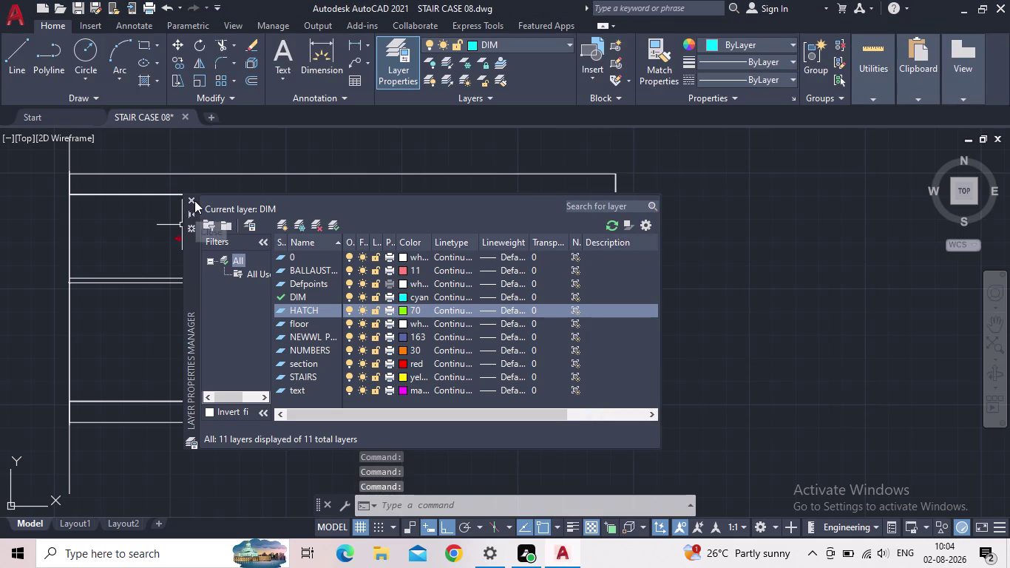
Hatch the wall band, then select and delete that wall hatch.
click(193, 199)
key(h)
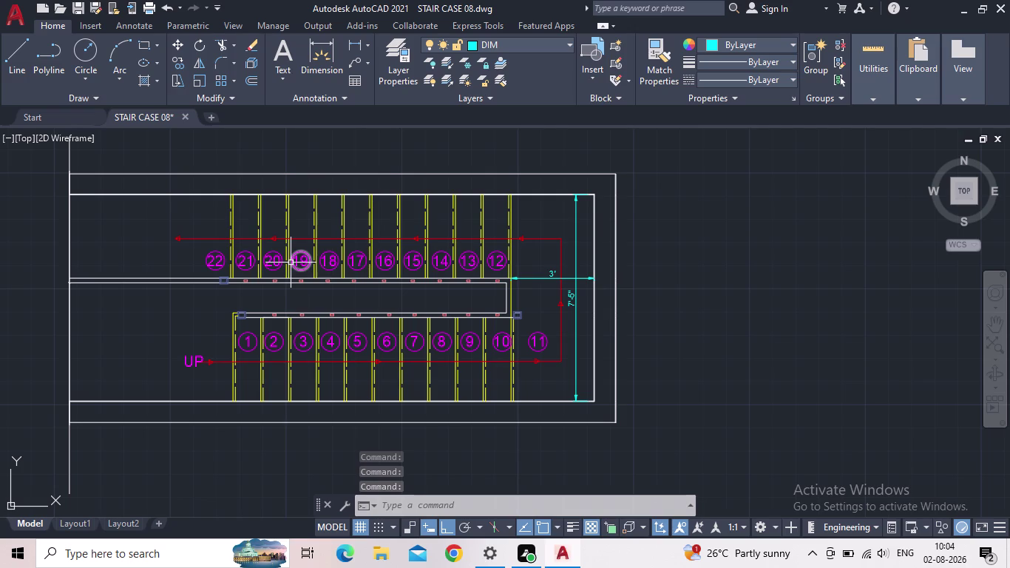
key(Return)
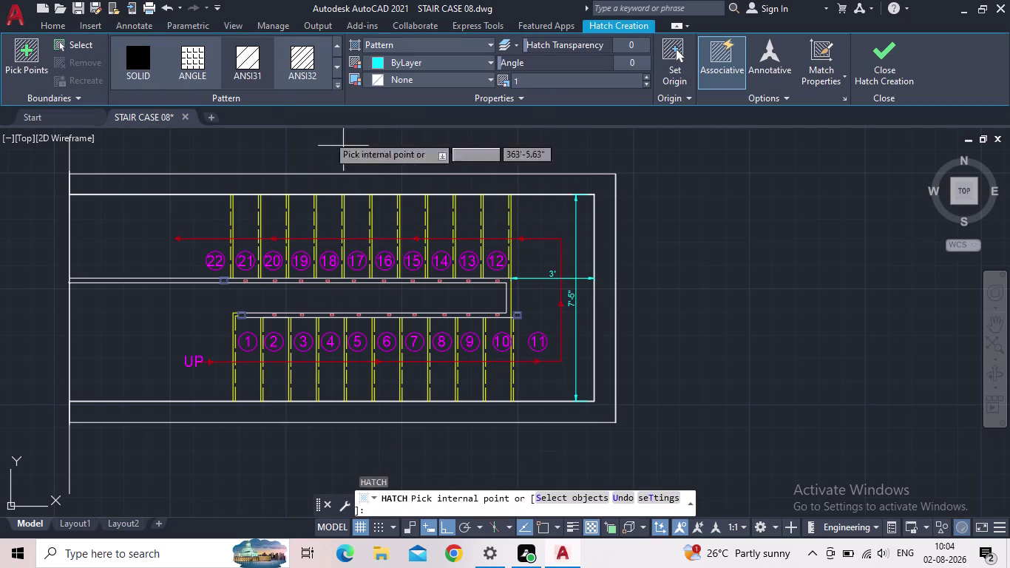
click(259, 66)
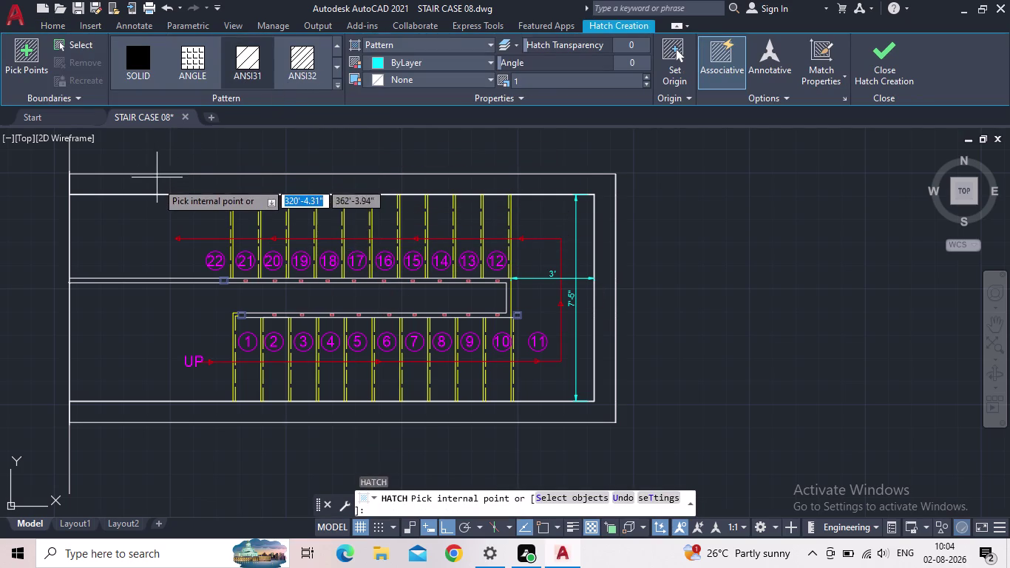
click(157, 182)
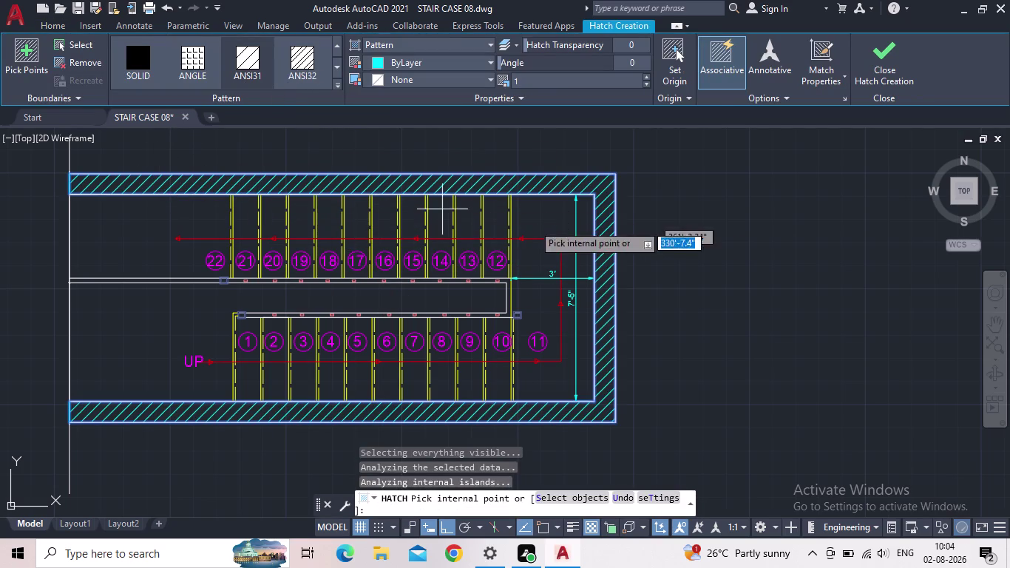
click(874, 80)
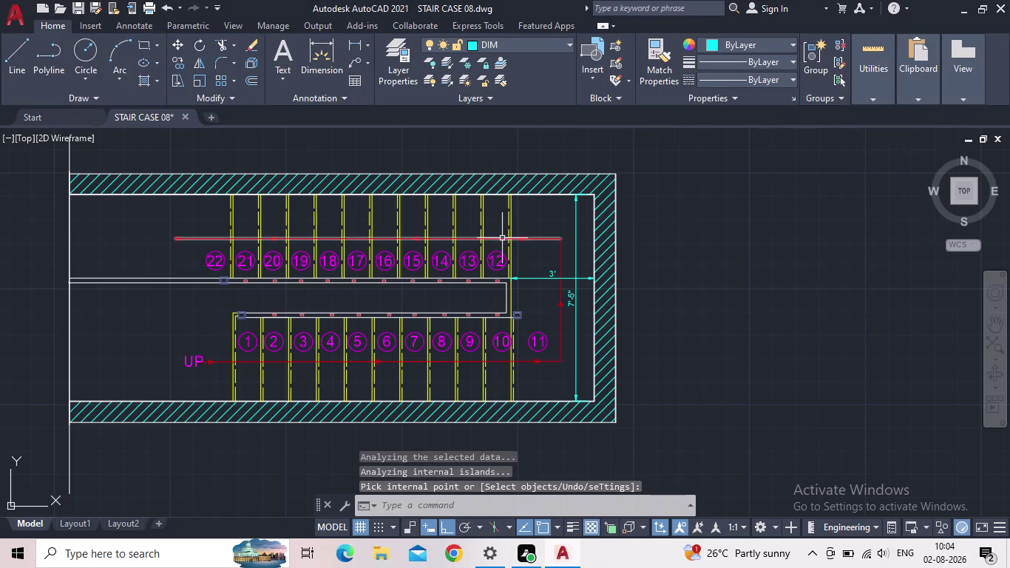
key(Escape)
click(388, 186)
key(Delete)
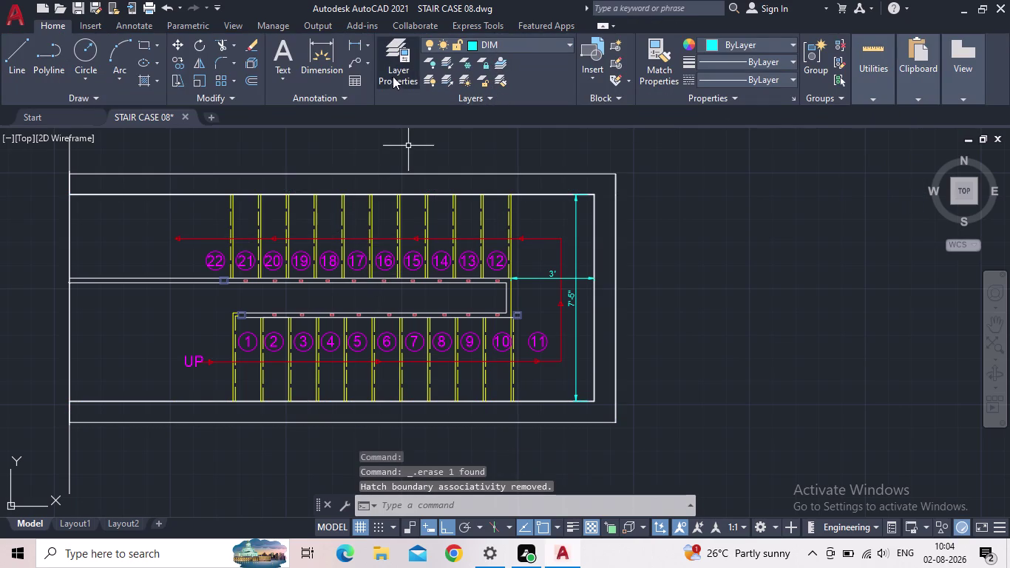
Make HATCH the current layer from the layer list.
click(394, 79)
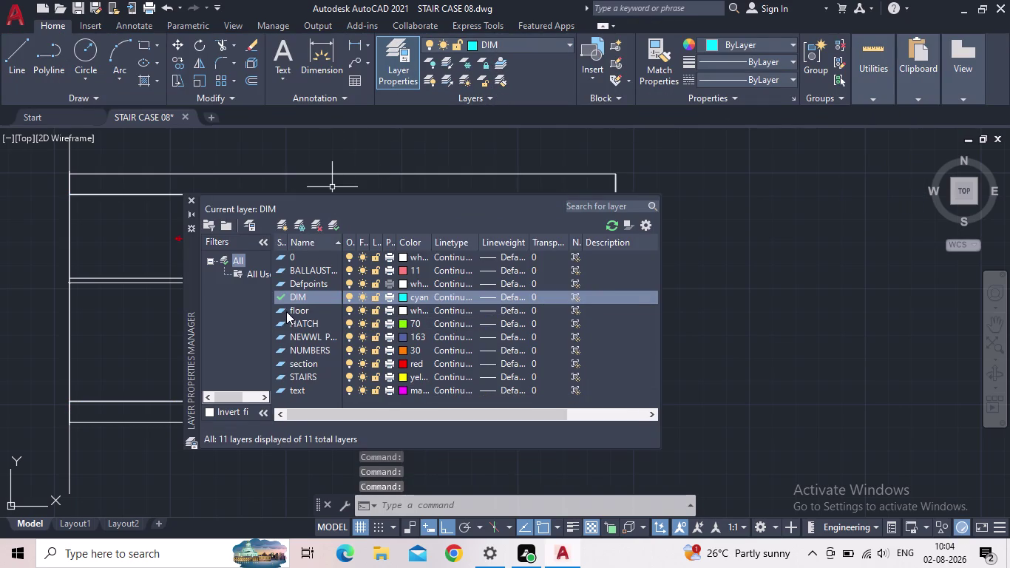
double_click(278, 320)
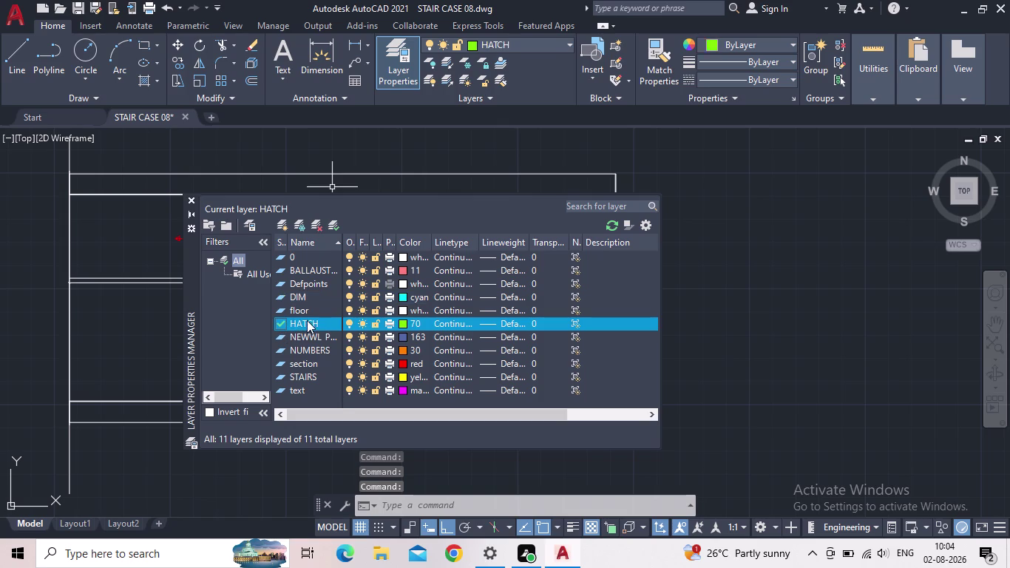
click(189, 199)
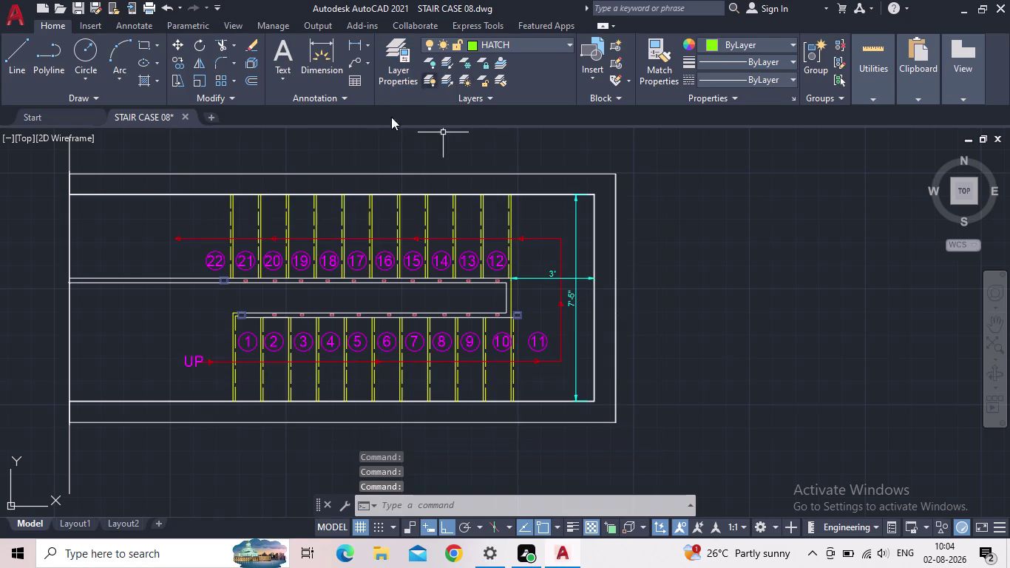
Start HATCH with the H alias and pick inside the wall boundary.
key(h)
key(space)
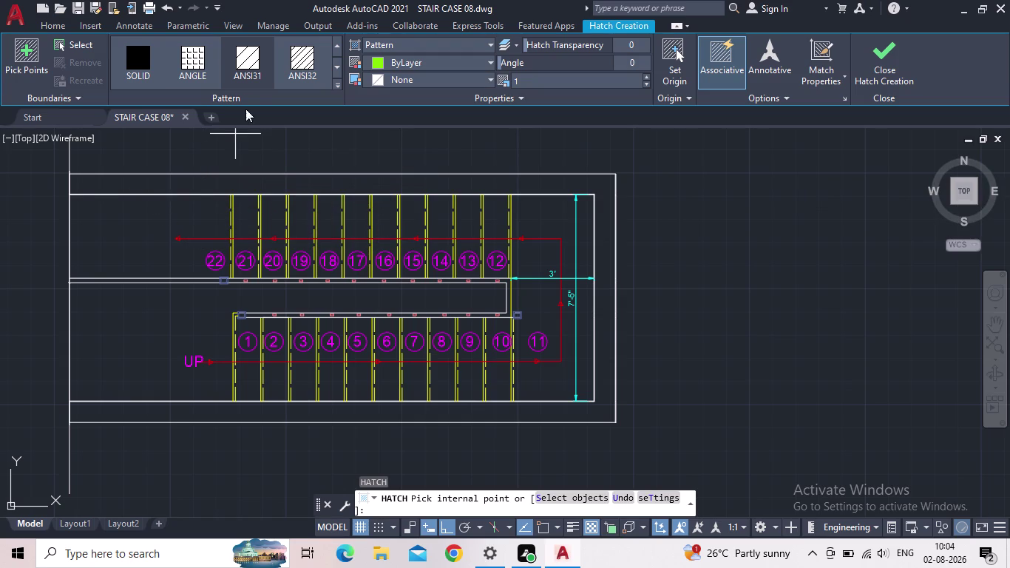
click(185, 186)
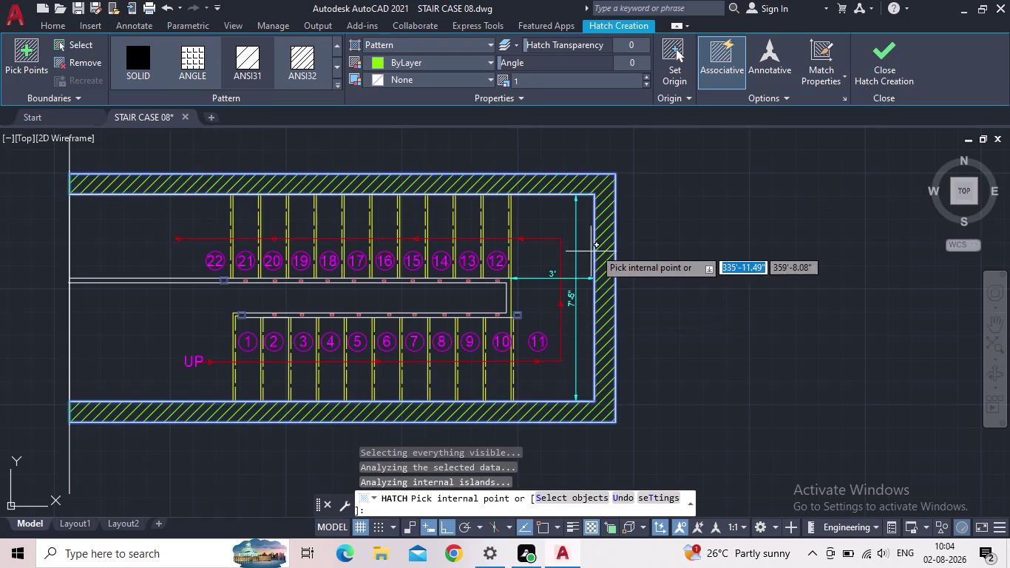
click(647, 85)
click(647, 85)
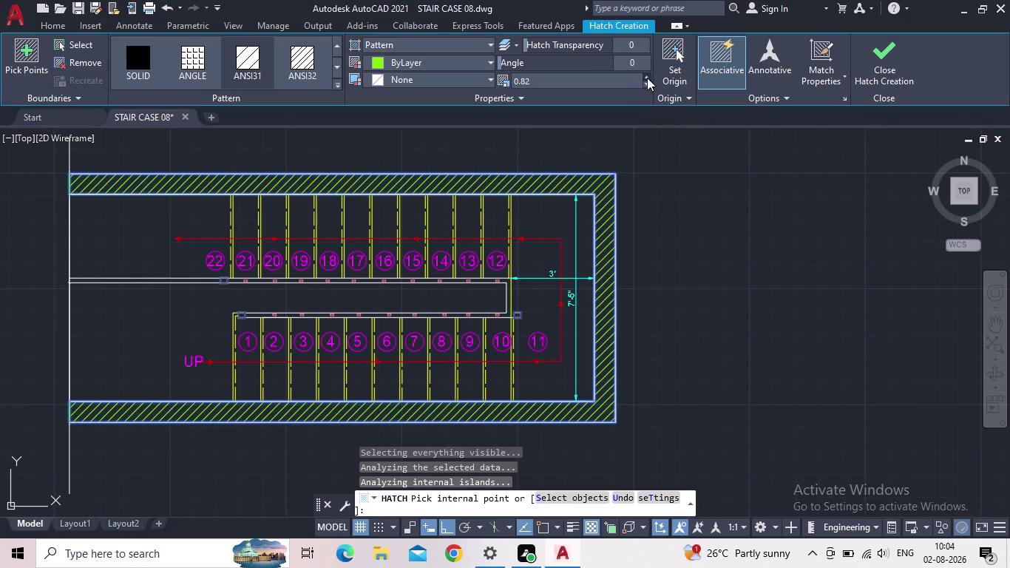
Set the hatch pattern scale to 1.6 and finish the wall hatch.
click(647, 77)
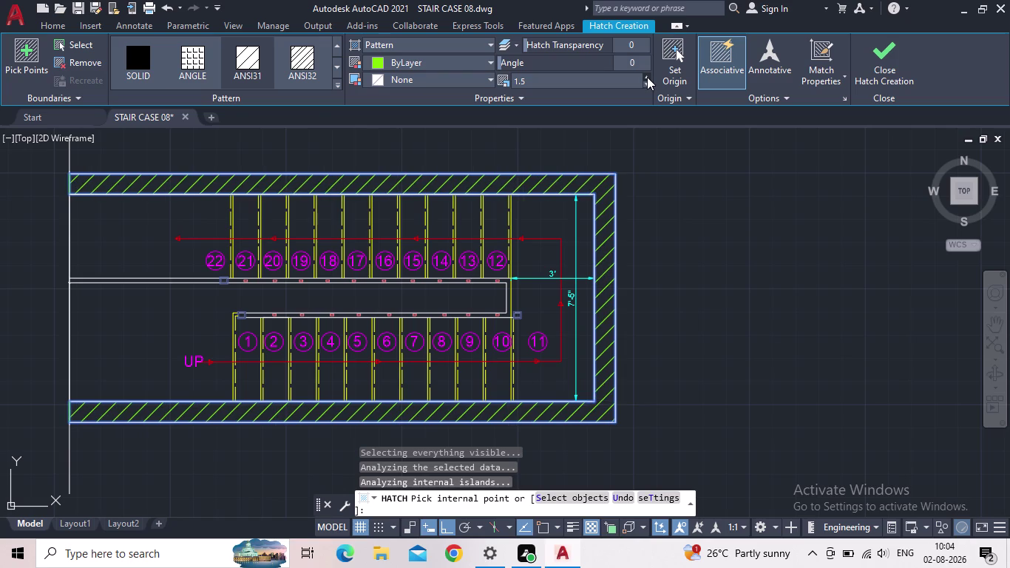
triple_click(647, 77)
click(647, 77)
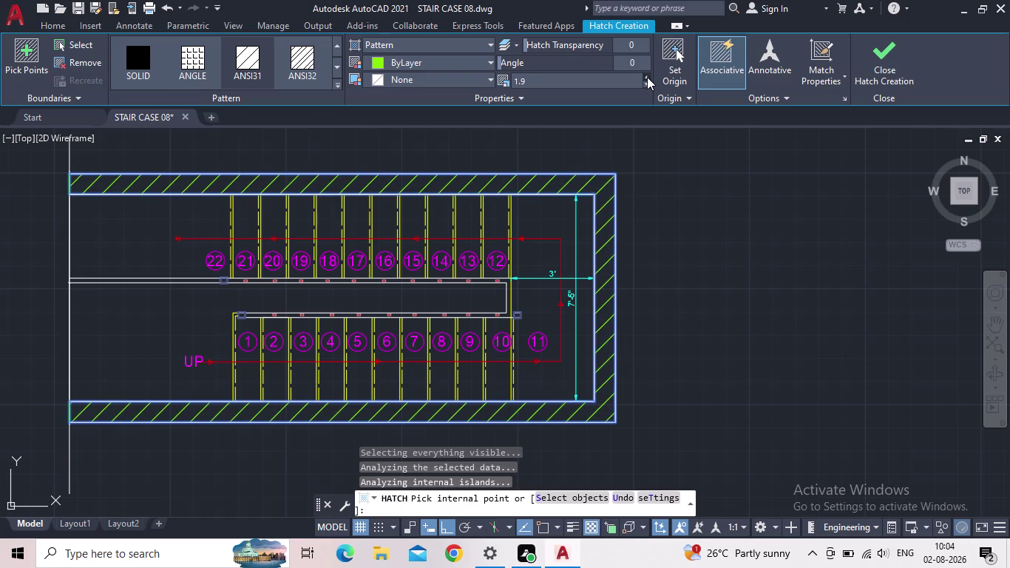
double_click(647, 77)
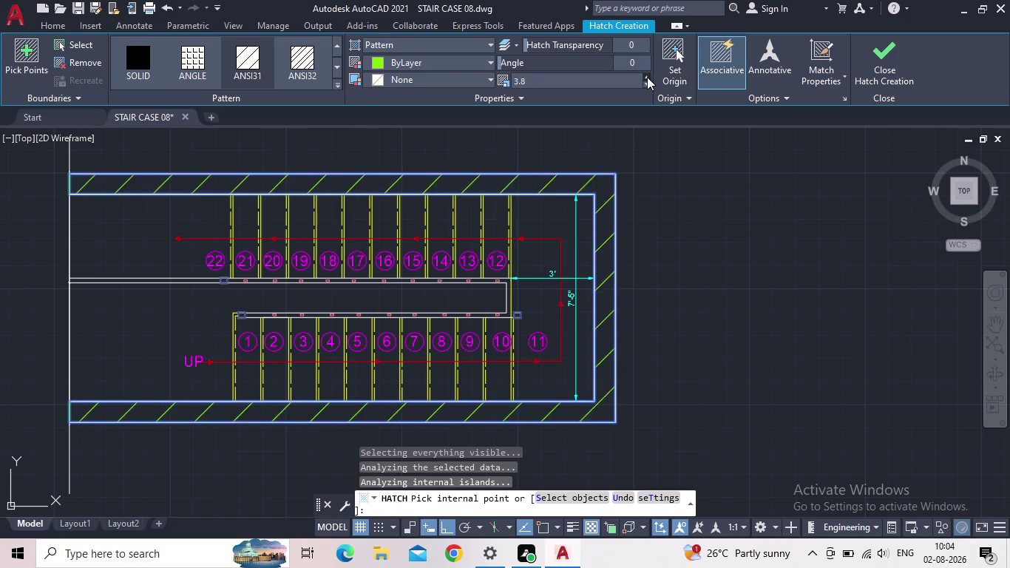
double_click(647, 85)
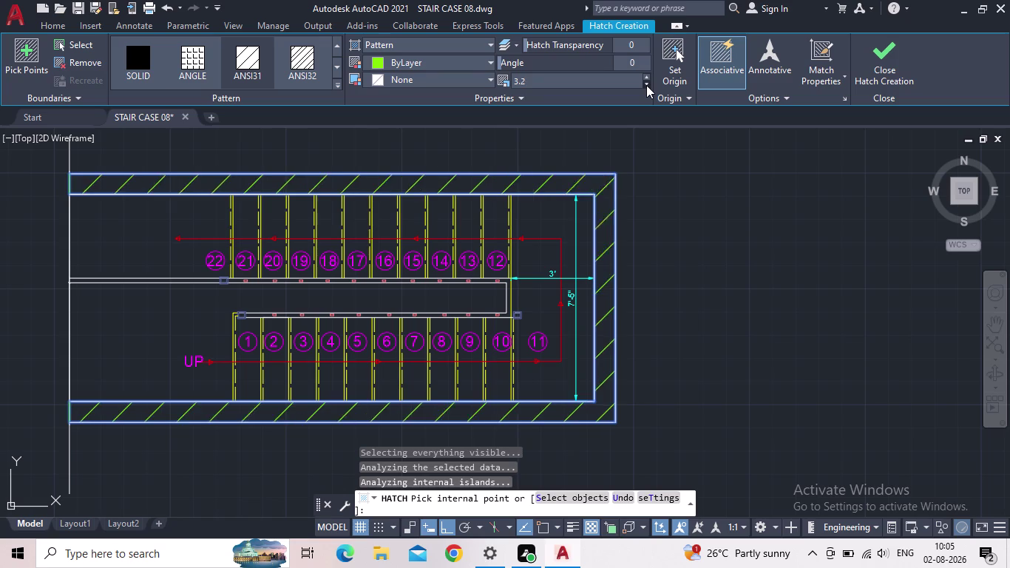
double_click(647, 85)
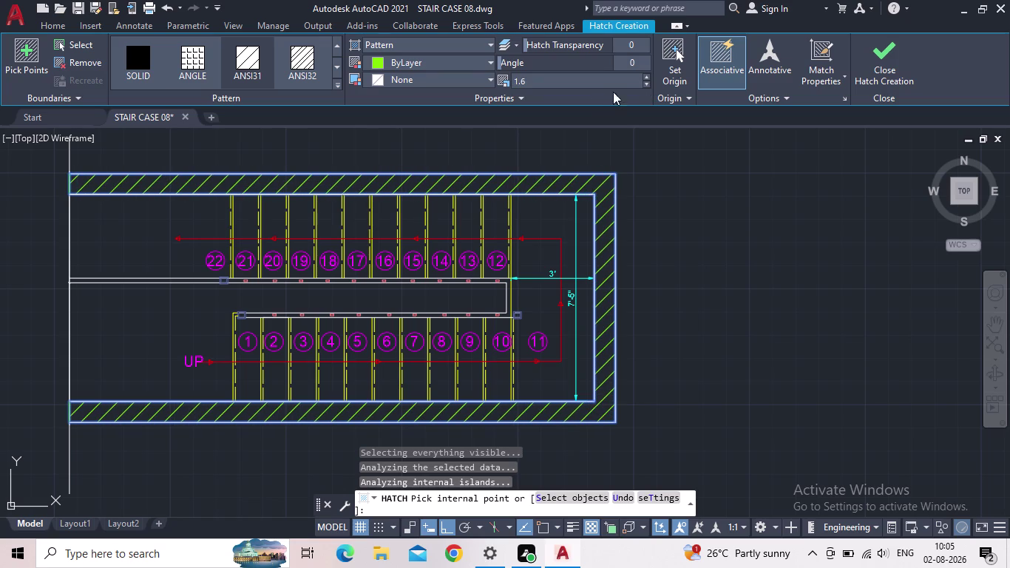
click(872, 61)
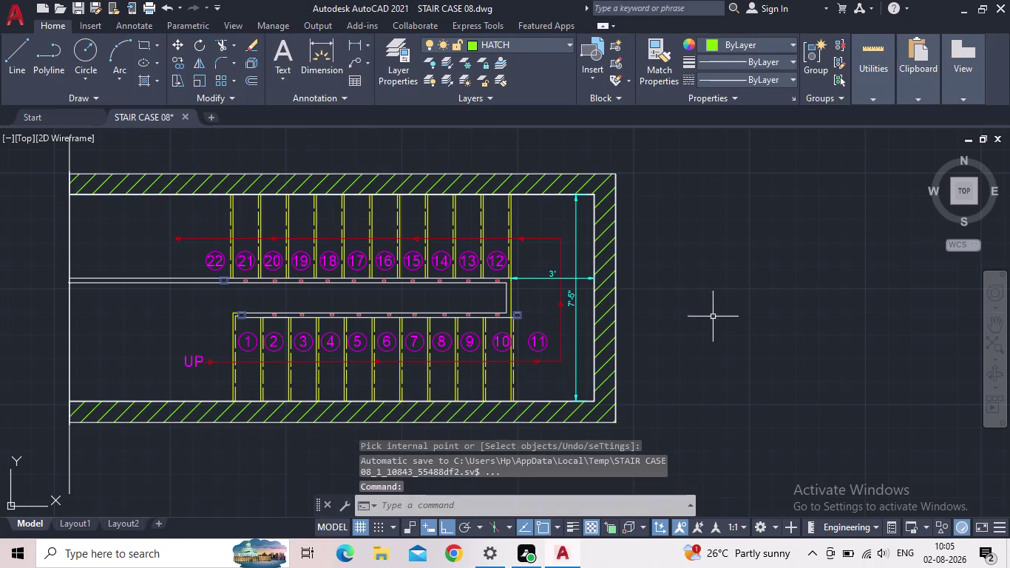
Pan and zoom to centre the hatched stair plan.
scroll(down, 3)
middle_drag(719, 288, 719, 271)
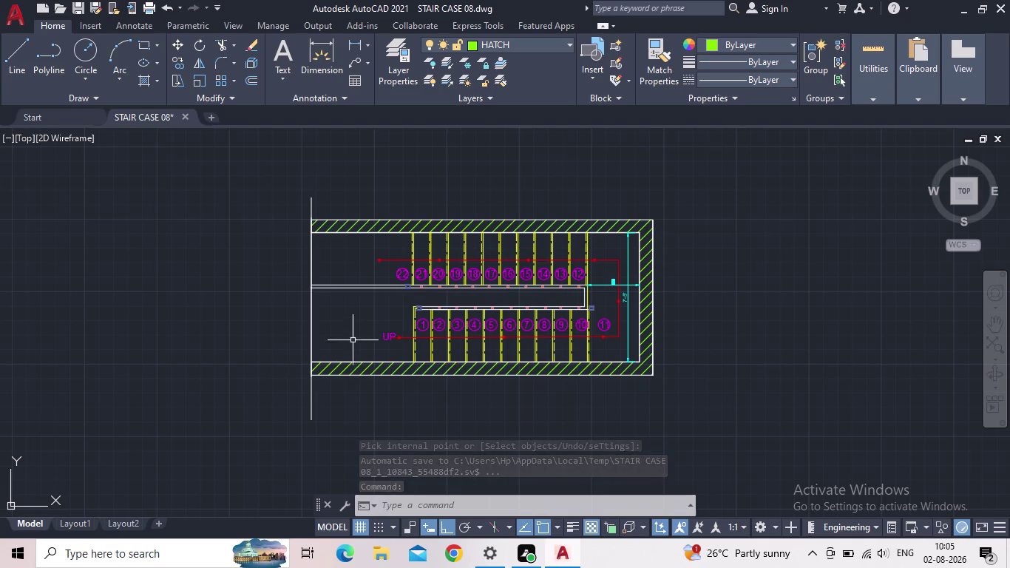
scroll(up, 3)
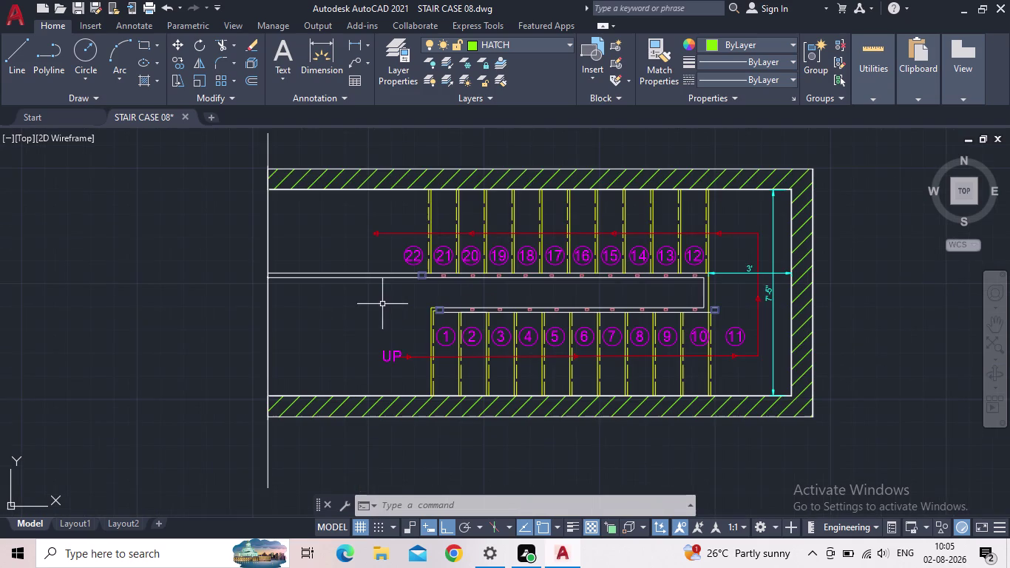
middle_drag(394, 305, 376, 276)
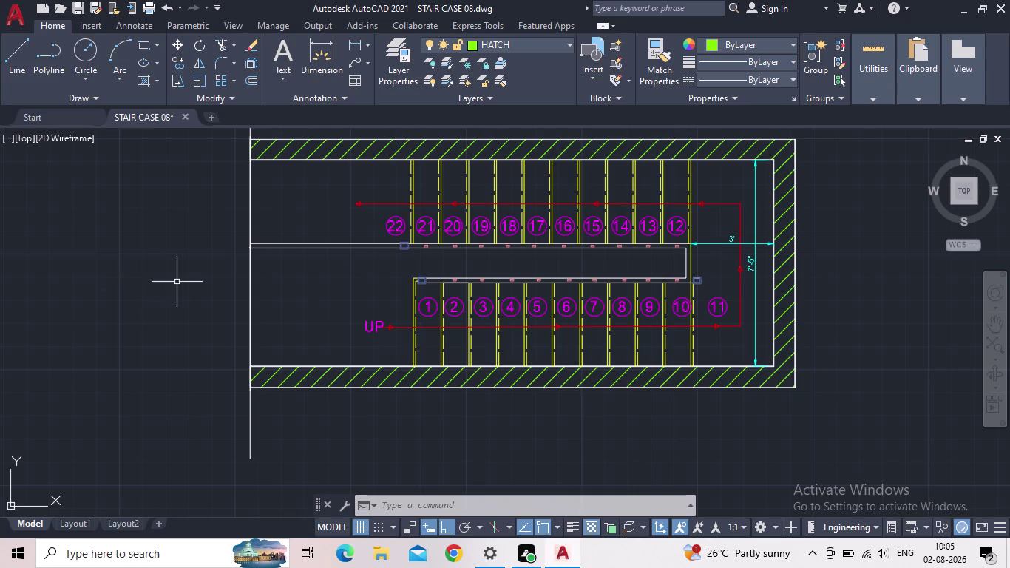
scroll(down, 3)
middle_drag(500, 406, 415, 336)
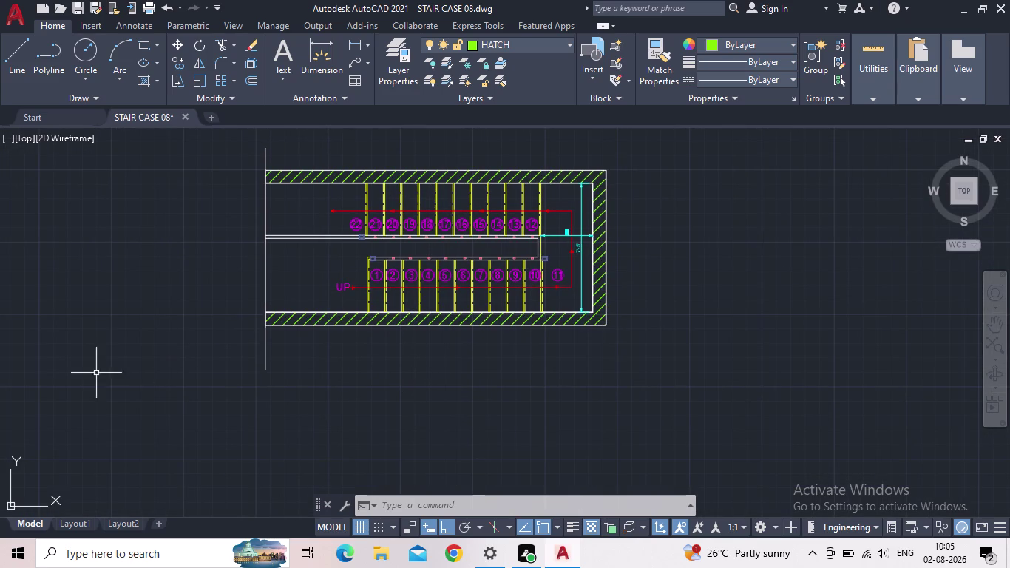
Start a vertical XLINE below the plan, then bring up the layer list.
key(x)
key(l)
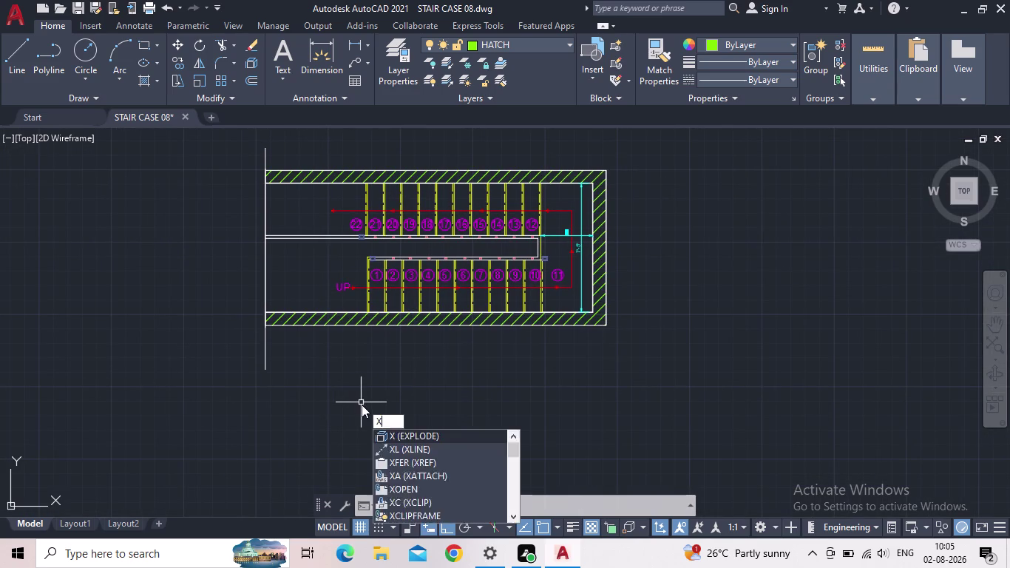
key(Return)
middle_drag(363, 410, 411, 285)
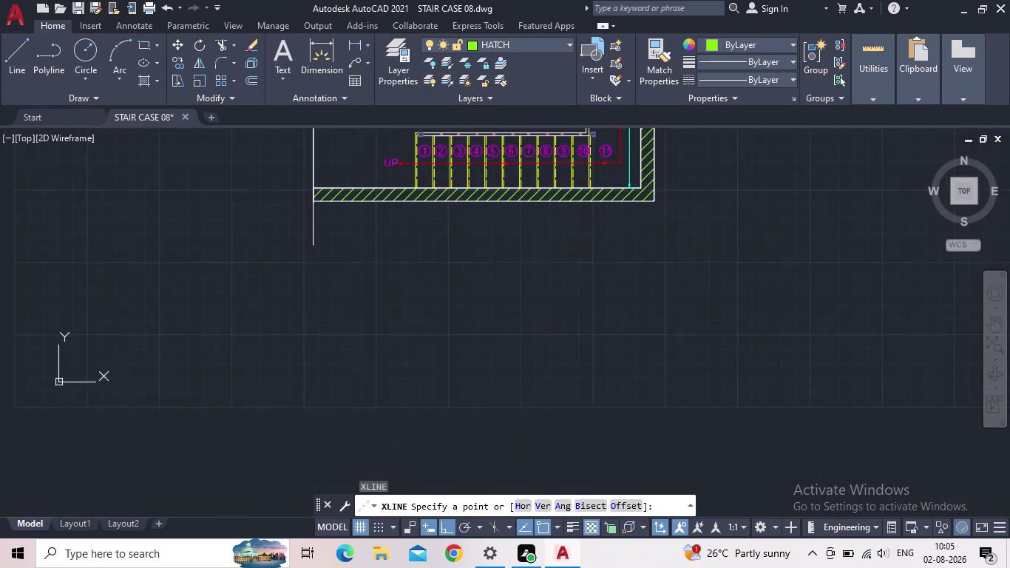
scroll(down, 3)
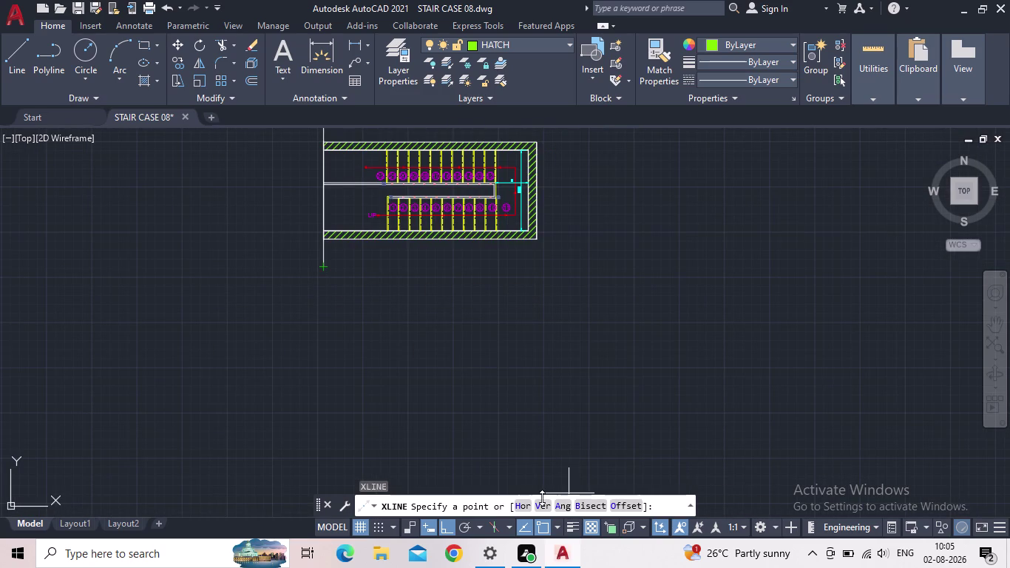
key(v)
key(space)
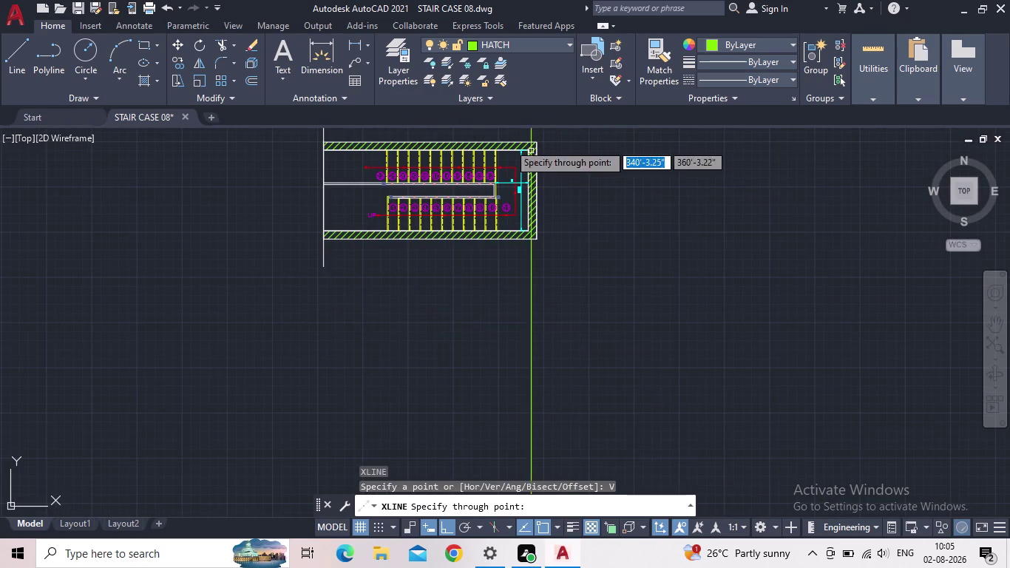
click(397, 84)
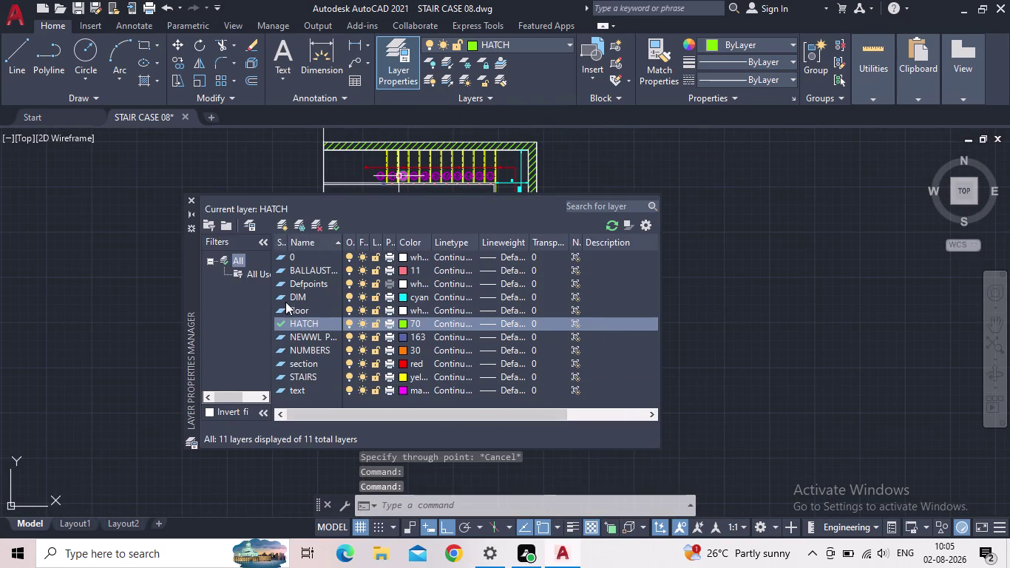
Make floor the current layer and start XLINE with the vertical option.
double_click(282, 309)
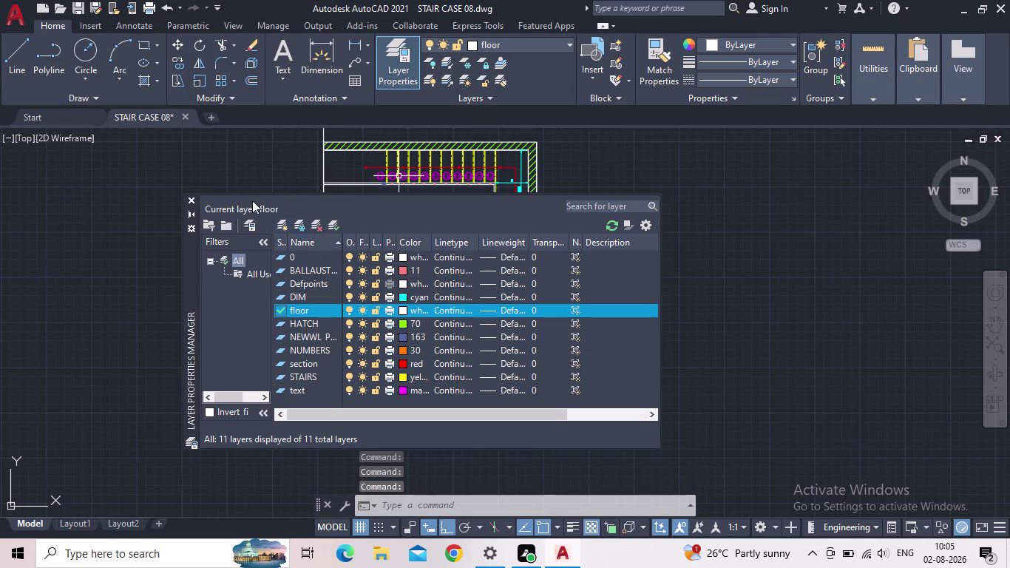
click(193, 199)
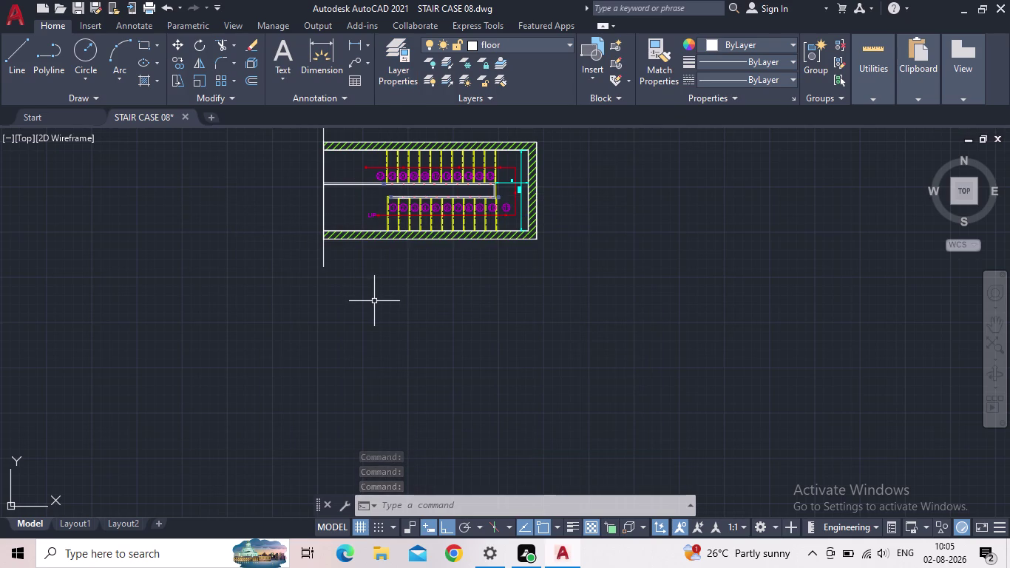
text(X)
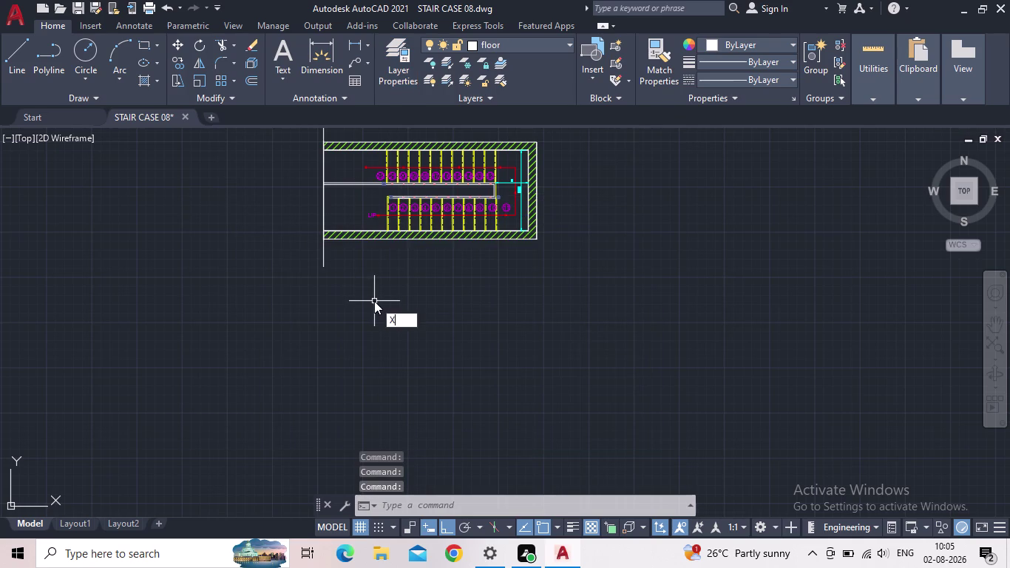
text(L)
key(Return)
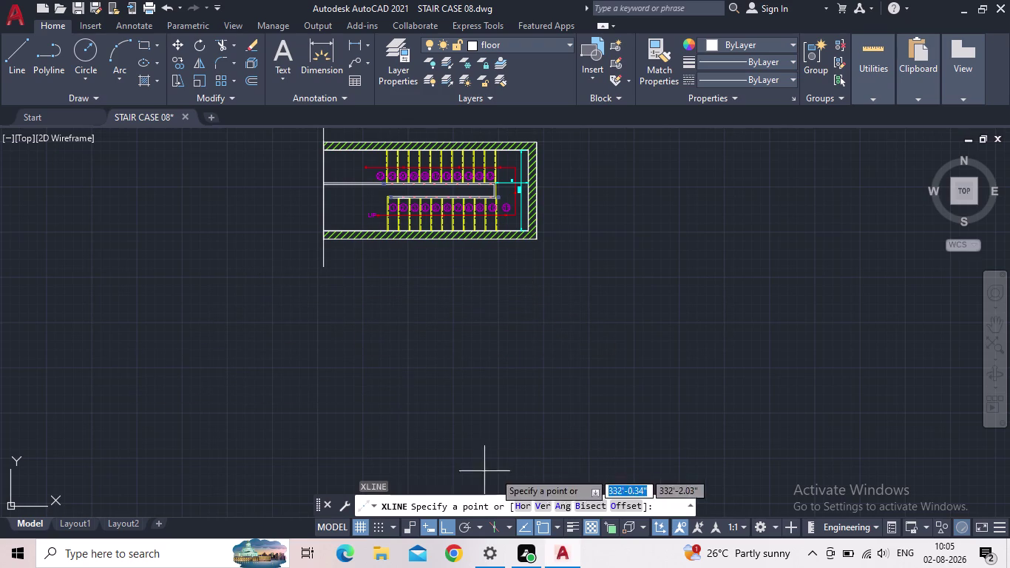
click(541, 501)
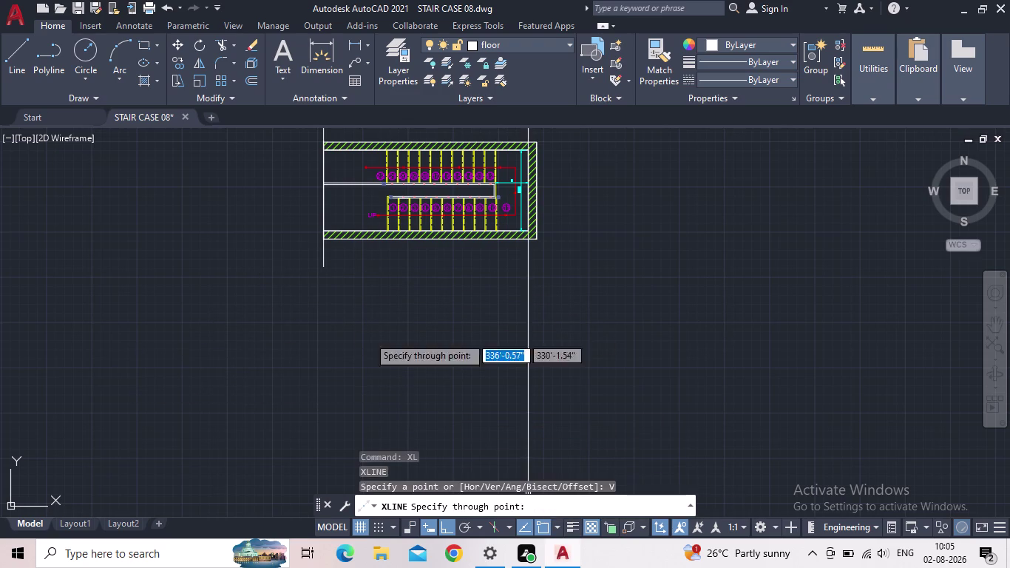
Drop vertical xlines through the left wall edge and the landing's lower-right wall corner.
scroll(up, 3)
scroll(up, 3)
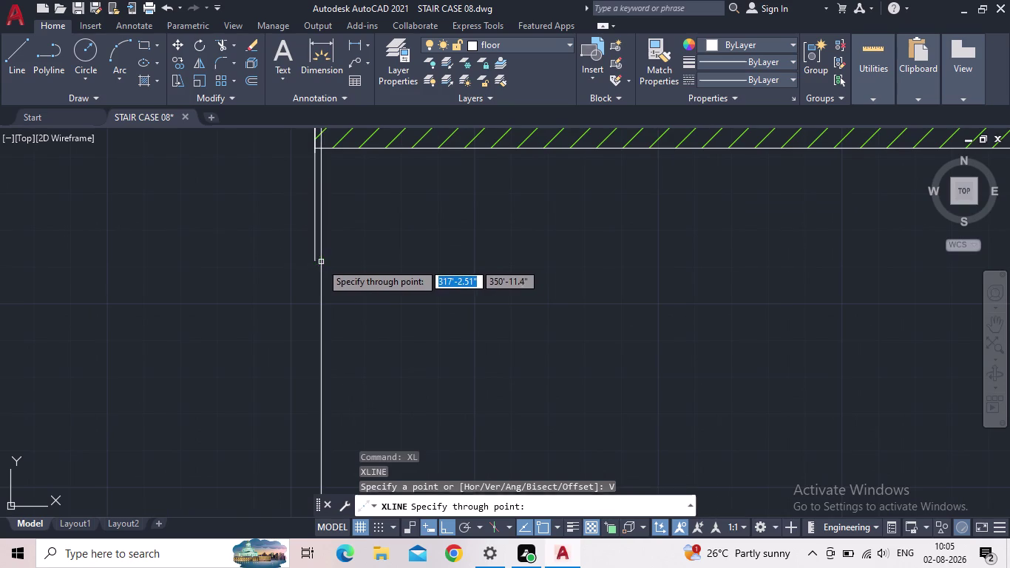
click(316, 263)
middle_drag(600, 296, 345, 418)
scroll(down, 3)
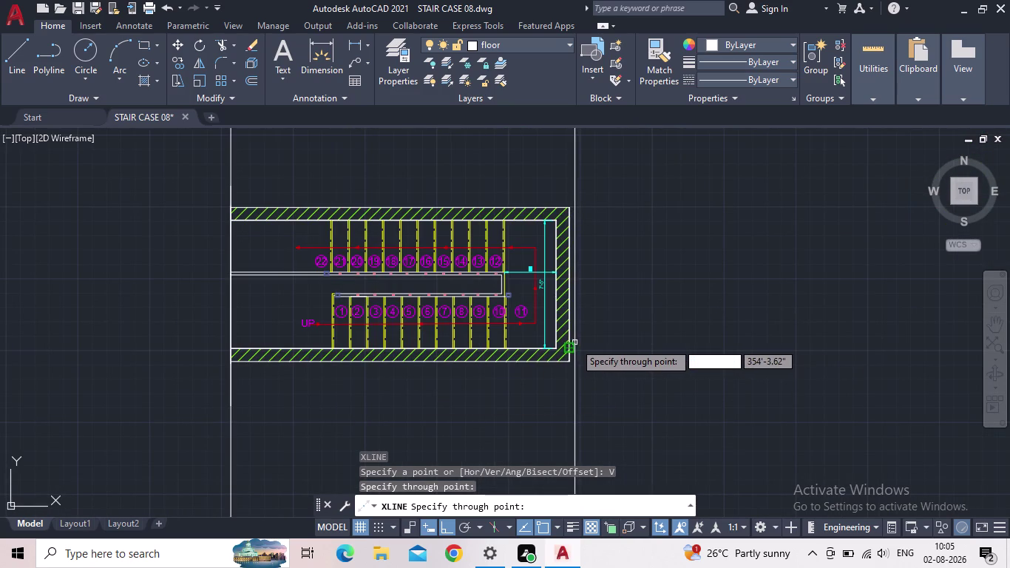
scroll(up, 3)
scroll(up, 3)
middle_drag(520, 379, 659, 180)
scroll(up, 3)
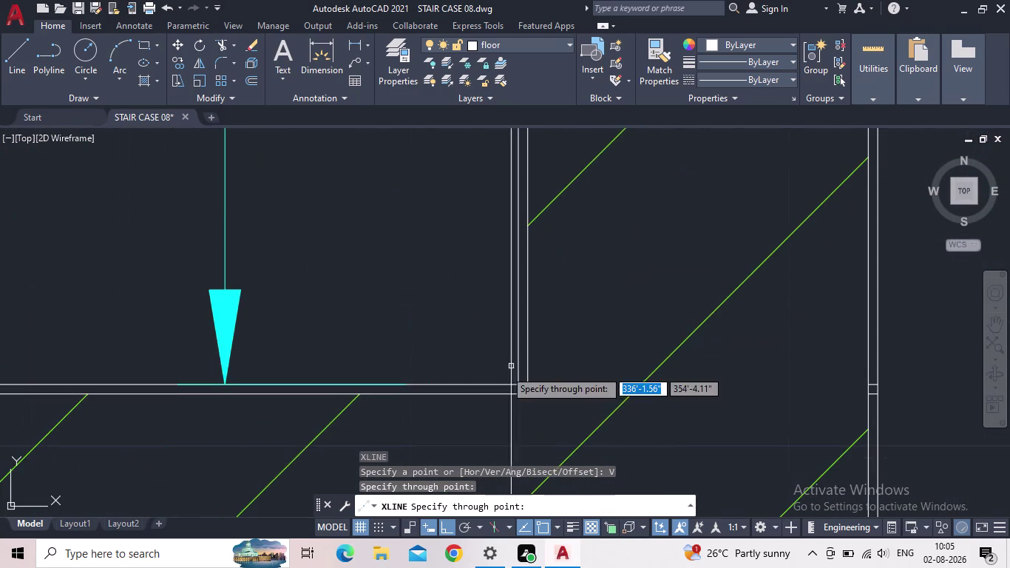
scroll(up, 3)
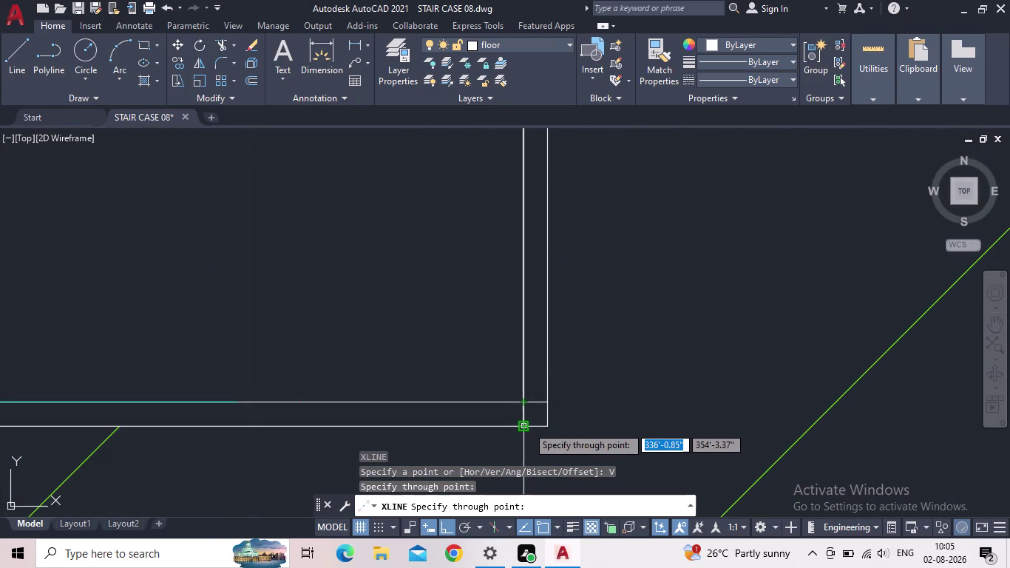
click(527, 426)
click(549, 426)
Add vertical xlines through the right wall's outer face and its next edge.
middle_drag(670, 395, 423, 345)
scroll(down, 3)
middle_drag(894, 368, 724, 375)
scroll(up, 3)
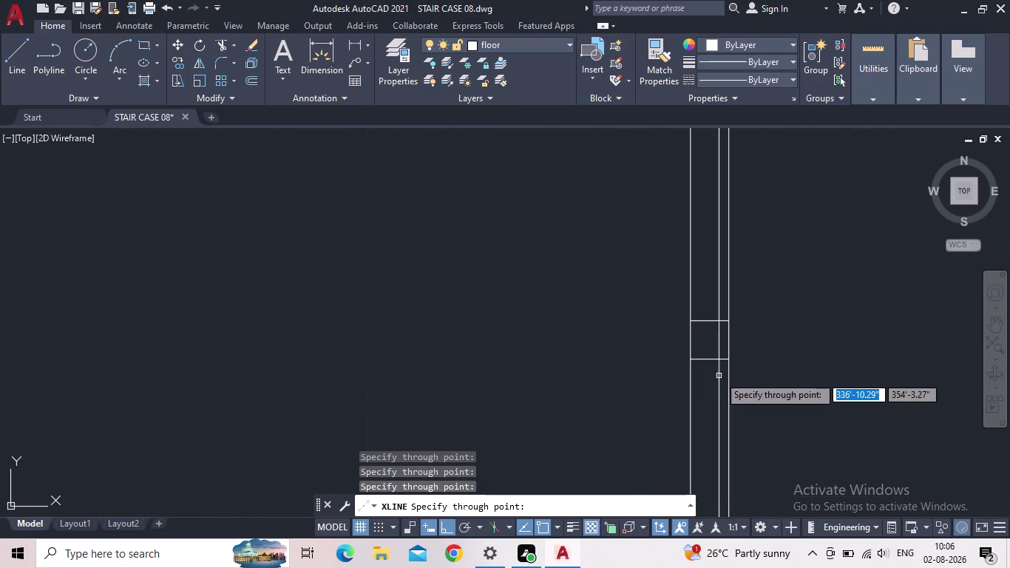
click(693, 358)
click(731, 357)
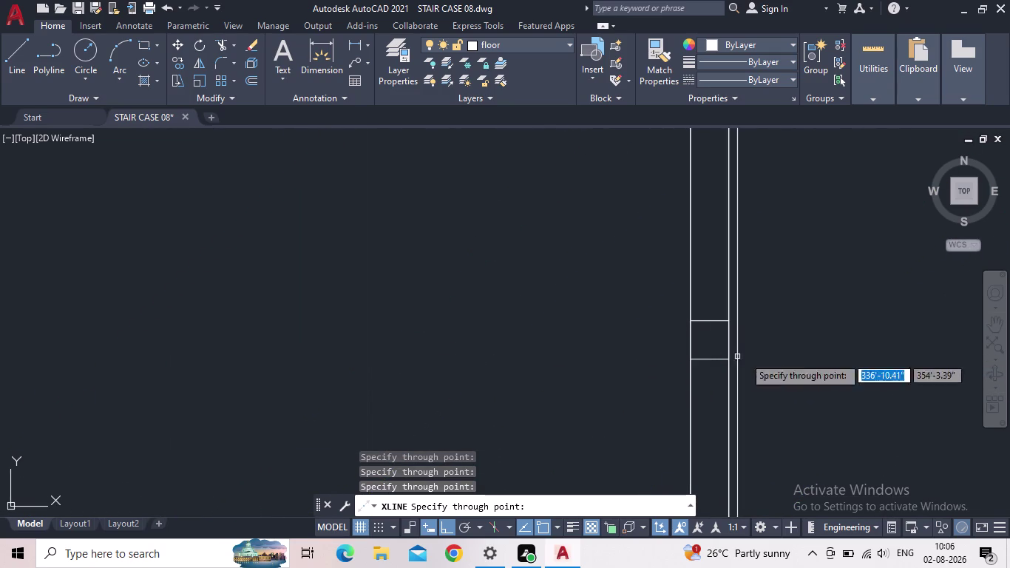
Place a vertical xline through a step edge of the staircase.
scroll(down, 3)
scroll(down, 3)
scroll(down, 3)
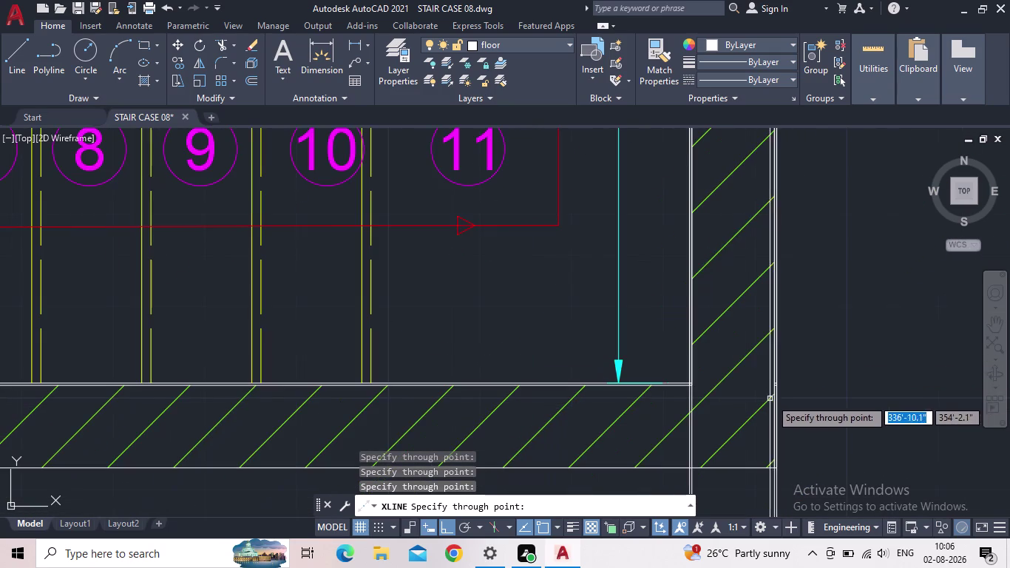
middle_drag(810, 380, 746, 259)
scroll(down, 3)
scroll(down, 3)
middle_drag(775, 397, 783, 293)
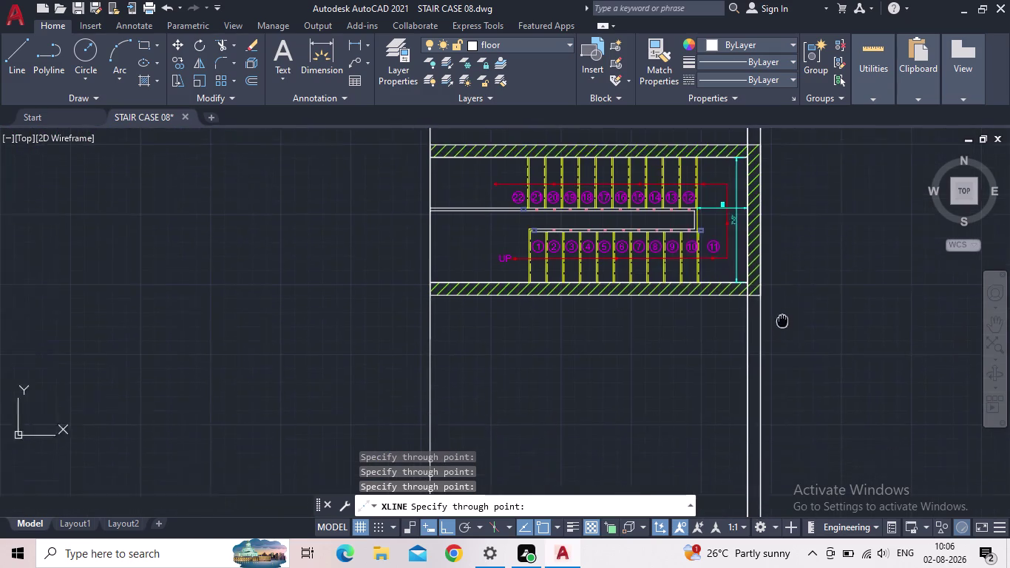
middle_drag(782, 292, 782, 258)
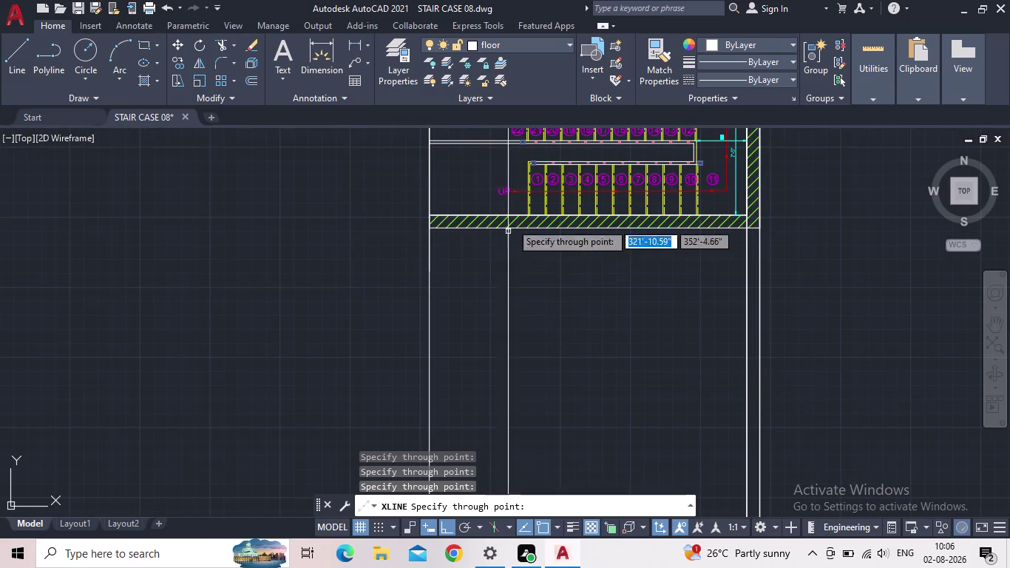
scroll(up, 3)
scroll(up, 3)
scroll(up, 3)
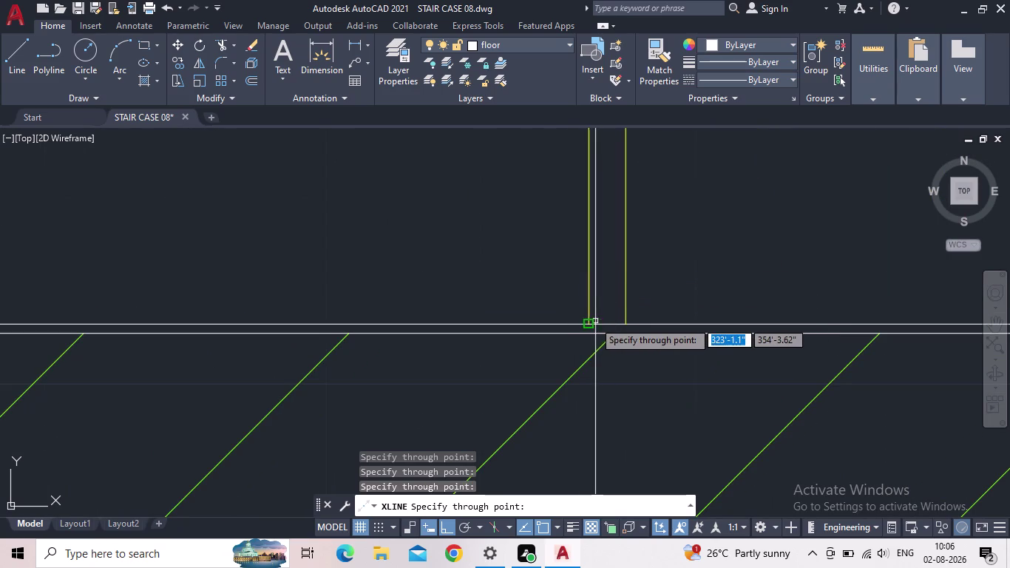
click(591, 322)
Place another vertical xline through a step edge on the lower flight.
scroll(down, 3)
middle_drag(770, 370, 609, 271)
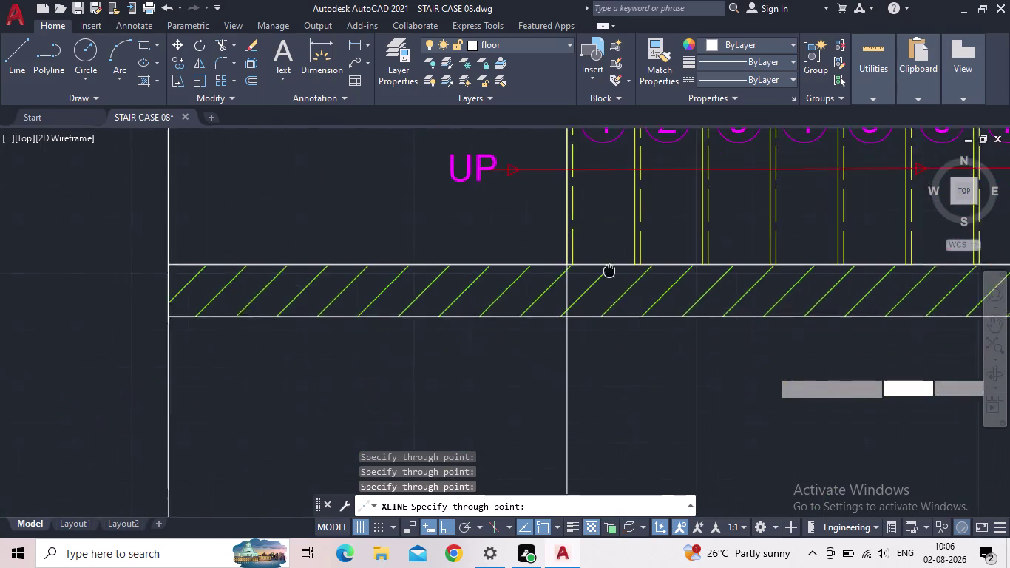
scroll(down, 3)
middle_drag(738, 315, 338, 297)
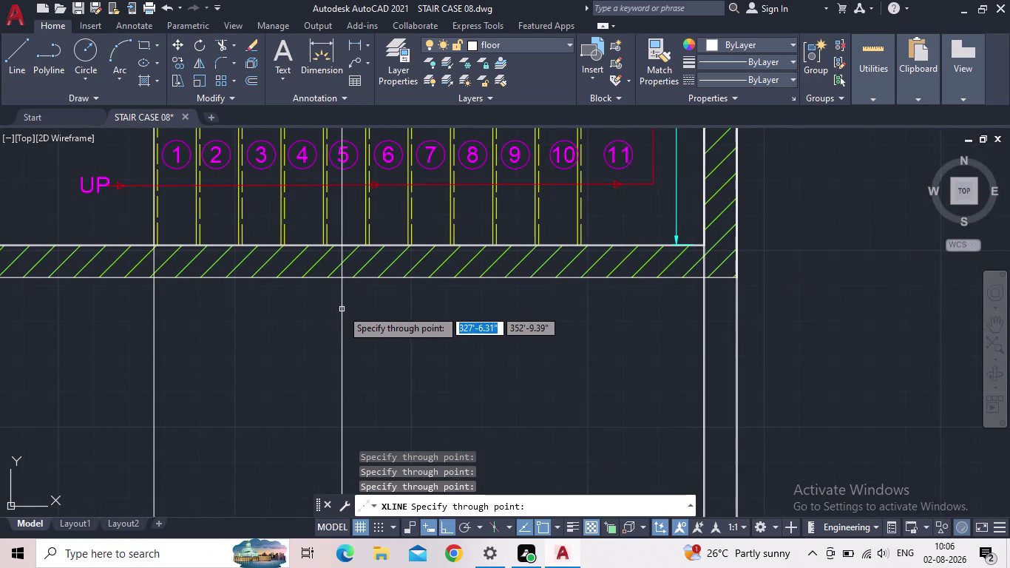
scroll(down, 3)
scroll(up, 3)
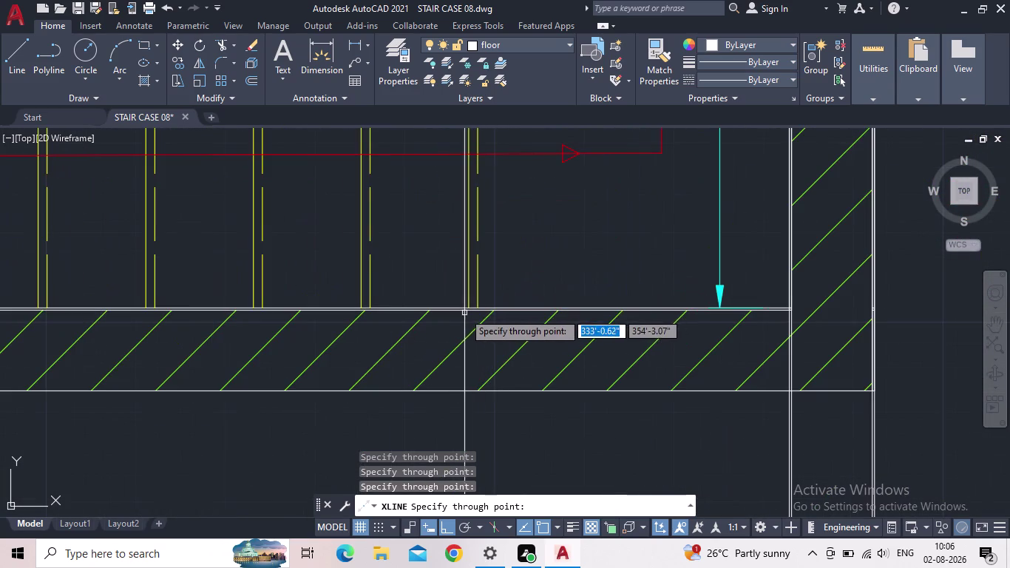
click(466, 307)
scroll(down, 3)
scroll(down, 3)
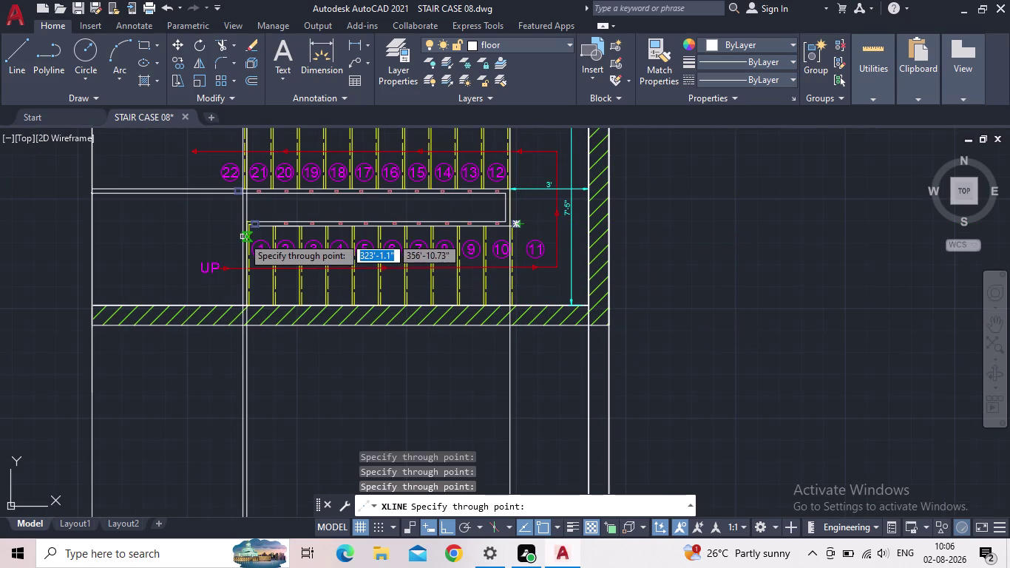
middle_drag(361, 408, 341, 299)
End the vertical xlines and move the view to the empty area below the plan.
scroll(down, 3)
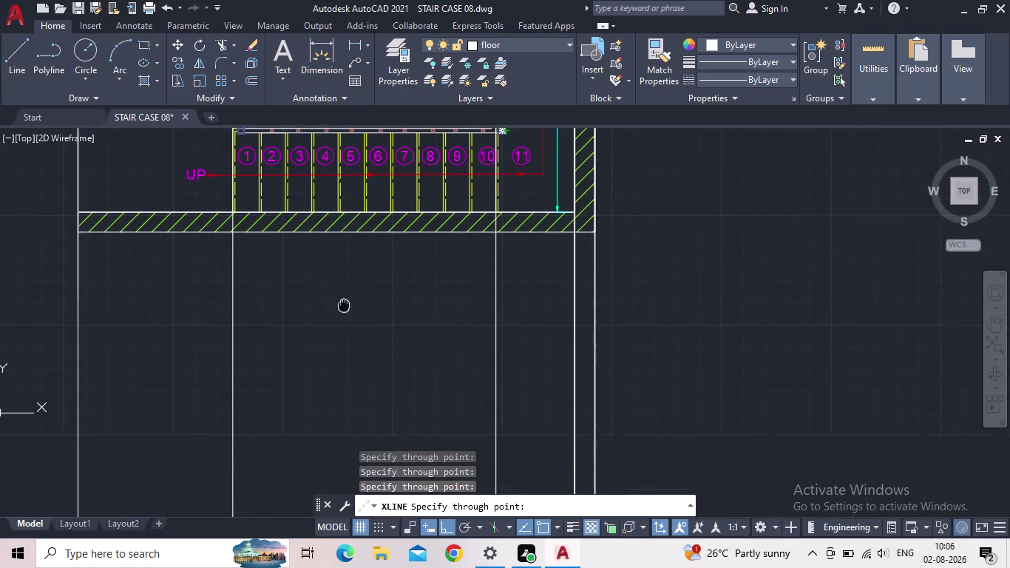
key(Escape)
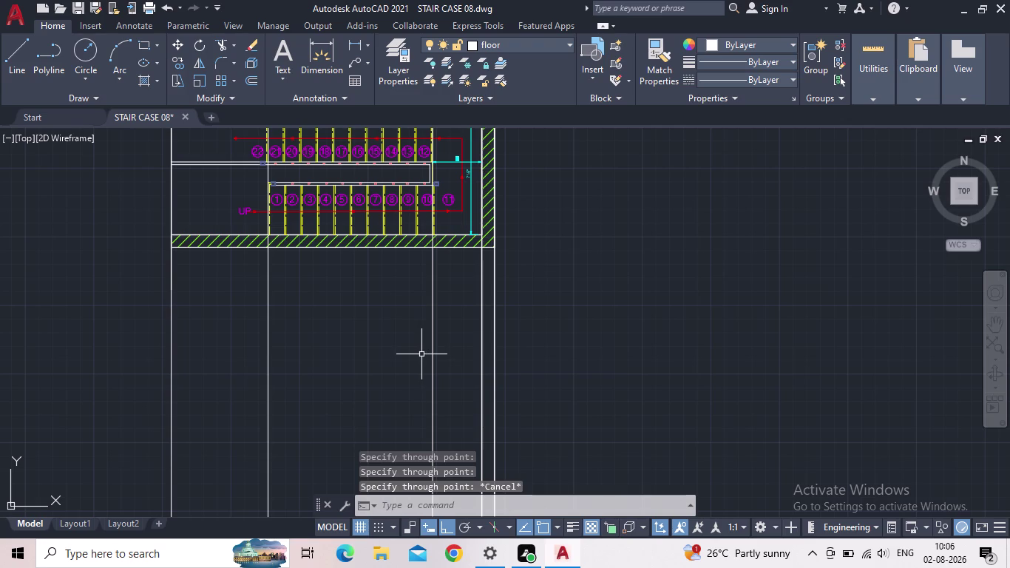
scroll(down, 3)
middle_drag(350, 340, 357, 269)
scroll(up, 3)
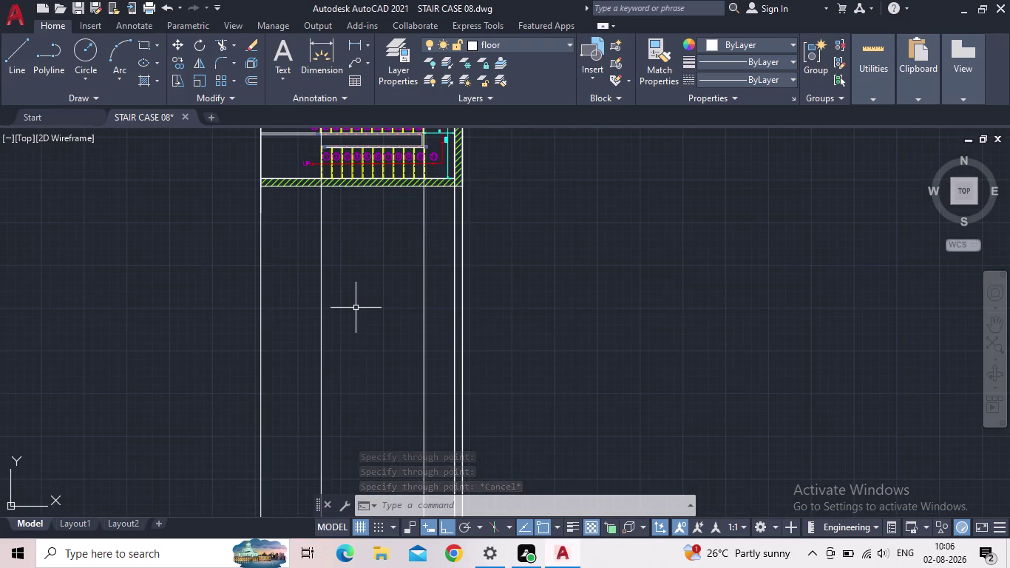
scroll(down, 3)
middle_drag(394, 334, 440, 249)
scroll(up, 3)
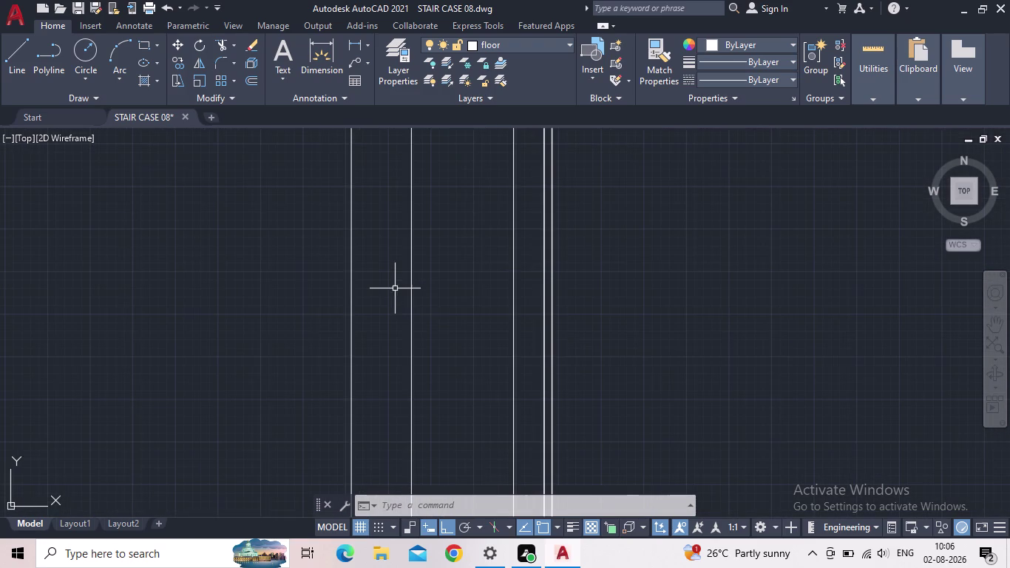
Place a horizontal xline below the plan across the vertical ones.
key(x)
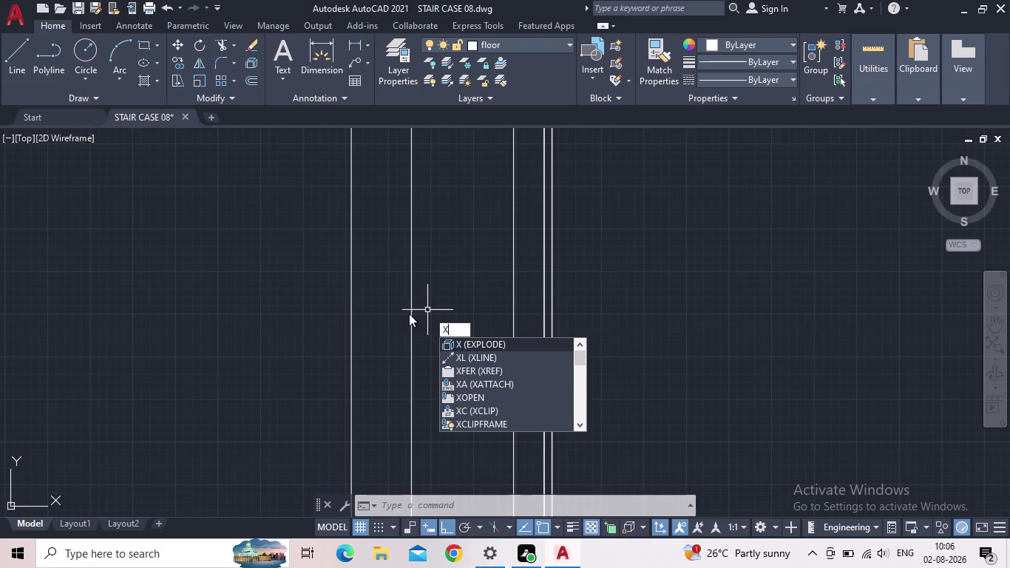
key(l)
key(space)
key(h)
key(Return)
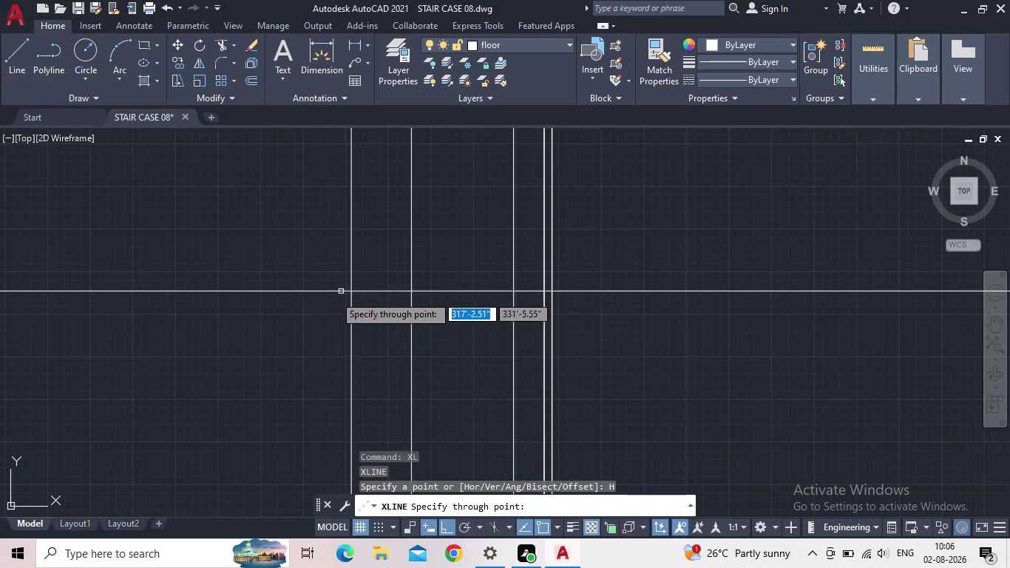
scroll(down, 3)
scroll(up, 3)
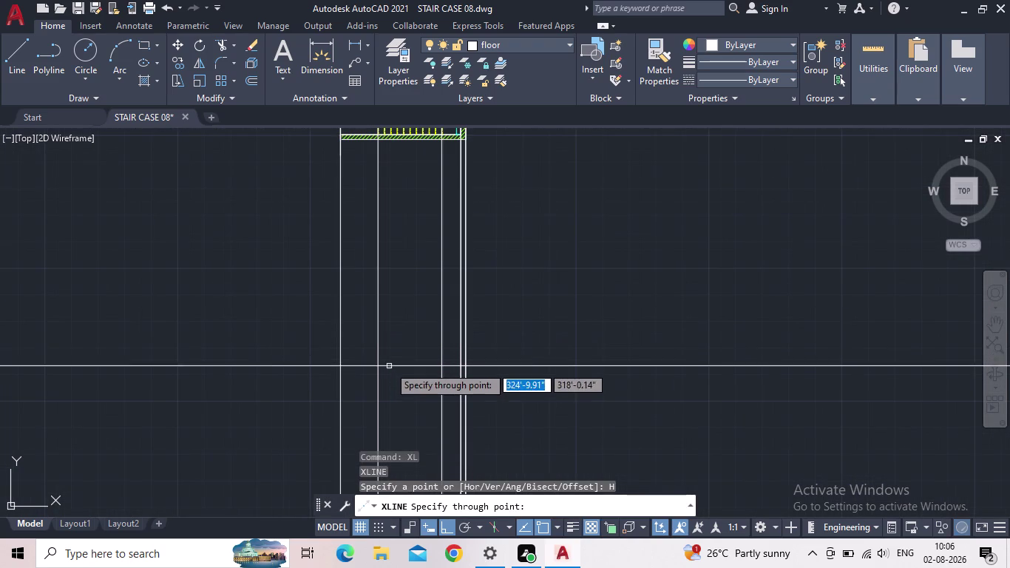
click(387, 355)
End XLINE, pan across the construction lines and start a new line.
key(Escape)
scroll(up, 3)
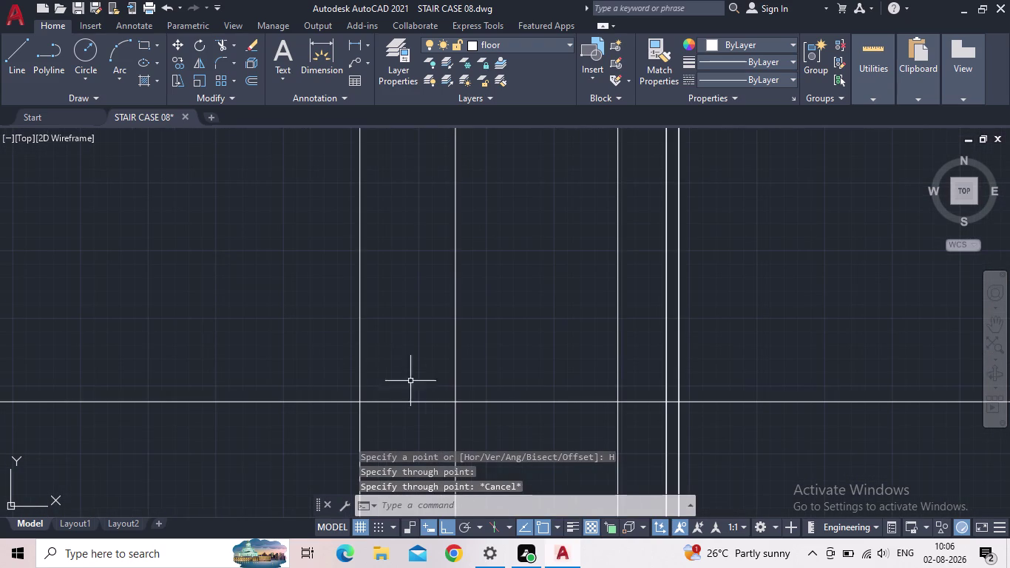
middle_drag(489, 391, 393, 399)
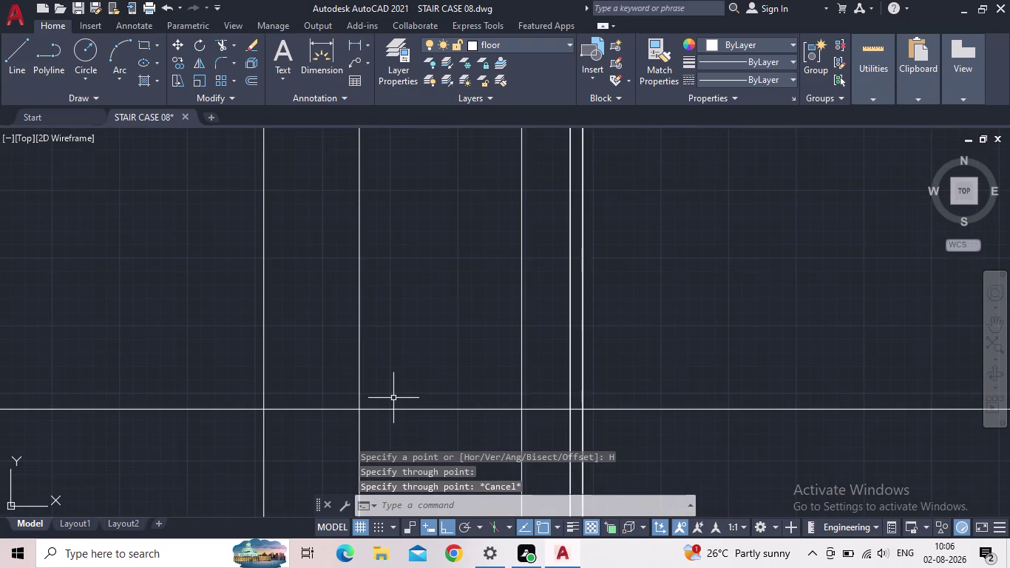
middle_drag(438, 383, 390, 396)
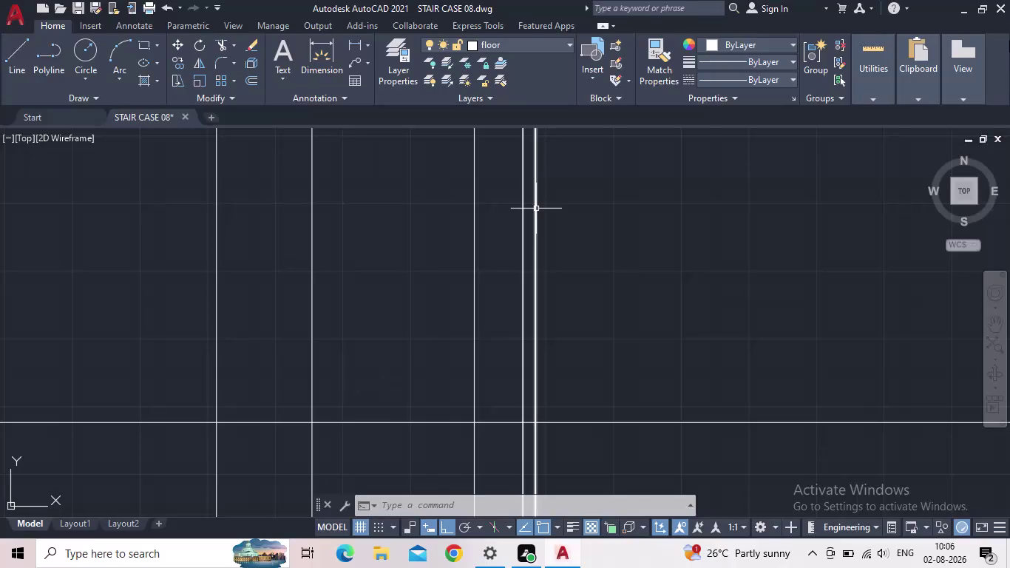
click(9, 66)
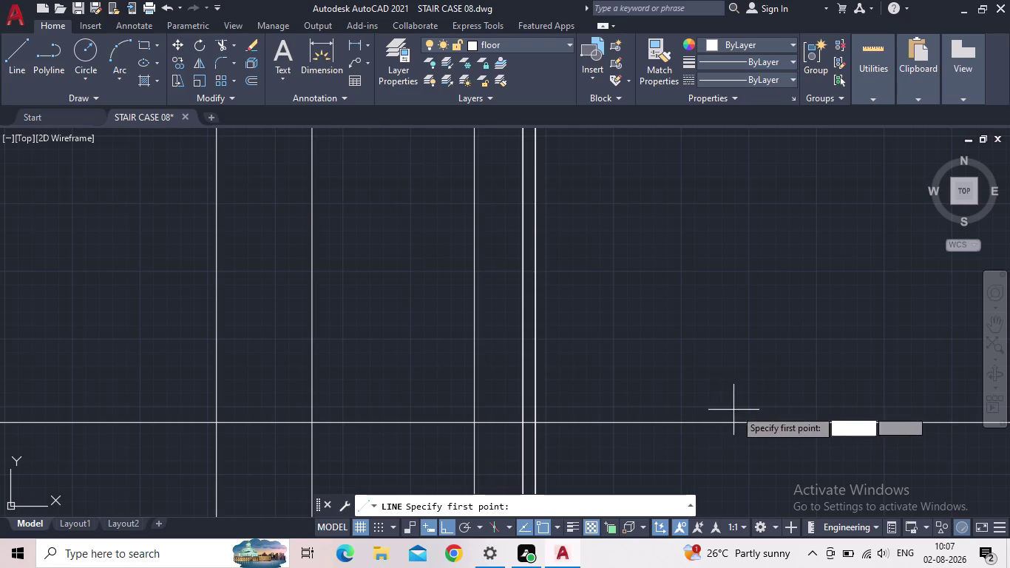
click(799, 293)
text(1)
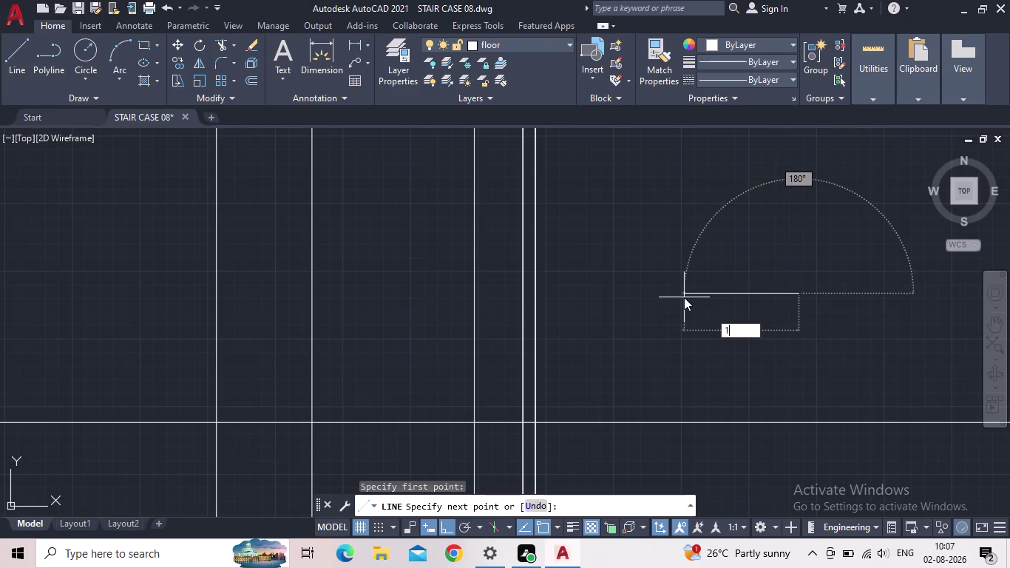
text(")
key(Return)
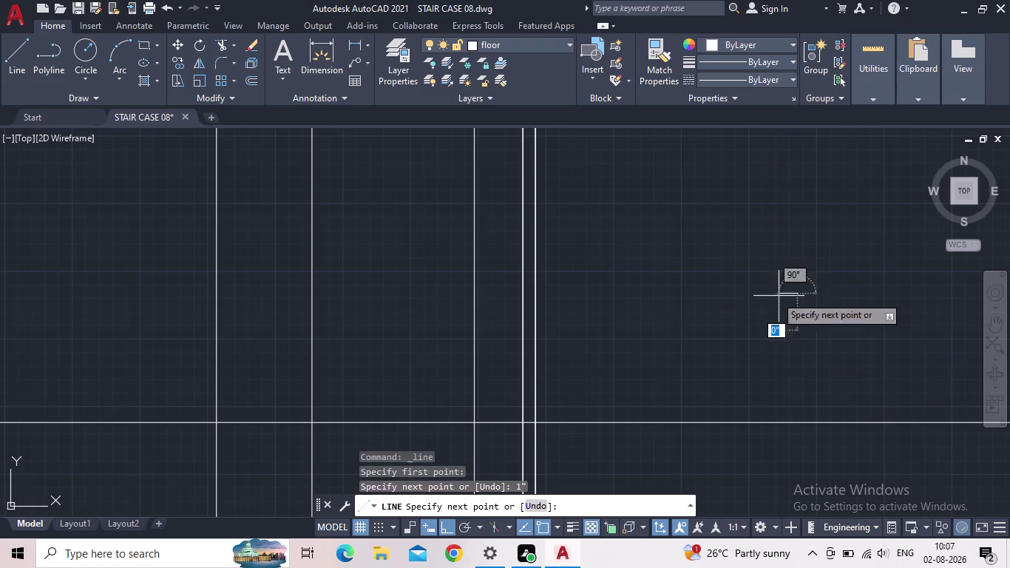
scroll(up, 3)
scroll(up, 3)
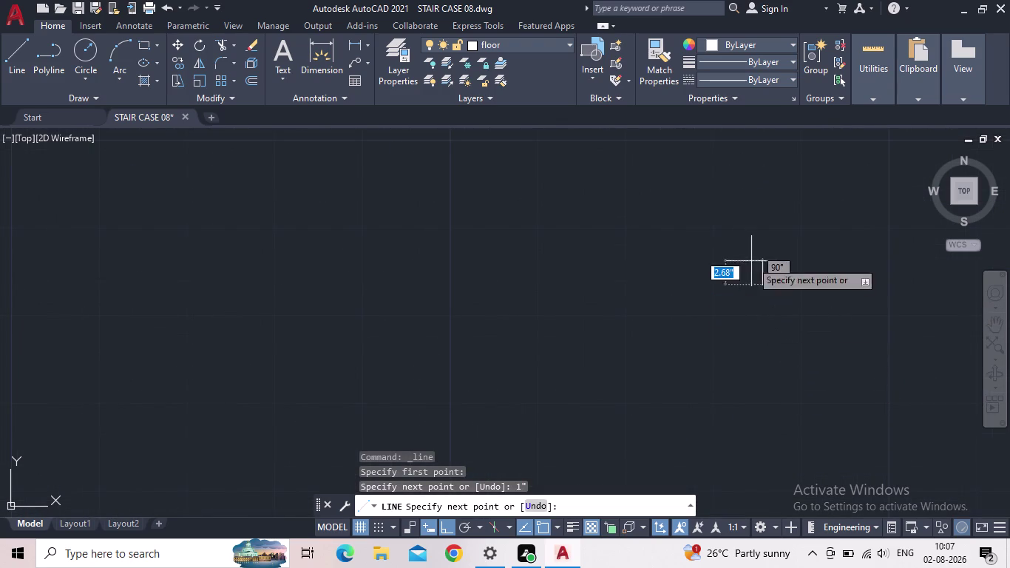
scroll(up, 3)
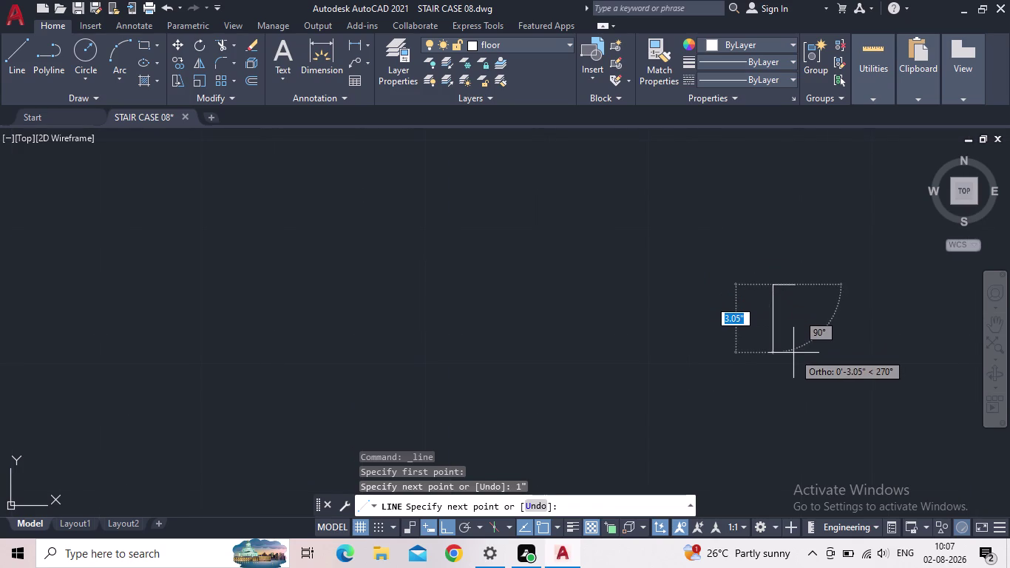
key(Escape)
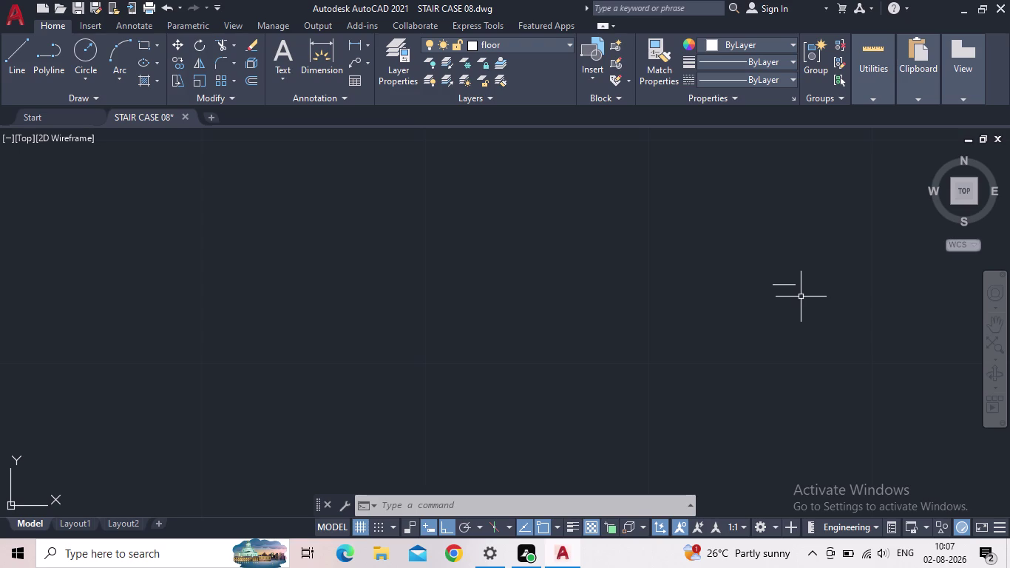
Window-select the stray short line segment and delete it.
scroll(down, 3)
scroll(down, 3)
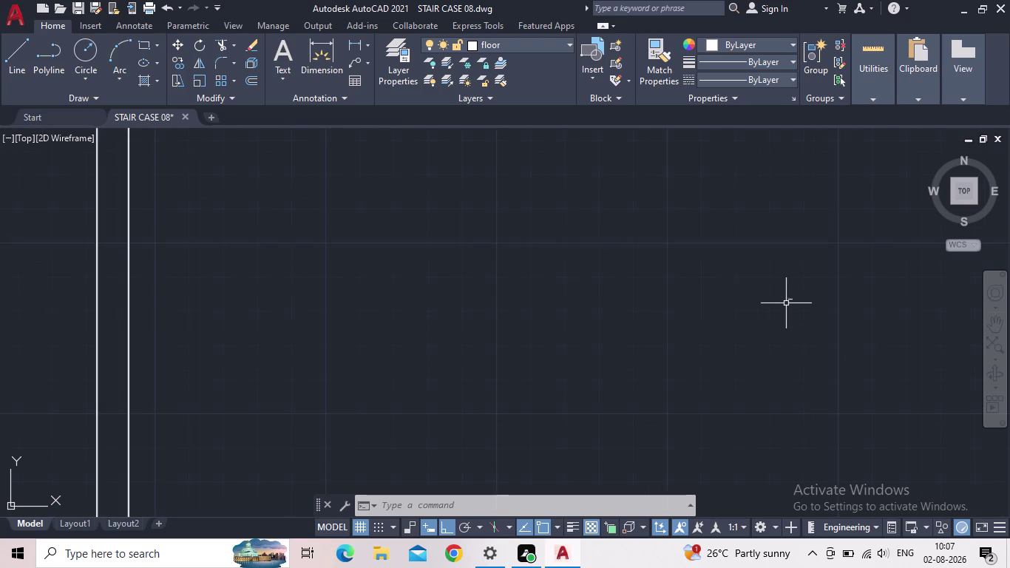
scroll(down, 3)
scroll(up, 3)
drag(766, 255, 760, 252)
click(724, 235)
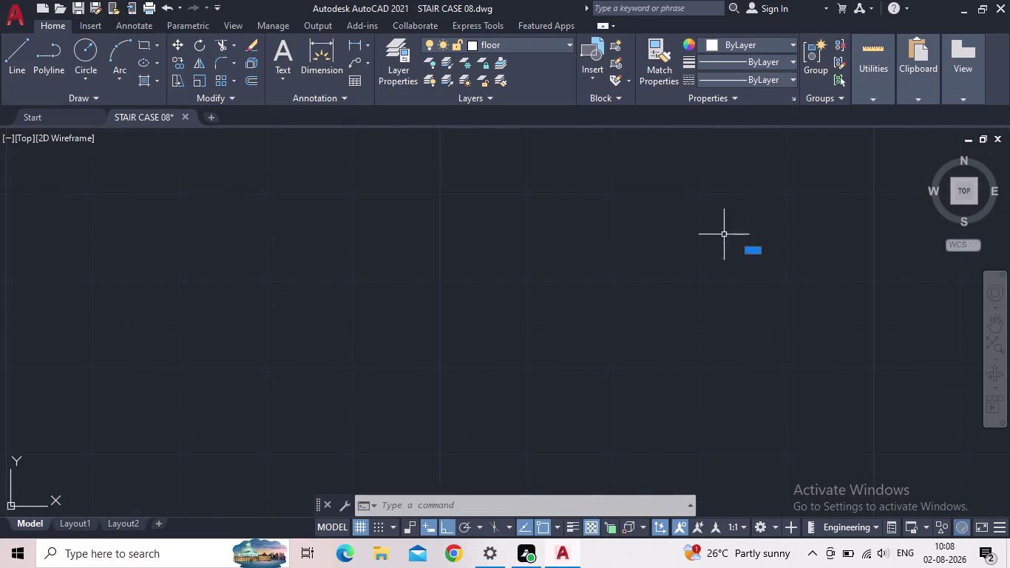
key(Delete)
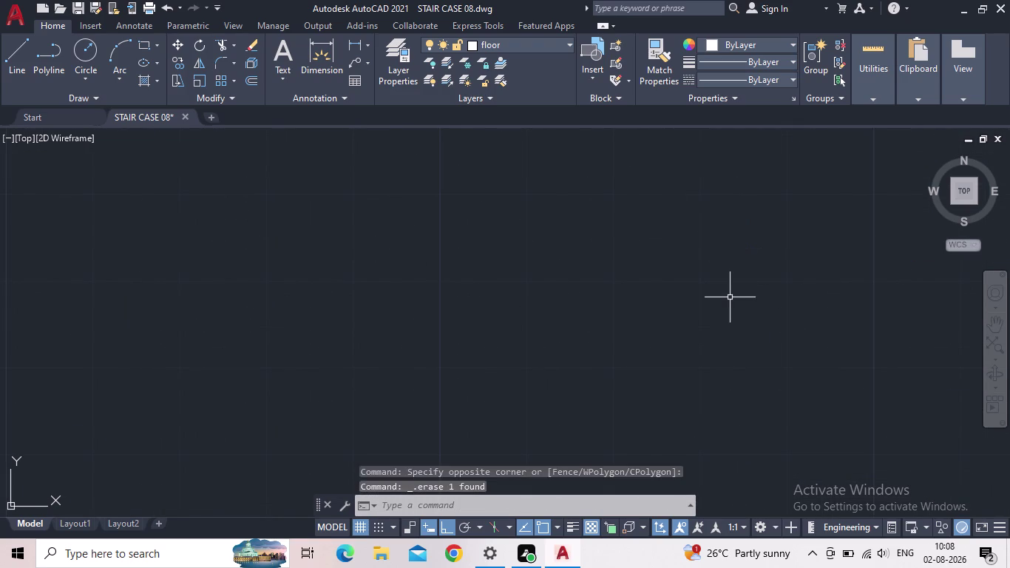
Pan to an empty area of the drawing and start the Line tool.
scroll(down, 3)
scroll(down, 3)
scroll(down, 3)
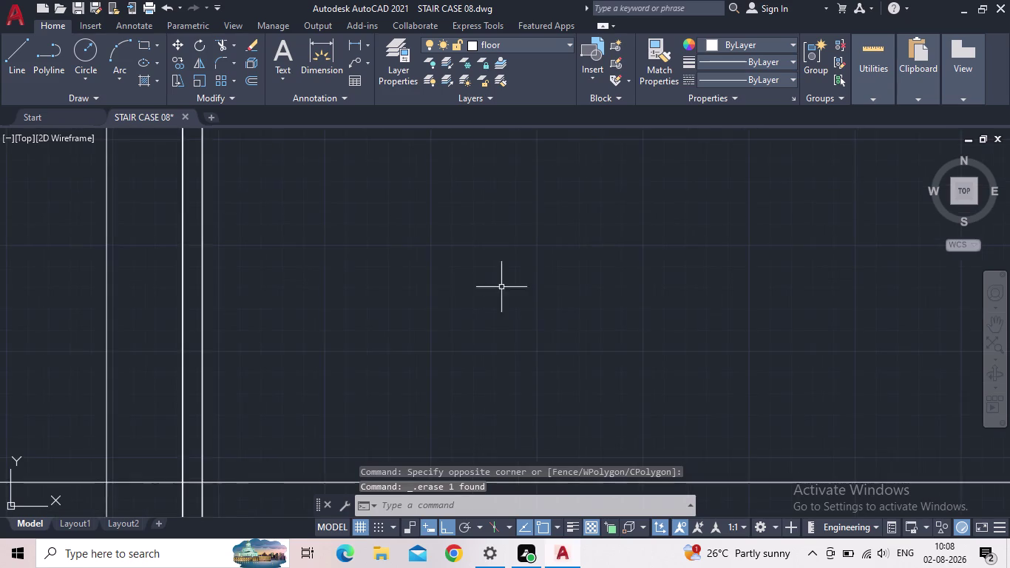
scroll(down, 3)
middle_drag(554, 336, 651, 349)
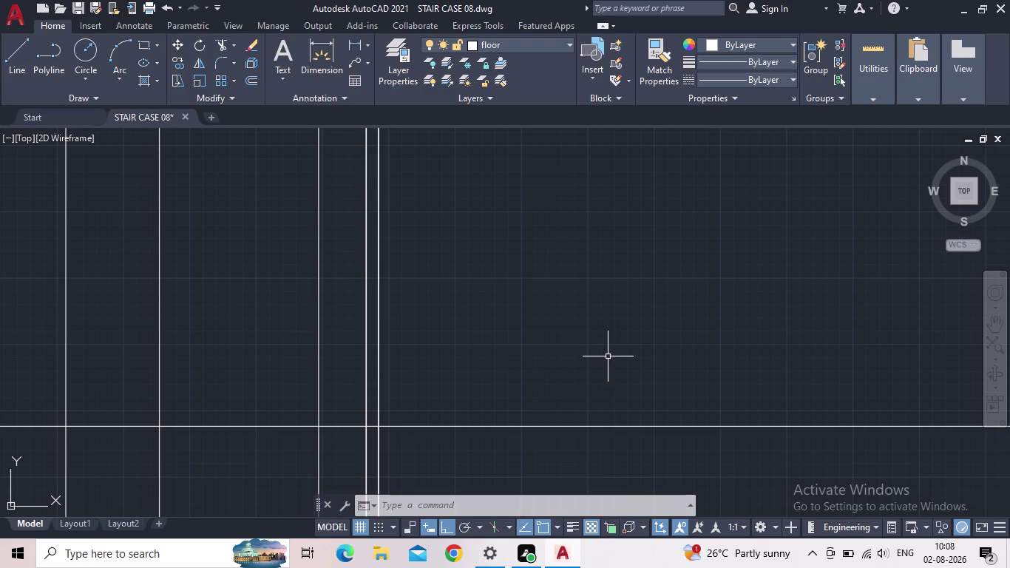
middle_drag(219, 430, 250, 436)
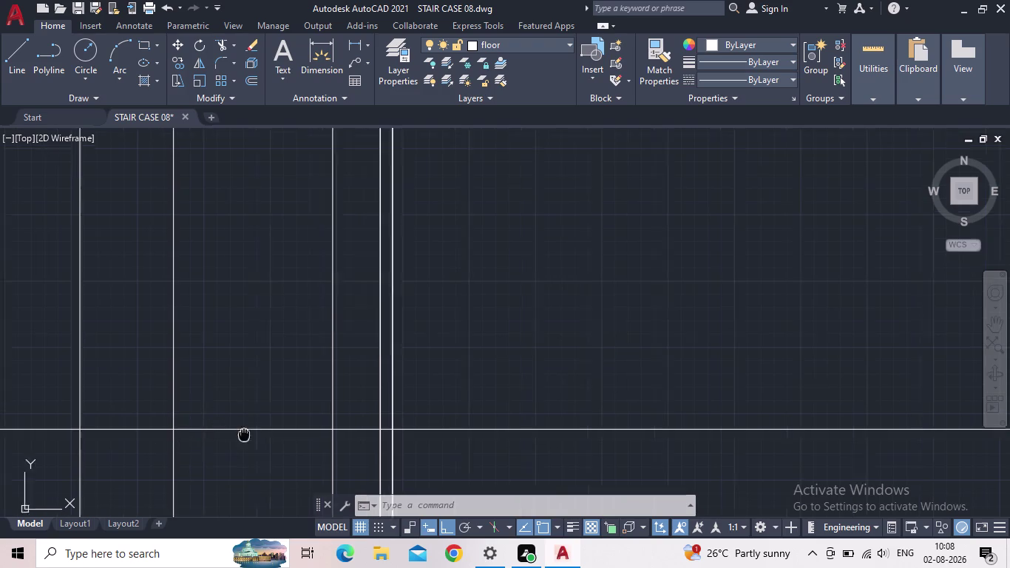
middle_drag(250, 435, 414, 489)
scroll(down, 3)
scroll(up, 3)
middle_drag(609, 431, 498, 342)
scroll(up, 3)
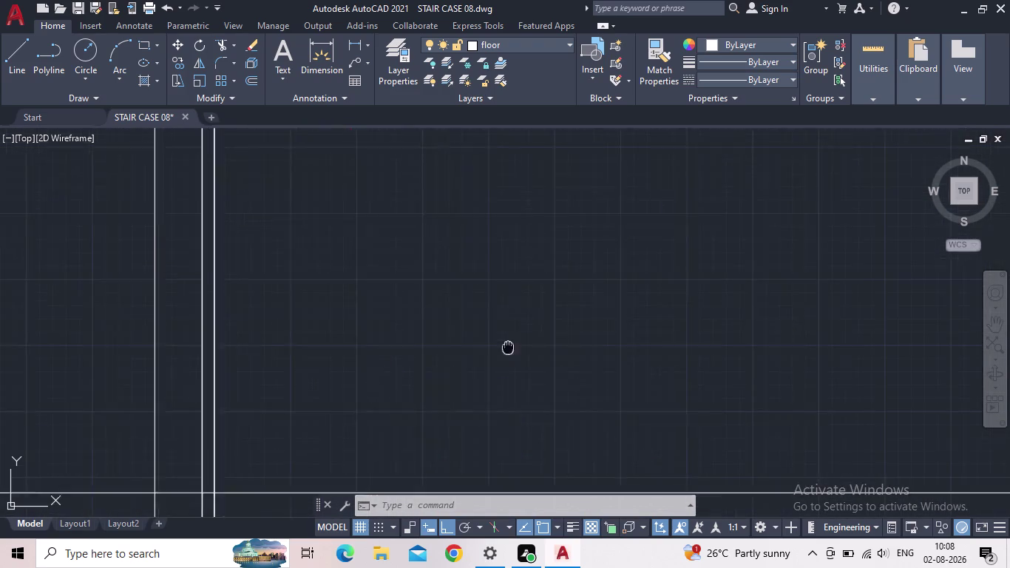
middle_drag(497, 342, 496, 341)
scroll(up, 3)
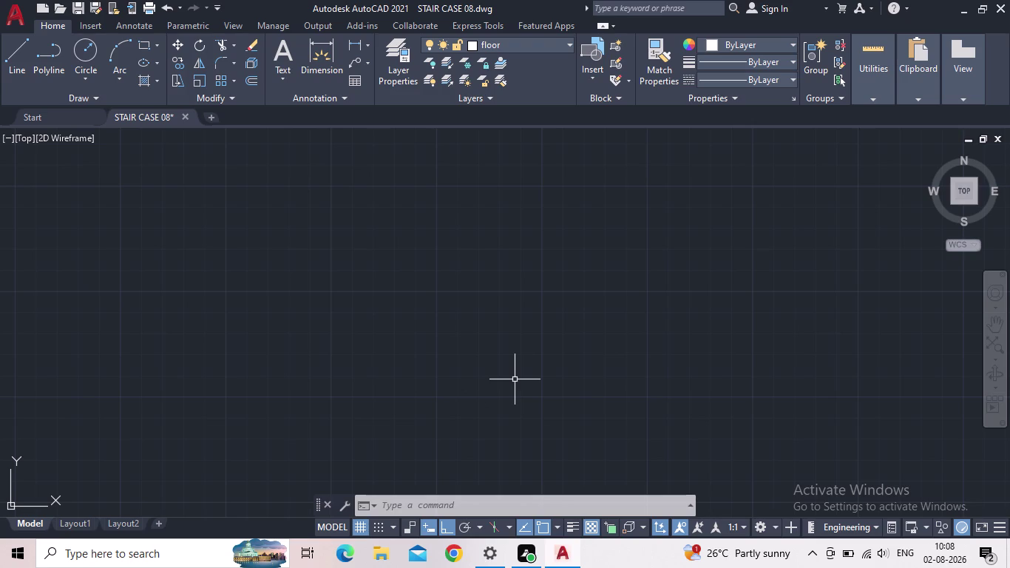
click(14, 59)
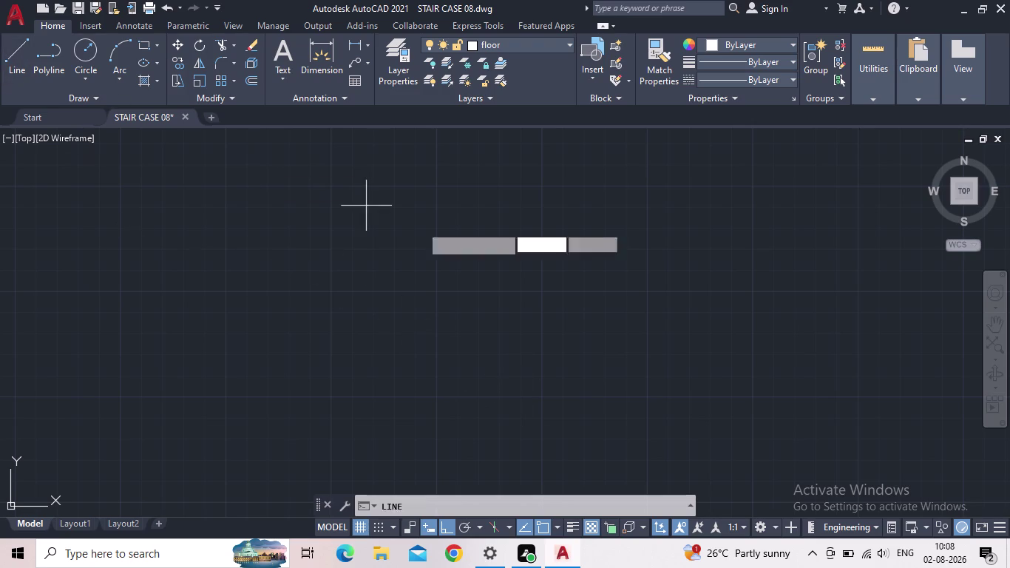
Draw a 1' horizontal line from a picked start point.
drag(493, 282, 486, 282)
scroll(down, 3)
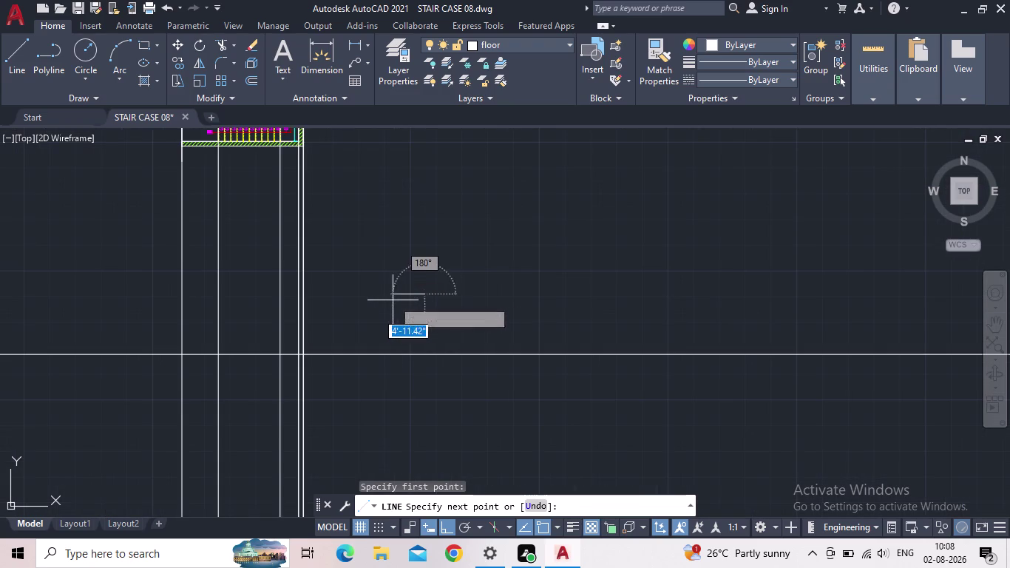
middle_drag(386, 283, 403, 344)
scroll(up, 3)
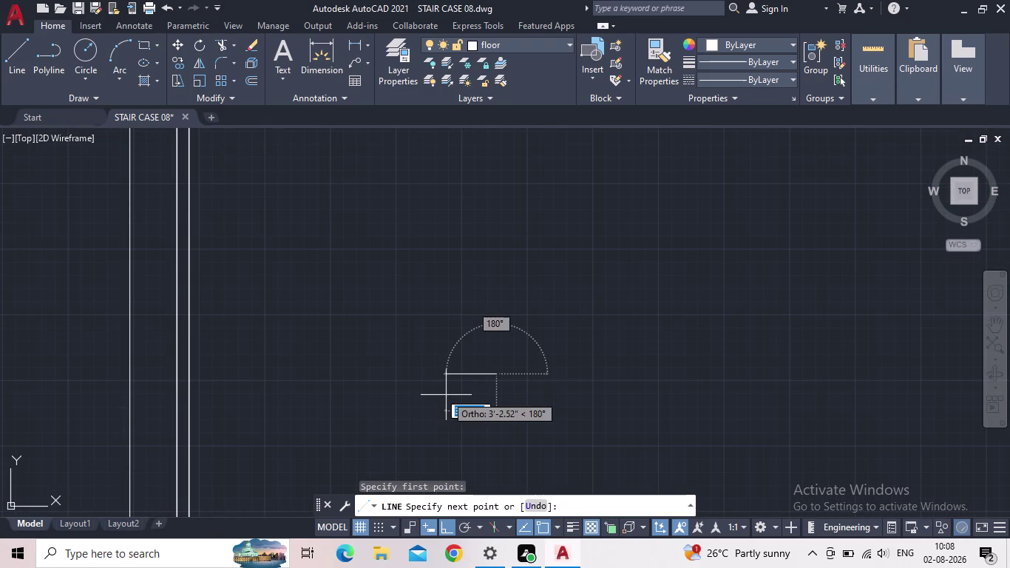
text(1')
key(Return)
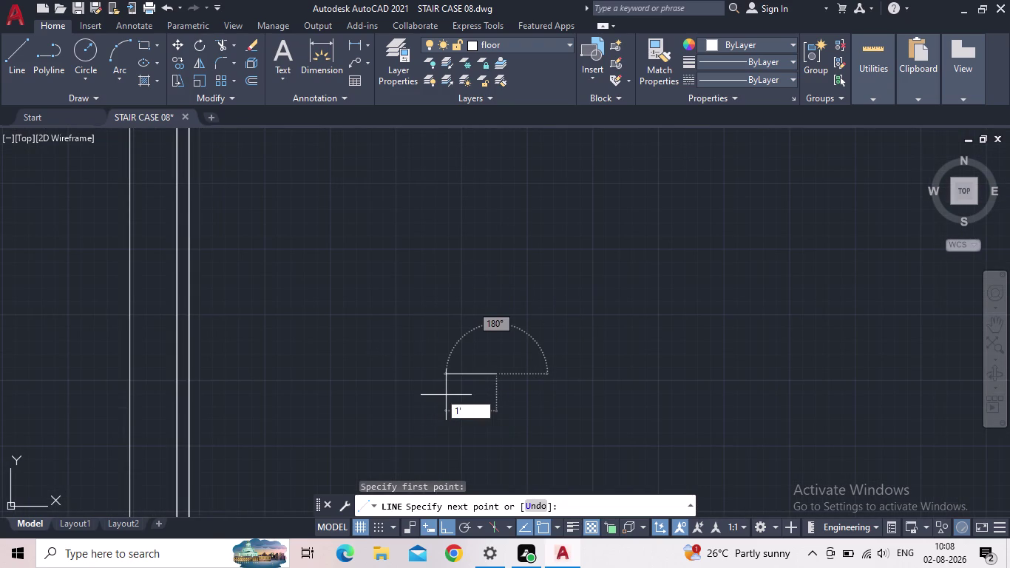
scroll(up, 3)
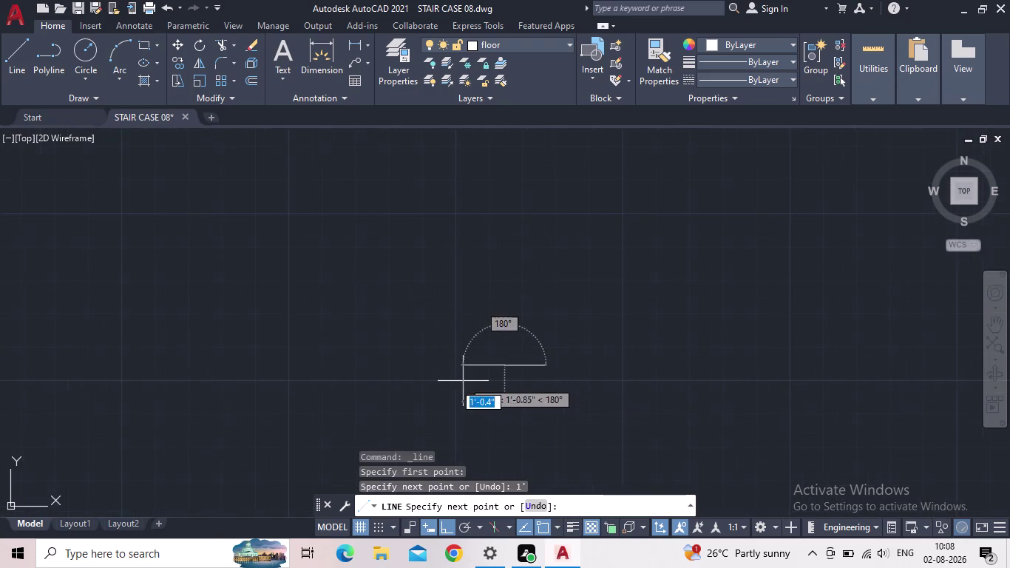
scroll(up, 3)
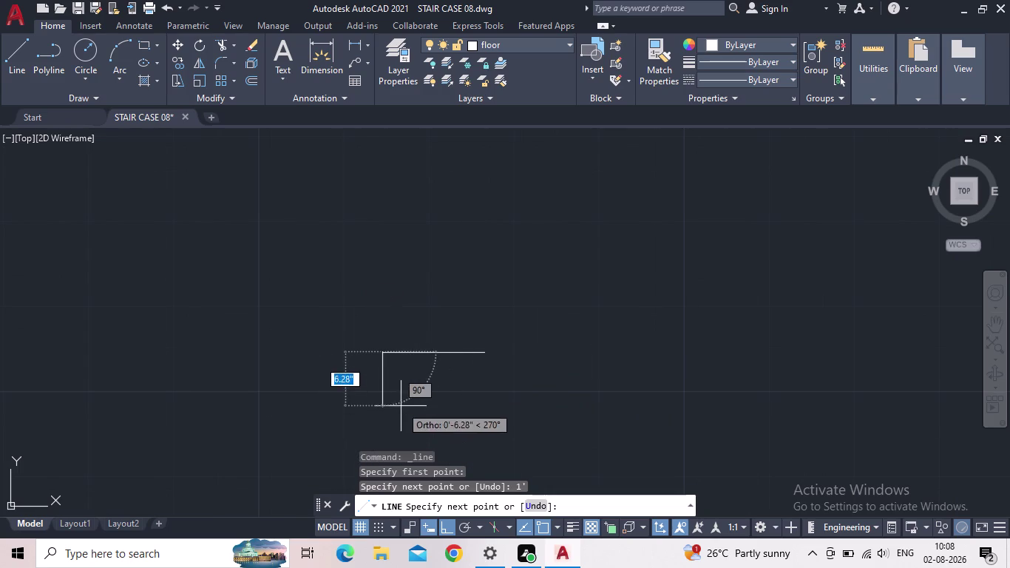
middle_drag(402, 406, 477, 377)
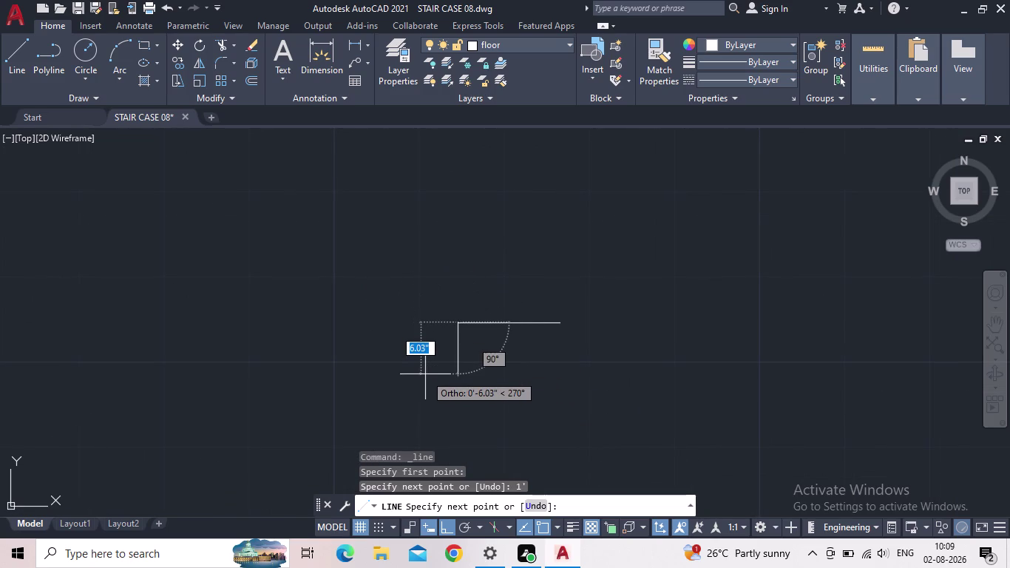
End the line and start OFFSET, beginning to enter the offset distance.
key(Escape)
key(o)
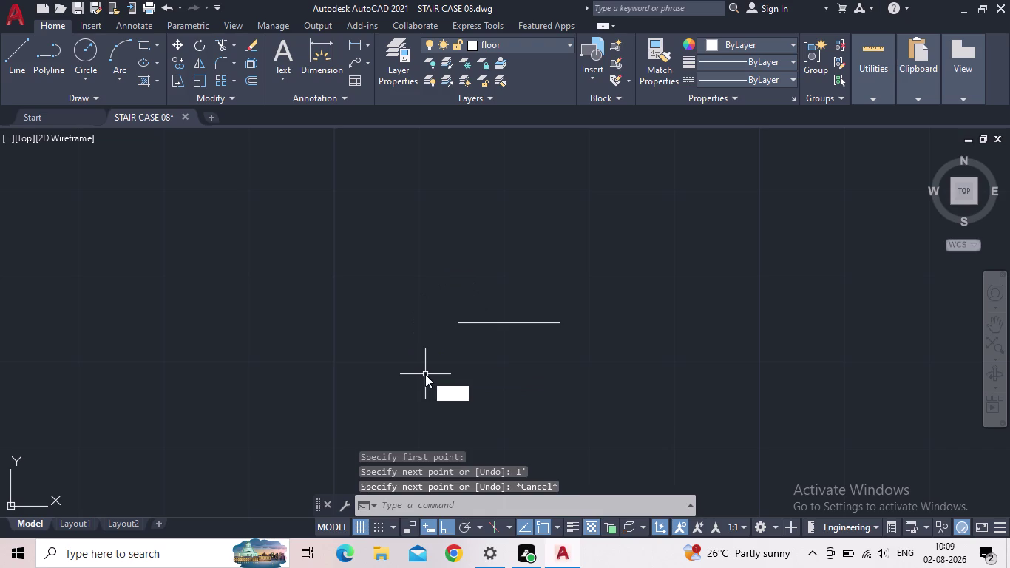
key(Return)
key(1)
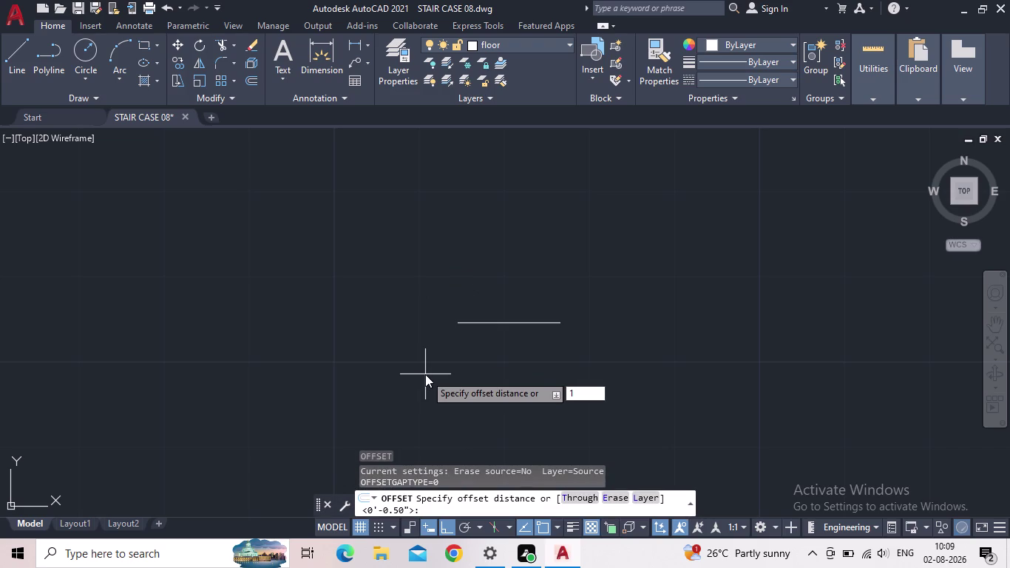
key(shift+quotedbl)
key(Return)
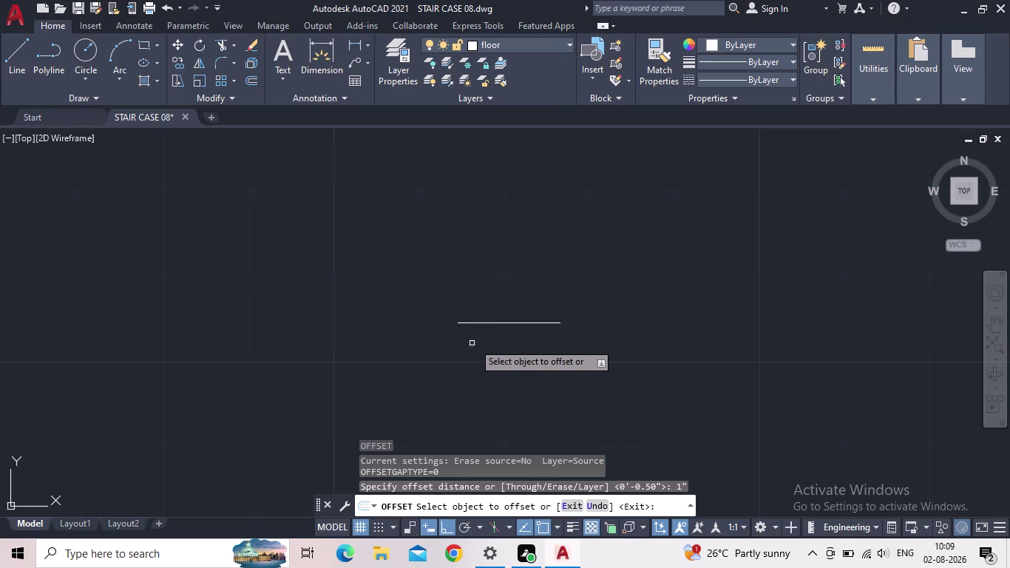
click(483, 322)
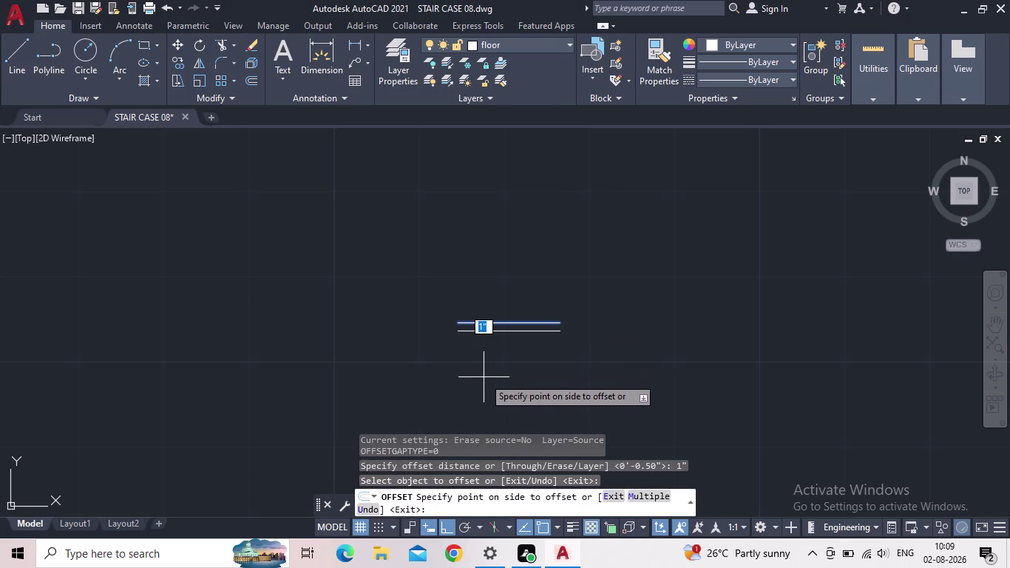
key(Escape)
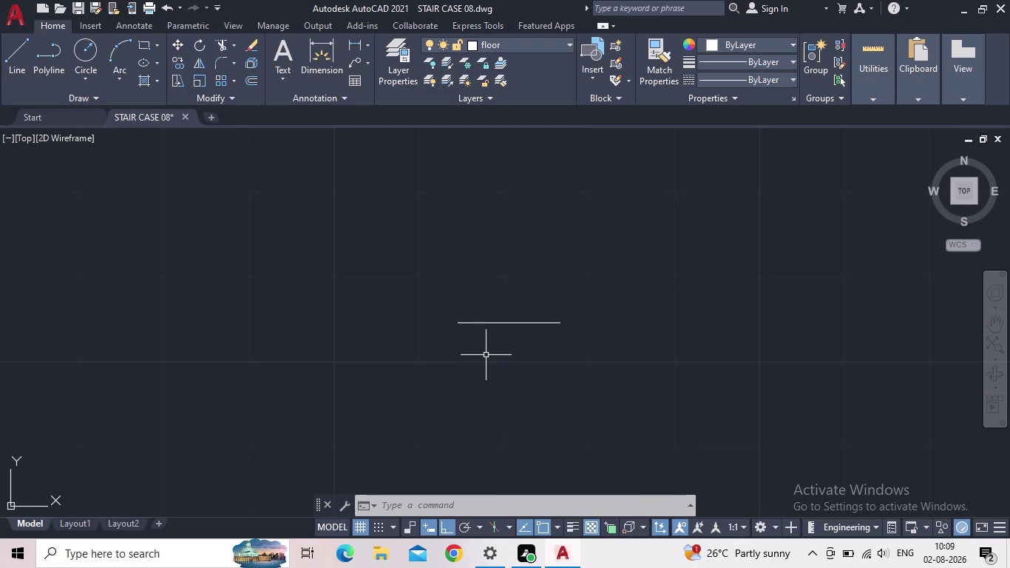
key(o)
key(Return)
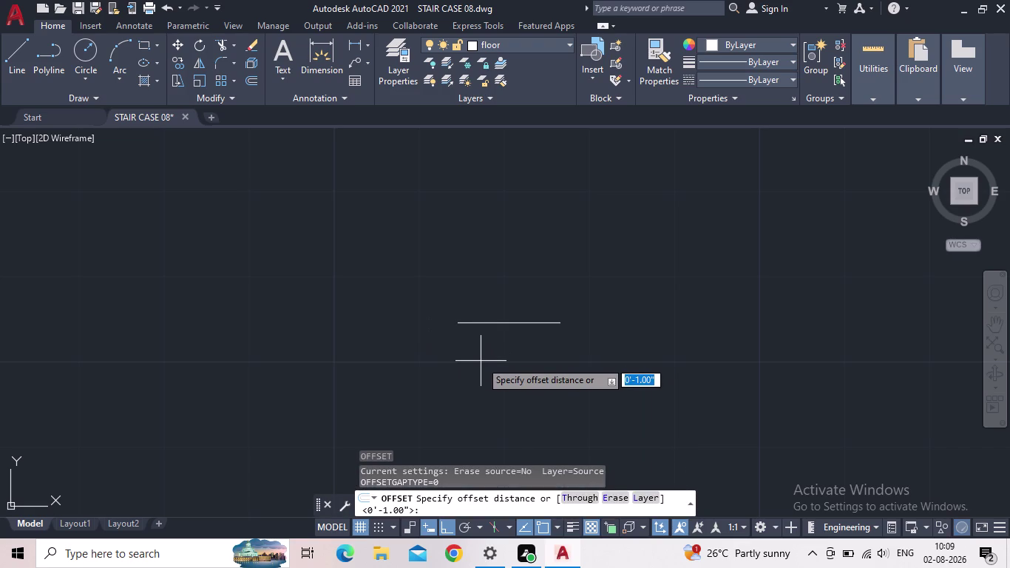
text(1')
key(Return)
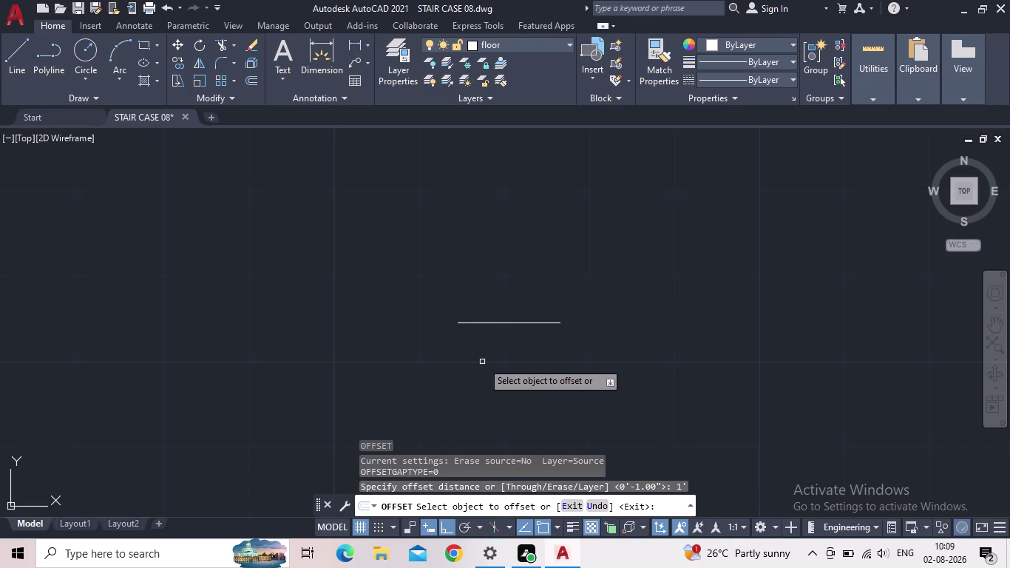
click(522, 323)
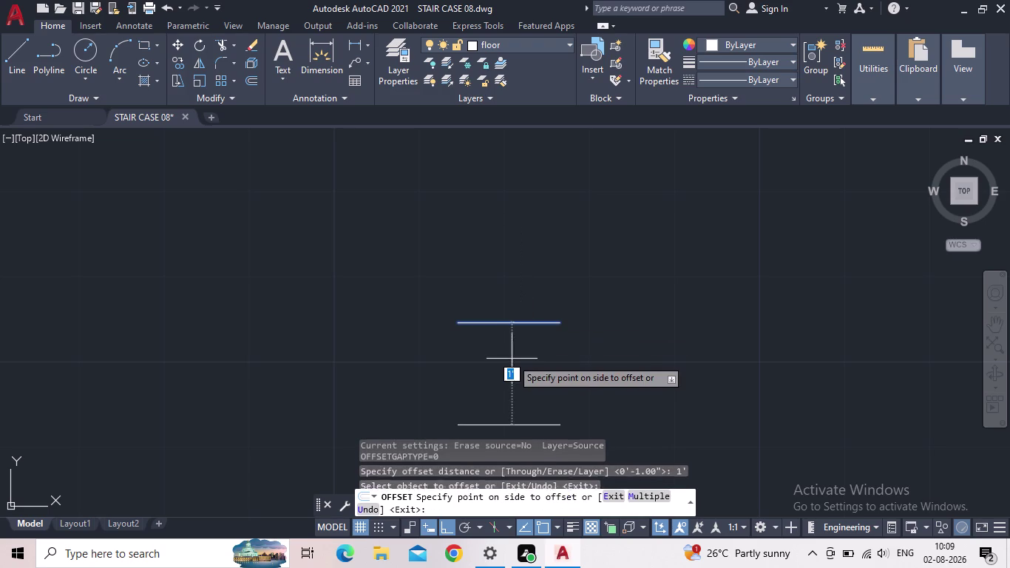
key(Escape)
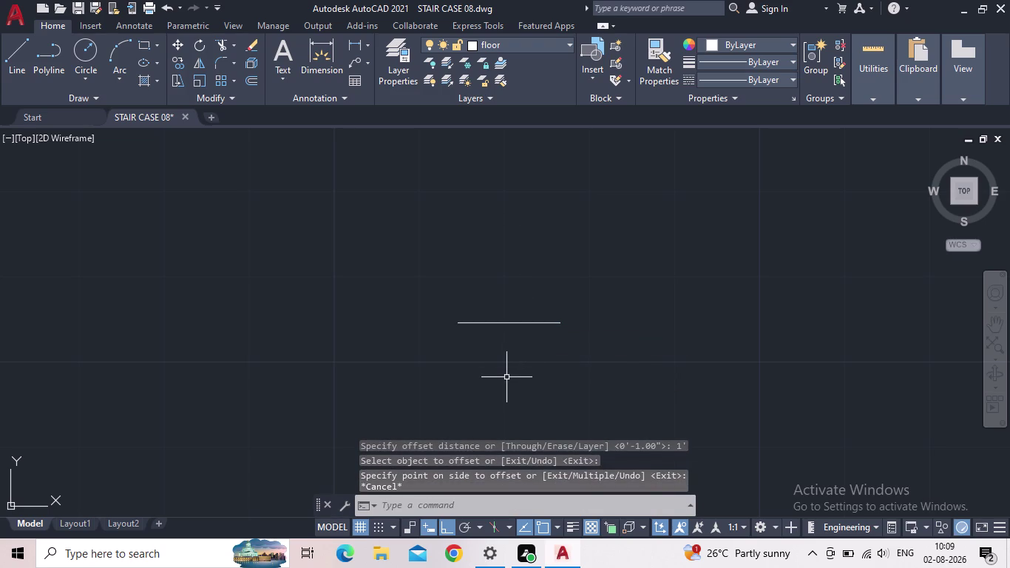
text(1")
key(Return)
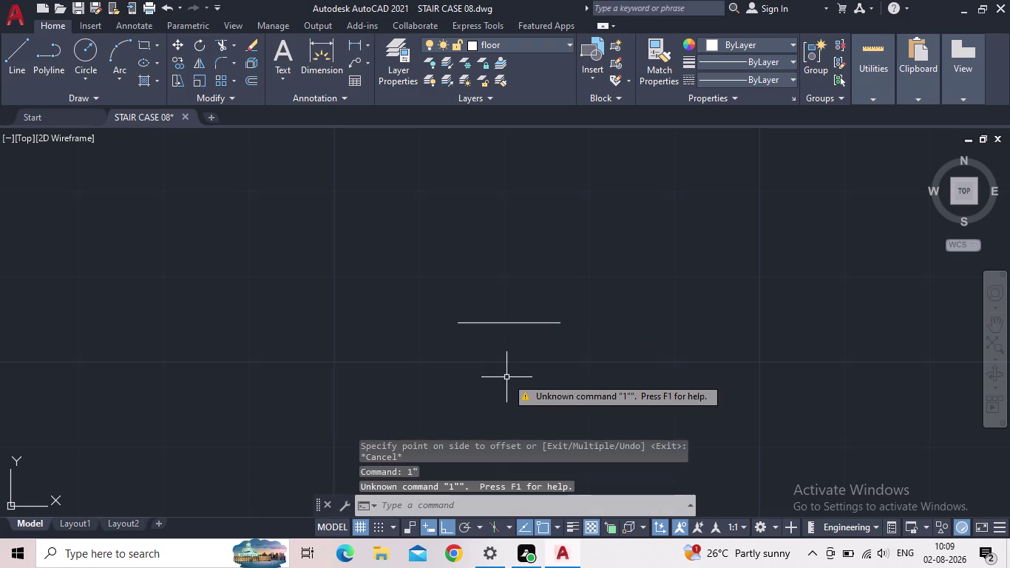
key(Escape)
key(o)
key(Return)
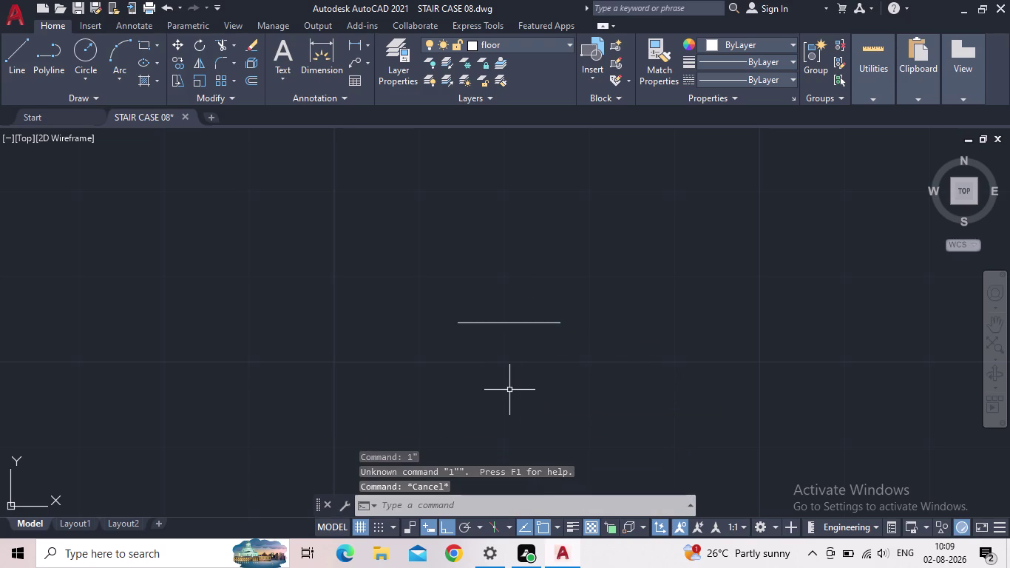
text(1")
key(Return)
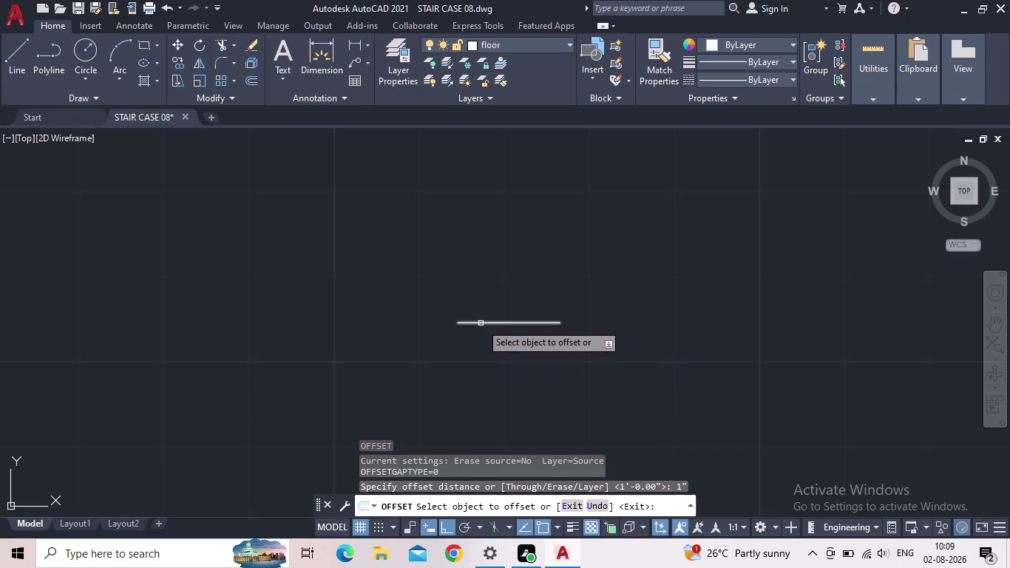
click(481, 324)
click(489, 366)
scroll(up, 3)
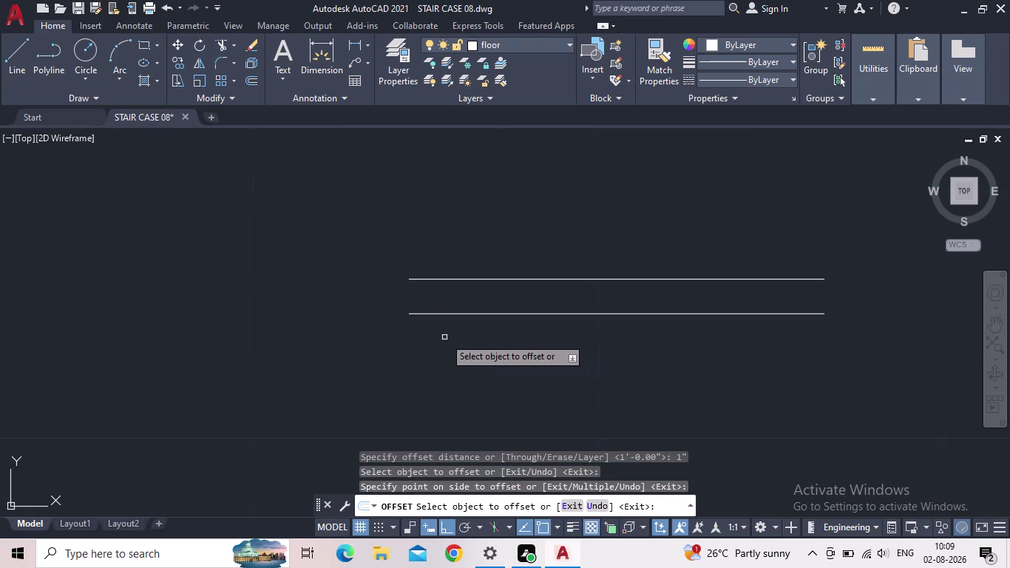
key(Escape)
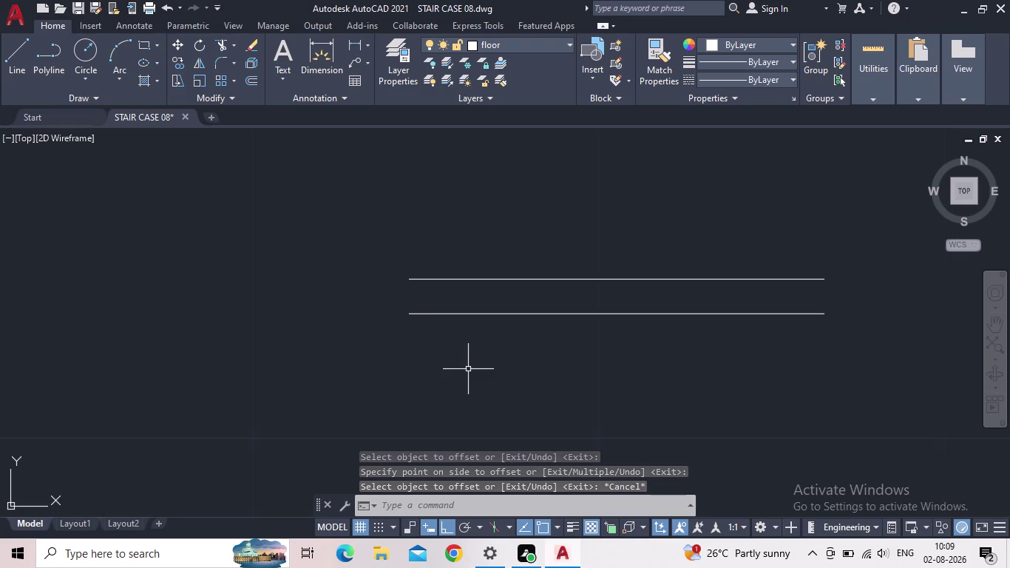
key(f)
key(Return)
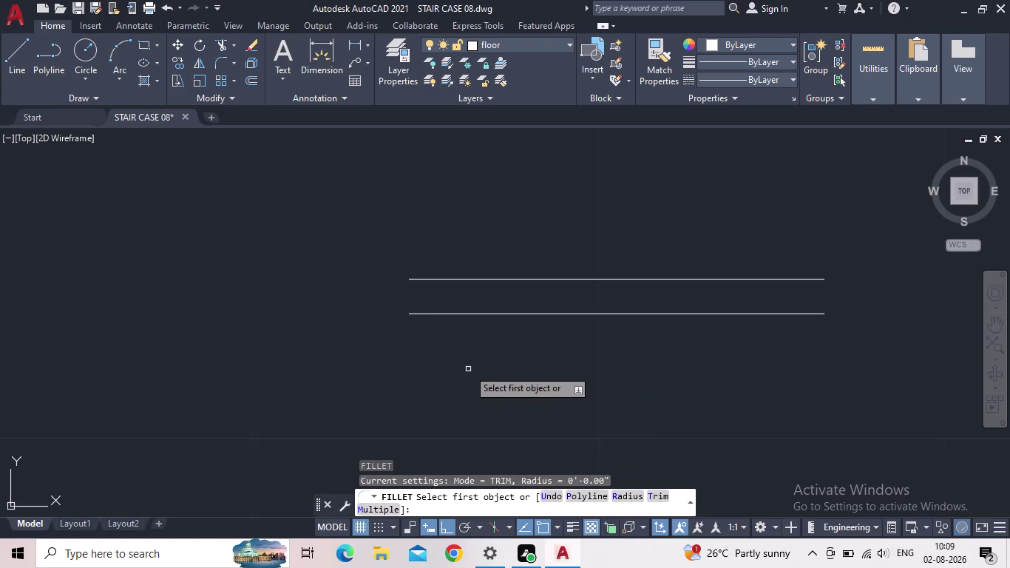
key(Escape)
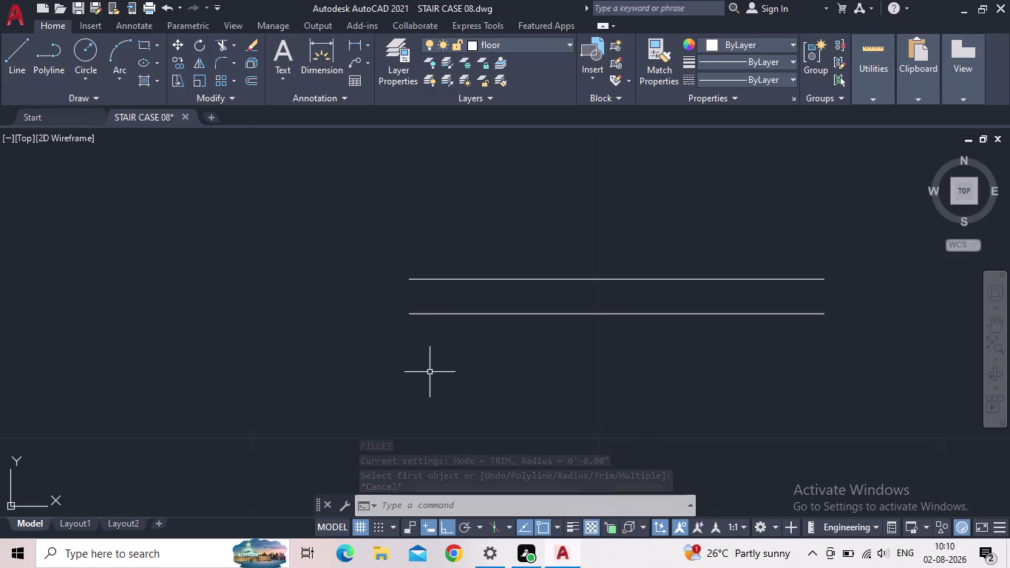
key(7)
Submit the pending inch length value and cancel the stray selection window.
key(shift+quotedbl)
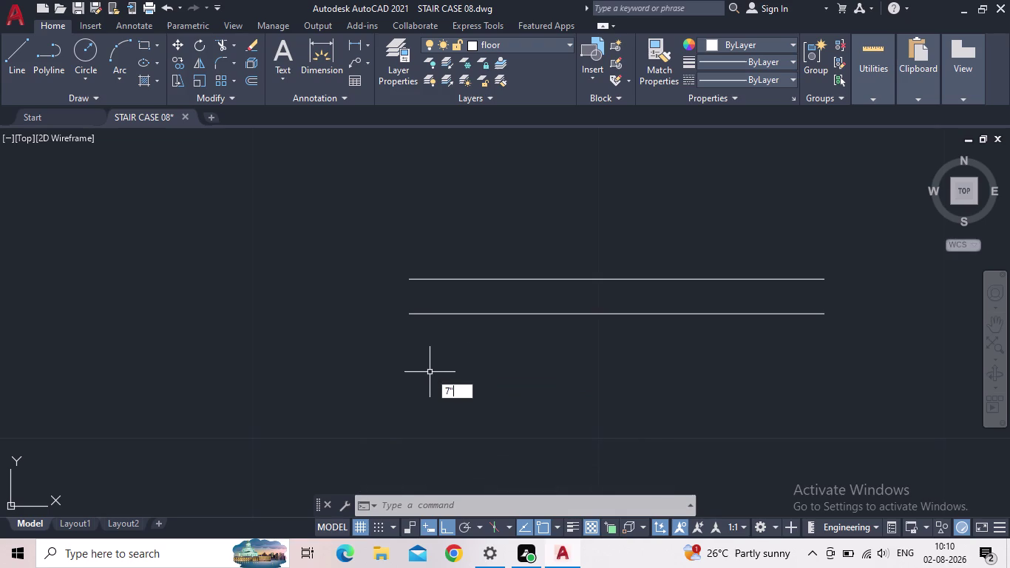
key(Return)
click(449, 346)
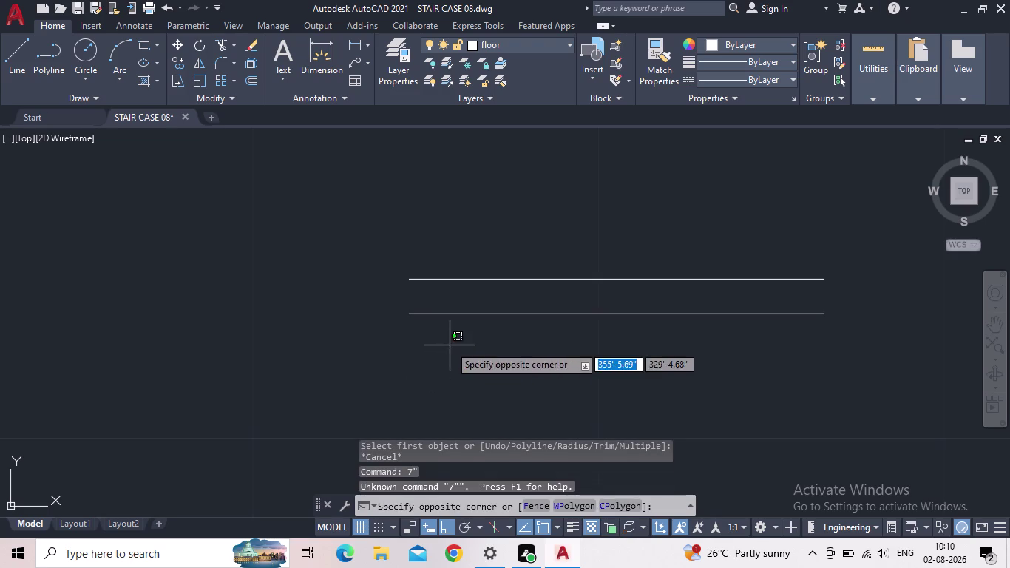
key(Escape)
Draw a 7" vertical line downward from the lower horizontal line's left endpoint.
key(l)
key(Return)
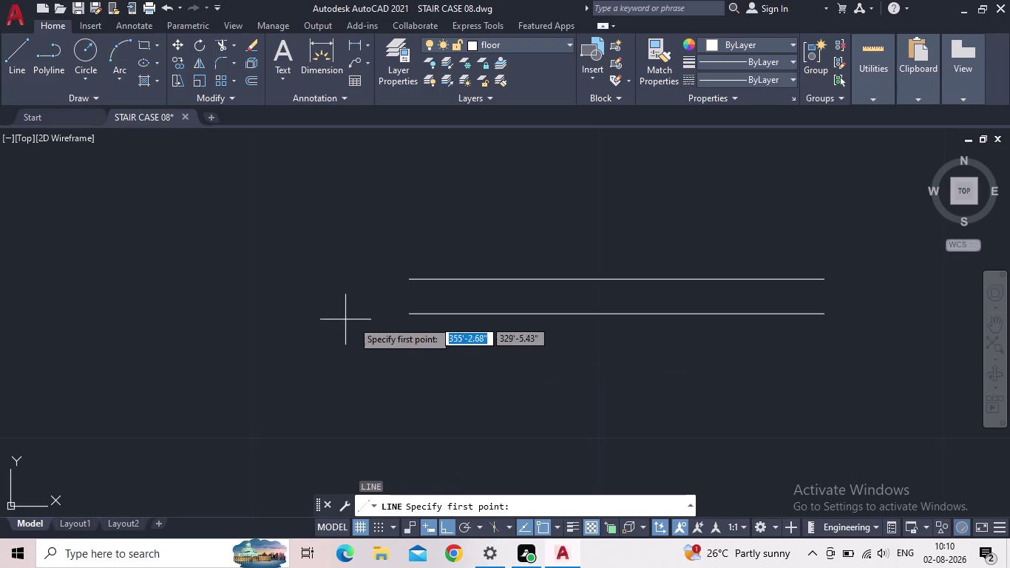
click(413, 316)
middle_drag(423, 405, 379, 324)
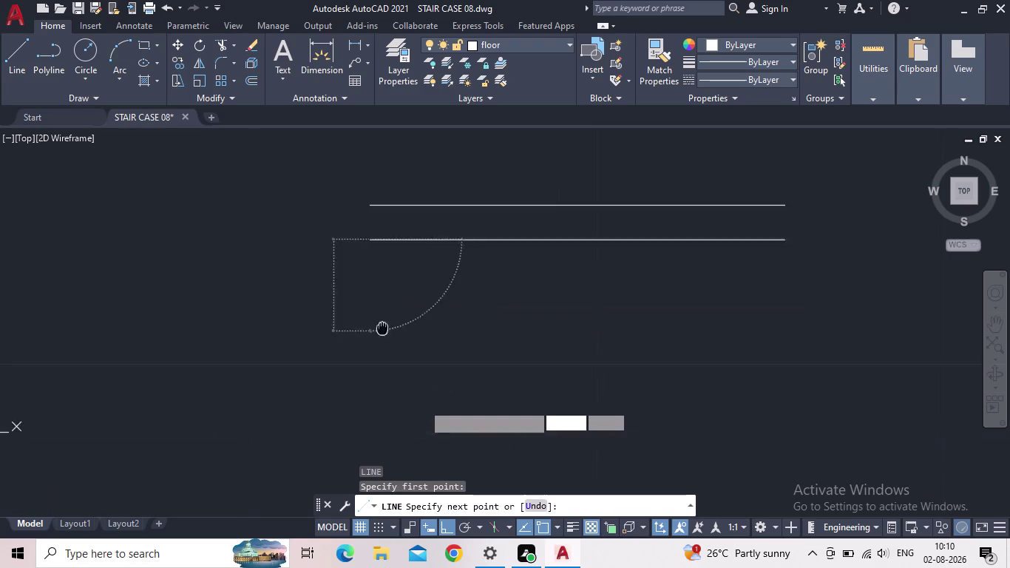
scroll(down, 3)
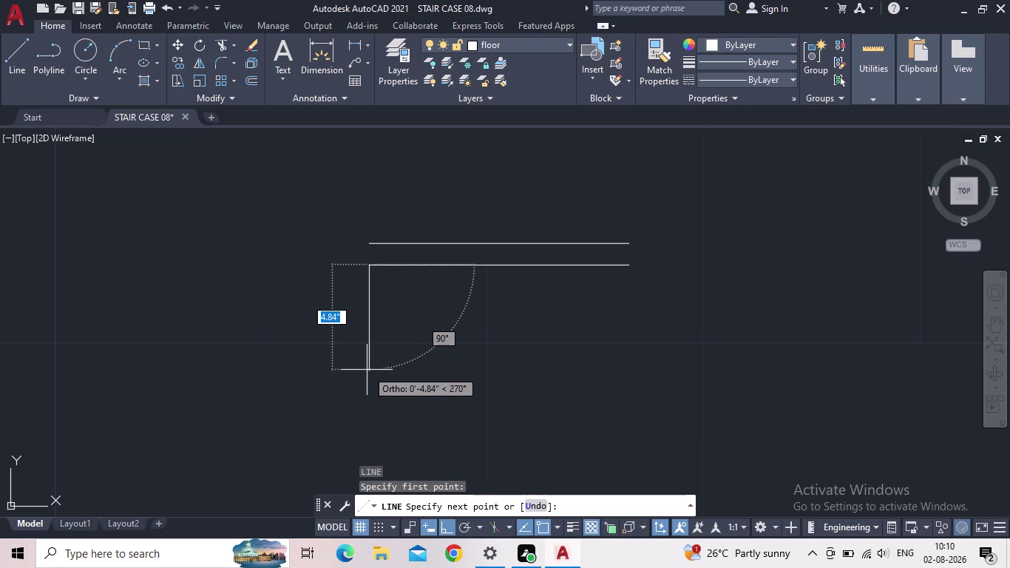
key(7)
key(shift+quotedbl)
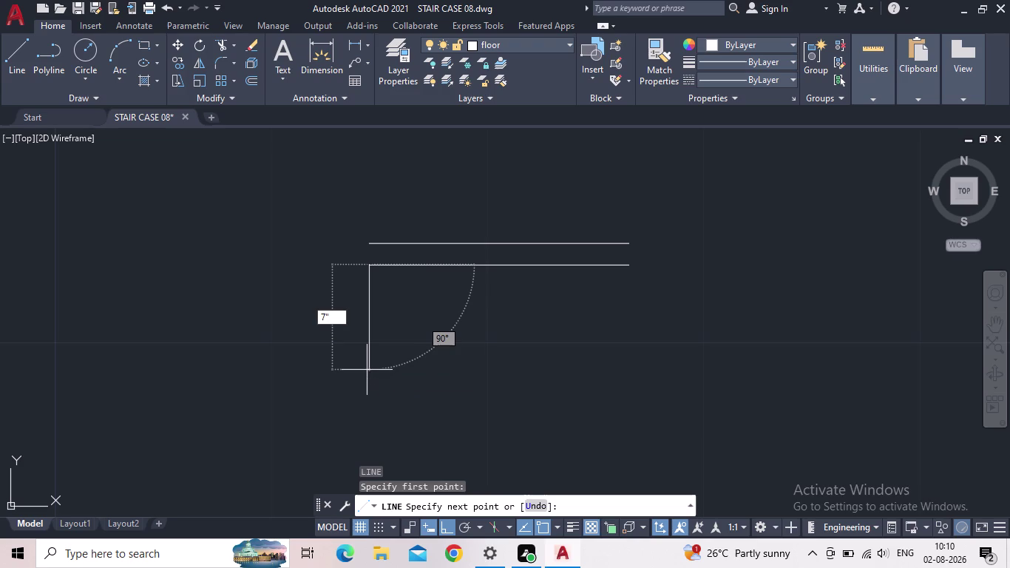
key(Return)
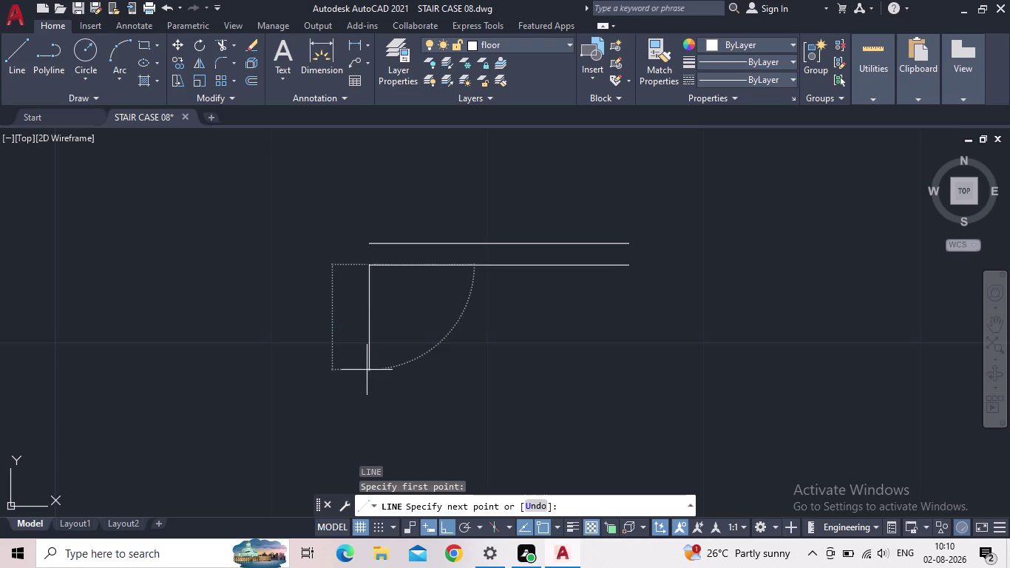
key(Escape)
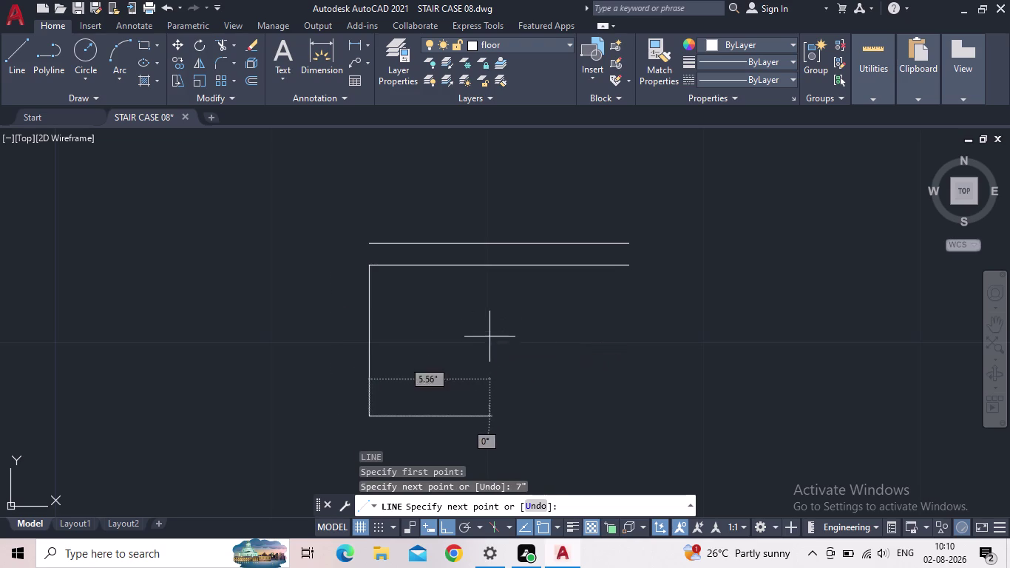
scroll(up, 3)
middle_drag(394, 261, 482, 275)
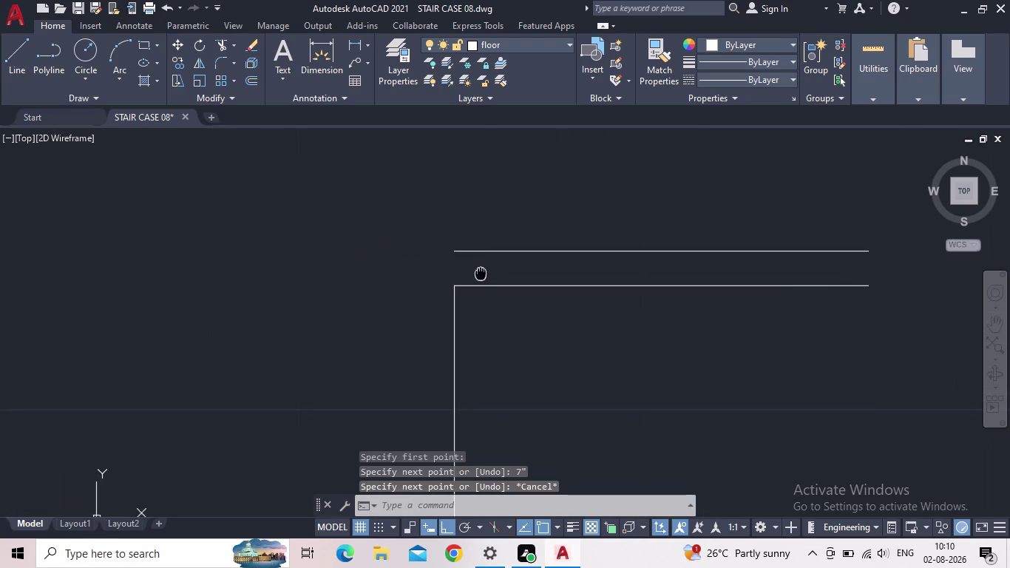
middle_drag(443, 212, 446, 196)
scroll(down, 3)
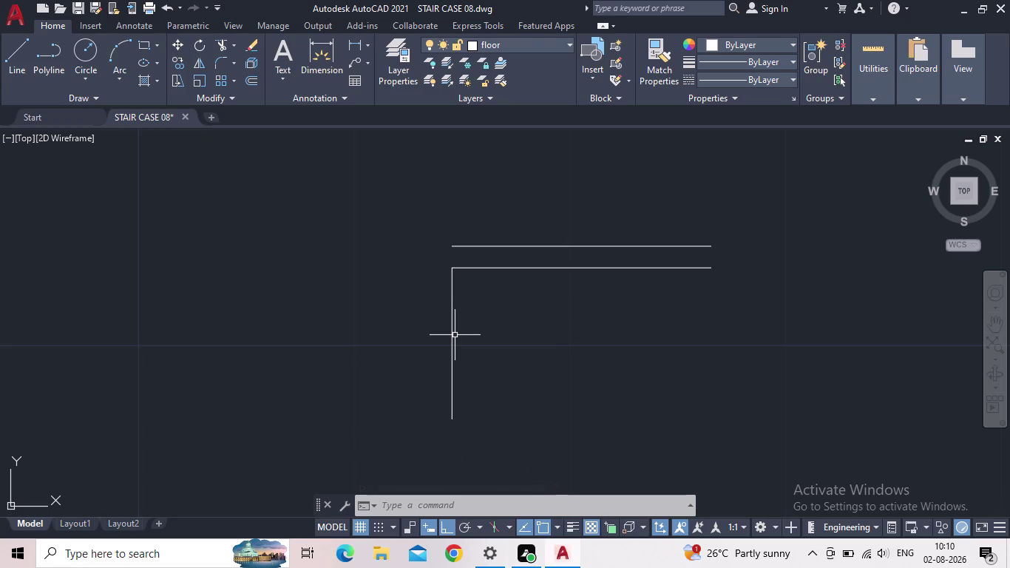
Offset the 7" vertical line 1" to the left.
key(o)
key(Return)
text(1")
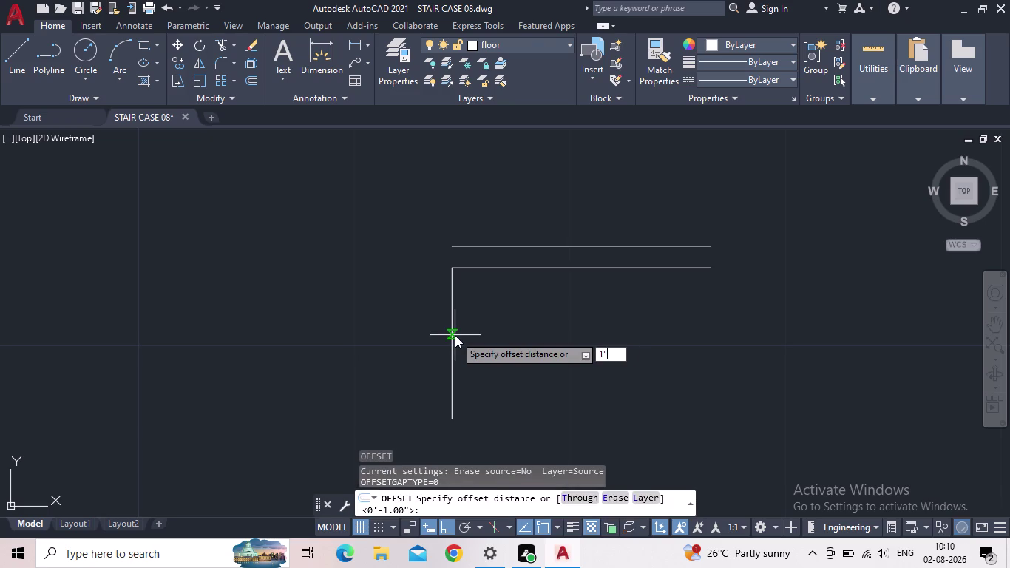
key(Return)
click(453, 335)
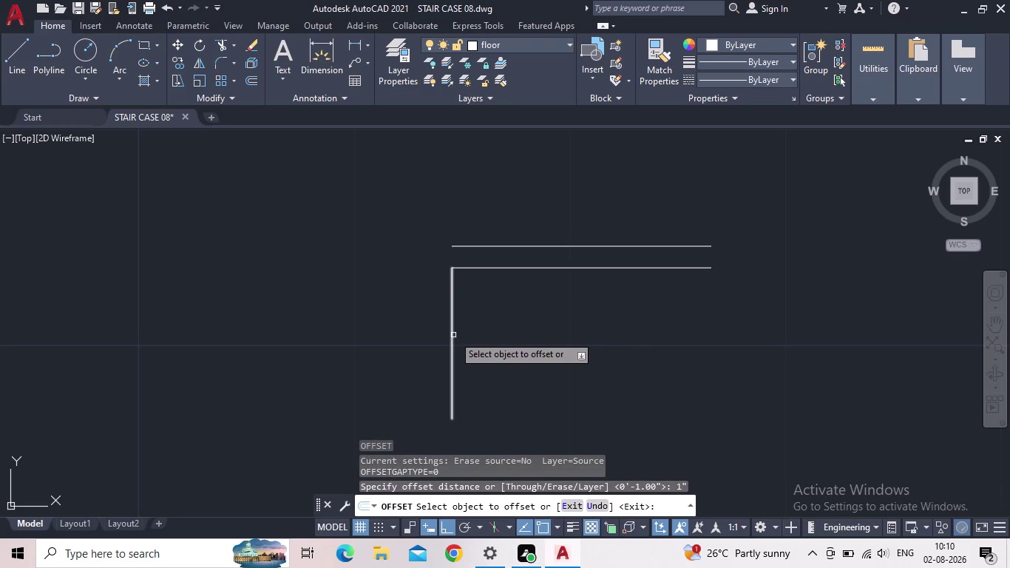
click(400, 345)
key(Escape)
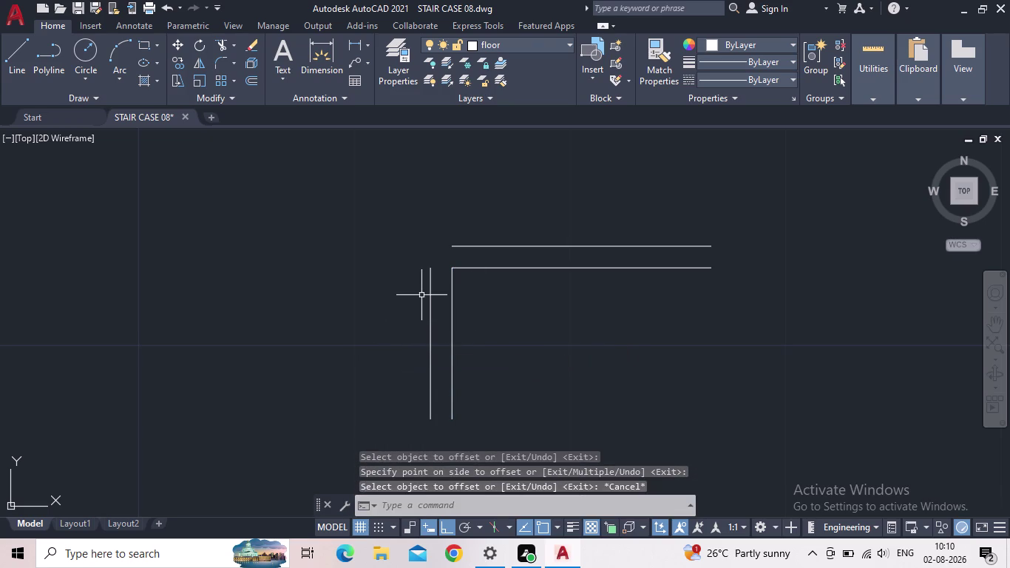
scroll(up, 3)
scroll(down, 3)
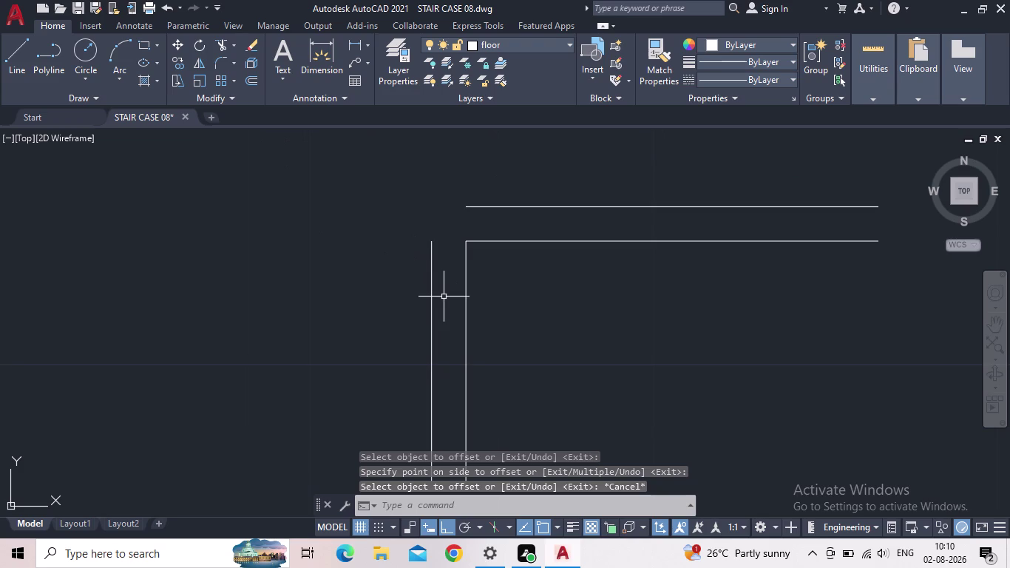
Try a fillet, then a line from the new vertical line's top, cancelling both.
key(f)
key(Return)
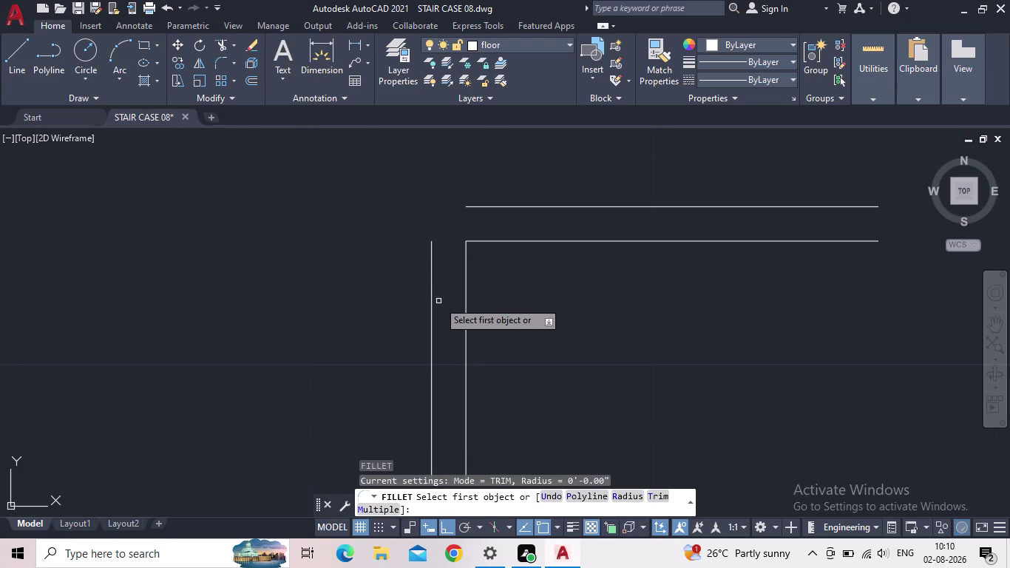
key(Escape)
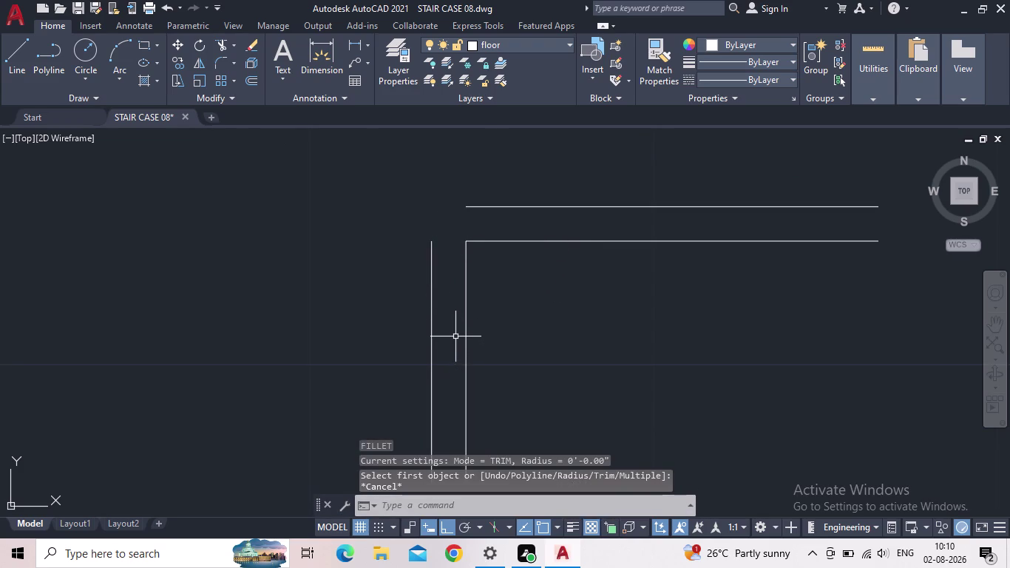
key(l)
key(Return)
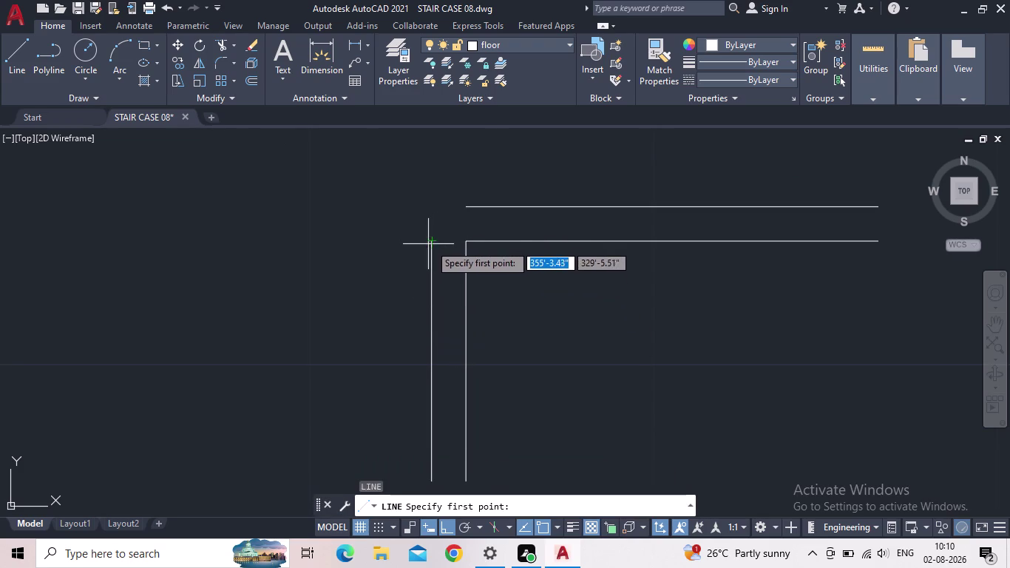
drag(431, 244, 432, 238)
middle_drag(426, 196, 427, 233)
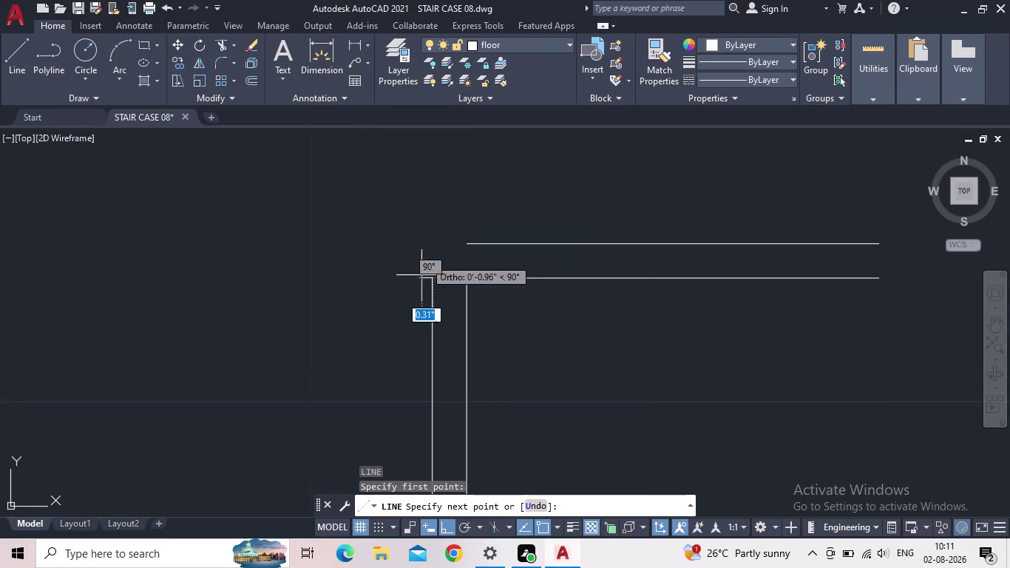
scroll(up, 3)
scroll(up, 3)
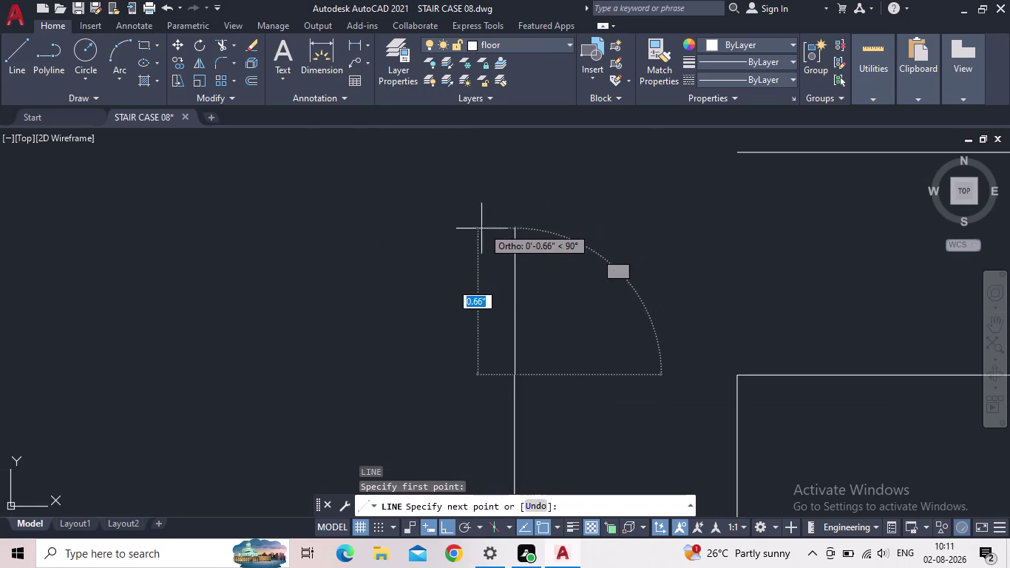
key(Escape)
Start another line near the corner, then abandon it unfinished.
key(space)
scroll(up, 3)
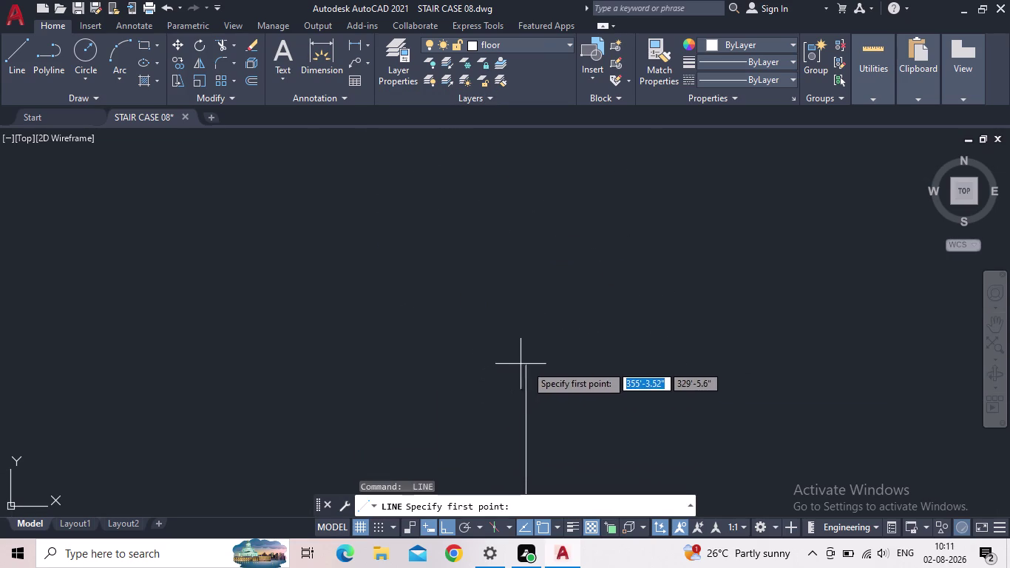
click(524, 366)
middle_drag(520, 267, 531, 455)
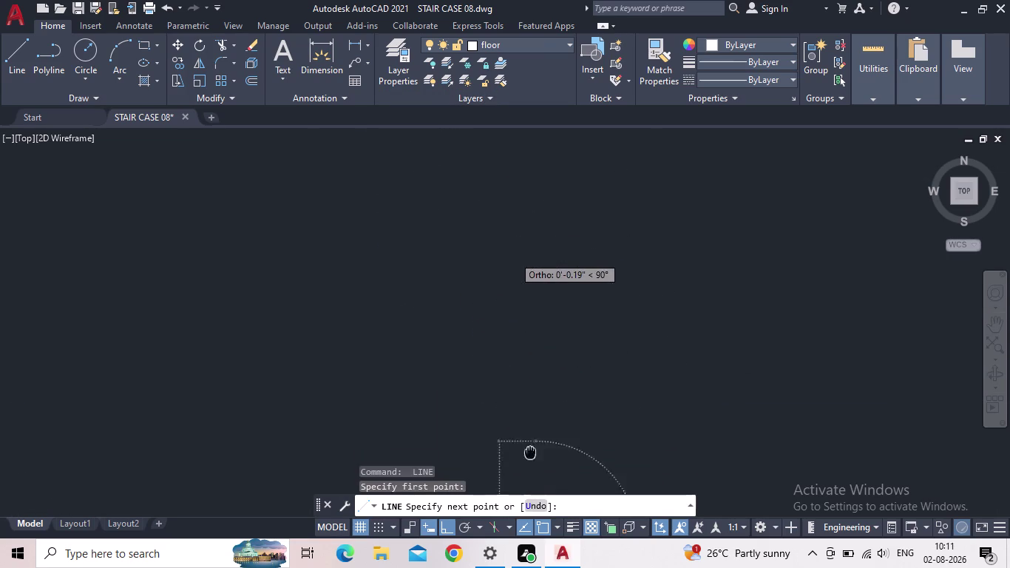
middle_drag(530, 455, 531, 461)
scroll(down, 3)
drag(500, 206, 504, 214)
key(Escape)
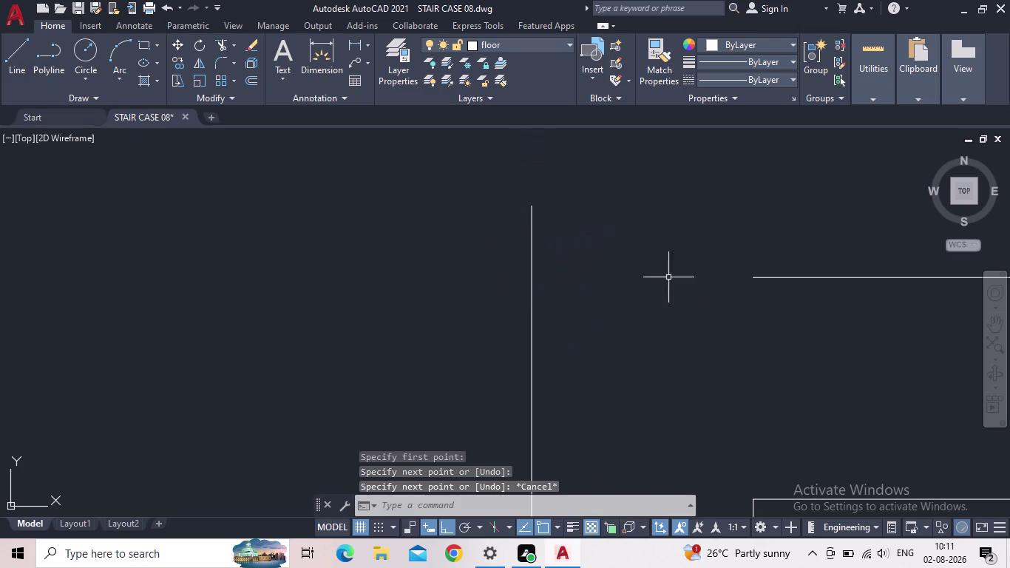
Extend the two horizontal lines to the new vertical boundary line.
key(e)
key(x)
key(space)
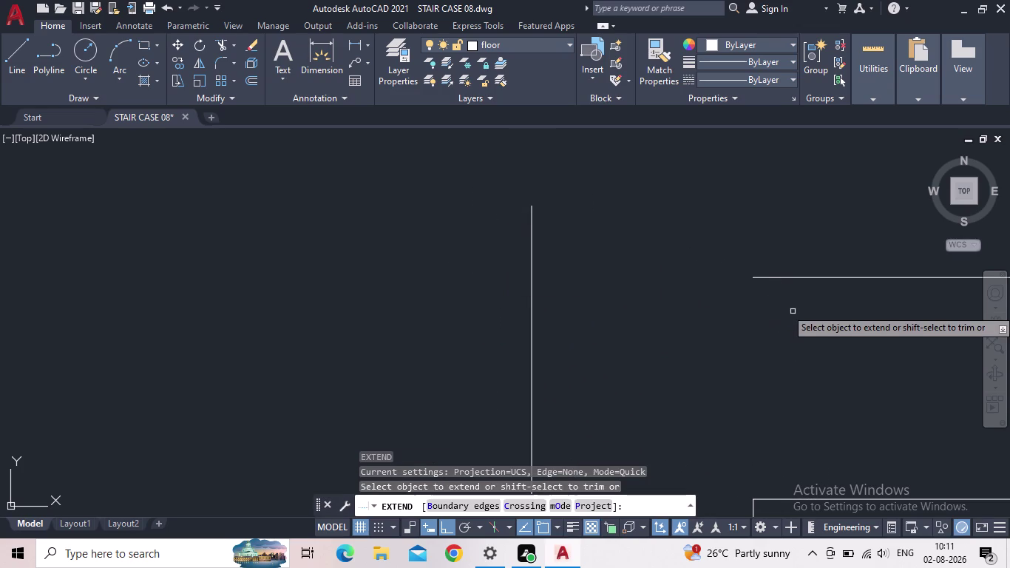
click(758, 277)
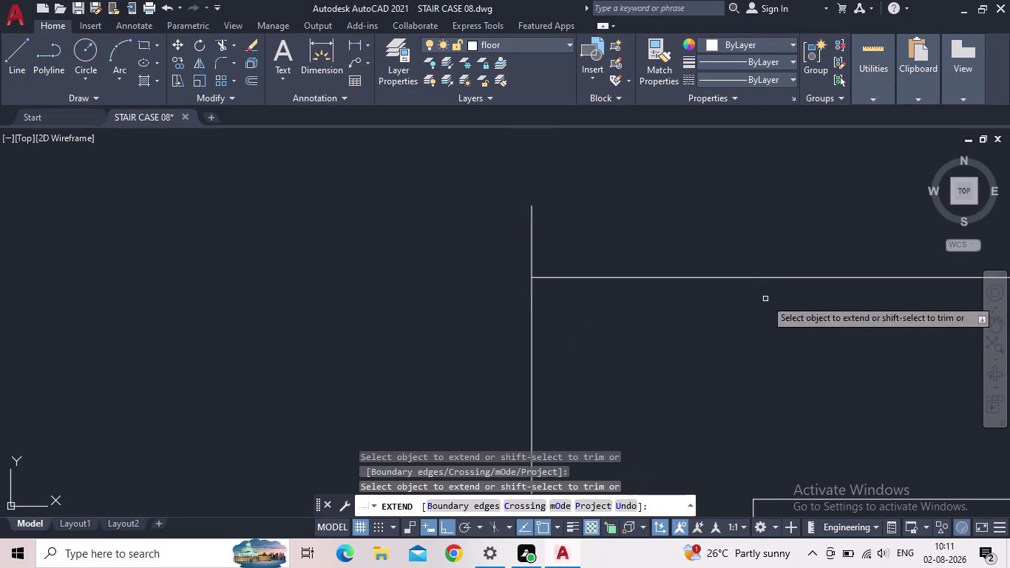
scroll(down, 3)
middle_drag(770, 363, 645, 296)
click(672, 318)
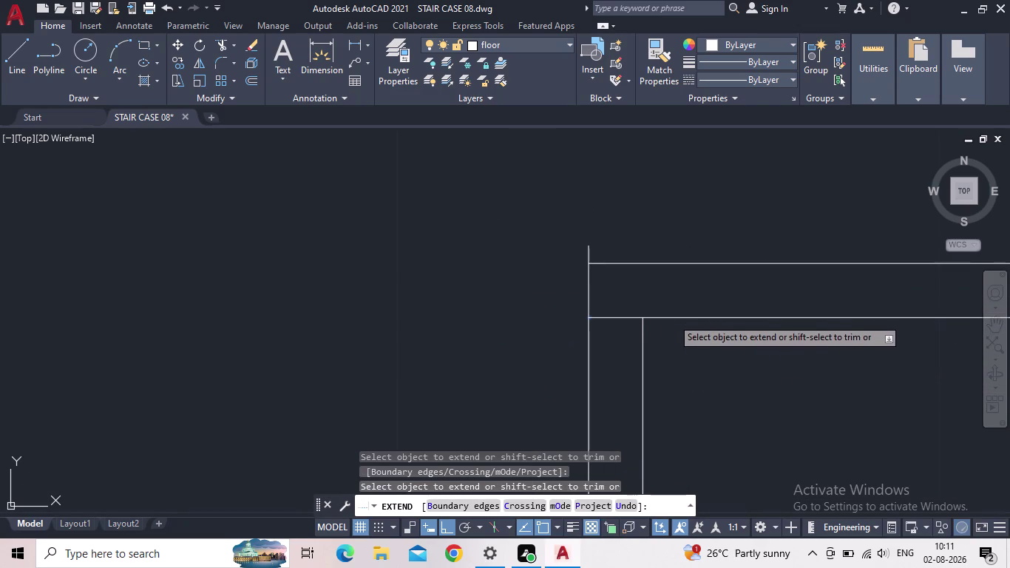
key(Escape)
scroll(down, 3)
middle_drag(673, 300, 646, 289)
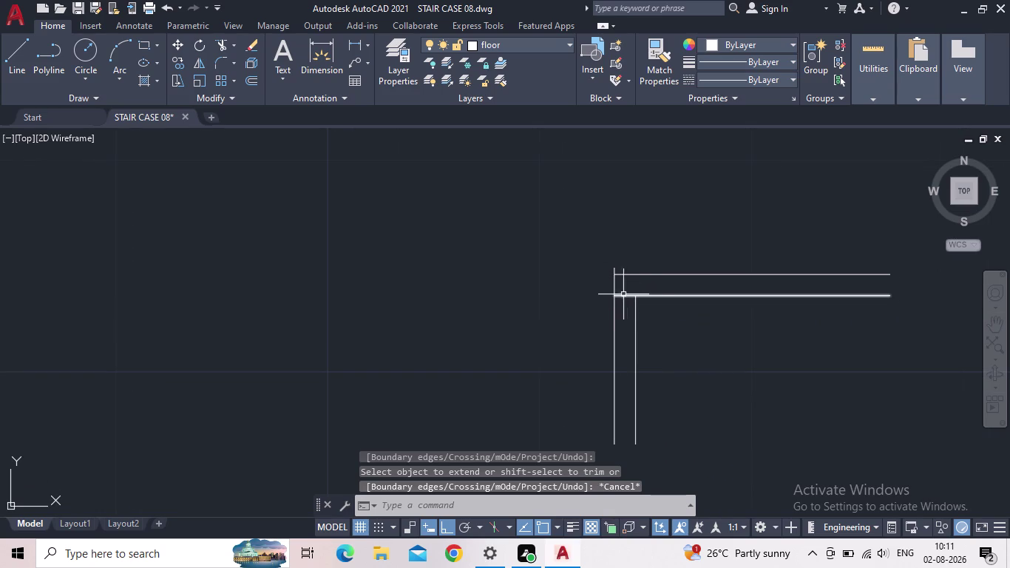
key(f)
key(space)
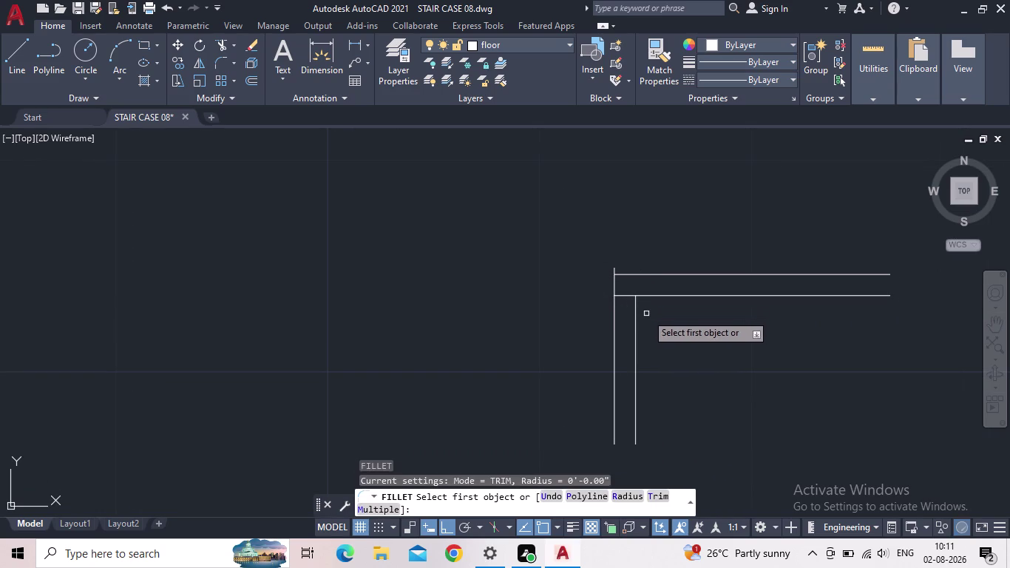
Fillet the upper tread corner with a 1" radius.
click(634, 495)
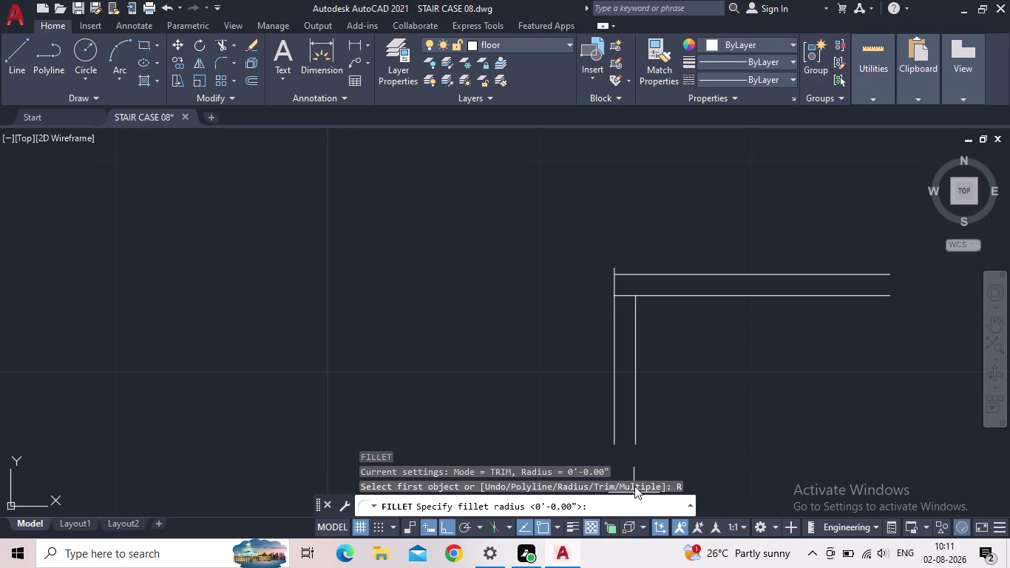
text(1")
key(Return)
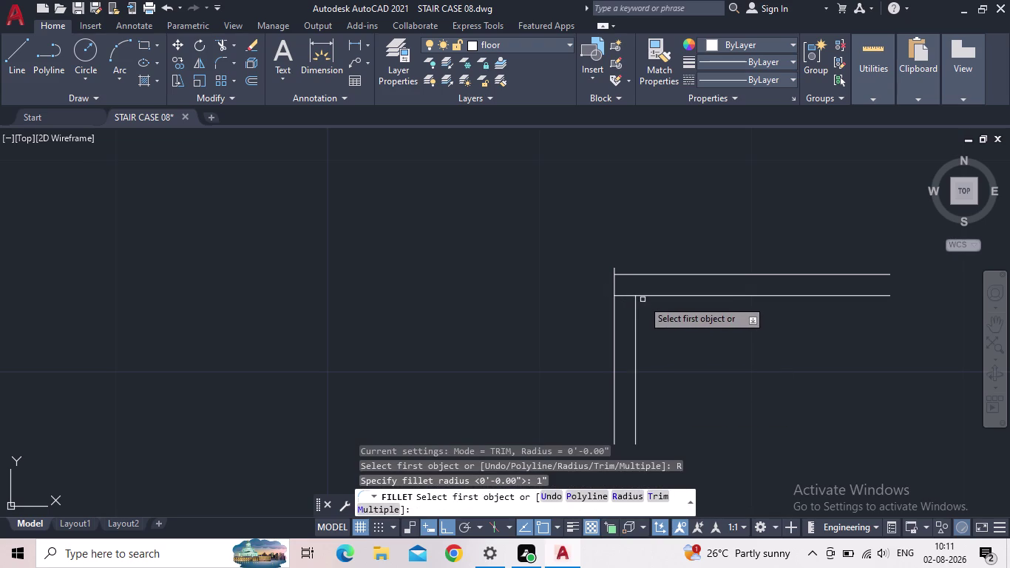
click(620, 296)
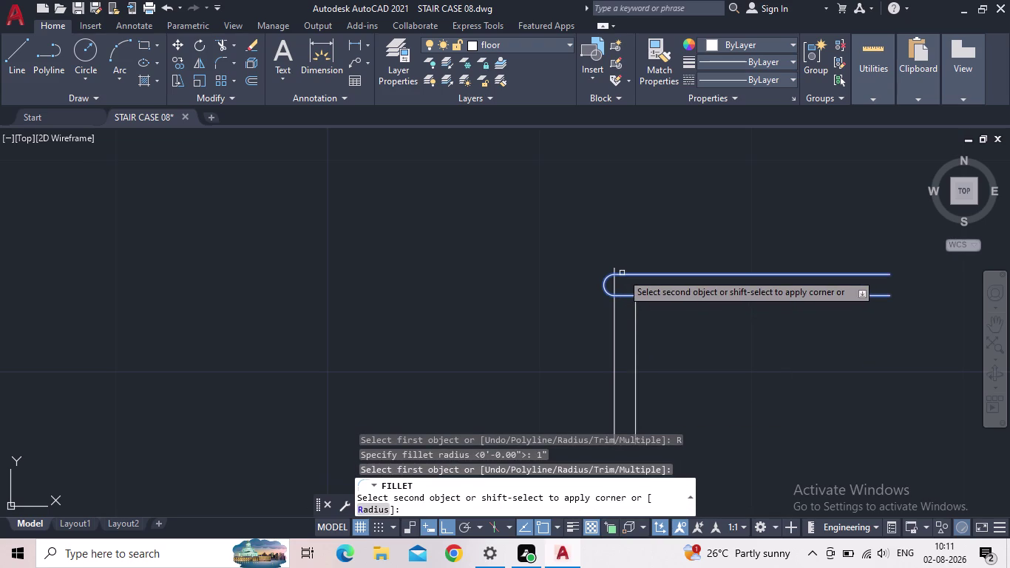
click(622, 273)
key(Escape)
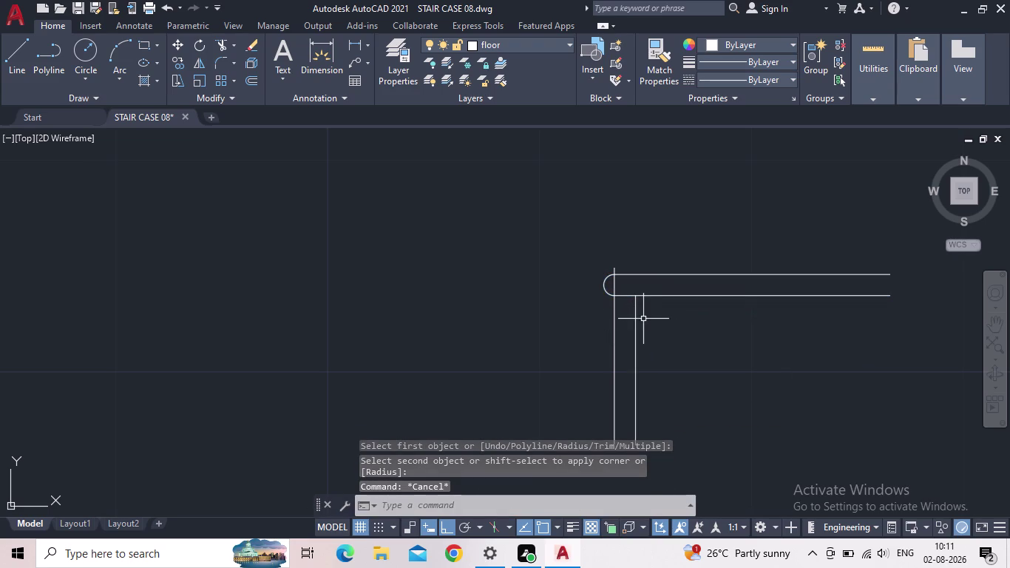
Trim the riser line pieces poking above the tread nosing.
scroll(up, 3)
key(t)
key(r)
key(space)
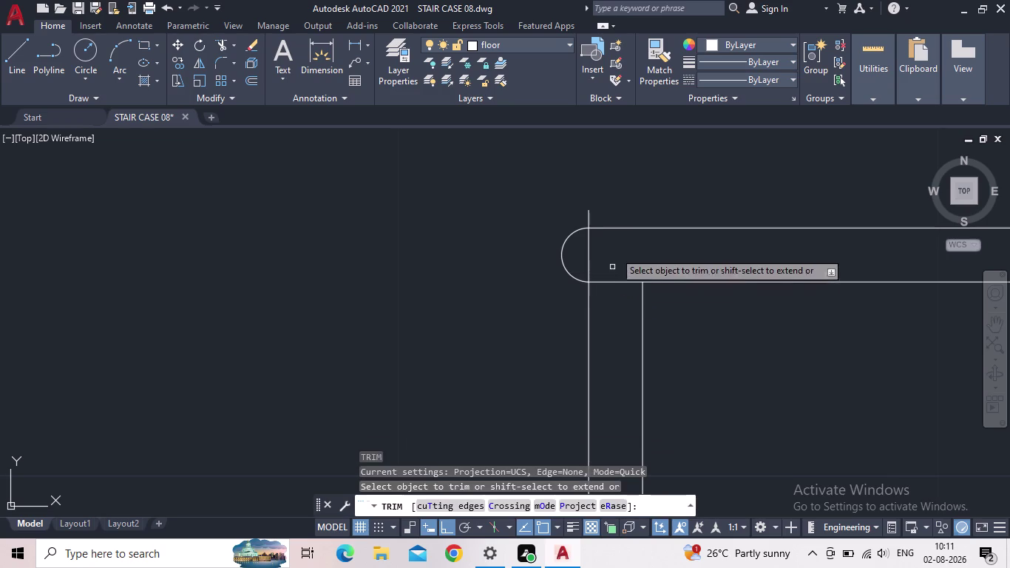
key(Escape)
key(t)
key(r)
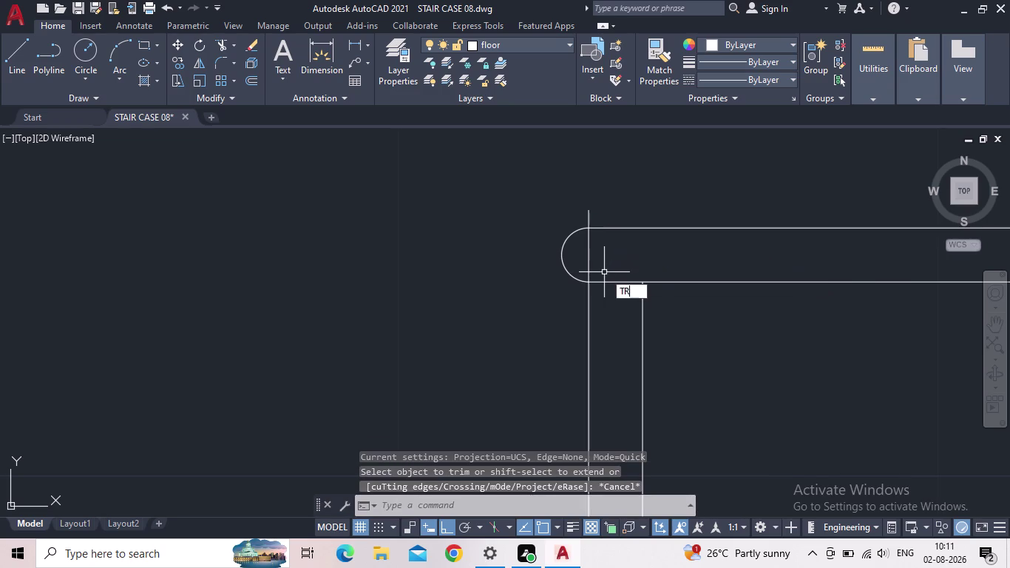
key(space)
click(590, 219)
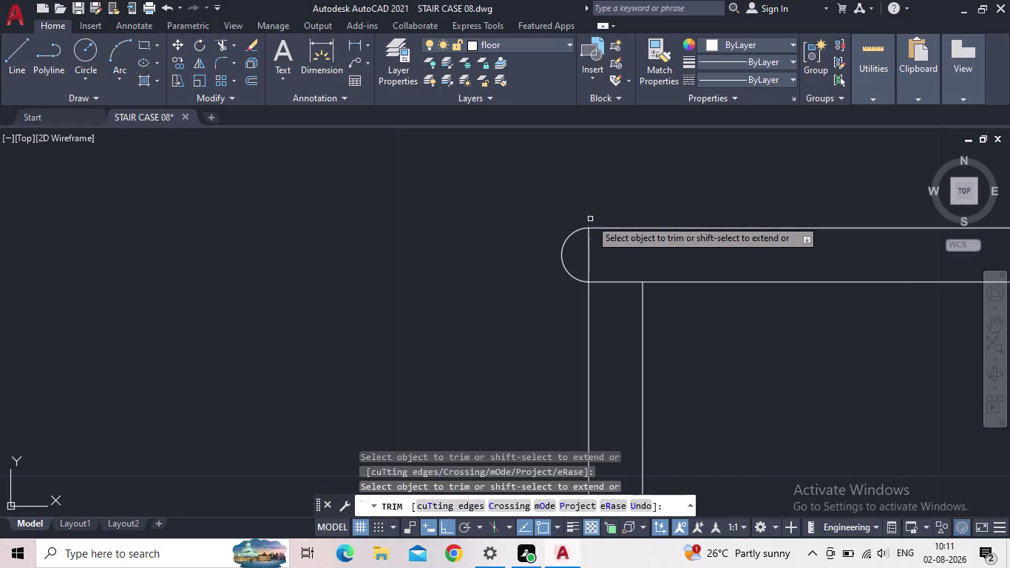
click(591, 250)
Pan and zoom around the trimmed nosed step to inspect it.
scroll(down, 3)
middle_drag(667, 329, 643, 331)
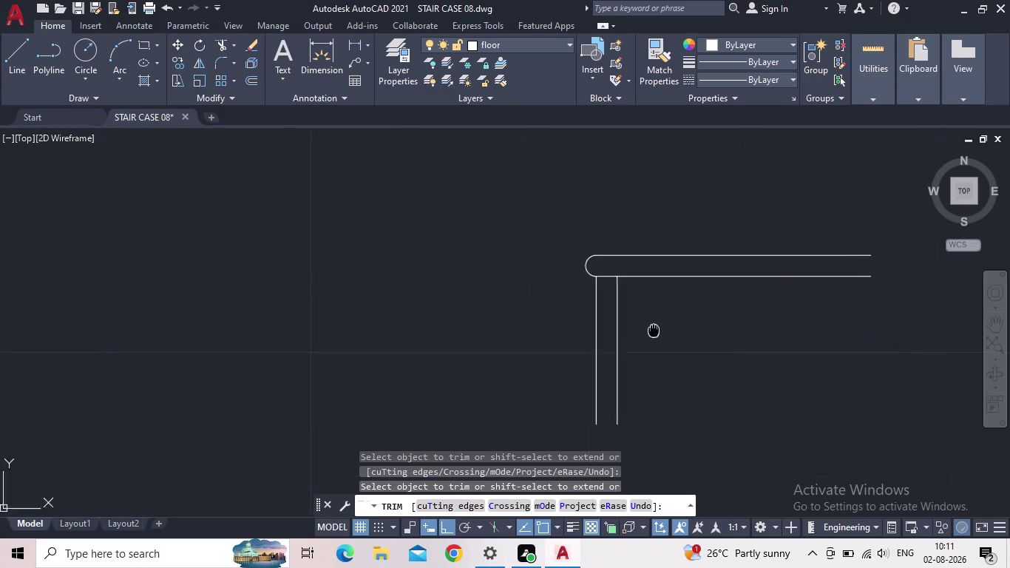
middle_drag(642, 331, 612, 327)
scroll(down, 3)
scroll(down, 3)
scroll(down, 3)
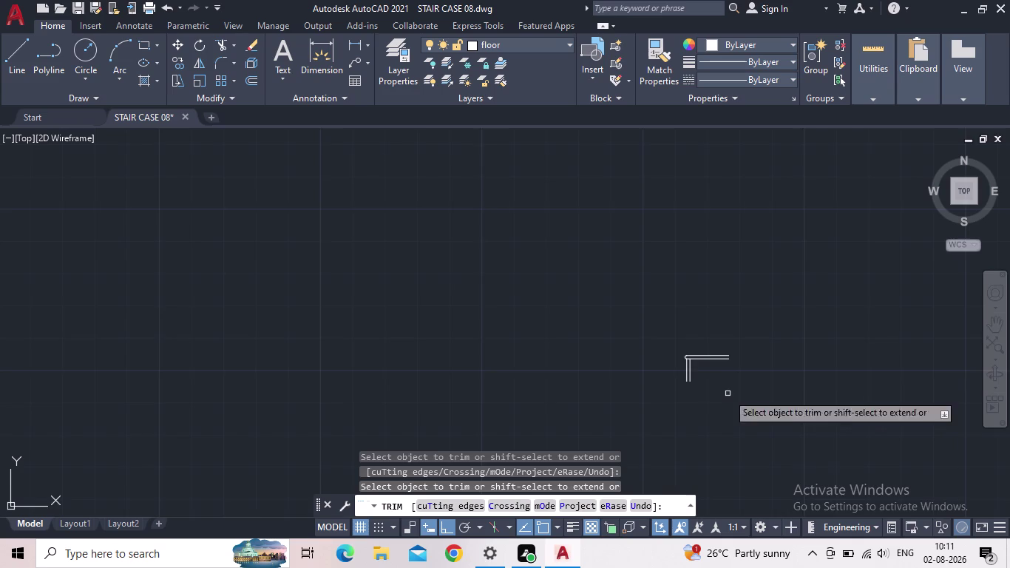
middle_click(728, 393)
scroll(down, 3)
middle_drag(736, 418, 665, 392)
scroll(up, 3)
scroll(up, 3)
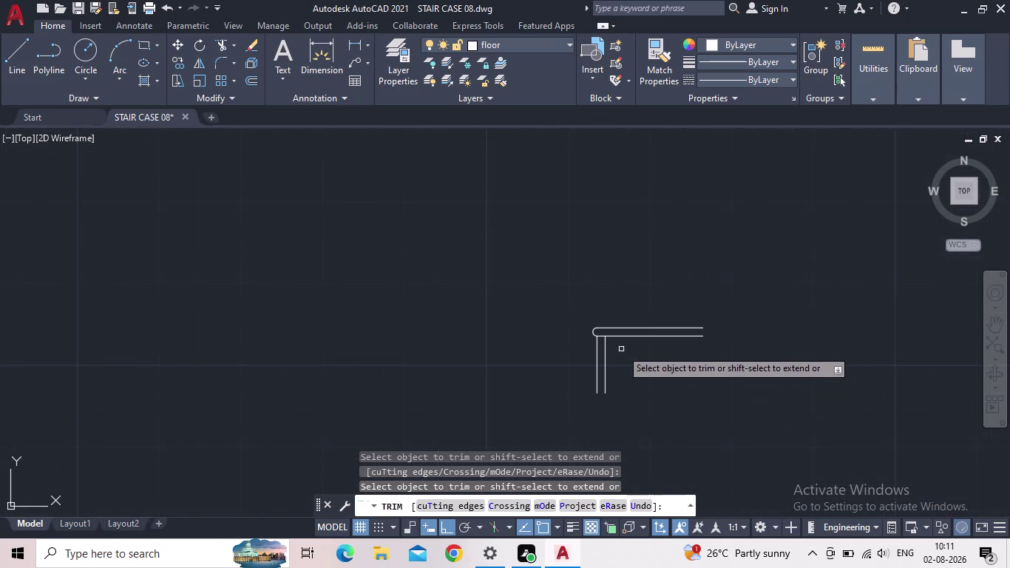
key(Escape)
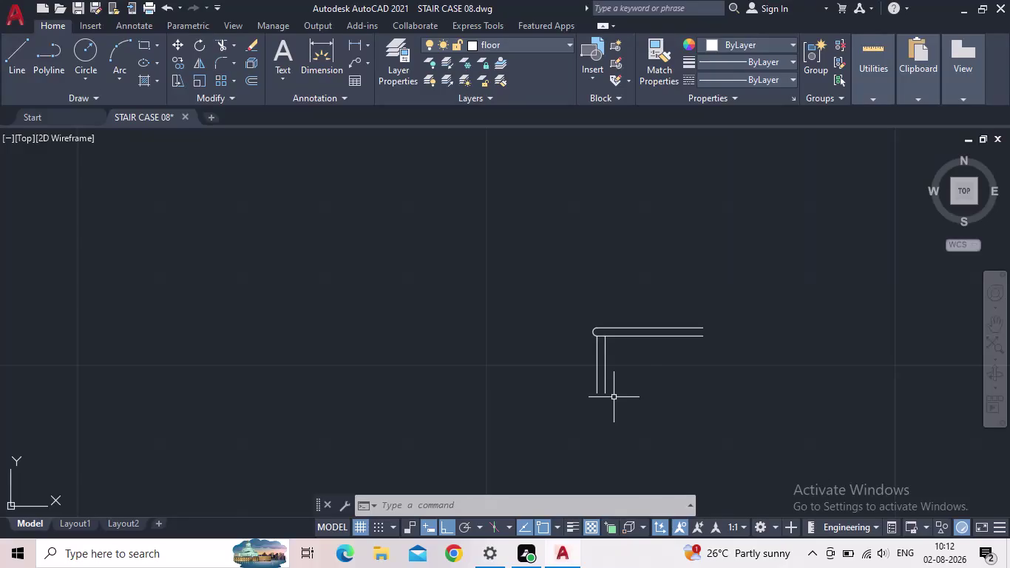
Measure the tread width with a trial linear dimension, then cancel it.
key(Escape)
scroll(up, 3)
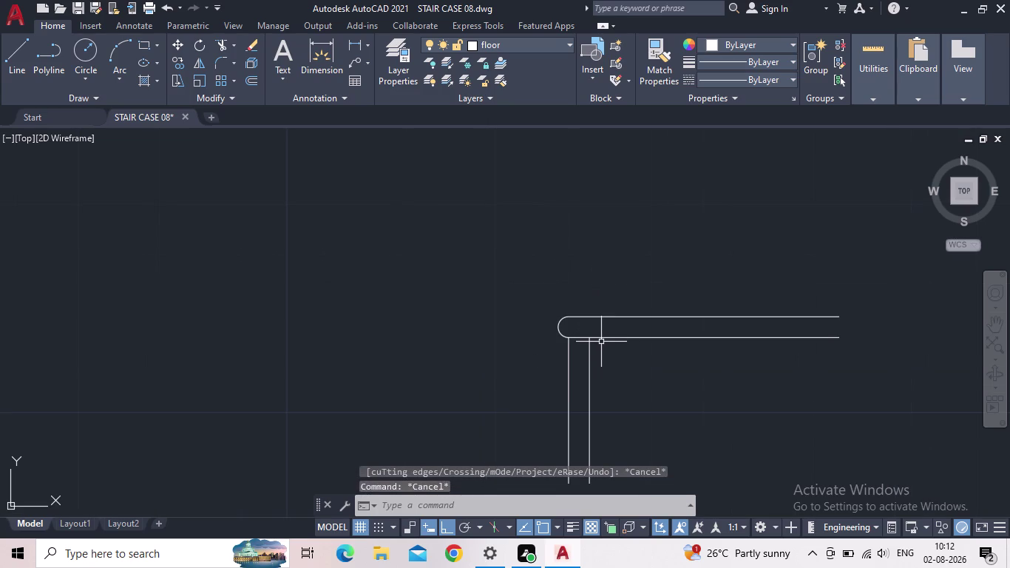
drag(353, 43, 355, 51)
click(590, 337)
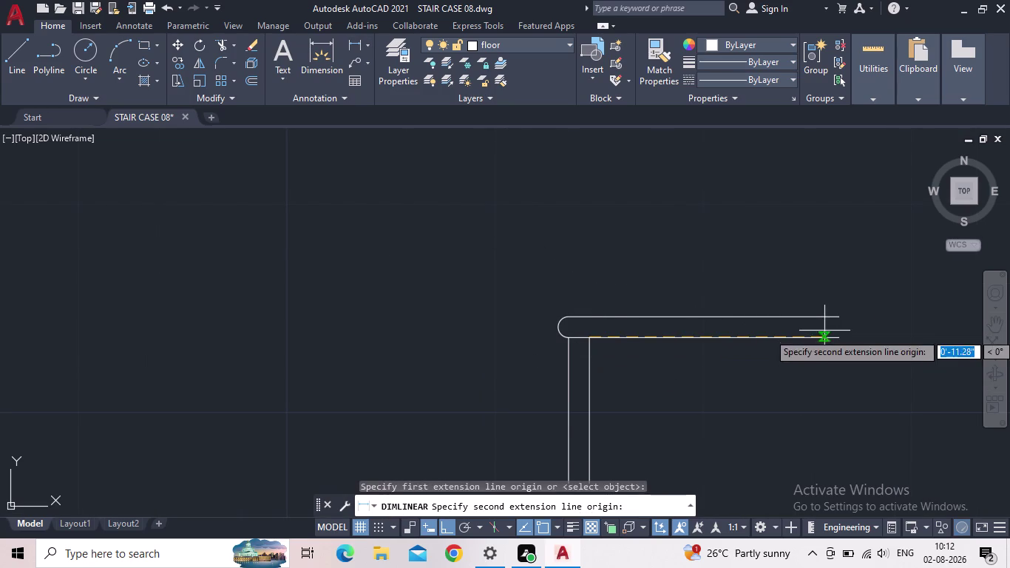
click(836, 338)
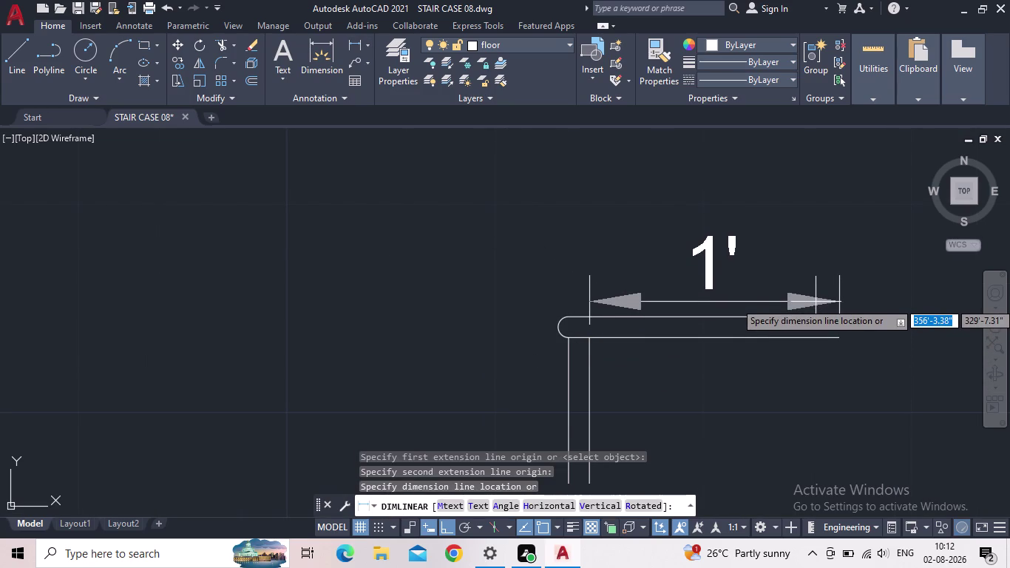
scroll(down, 3)
middle_drag(813, 310, 681, 289)
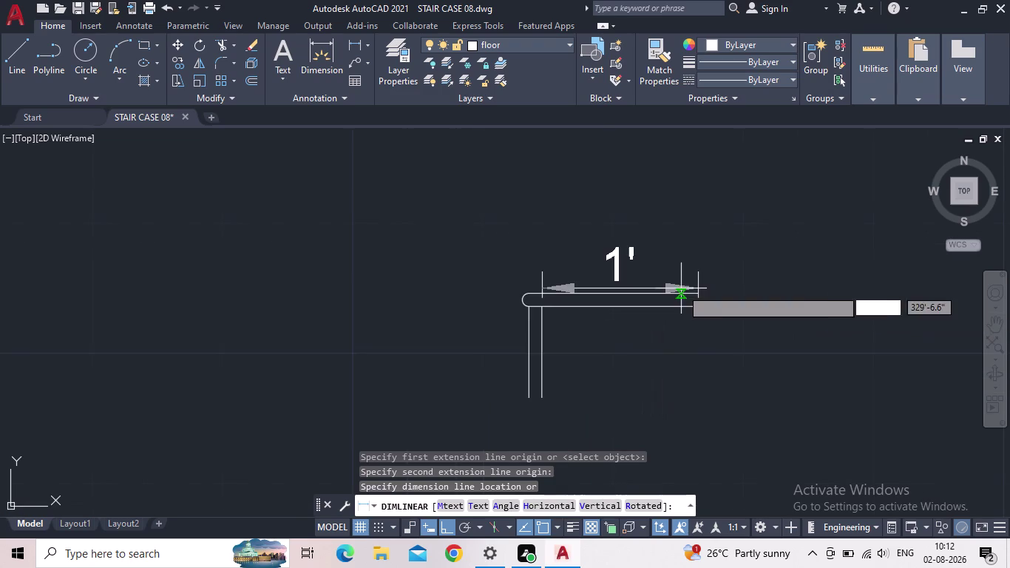
scroll(up, 3)
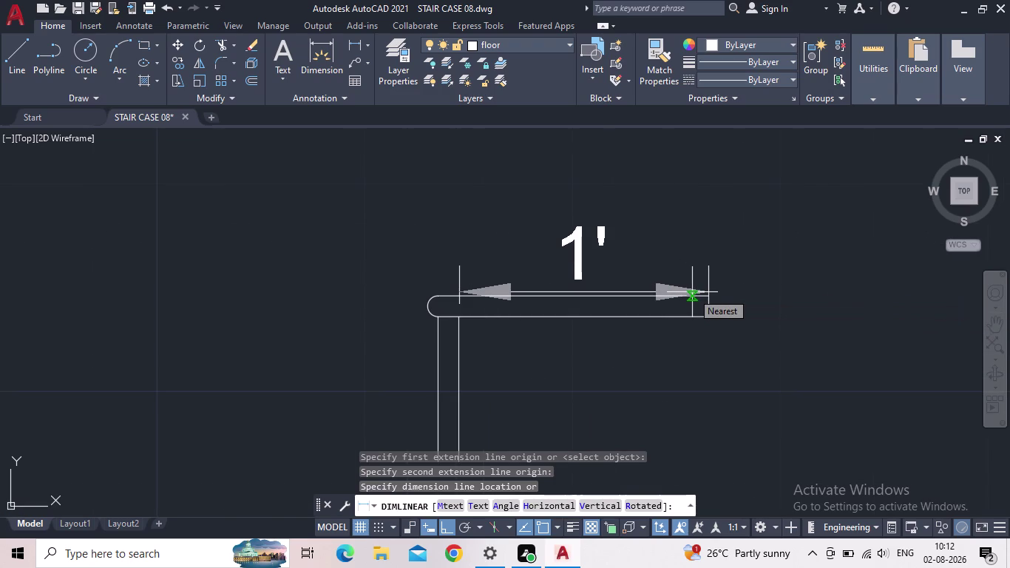
key(Escape)
Window-select all lines of the nosed tread-and-riser step.
scroll(down, 3)
middle_drag(659, 313, 557, 378)
scroll(down, 3)
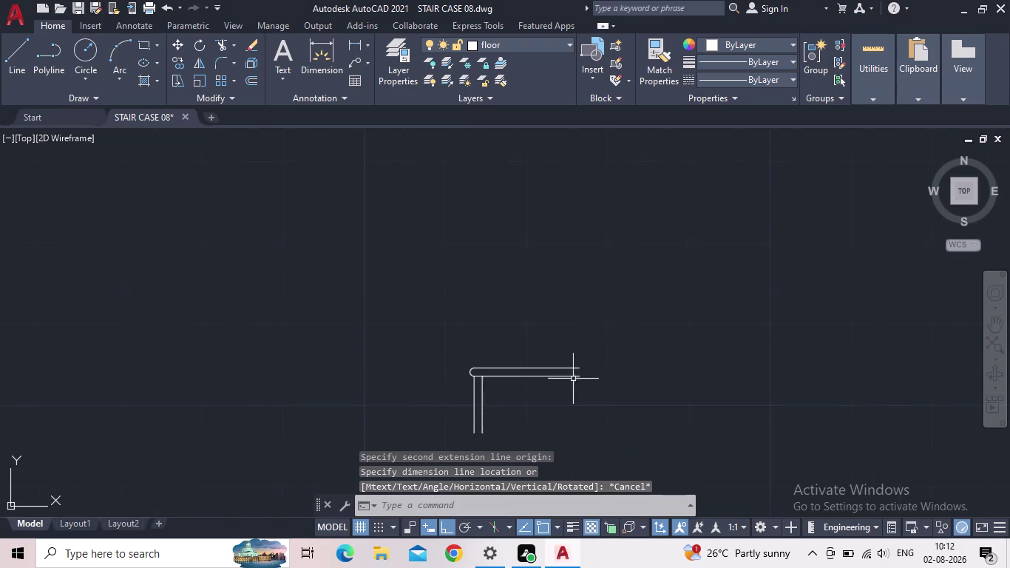
middle_drag(629, 373, 610, 323)
scroll(down, 3)
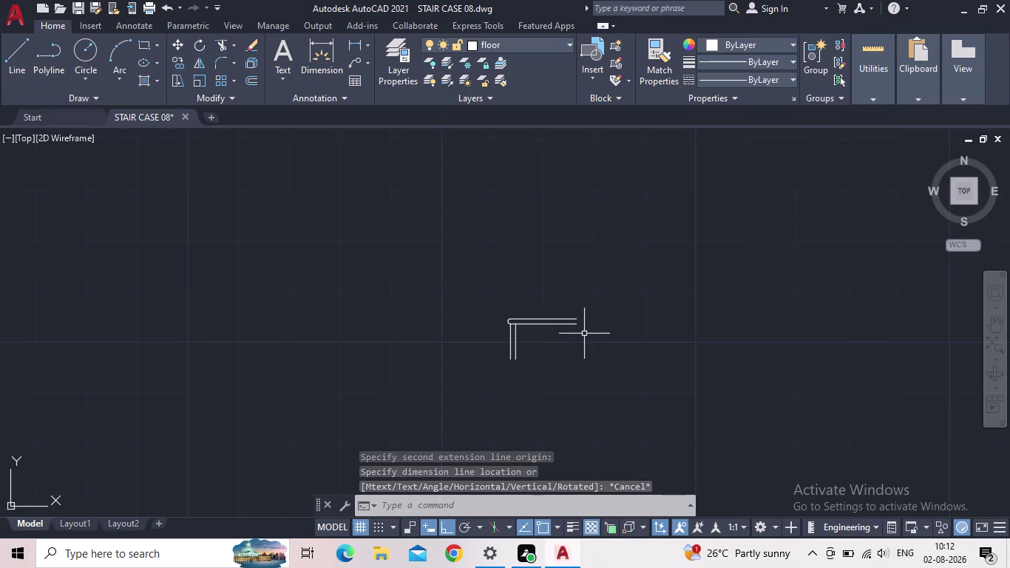
scroll(up, 3)
drag(578, 337, 550, 292)
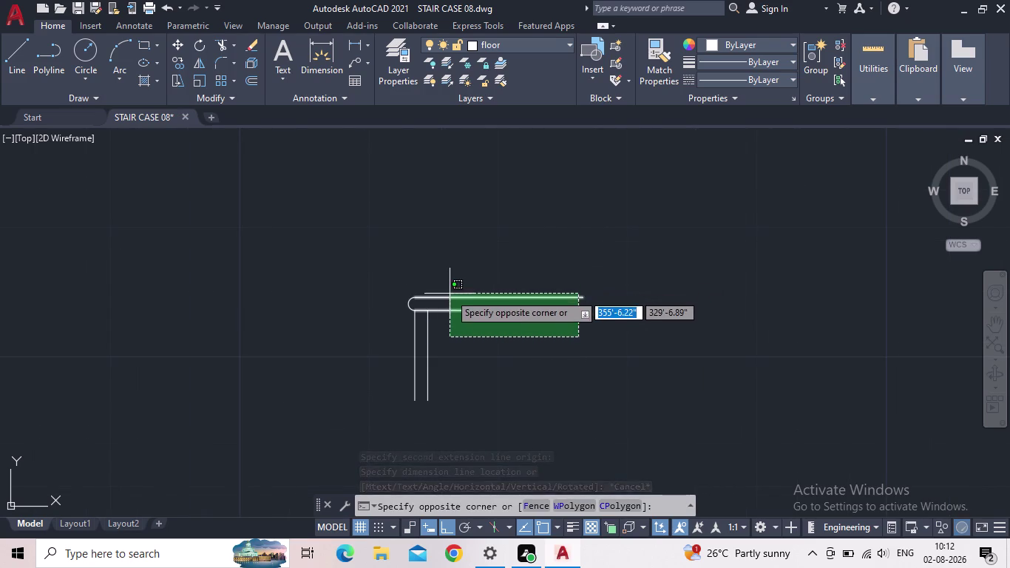
key(Escape)
drag(558, 375, 550, 371)
click(282, 259)
scroll(up, 3)
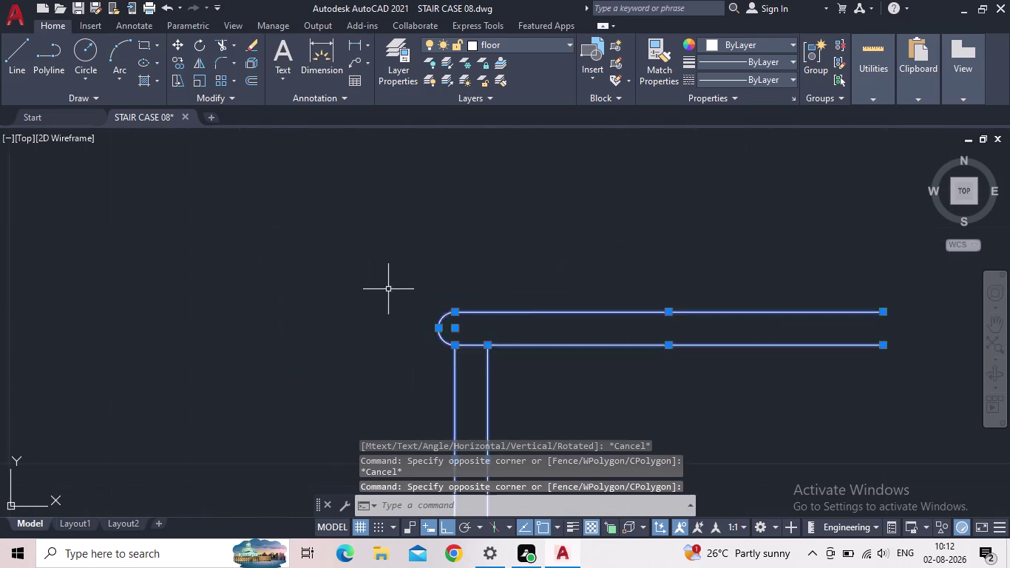
scroll(up, 3)
middle_drag(473, 282, 205, 156)
Start COPY on the nosed step, with the riser's bottom as base, and place the first copy.
scroll(down, 3)
middle_drag(353, 297, 380, 383)
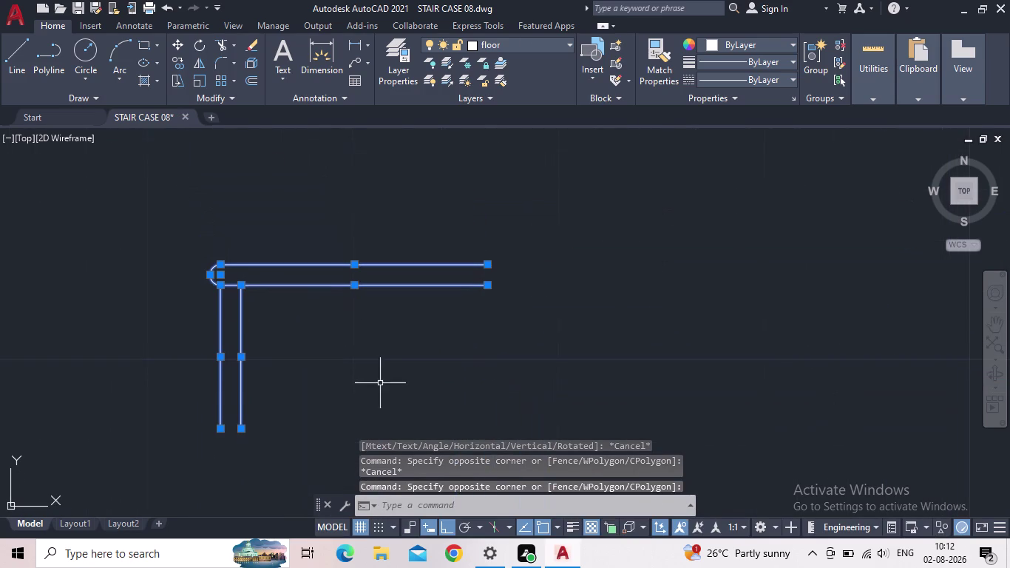
key(c)
key(o)
key(Return)
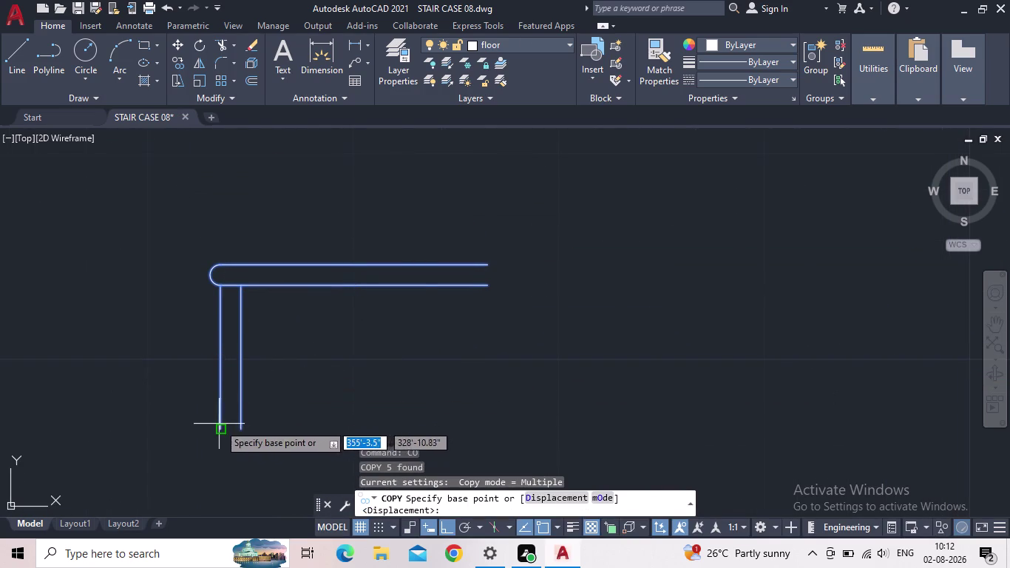
click(218, 424)
middle_drag(189, 364, 365, 311)
scroll(down, 3)
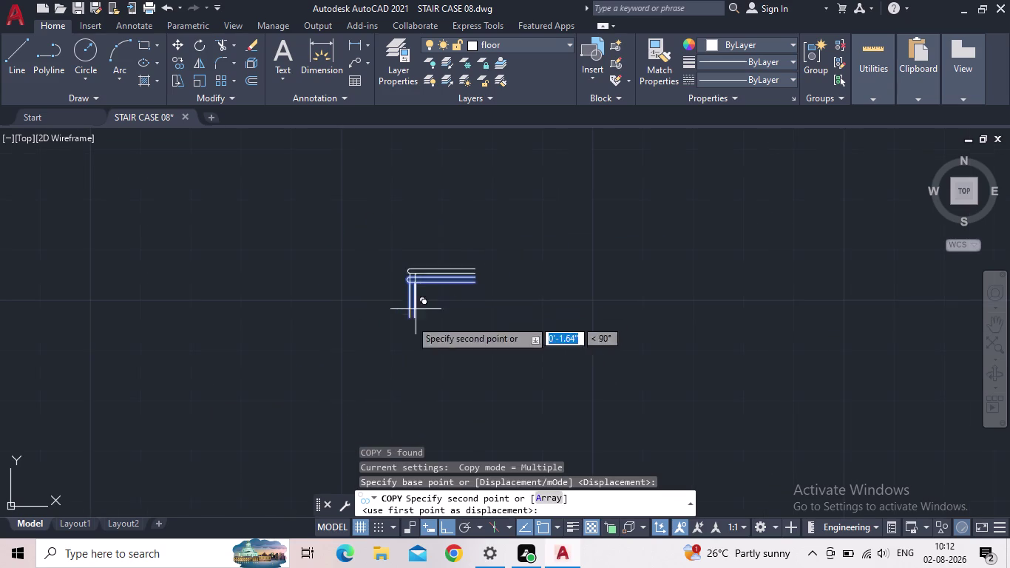
click(449, 526)
Place step copies at the ends of the next two treads.
middle_drag(221, 344, 565, 294)
scroll(down, 3)
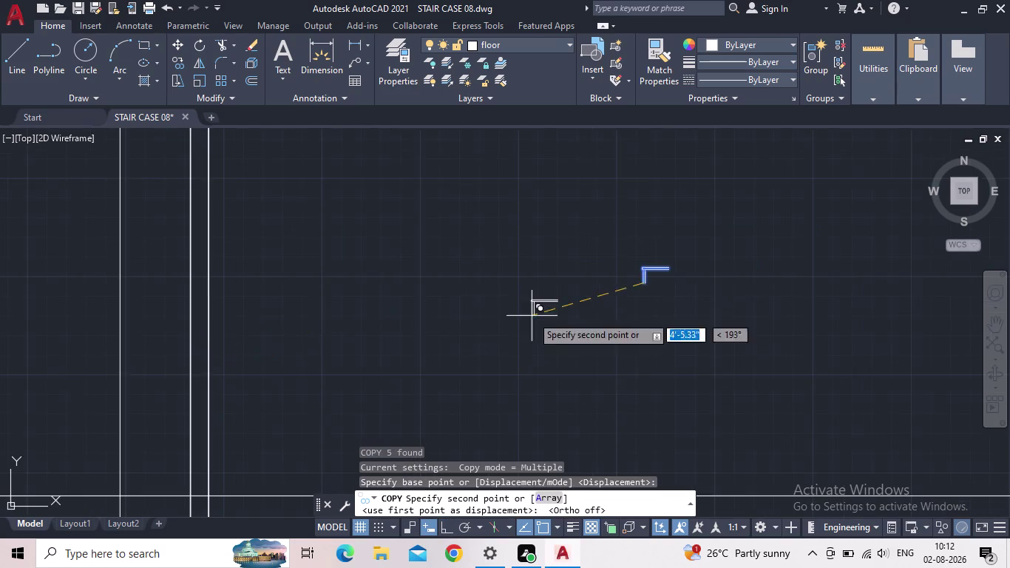
scroll(down, 3)
middle_drag(436, 350, 614, 253)
scroll(down, 3)
scroll(up, 3)
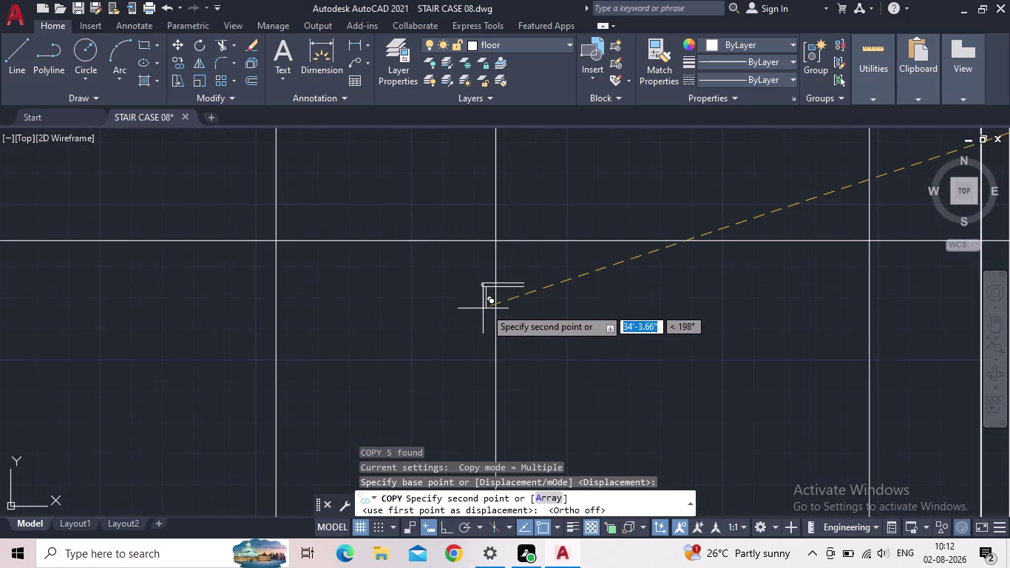
middle_drag(514, 291, 471, 369)
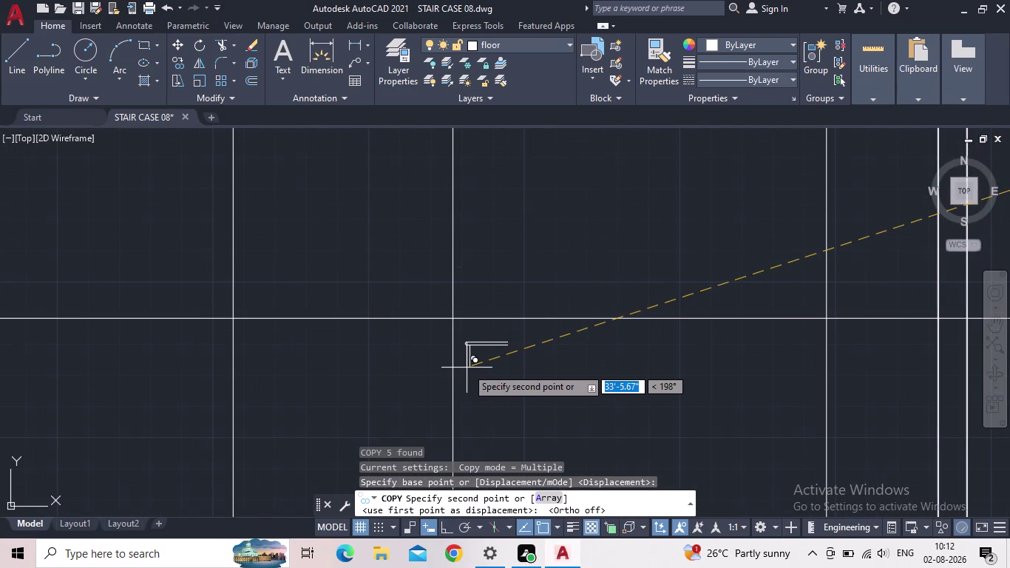
scroll(up, 3)
scroll(up, 3)
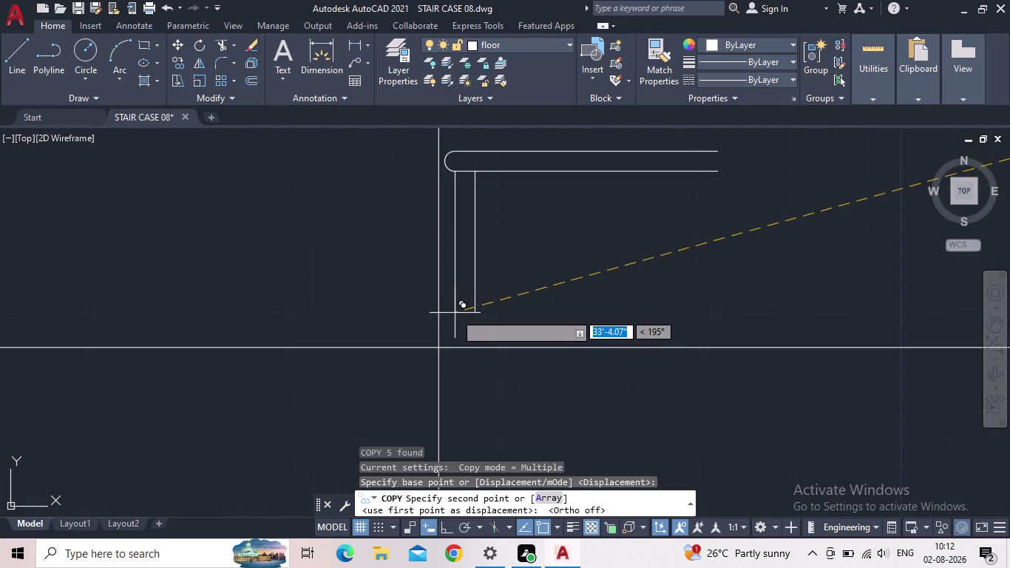
click(435, 349)
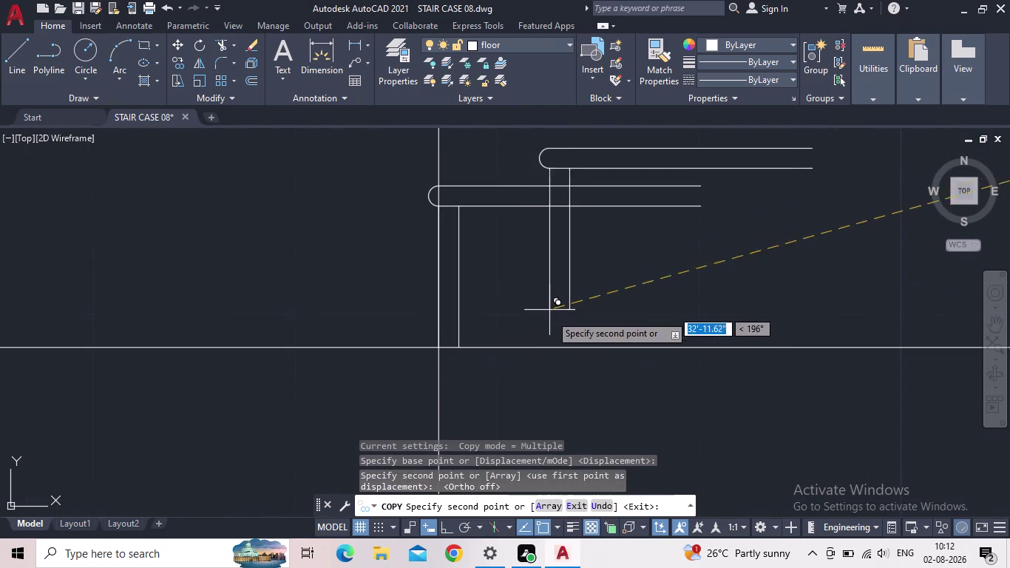
scroll(down, 3)
middle_drag(549, 318, 410, 352)
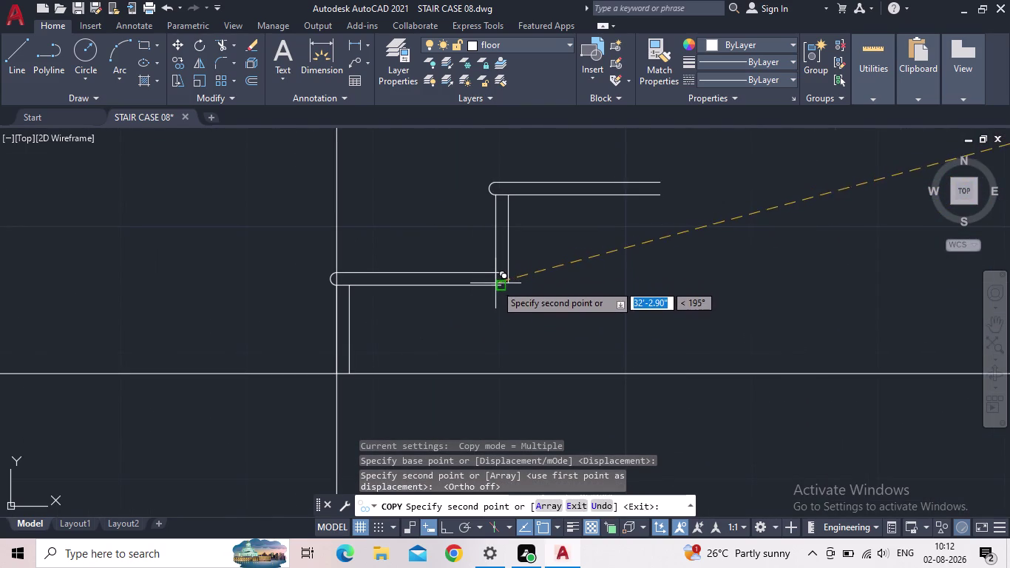
scroll(up, 3)
scroll(up, 3)
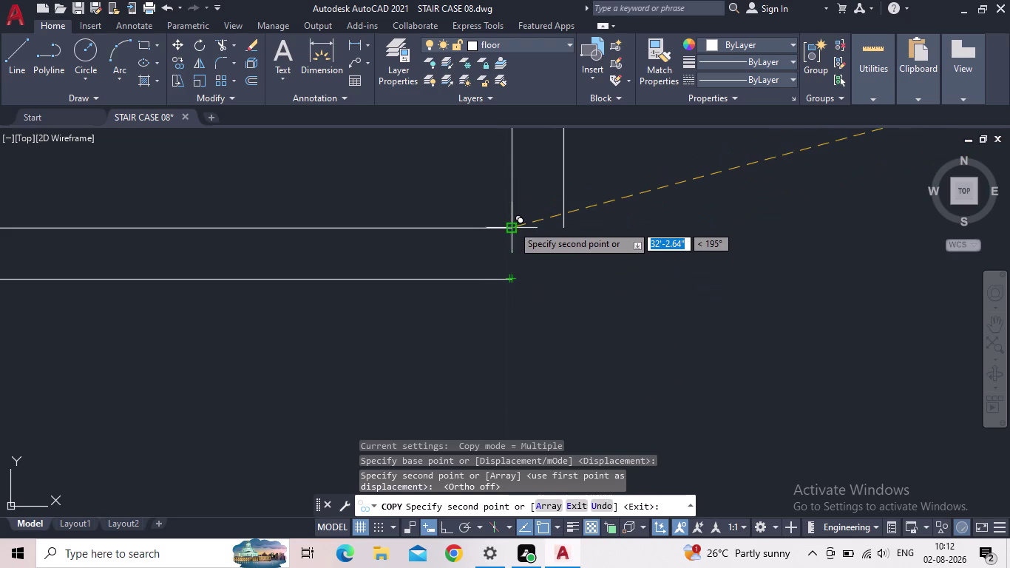
scroll(down, 3)
middle_drag(511, 227, 445, 355)
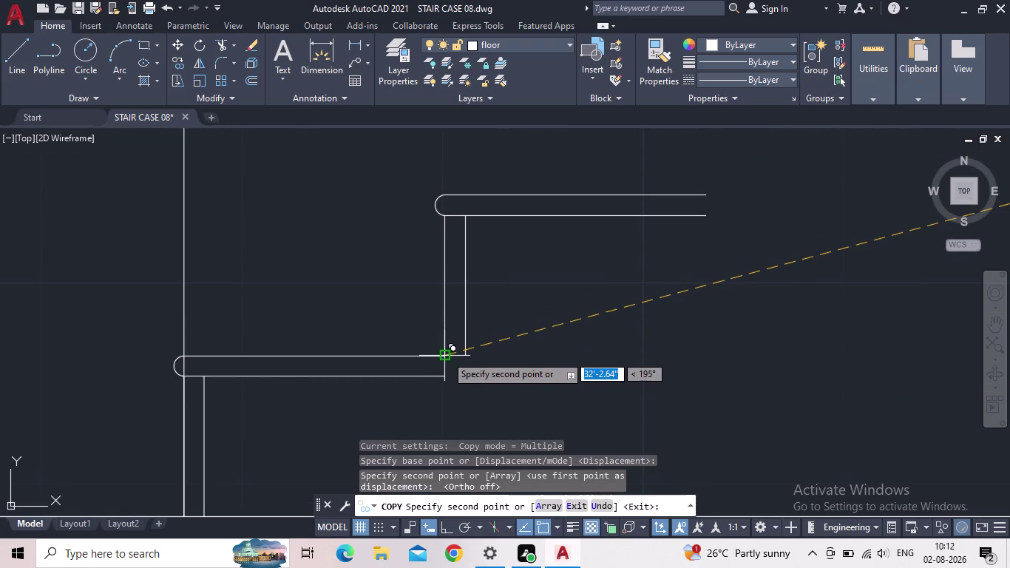
click(446, 355)
Place three more step copies at successive corners up the flight.
middle_drag(677, 298, 402, 367)
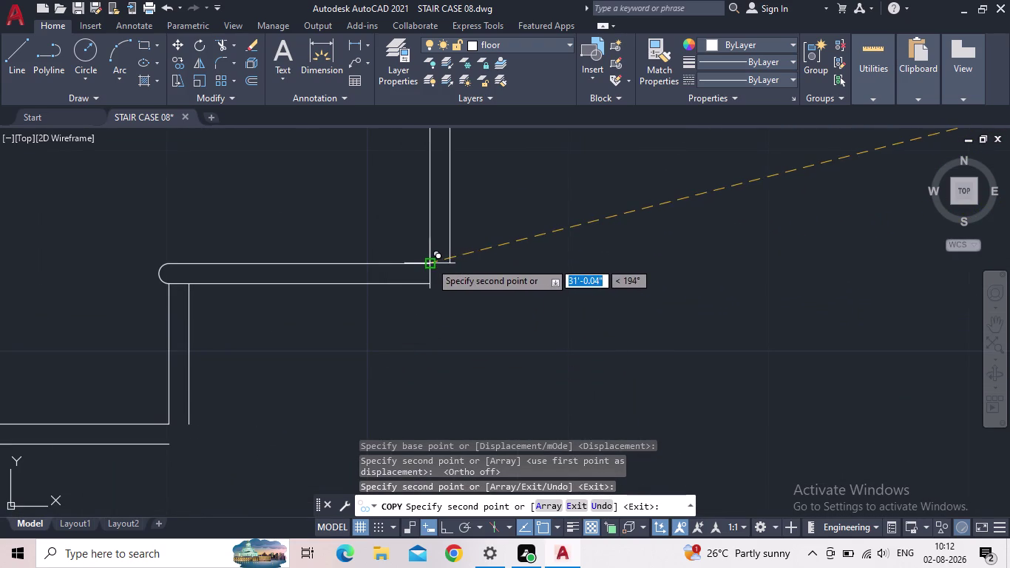
drag(429, 262, 443, 257)
middle_drag(539, 269, 450, 349)
scroll(down, 3)
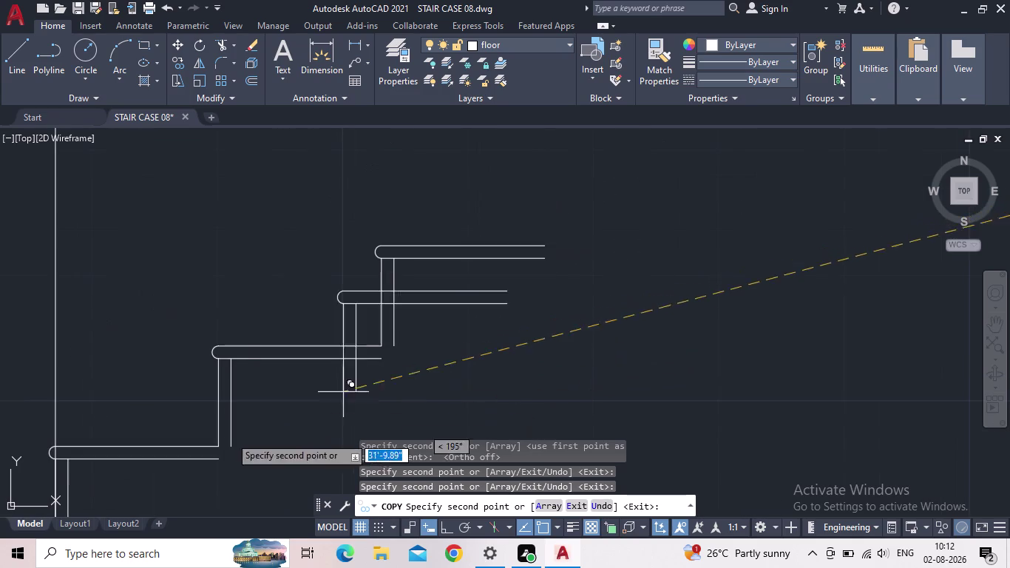
click(543, 250)
middle_drag(597, 273, 401, 380)
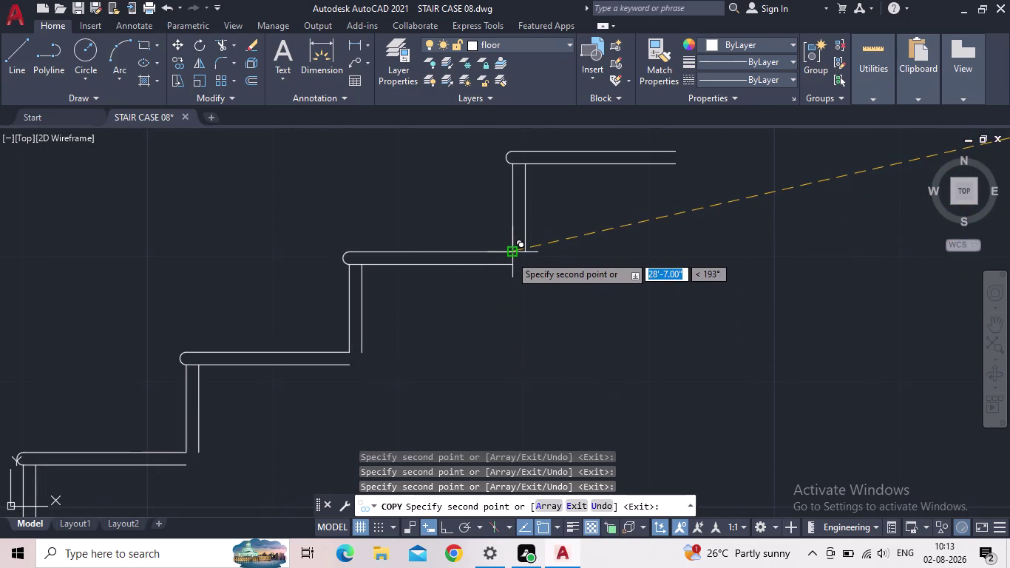
click(510, 256)
middle_drag(589, 276, 405, 456)
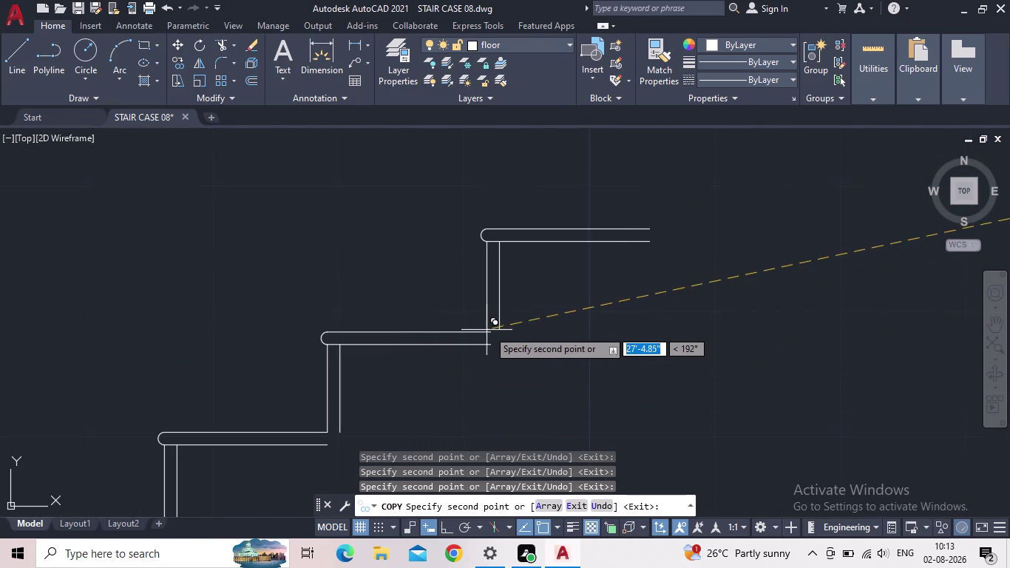
click(492, 333)
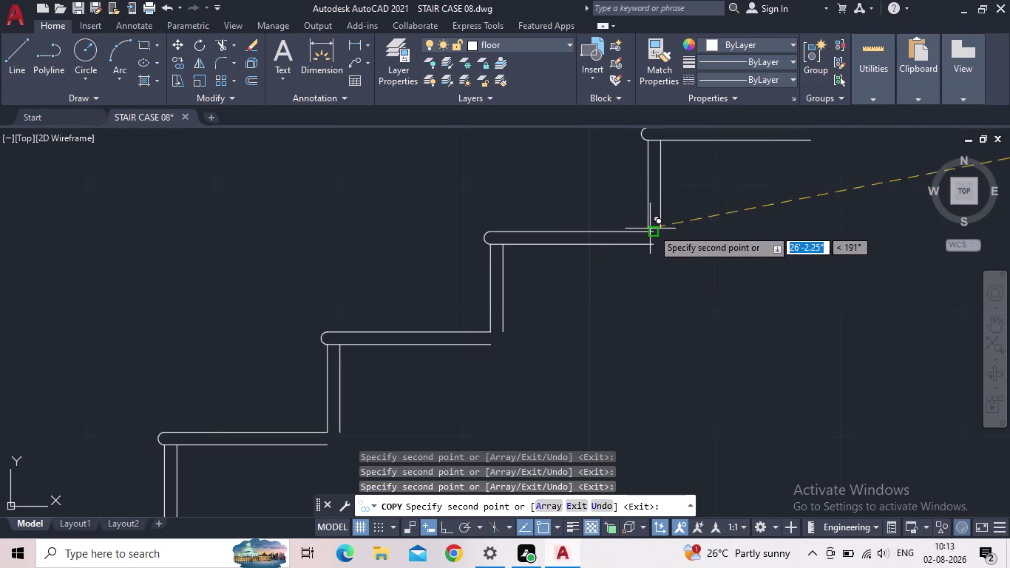
Add the top three step copies at their corners and check the upper flight.
click(657, 235)
middle_drag(669, 304, 265, 512)
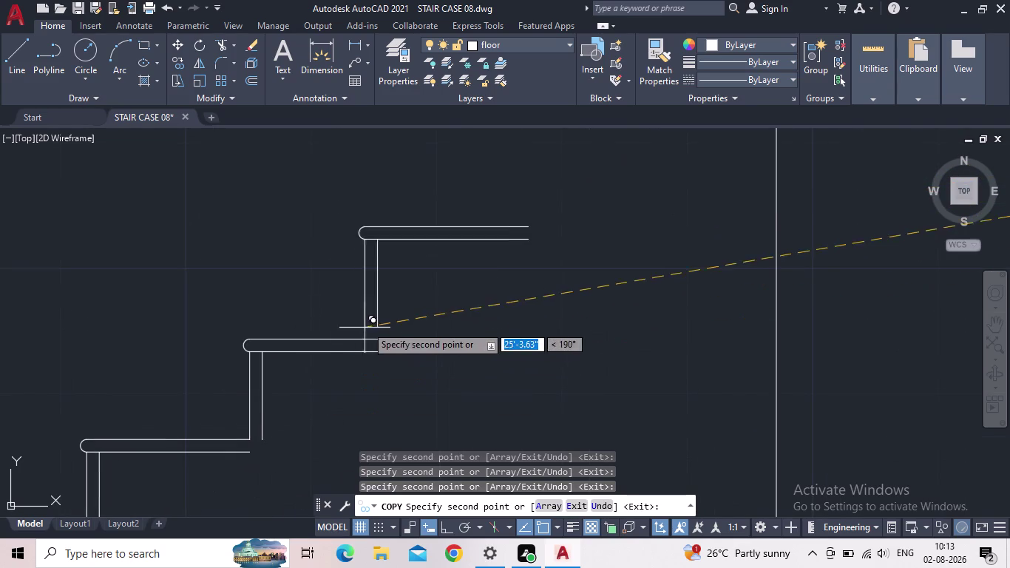
click(413, 337)
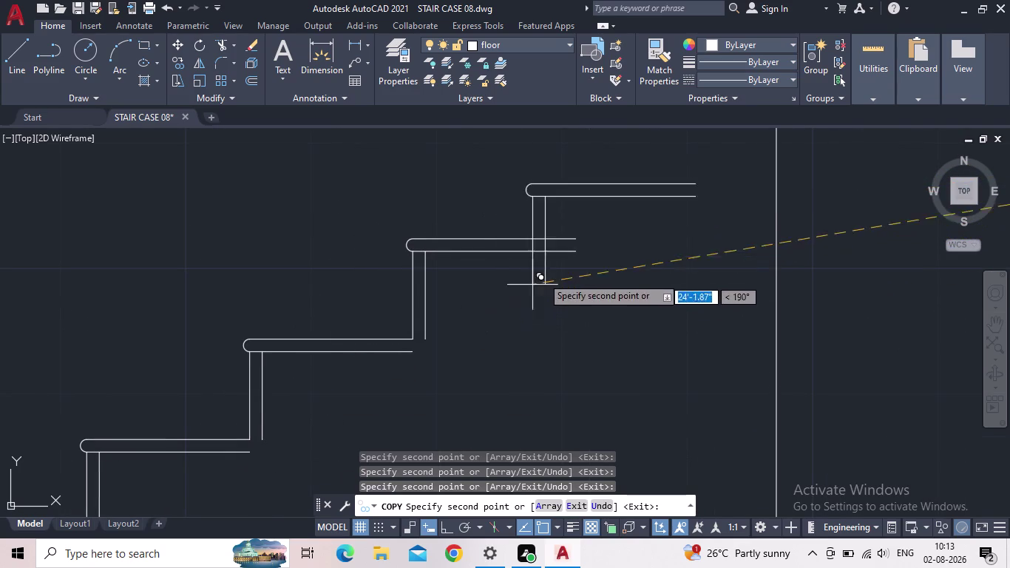
click(572, 238)
middle_drag(606, 318, 550, 366)
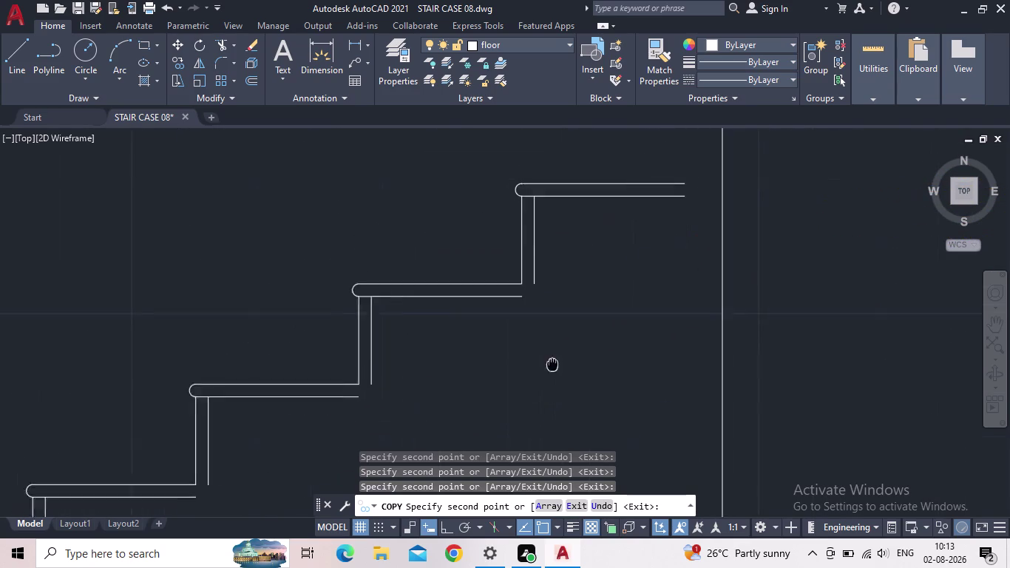
middle_drag(550, 366, 386, 435)
scroll(down, 3)
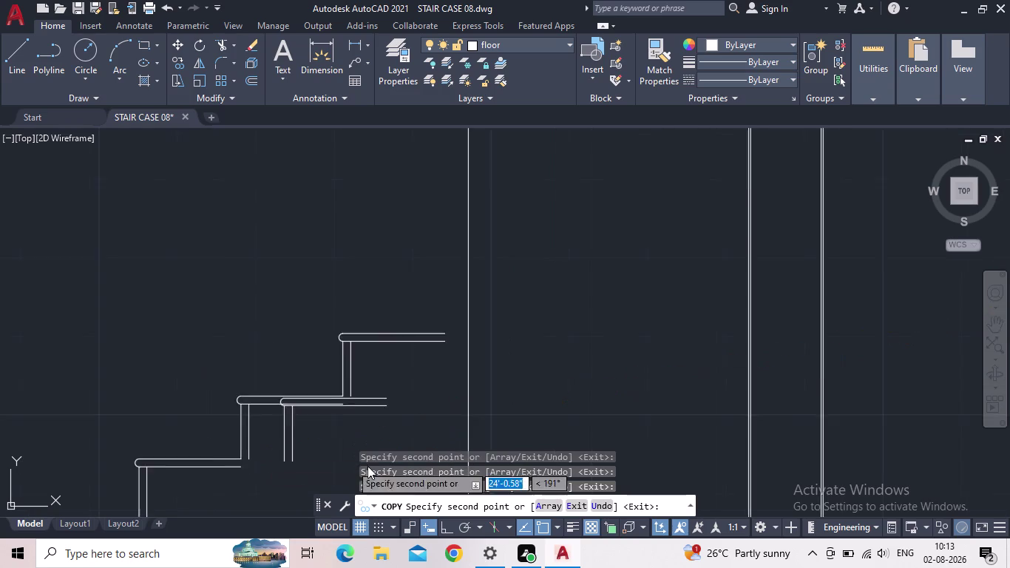
scroll(down, 3)
scroll(down, 3)
scroll(down, 3)
scroll(up, 3)
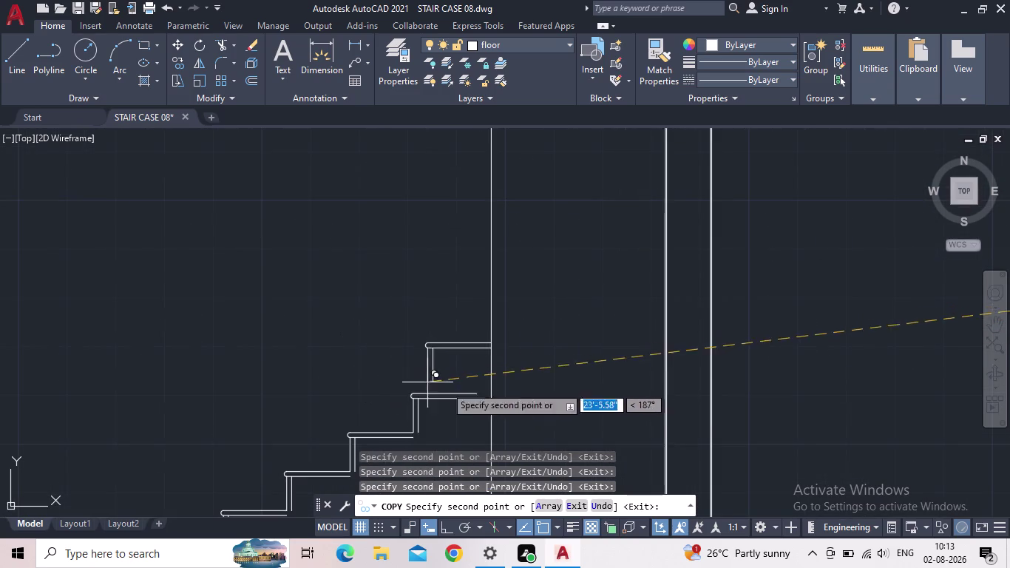
scroll(up, 3)
scroll(up, 3)
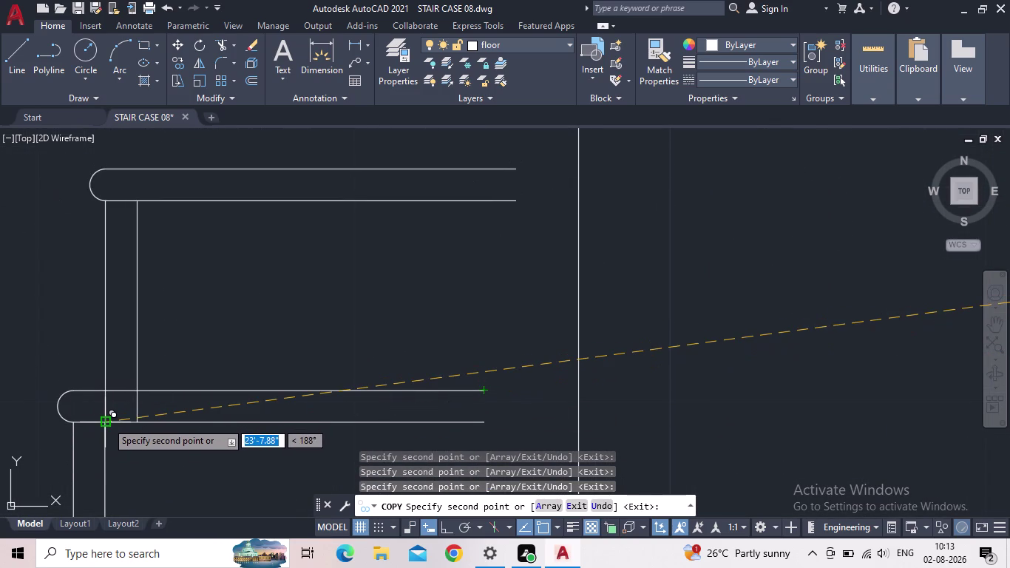
scroll(down, 3)
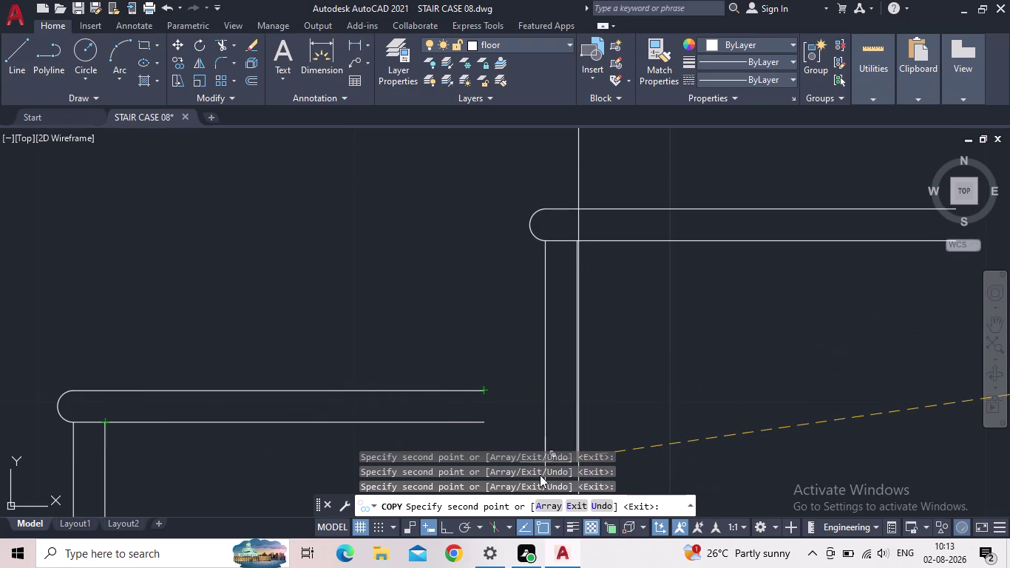
scroll(down, 3)
scroll(down, 3)
middle_drag(407, 406, 503, 320)
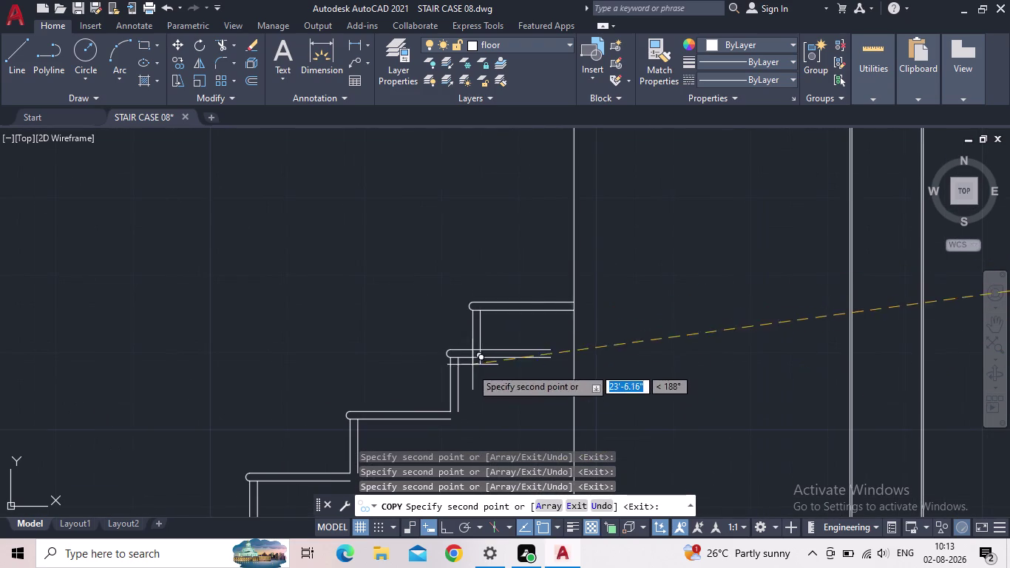
End COPY, select the topmost step, then clear the selection.
key(Escape)
scroll(down, 3)
click(513, 381)
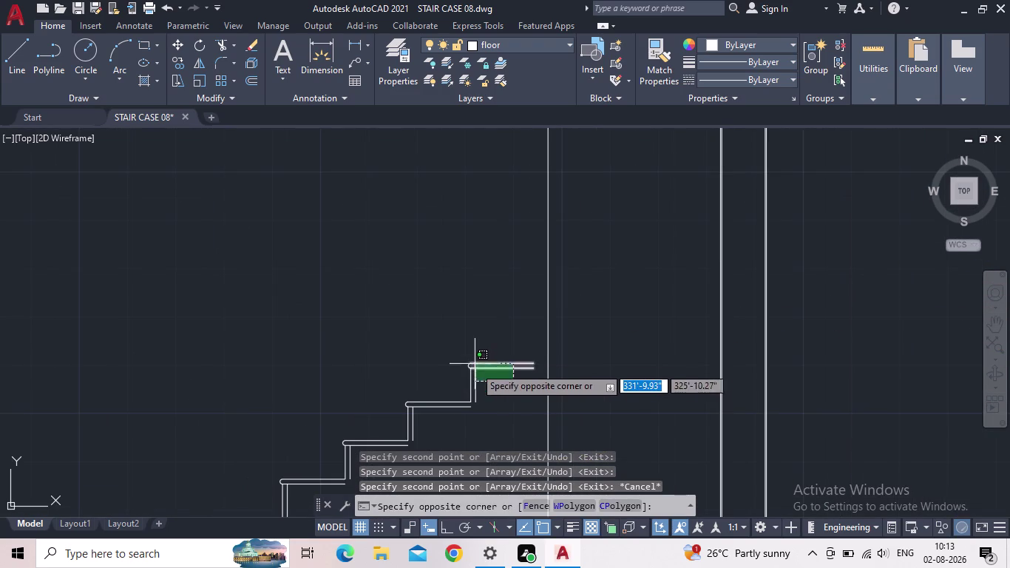
middle_drag(474, 366, 530, 266)
scroll(down, 3)
click(513, 300)
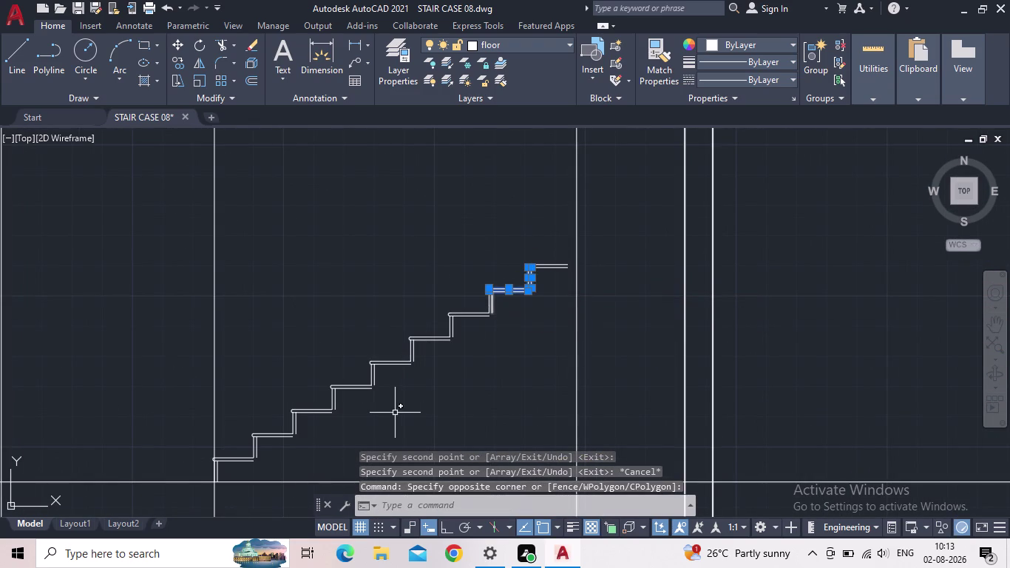
key(Escape)
click(521, 364)
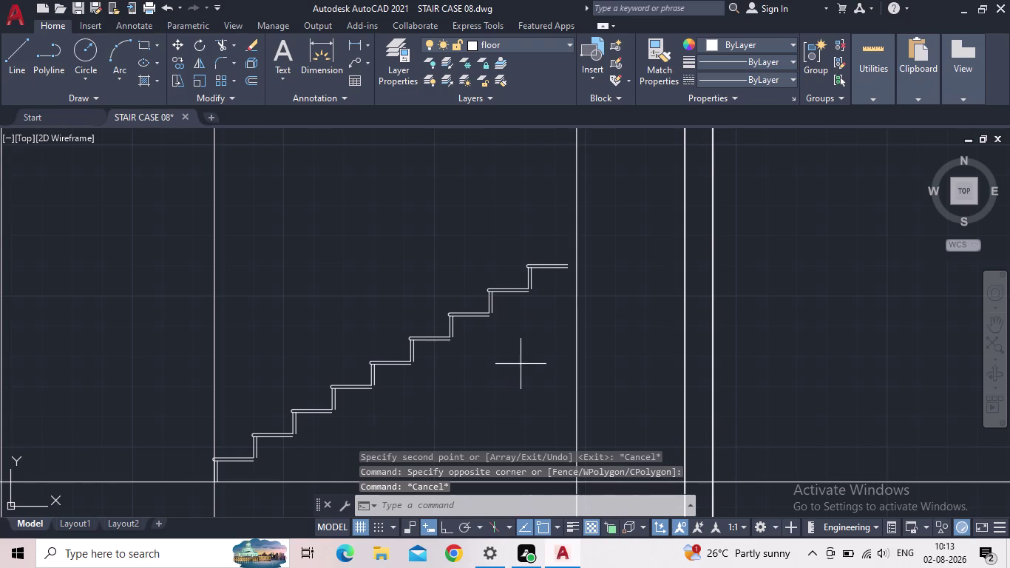
Window-select the upper step copies and delete them.
click(377, 247)
drag(558, 282, 533, 271)
click(487, 249)
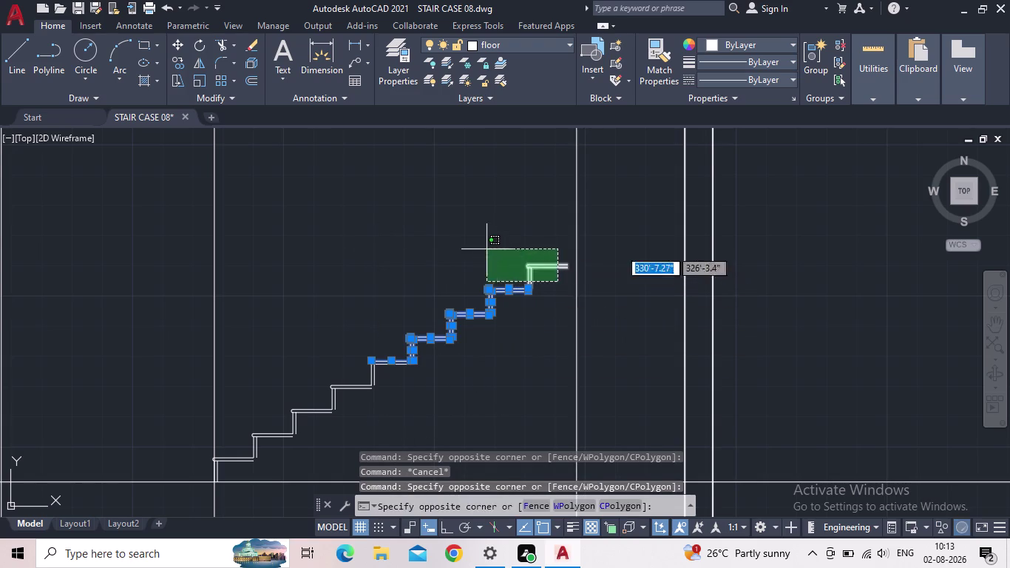
key(Delete)
Select the remaining extra step copies and delete them.
drag(430, 410, 416, 407)
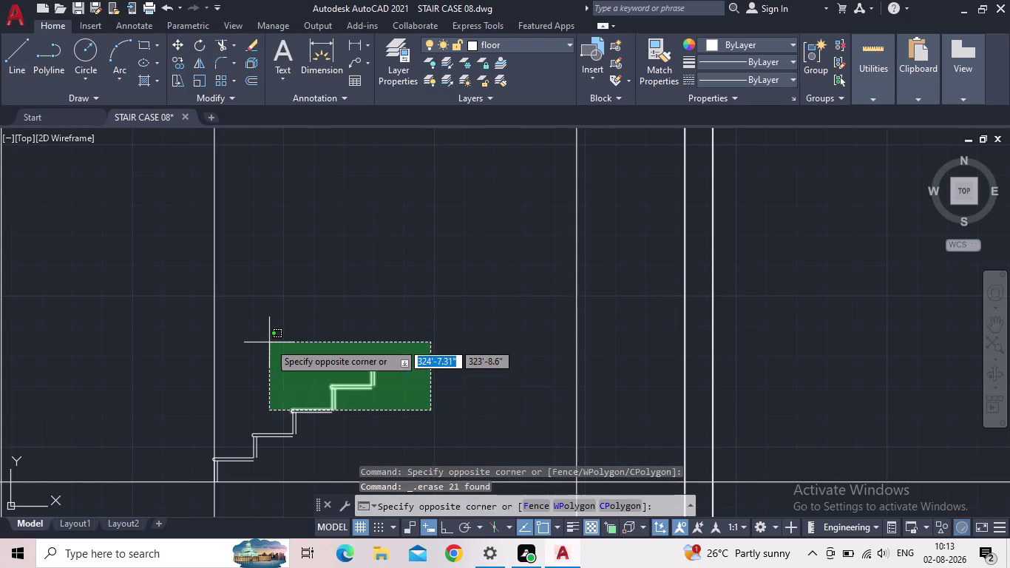
click(270, 341)
click(310, 441)
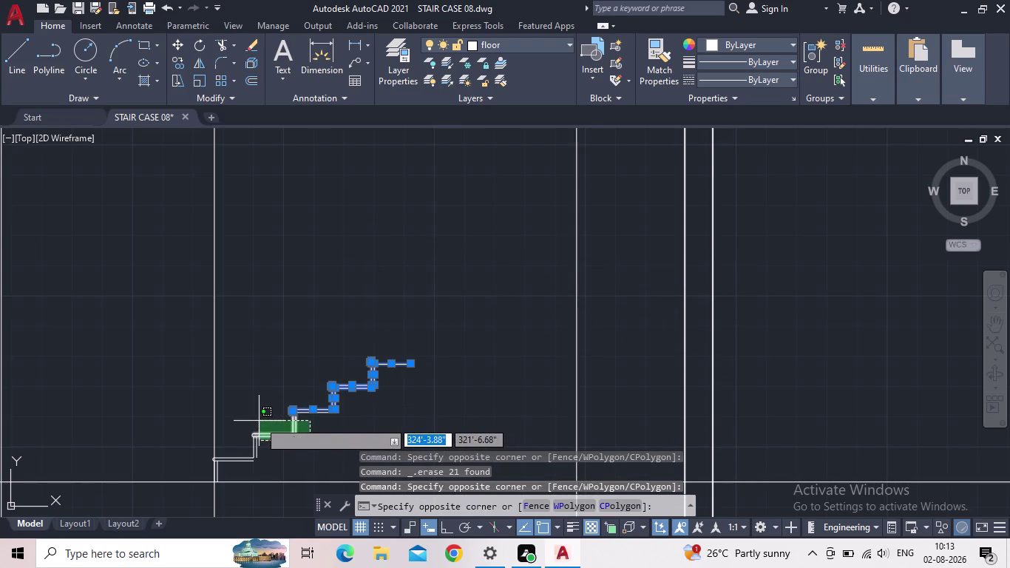
click(259, 421)
click(259, 450)
click(248, 444)
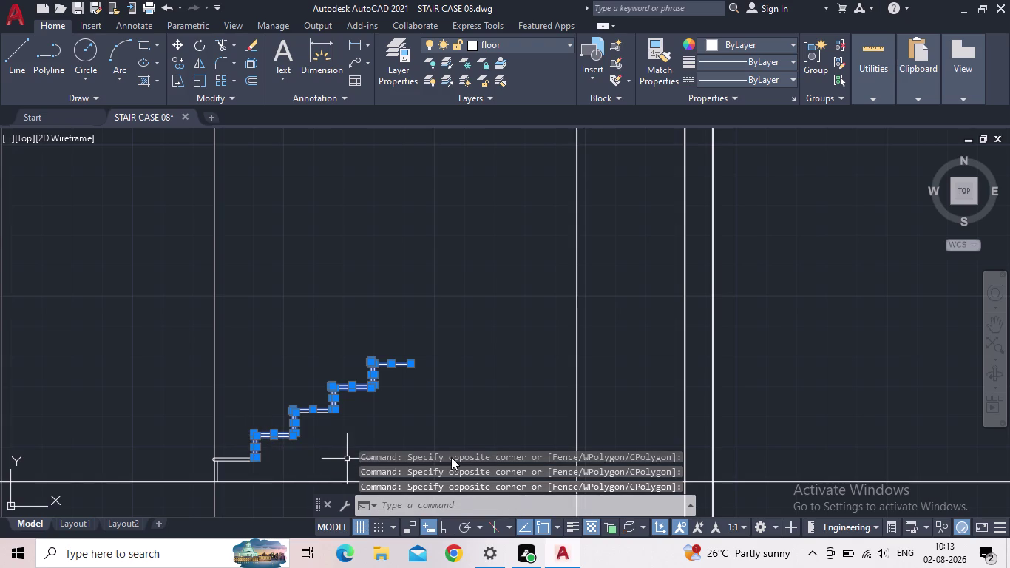
key(Delete)
Delete the leftover tread lines.
drag(324, 427, 320, 413)
click(284, 390)
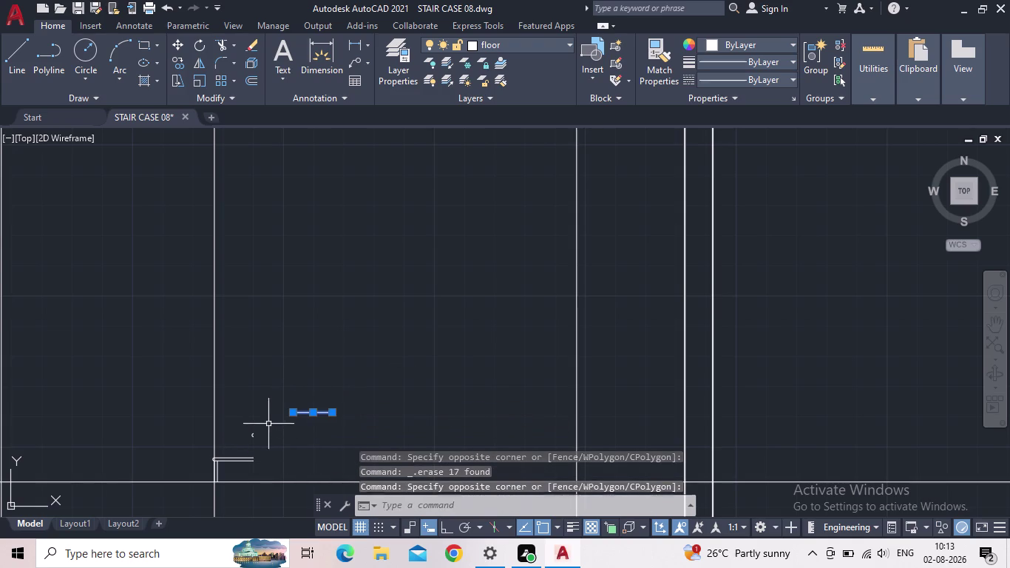
drag(267, 437, 253, 438)
click(236, 432)
key(Delete)
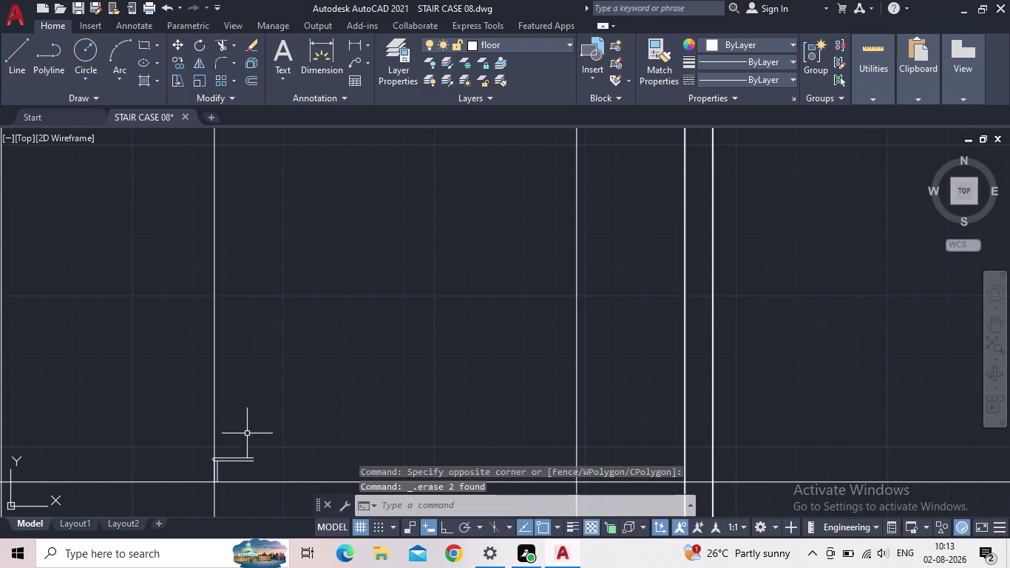
Select the remaining bottom nosed step together with its riser.
scroll(up, 3)
scroll(up, 3)
click(329, 474)
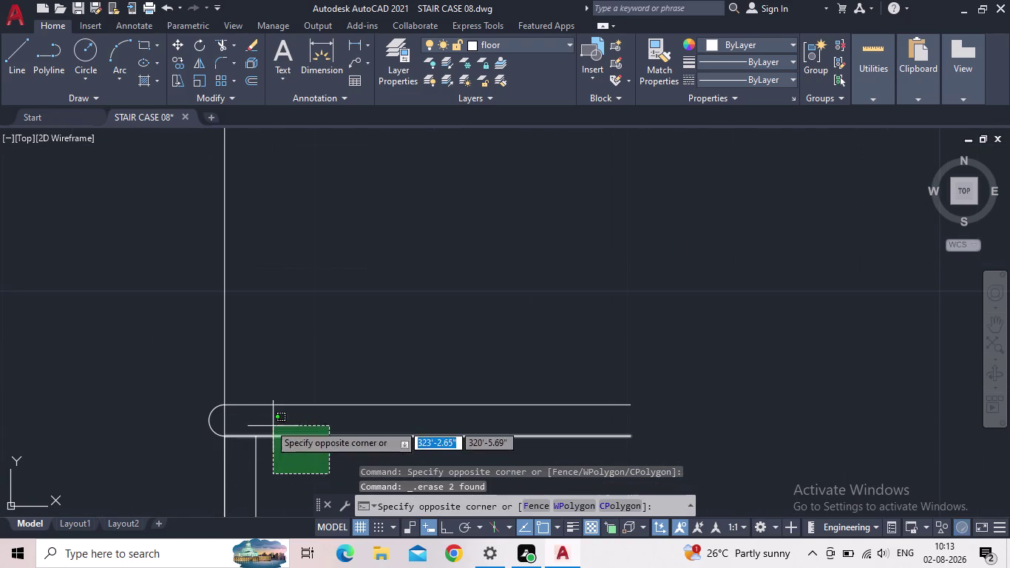
click(190, 403)
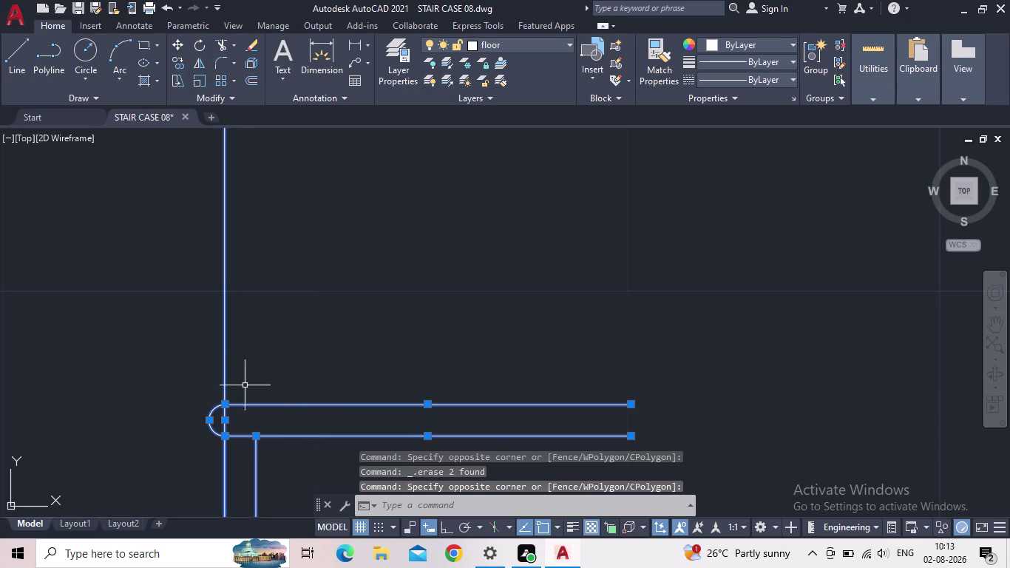
drag(267, 362, 249, 359)
click(193, 347)
scroll(down, 3)
middle_drag(279, 374, 280, 373)
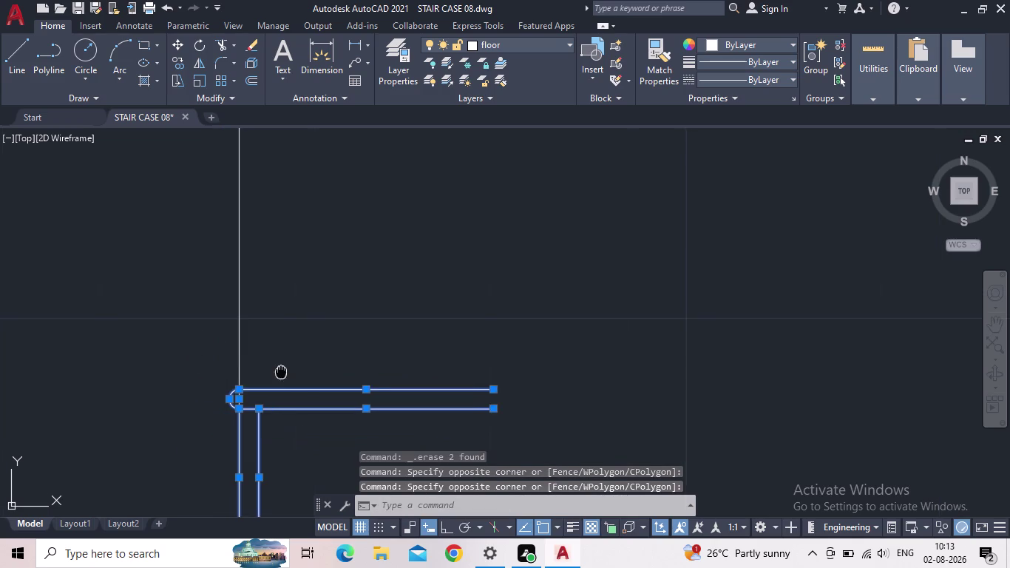
middle_drag(280, 374, 302, 313)
scroll(down, 3)
Copy the nosed step from its bottom corner, placing the first copy at the next corner.
key(c)
key(o)
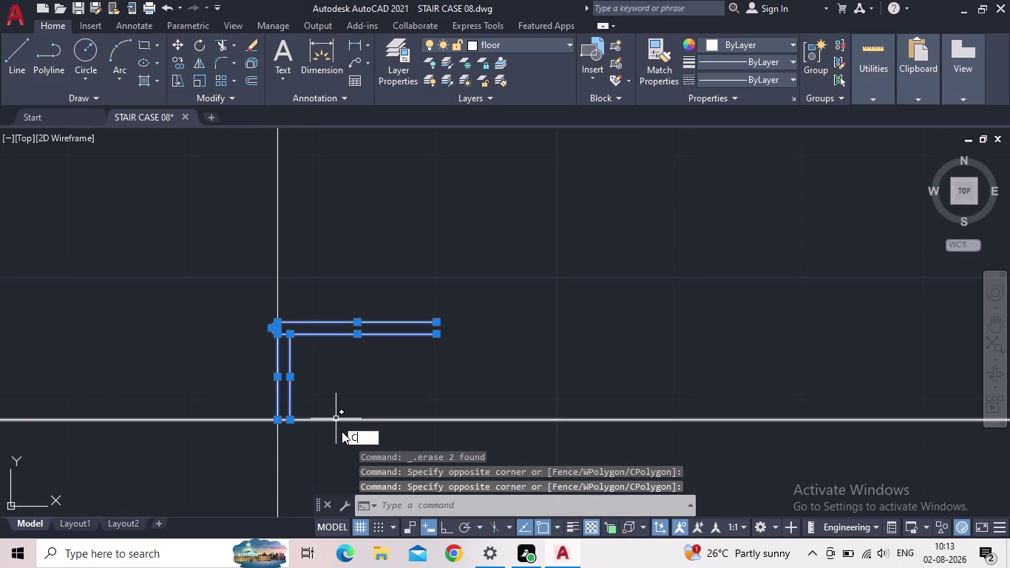
key(Return)
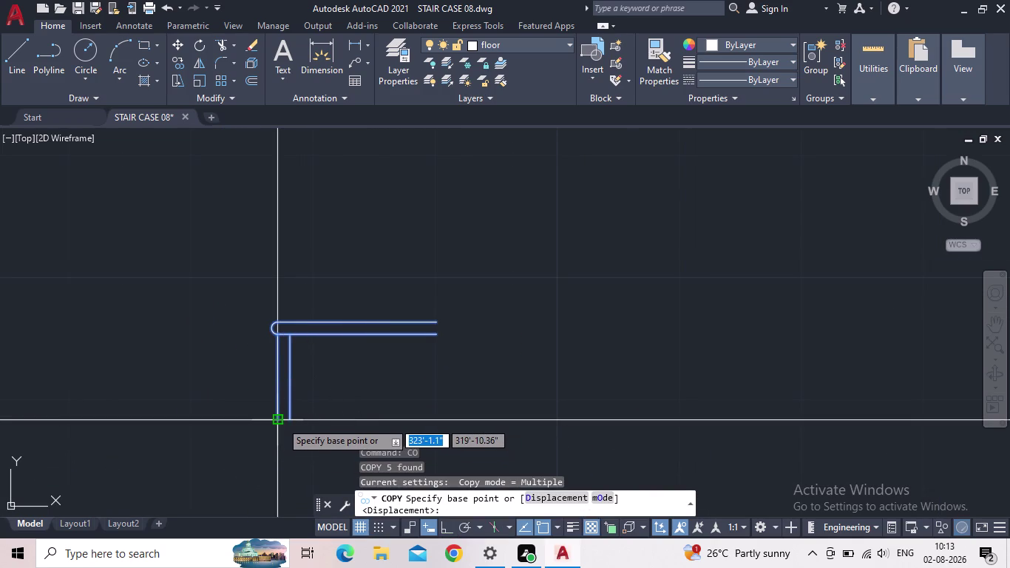
click(281, 421)
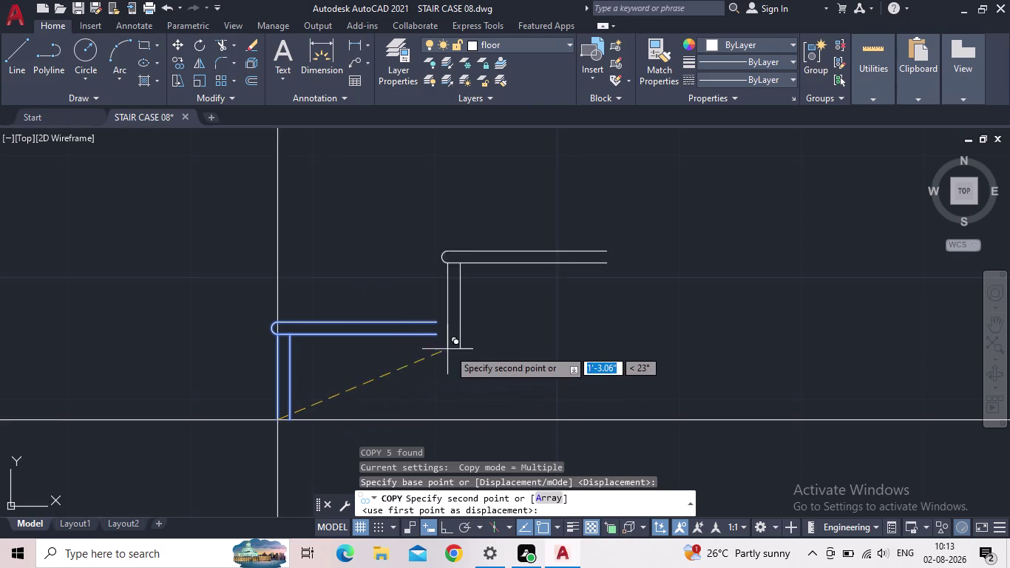
scroll(up, 3)
scroll(up, 3)
click(439, 349)
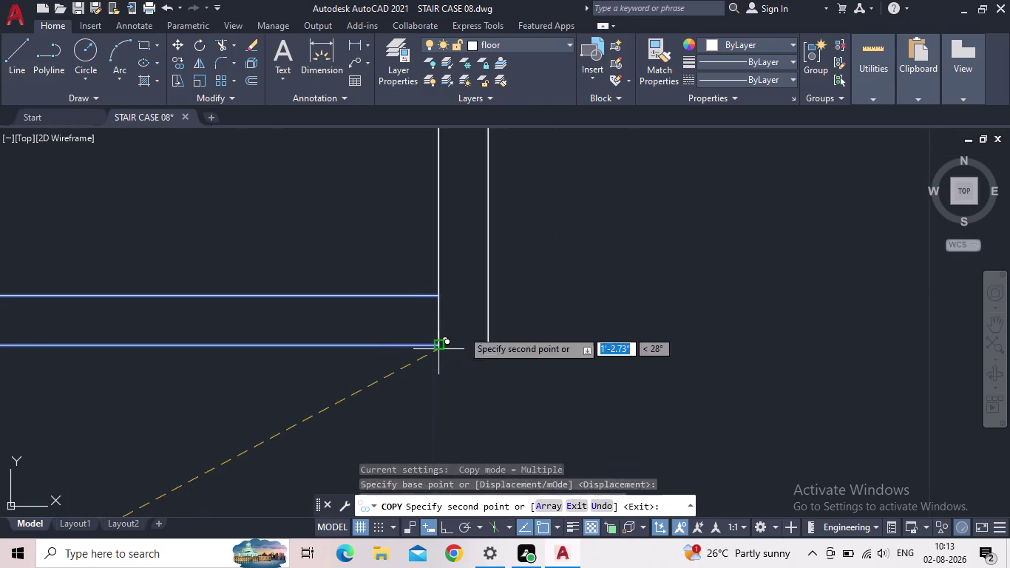
middle_drag(550, 297, 372, 409)
scroll(down, 3)
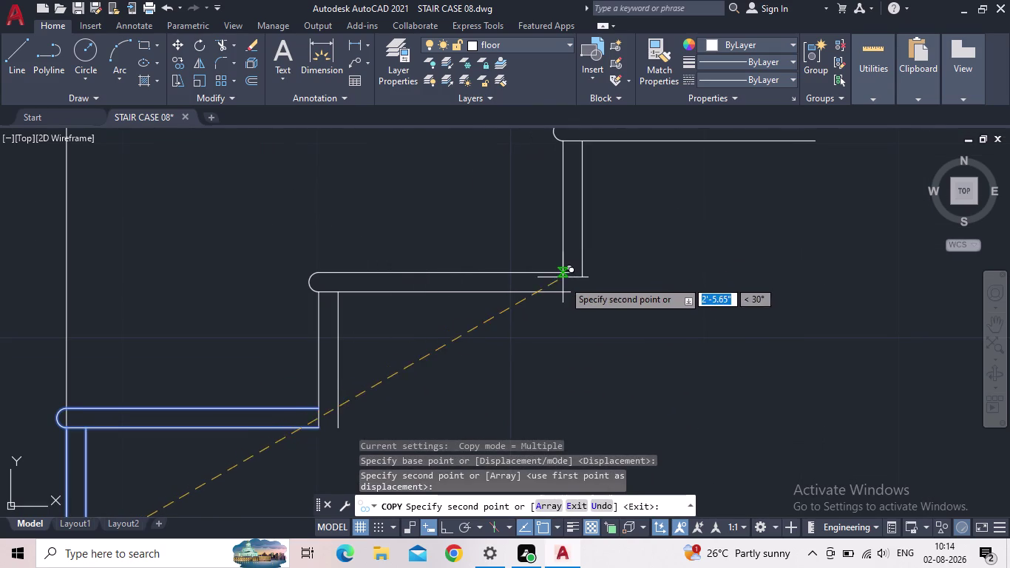
scroll(up, 3)
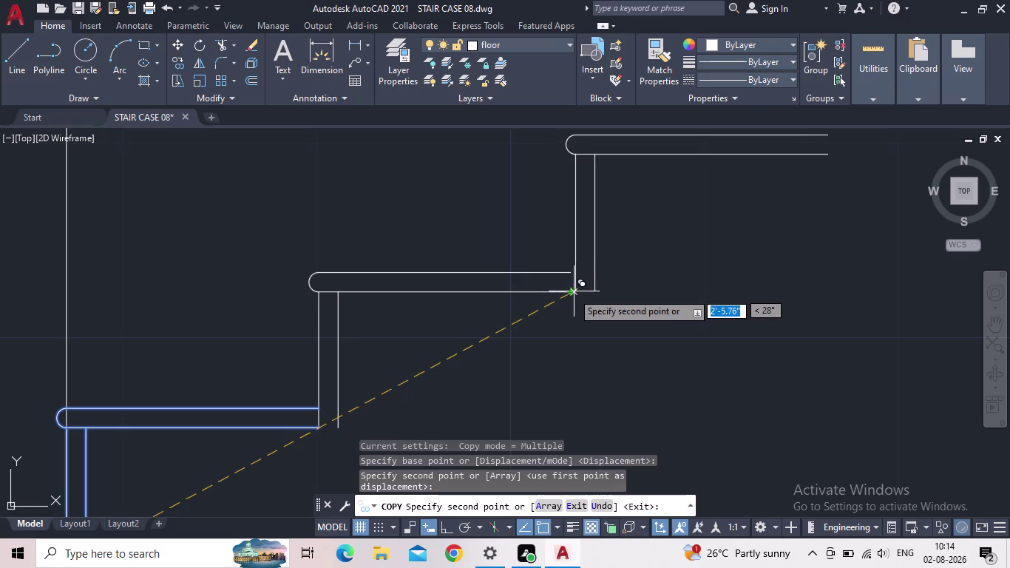
scroll(up, 3)
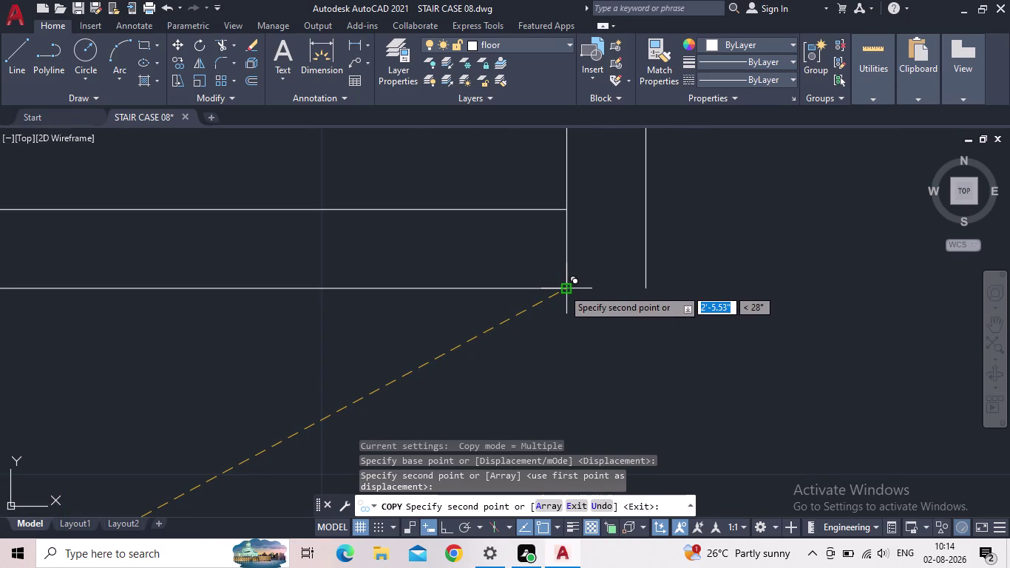
scroll(down, 3)
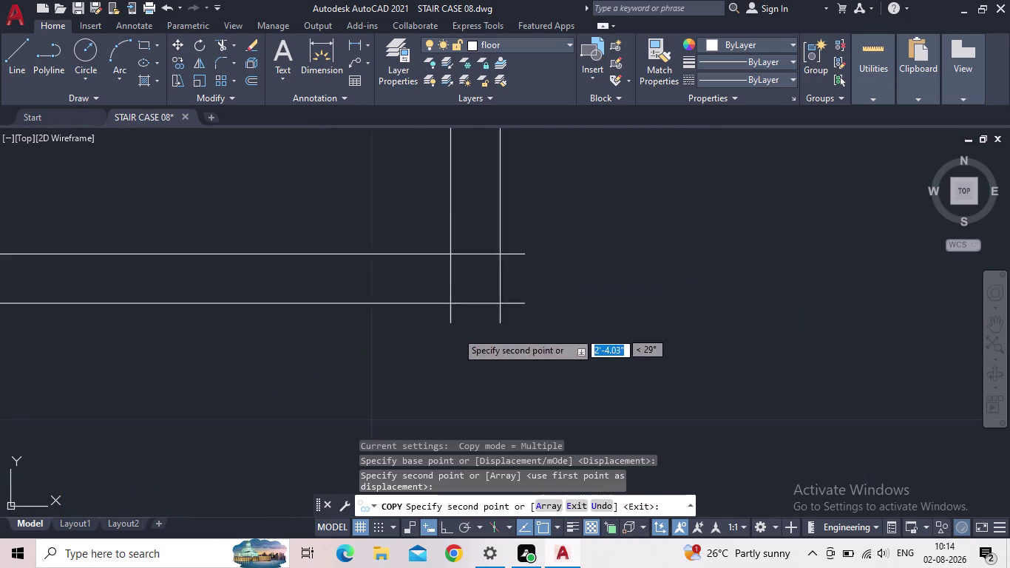
middle_drag(617, 298, 705, 283)
middle_drag(434, 371, 603, 287)
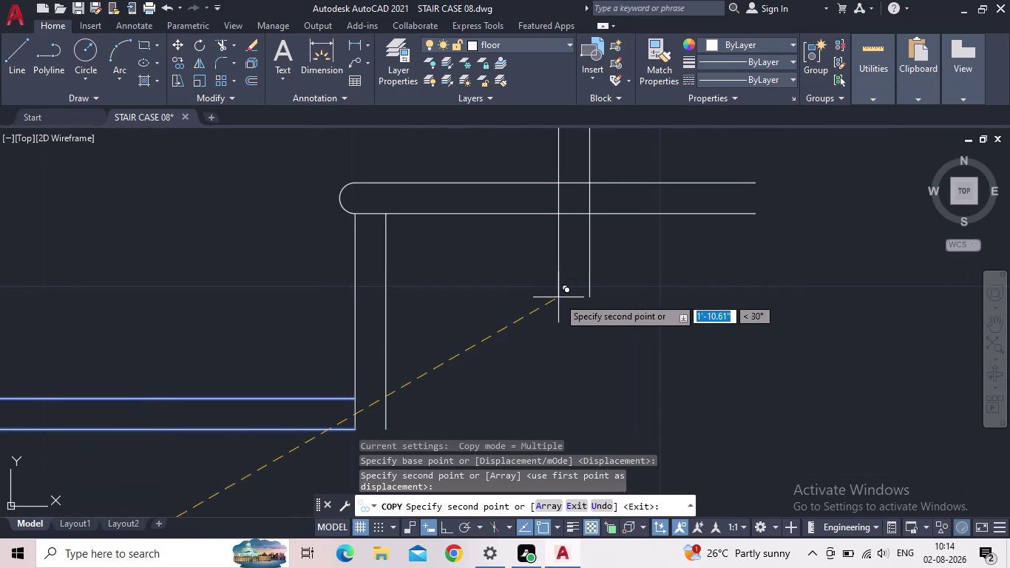
middle_drag(746, 218, 498, 302)
scroll(up, 3)
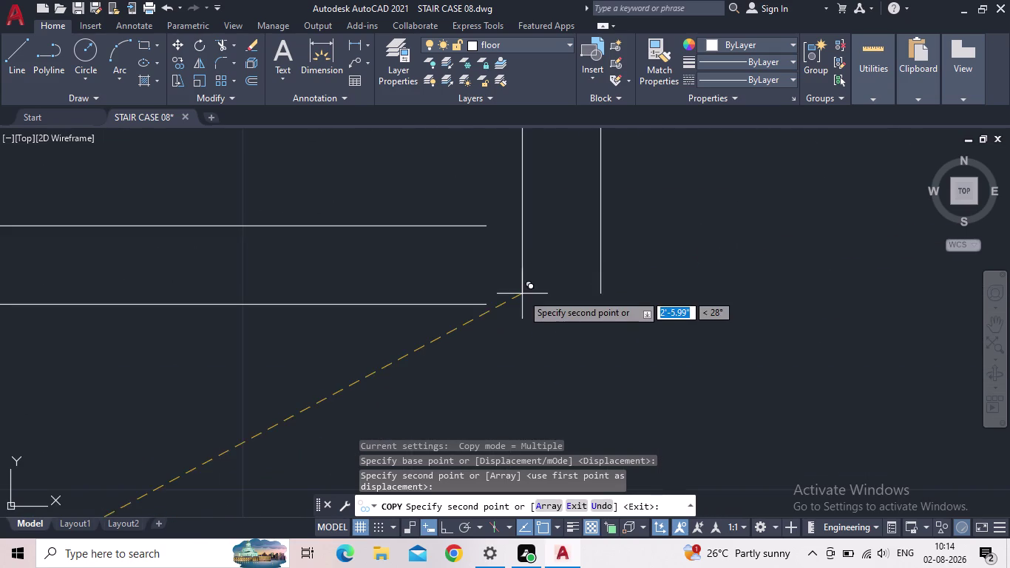
drag(485, 306, 489, 299)
middle_drag(655, 251, 516, 450)
scroll(down, 3)
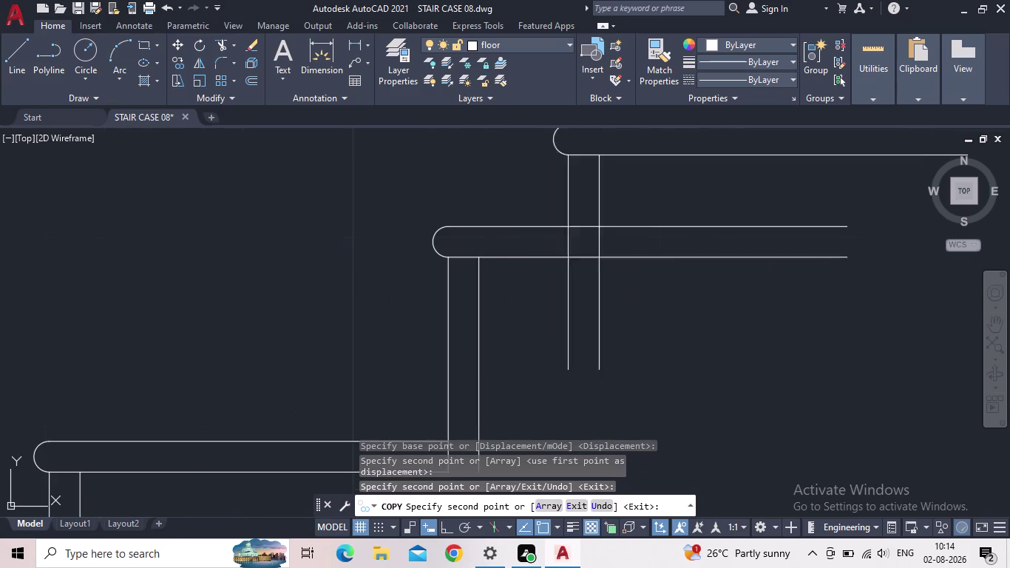
middle_drag(642, 302, 281, 358)
scroll(down, 3)
scroll(down, 3)
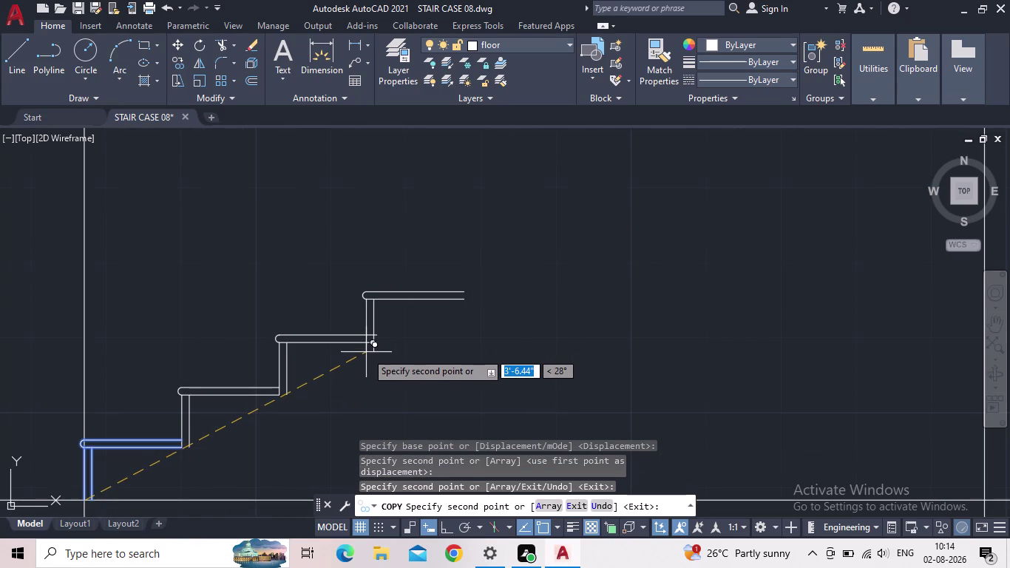
scroll(up, 3)
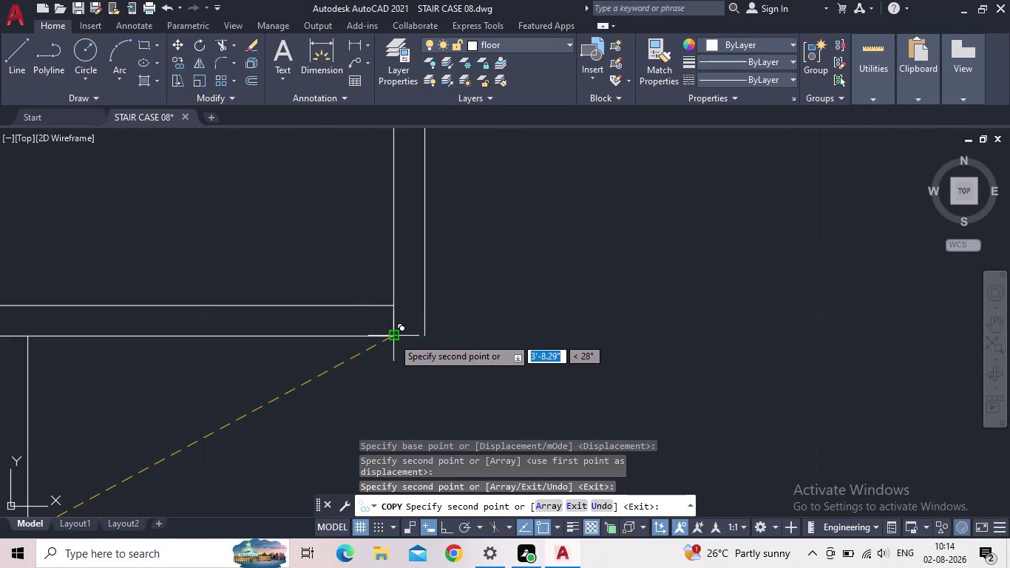
Place successive step copies at each following corner up the guide line.
click(393, 337)
middle_drag(524, 304, 384, 464)
scroll(down, 3)
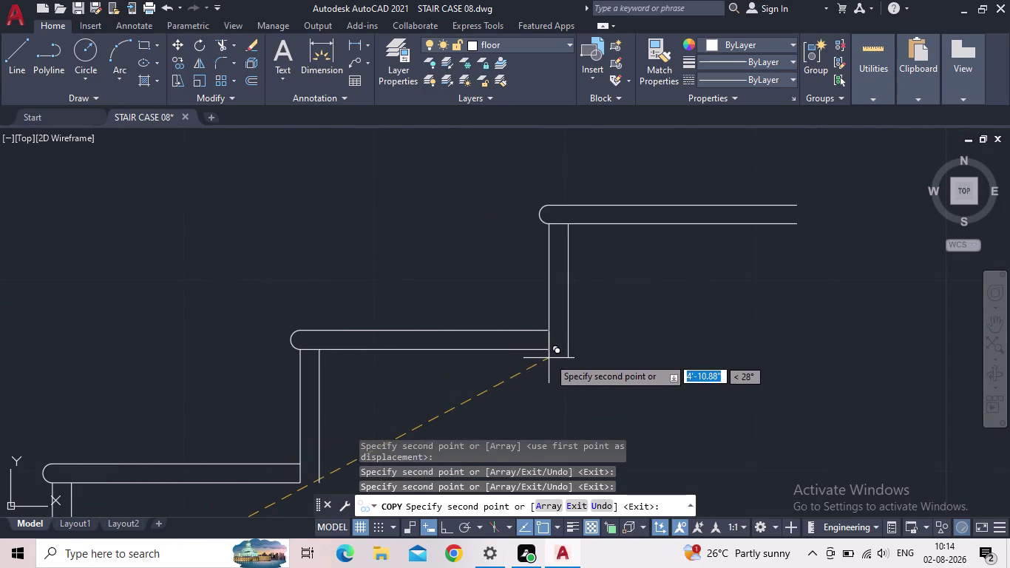
click(548, 351)
middle_drag(670, 347, 394, 407)
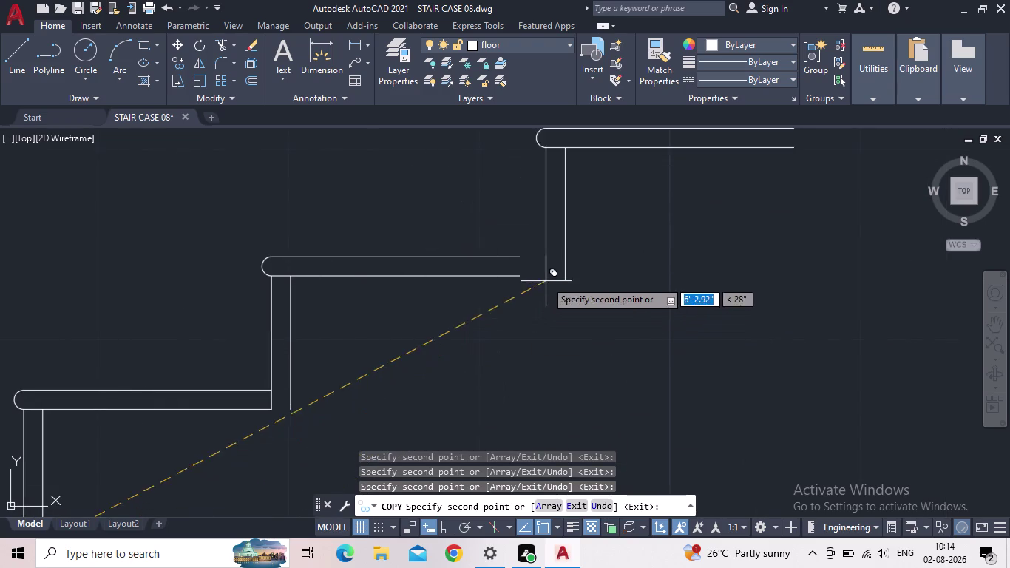
click(518, 277)
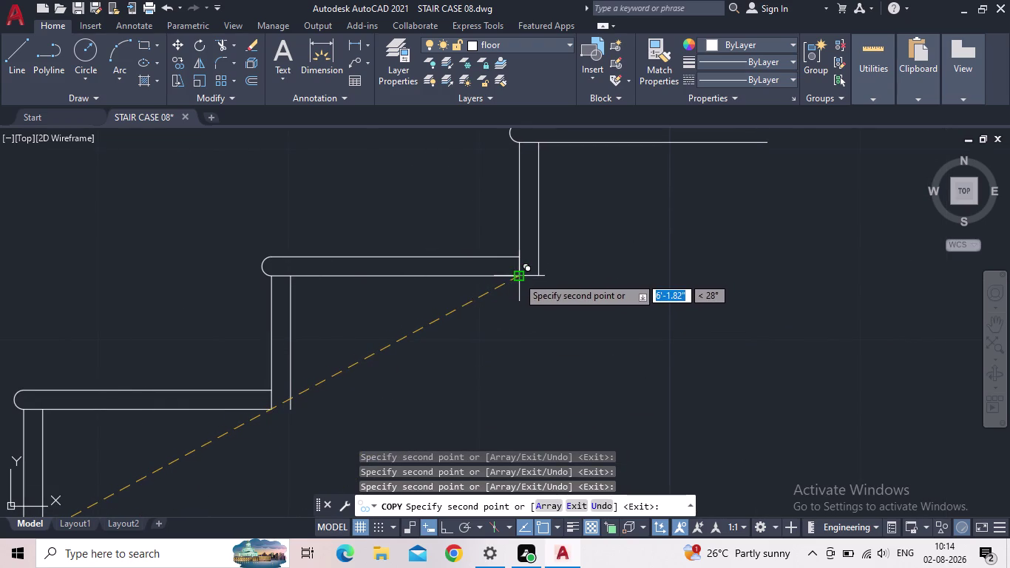
middle_drag(566, 291, 261, 472)
scroll(down, 3)
scroll(up, 3)
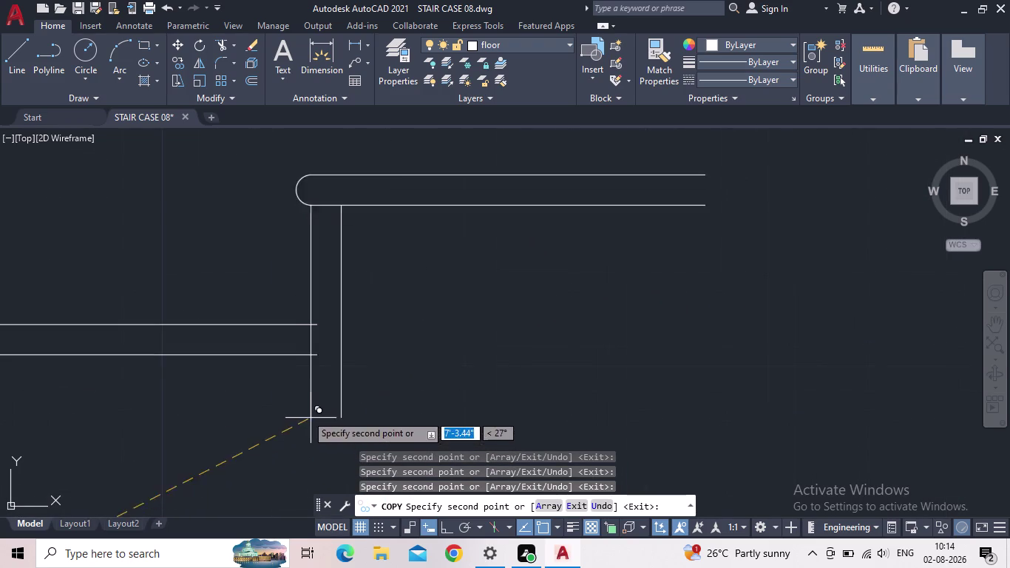
click(317, 356)
middle_drag(463, 343, 444, 396)
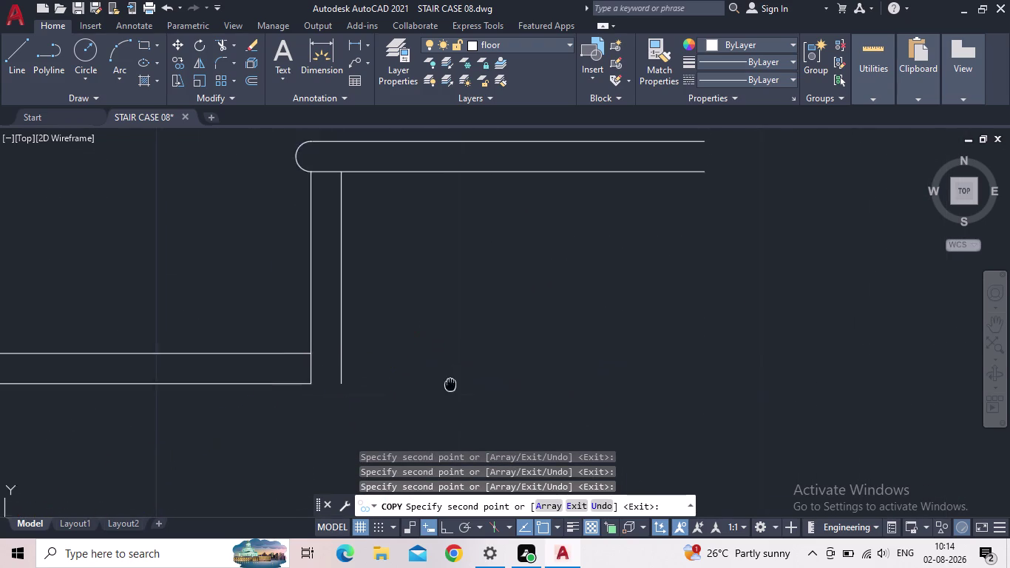
middle_drag(444, 395, 258, 514)
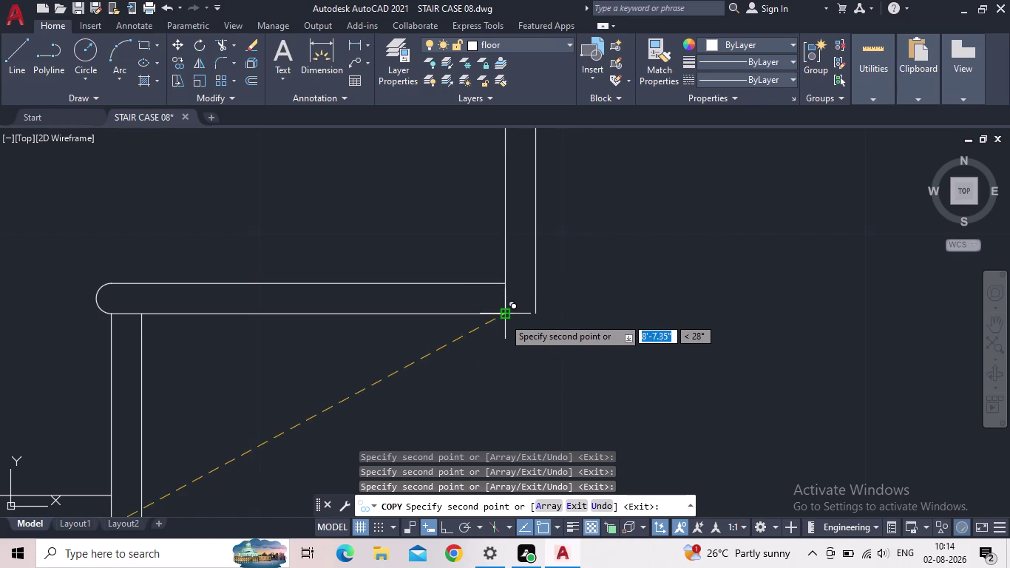
click(504, 317)
middle_drag(592, 324, 349, 473)
scroll(down, 3)
scroll(up, 3)
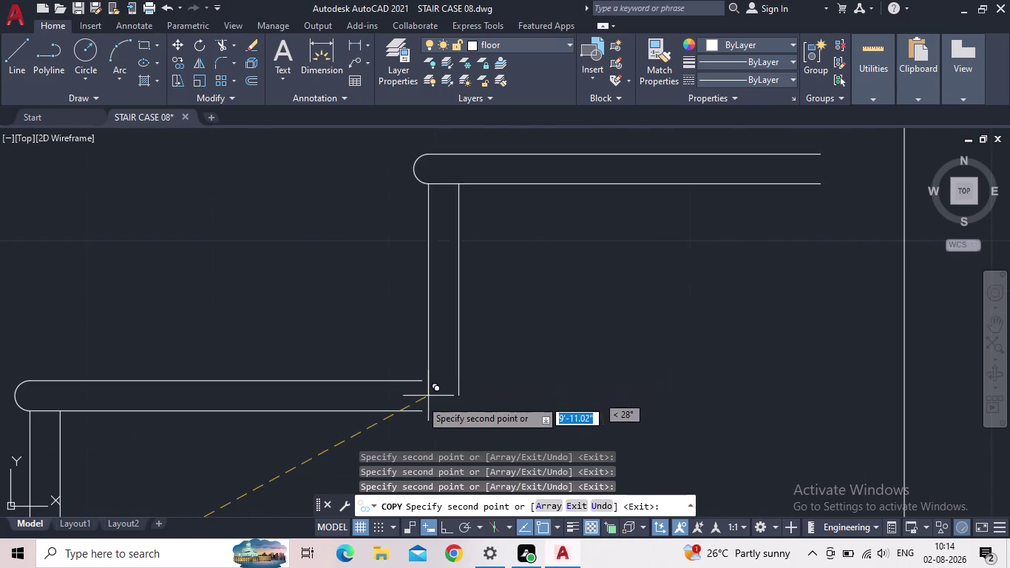
click(421, 409)
middle_drag(510, 392, 464, 425)
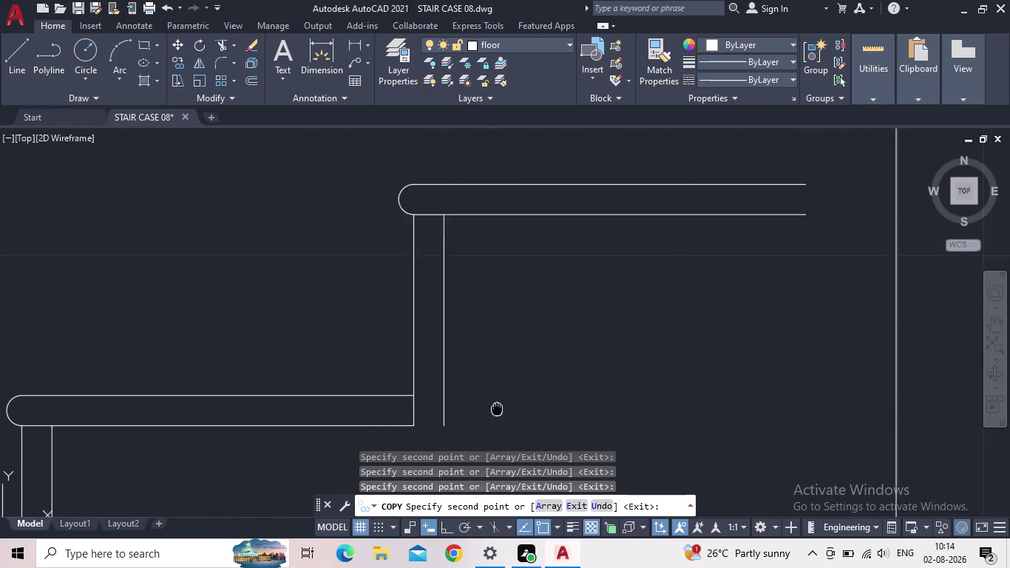
middle_drag(464, 425, 71, 536)
click(370, 341)
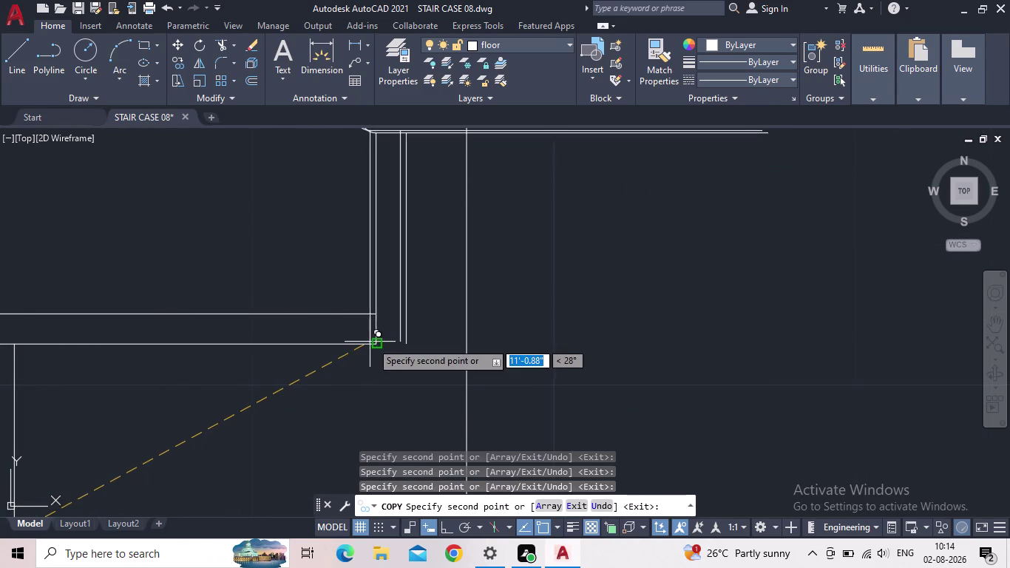
scroll(down, 3)
scroll(down, 3)
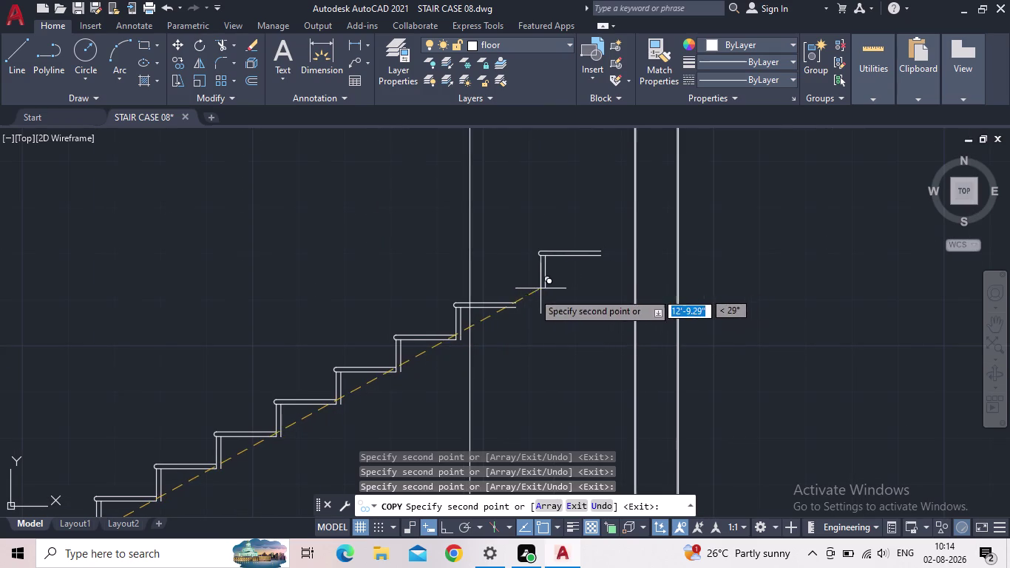
Place the last step copy at the top corner, then end copying.
click(515, 305)
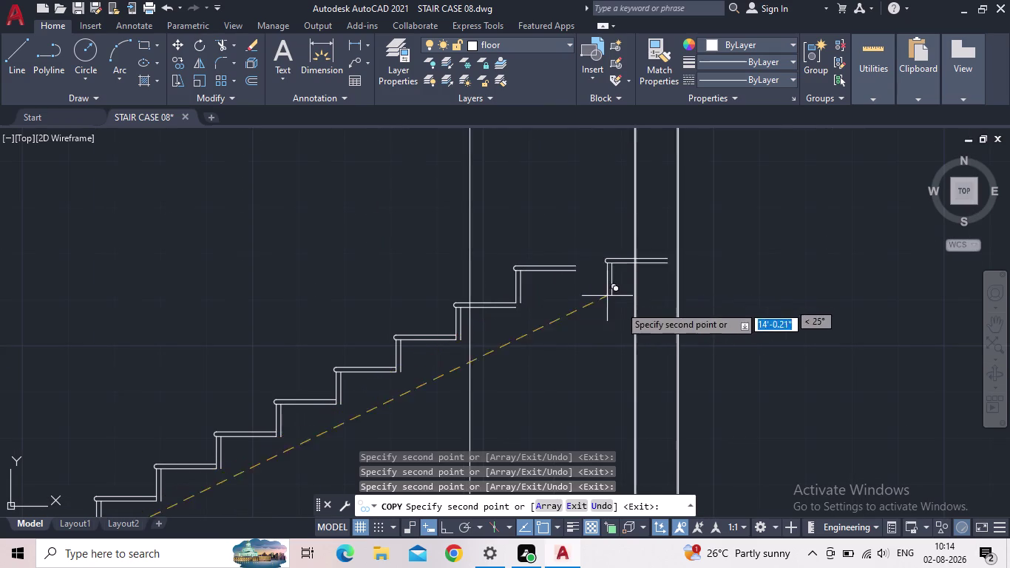
scroll(down, 3)
middle_drag(493, 293, 421, 382)
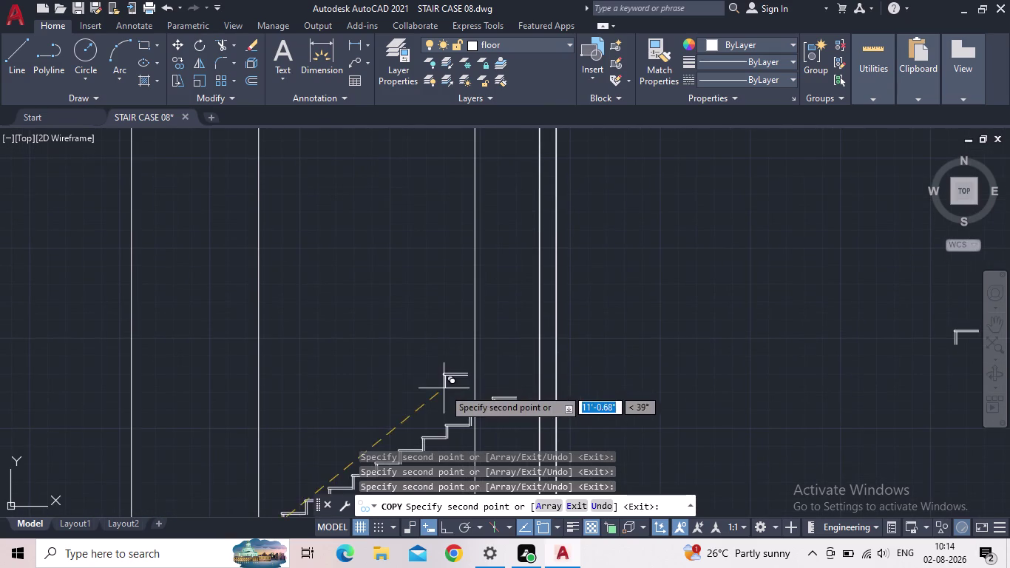
scroll(up, 3)
scroll(down, 3)
middle_drag(362, 389, 427, 383)
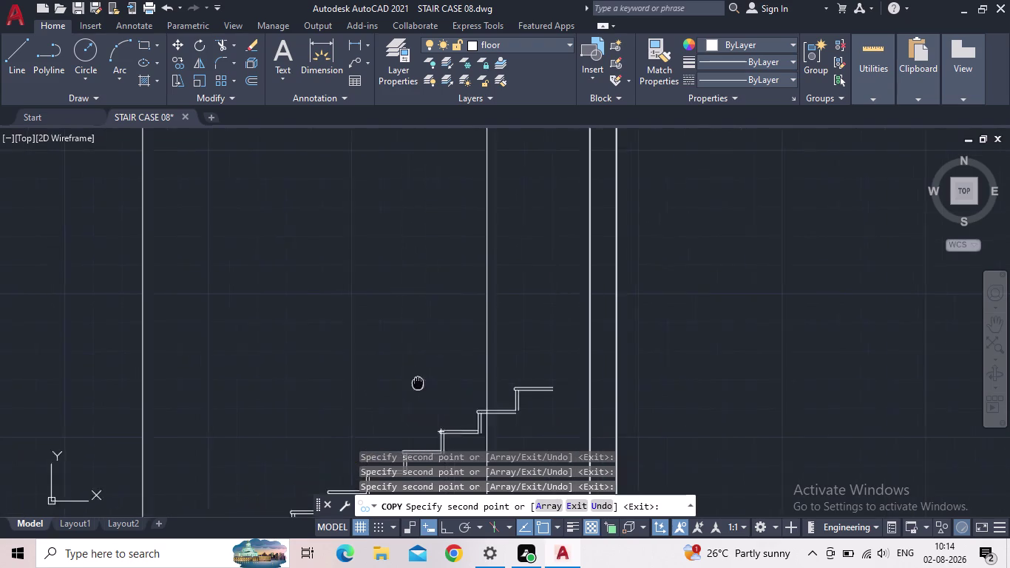
middle_drag(427, 383, 466, 376)
scroll(down, 3)
scroll(down, 3)
scroll(up, 3)
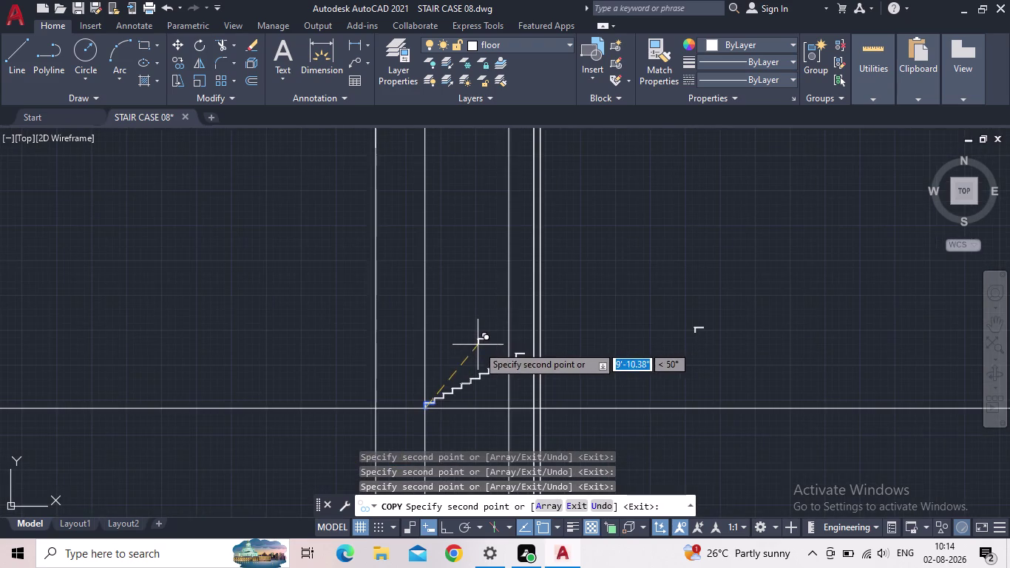
middle_drag(482, 351, 517, 428)
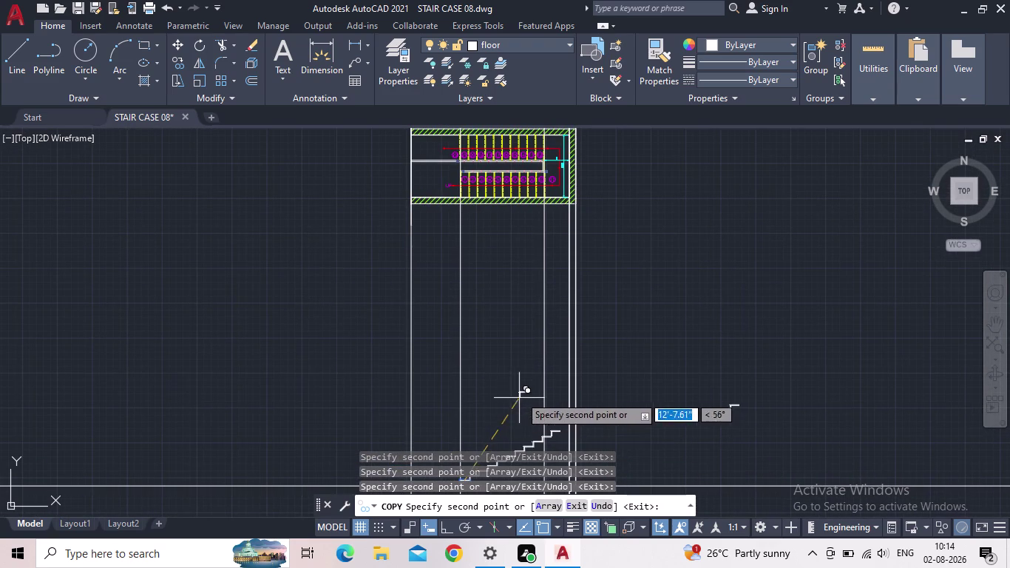
scroll(up, 3)
scroll(up, 3)
middle_drag(537, 446, 660, 313)
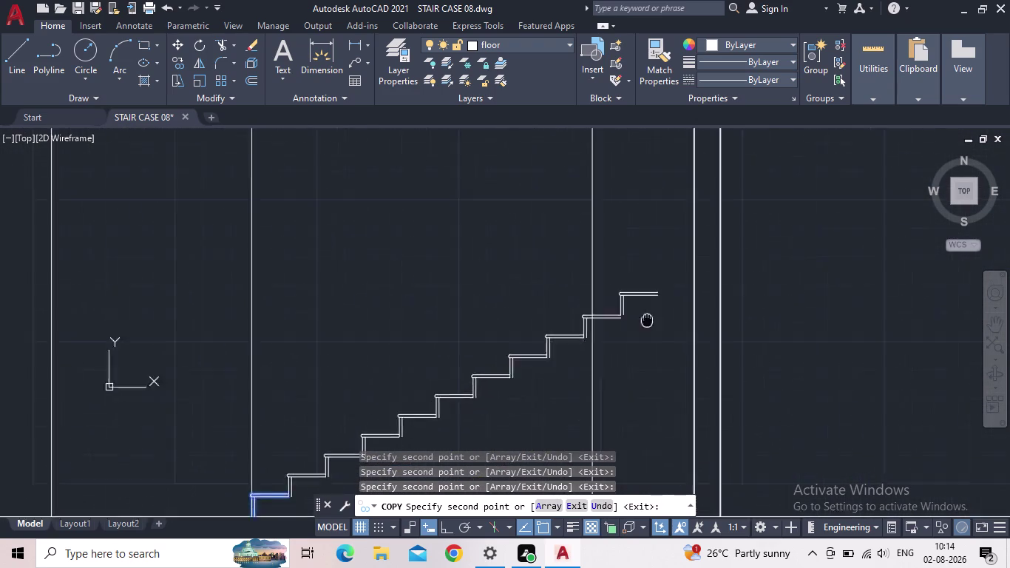
middle_drag(660, 313, 718, 278)
key(Escape)
scroll(up, 3)
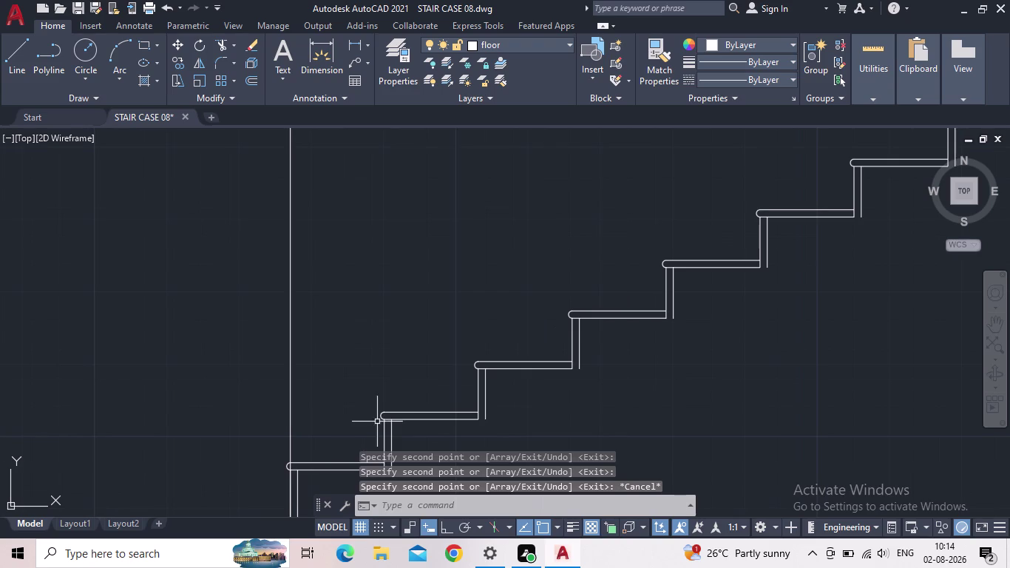
click(358, 45)
middle_drag(460, 330, 527, 254)
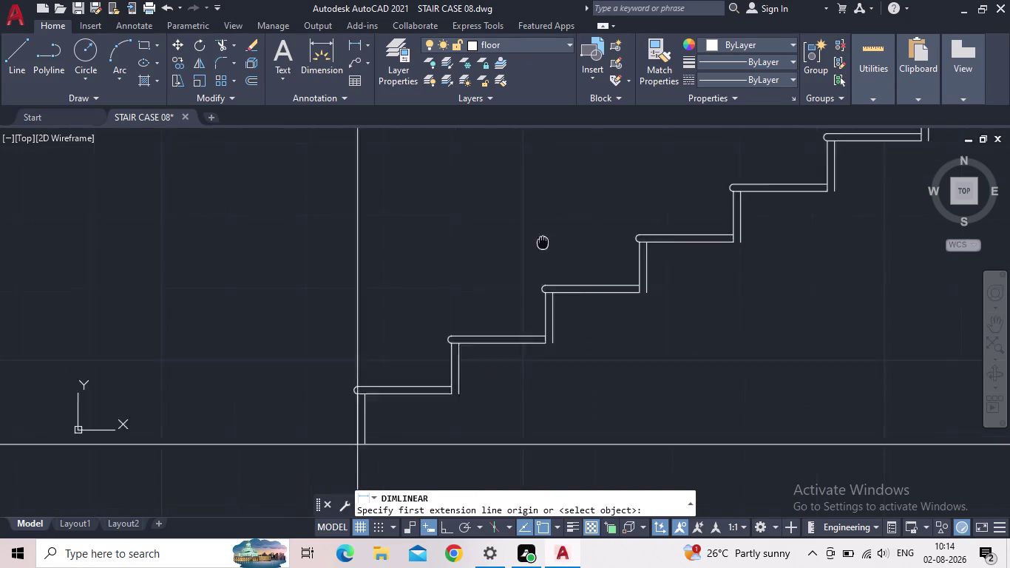
middle_drag(527, 254, 606, 197)
scroll(up, 3)
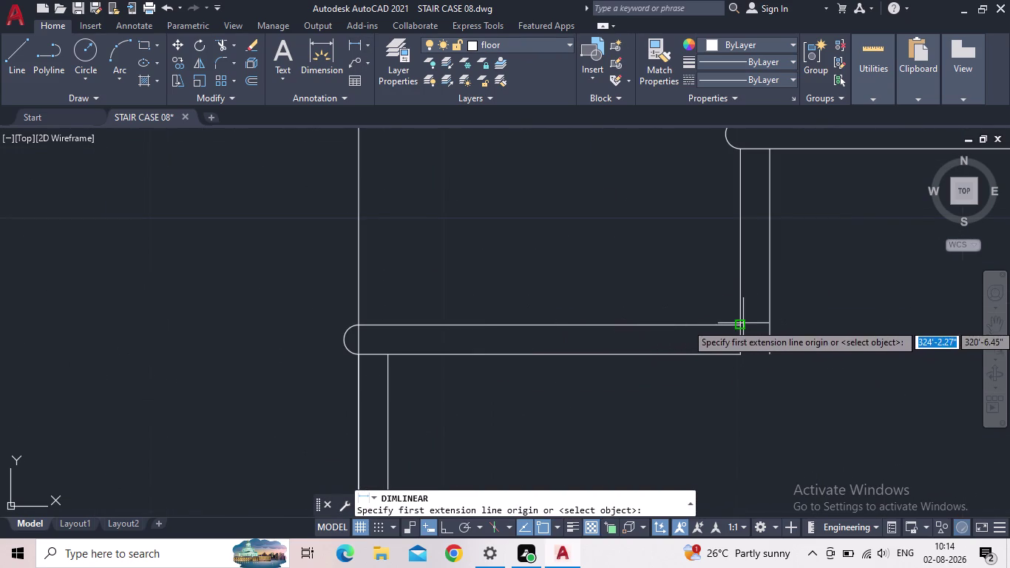
click(741, 327)
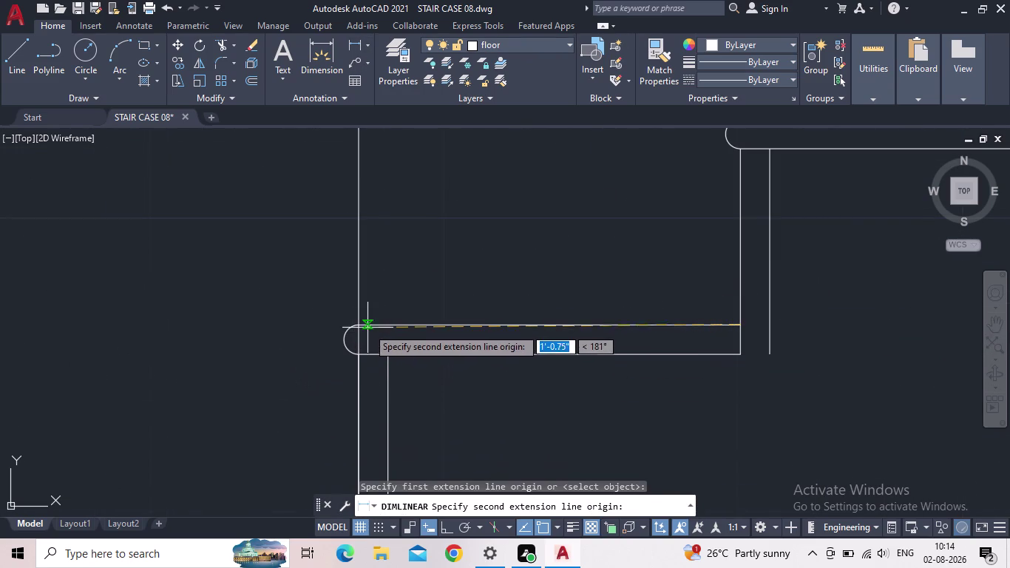
click(355, 326)
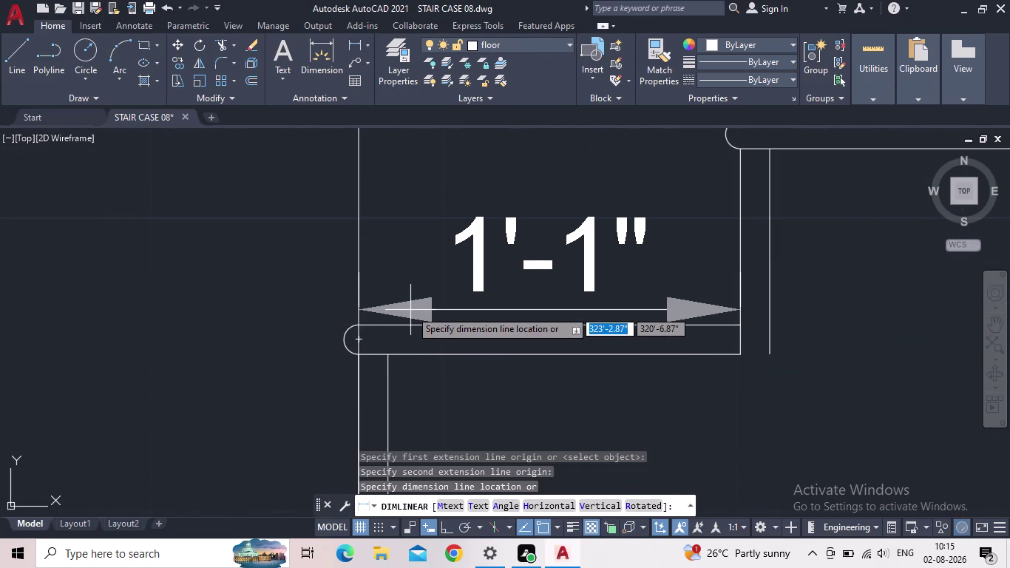
scroll(down, 3)
key(Escape)
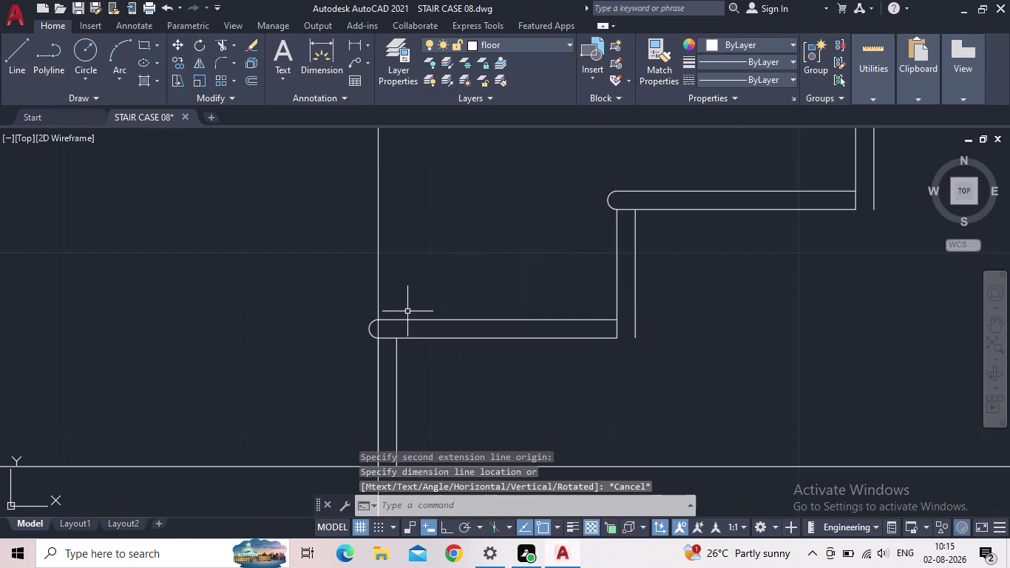
Window-select the stray step objects along the flight and erase them.
scroll(down, 3)
middle_drag(650, 274, 329, 451)
scroll(down, 3)
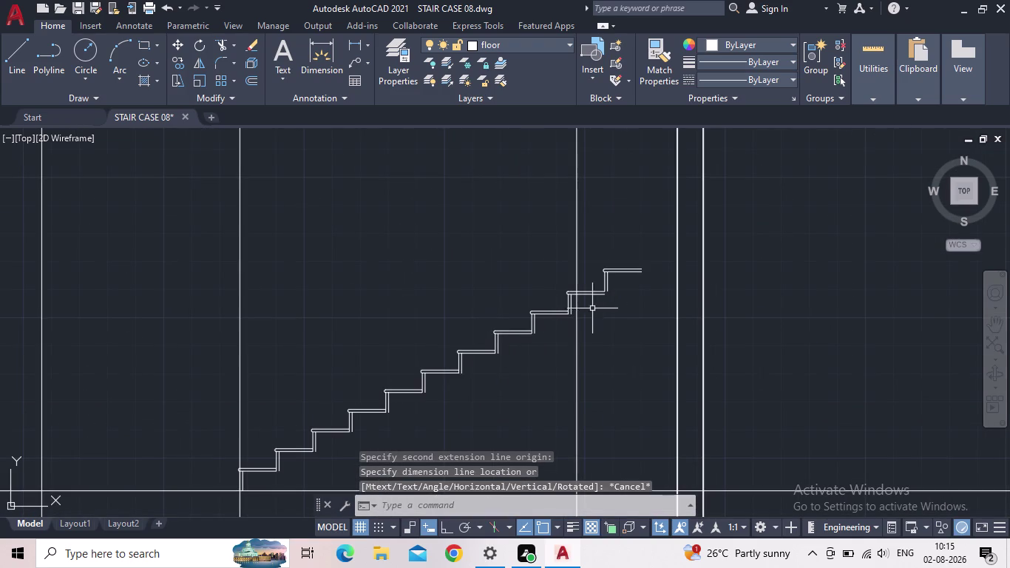
drag(643, 306, 628, 295)
click(592, 275)
drag(547, 351, 536, 329)
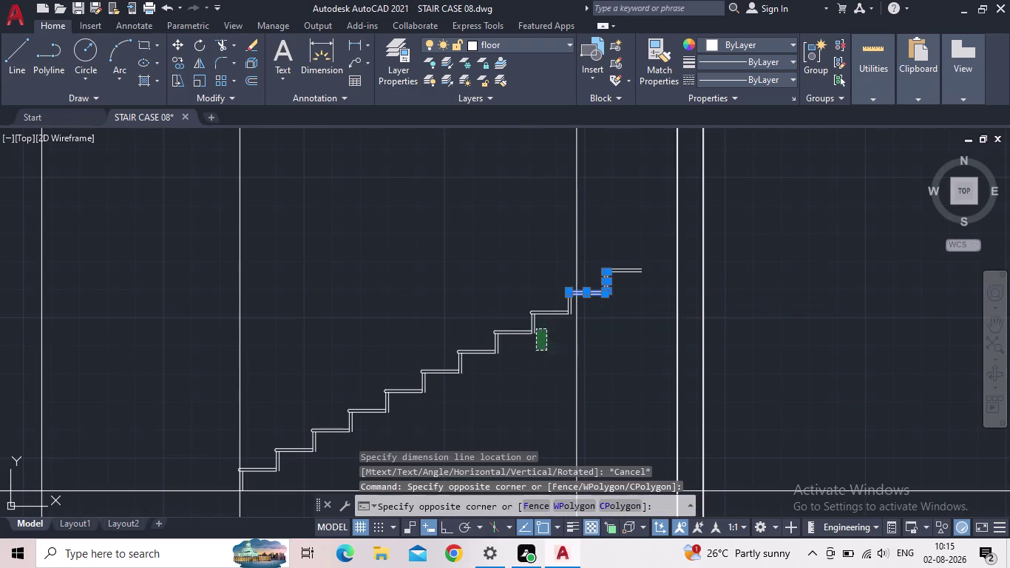
click(486, 295)
scroll(up, 3)
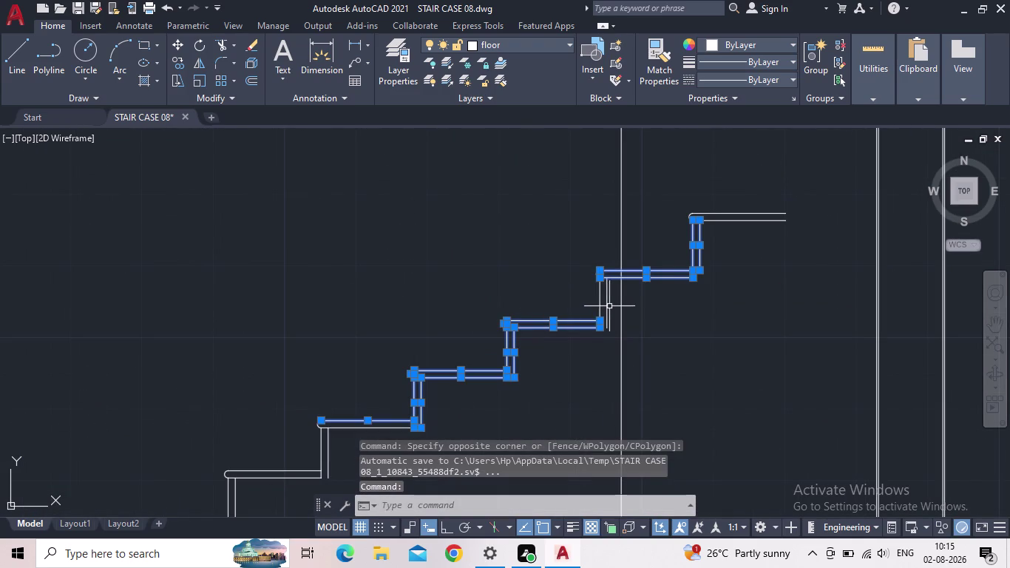
click(609, 306)
click(565, 302)
middle_drag(498, 382, 665, 301)
drag(544, 398, 521, 384)
click(385, 338)
middle_drag(433, 398, 739, 274)
drag(723, 315, 579, 291)
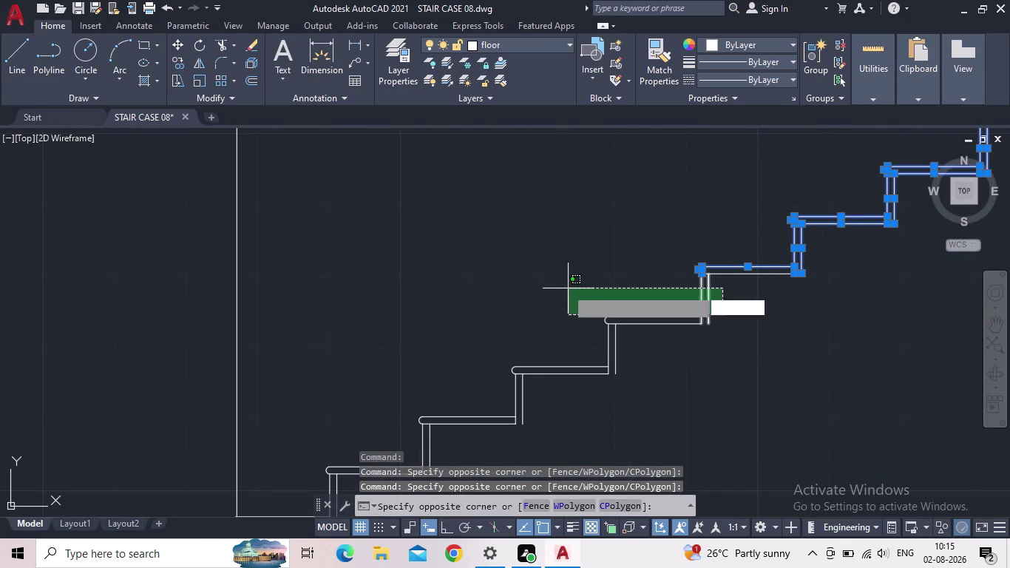
click(536, 292)
drag(690, 357, 577, 302)
click(487, 294)
drag(565, 411, 509, 364)
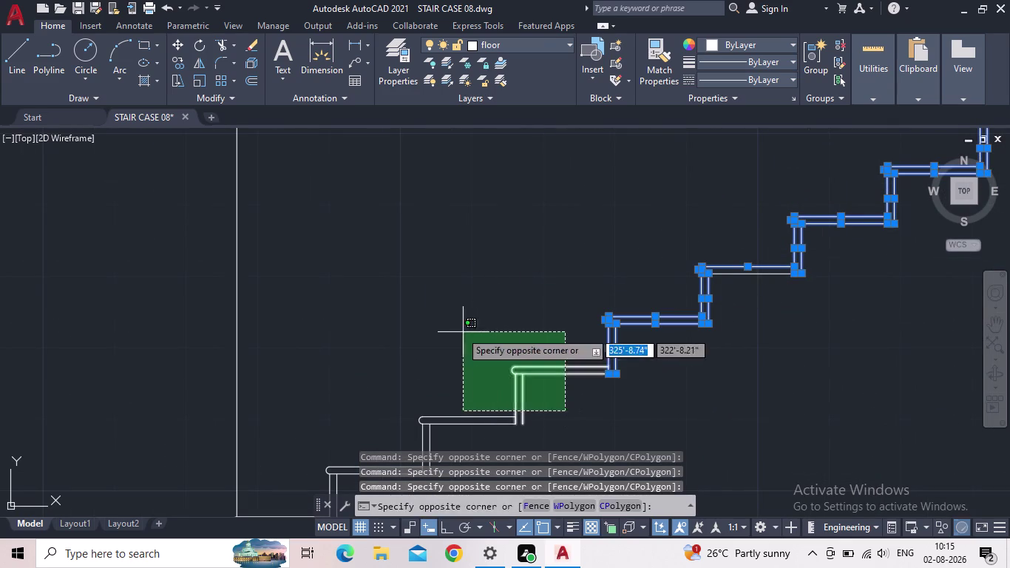
click(456, 332)
middle_drag(468, 366, 606, 293)
click(538, 324)
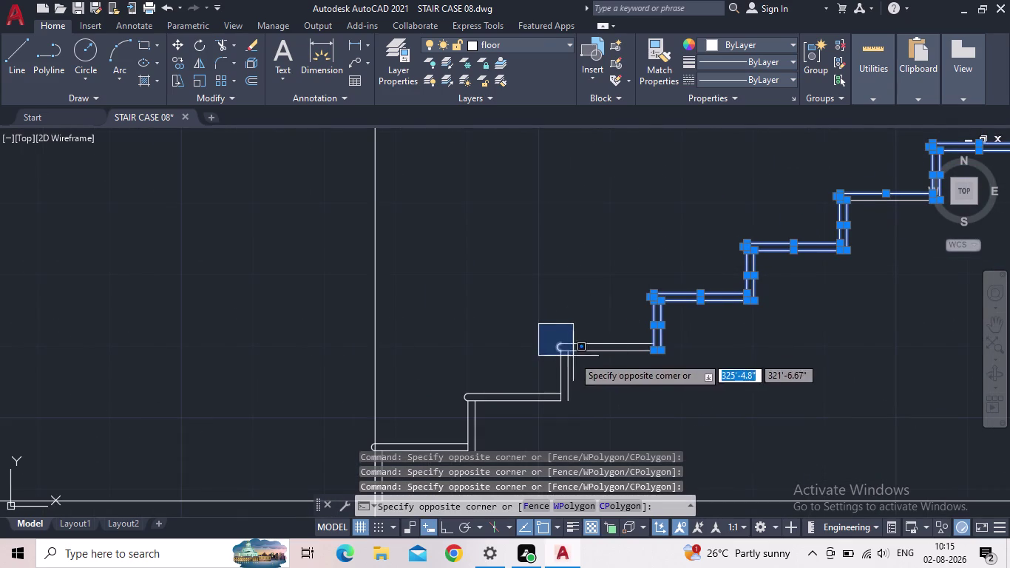
click(616, 386)
drag(620, 392, 566, 352)
click(450, 315)
drag(524, 419, 459, 387)
click(405, 362)
middle_drag(457, 356, 532, 279)
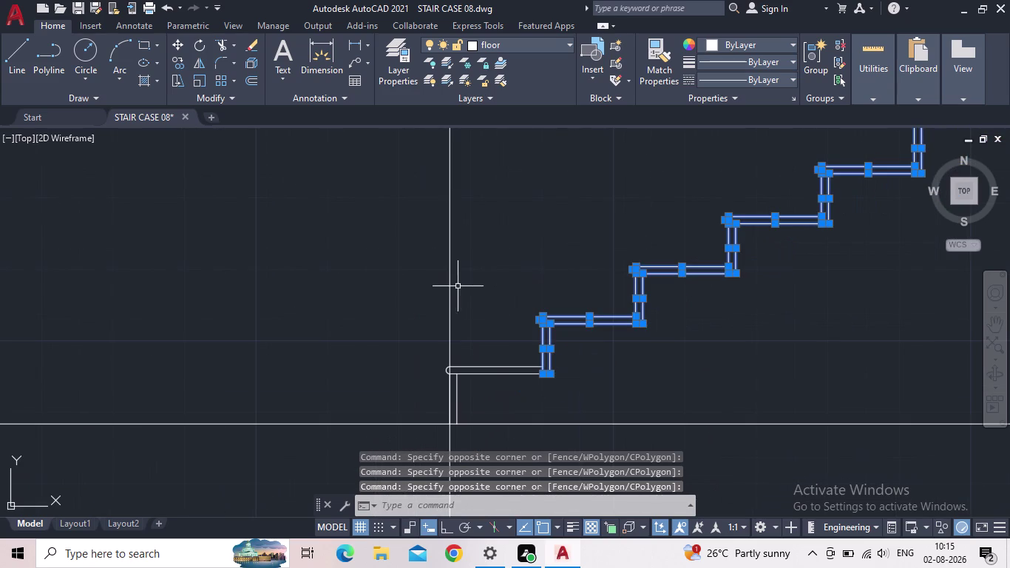
key(Delete)
Erase the remaining short stray lines near the nosing.
scroll(down, 3)
middle_drag(629, 287, 548, 371)
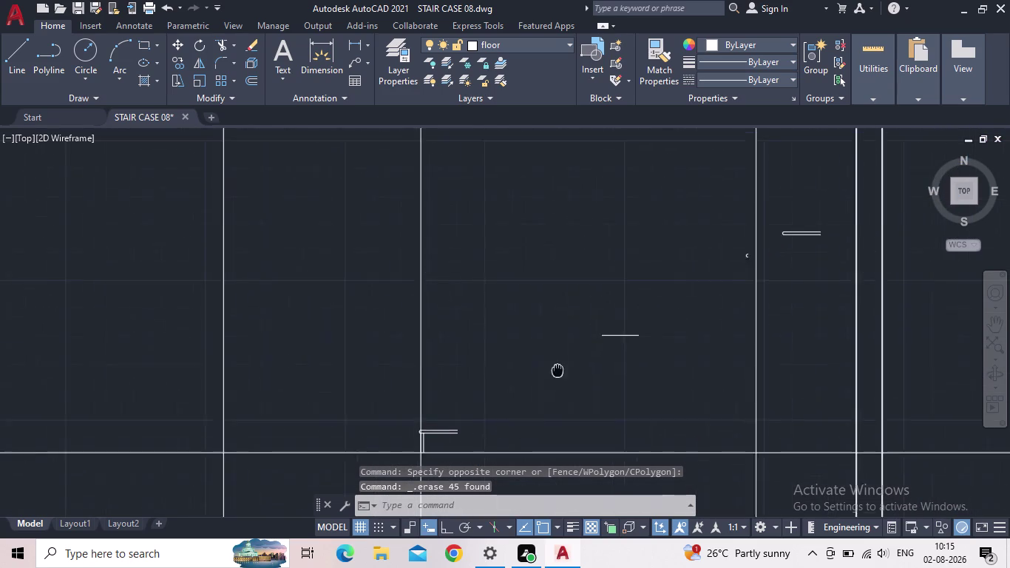
middle_drag(547, 371, 537, 374)
drag(609, 365, 597, 347)
click(552, 281)
scroll(up, 3)
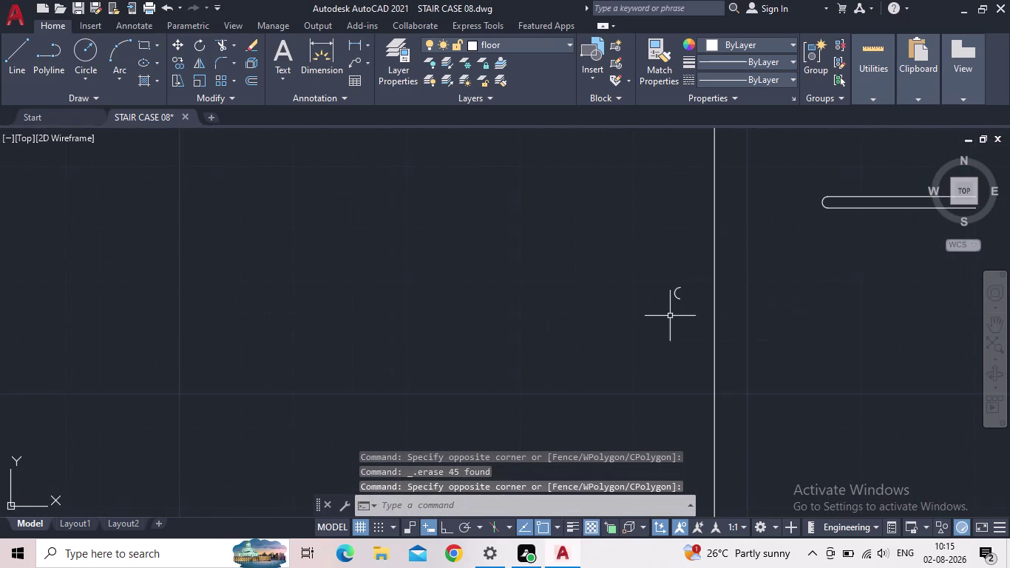
drag(692, 311, 679, 303)
click(645, 277)
middle_drag(758, 298, 293, 409)
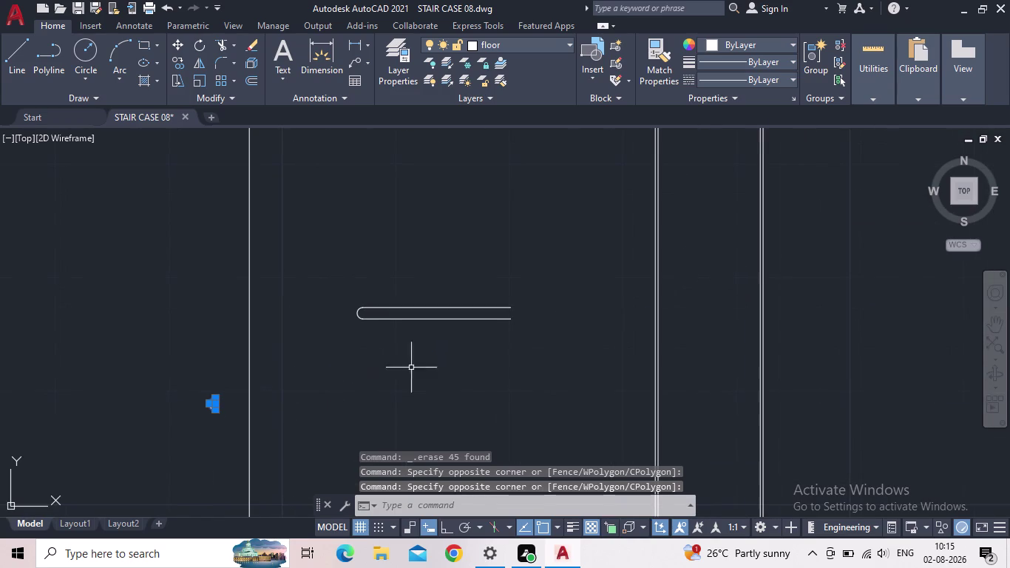
drag(475, 366, 437, 335)
click(304, 263)
drag(309, 283, 378, 273)
key(Delete)
scroll(down, 3)
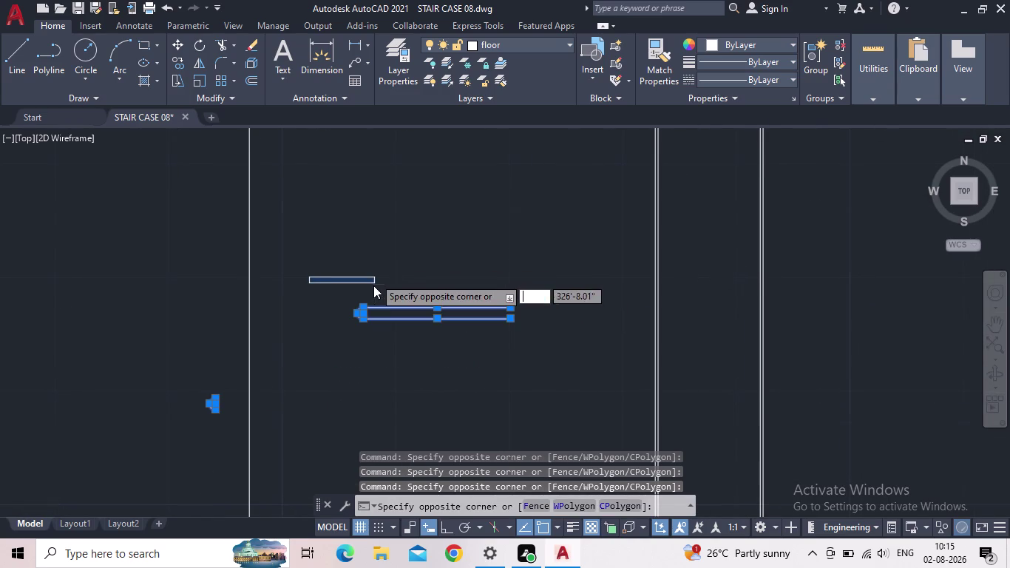
key(Delete)
key(Delete)
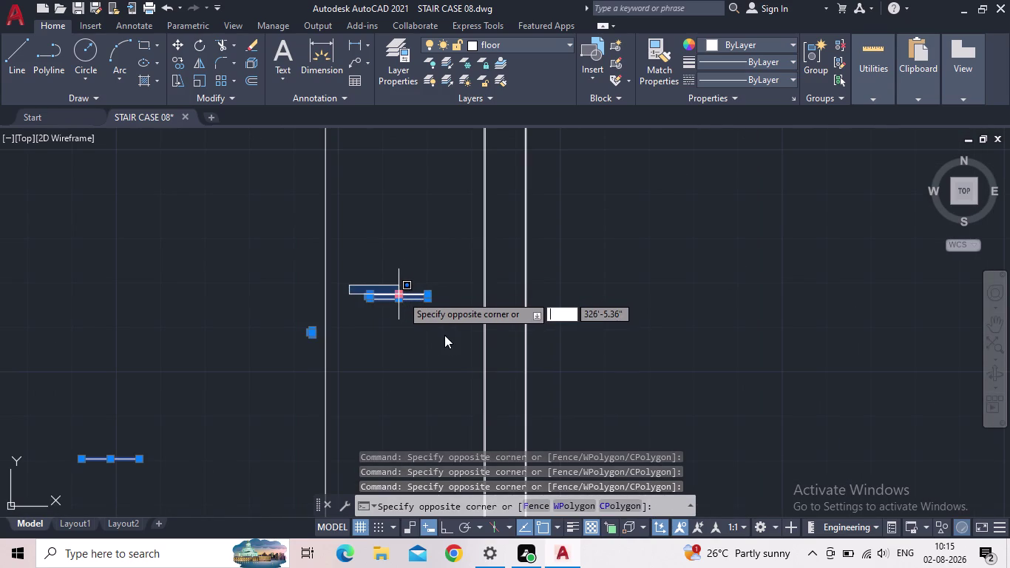
click(405, 338)
key(Delete)
Bring the landing corner back into view and cancel the accidental selection.
scroll(down, 3)
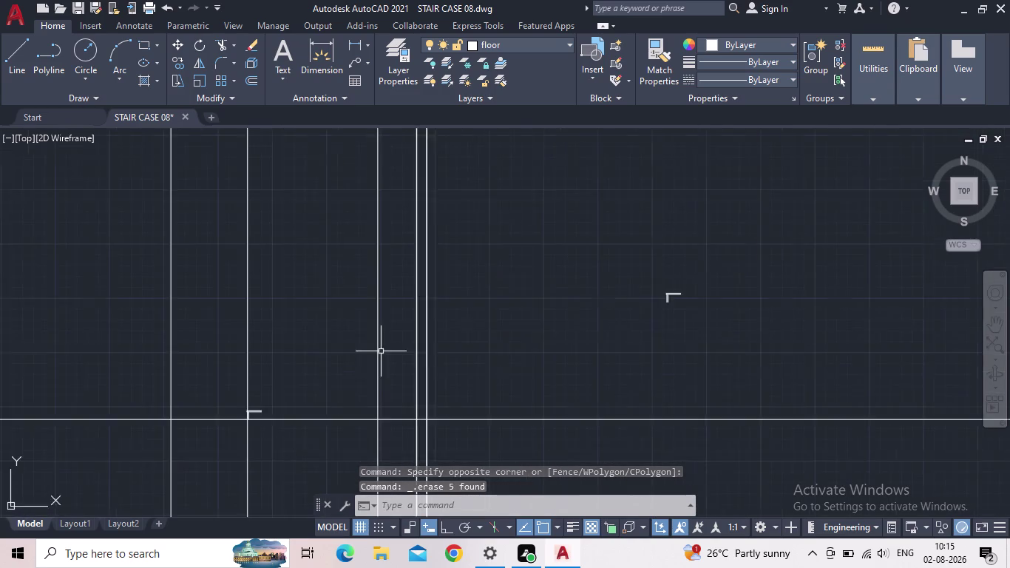
middle_drag(363, 345, 544, 274)
middle_drag(505, 303, 263, 348)
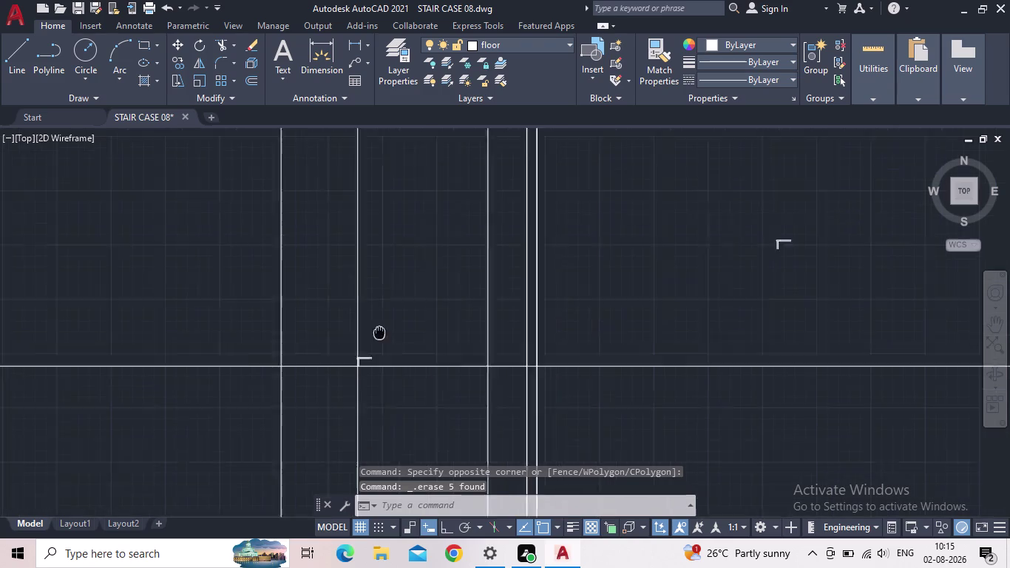
middle_drag(263, 349, 0, 421)
scroll(up, 3)
middle_drag(403, 248, 390, 339)
scroll(up, 3)
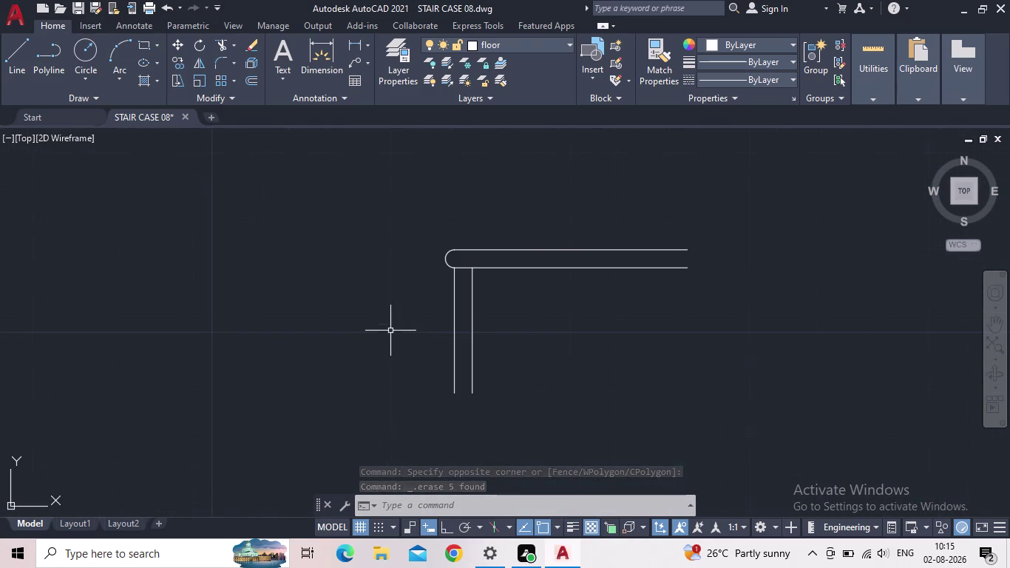
click(526, 254)
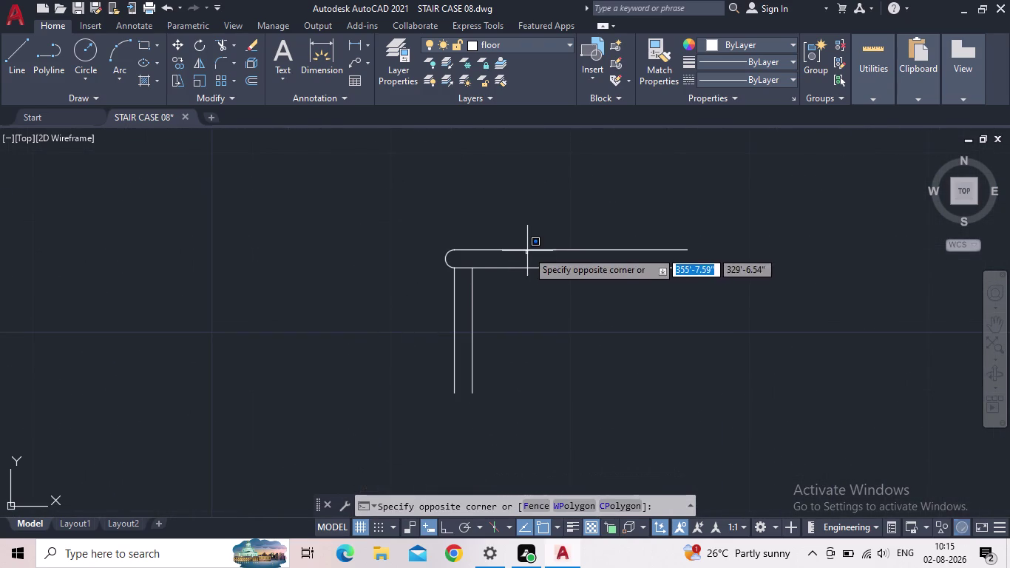
click(526, 247)
key(Escape)
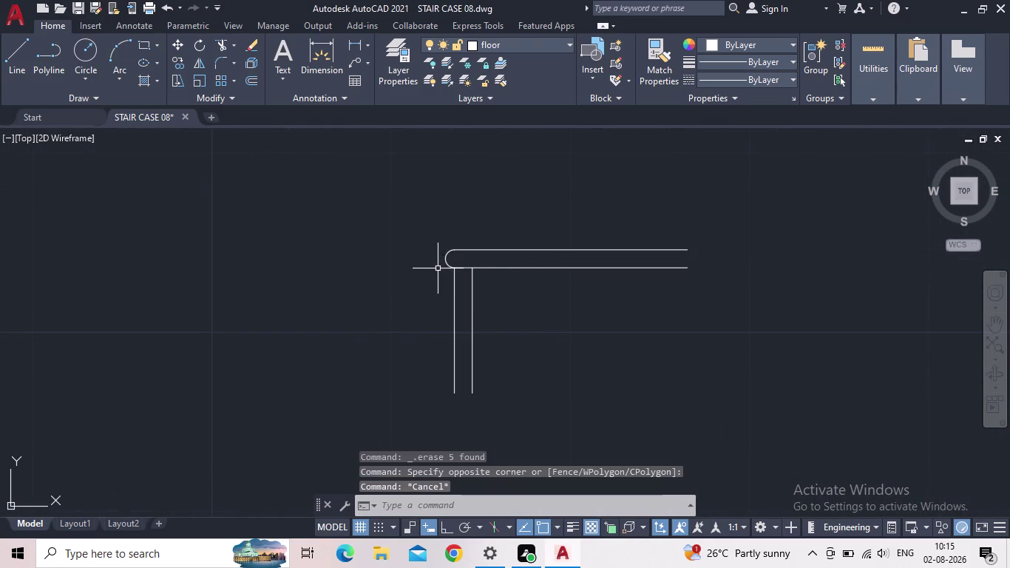
key(l)
key(Return)
Zoom in on the landing's right end and cancel the pending line.
scroll(up, 3)
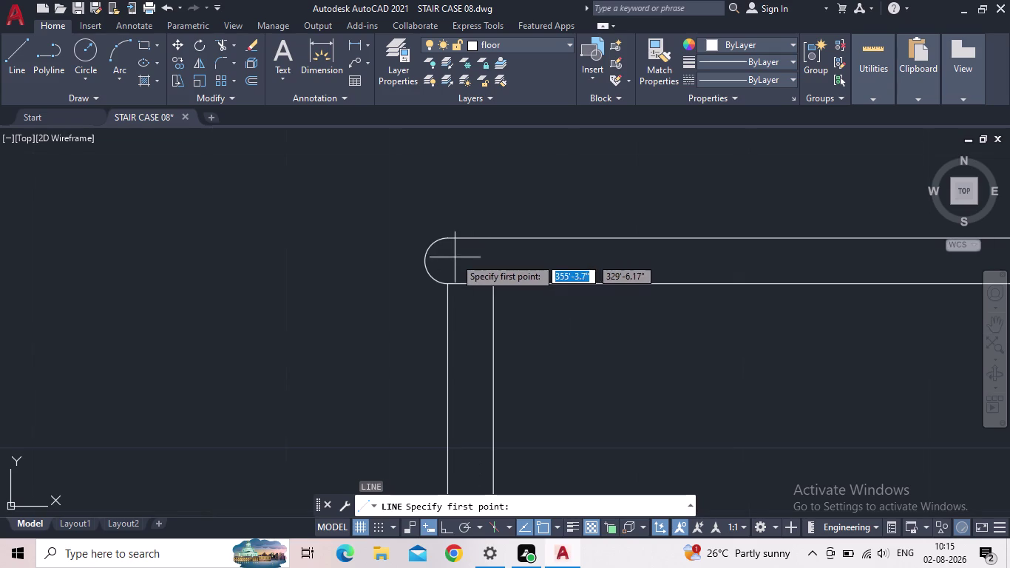
drag(451, 236, 460, 236)
middle_drag(712, 226, 608, 274)
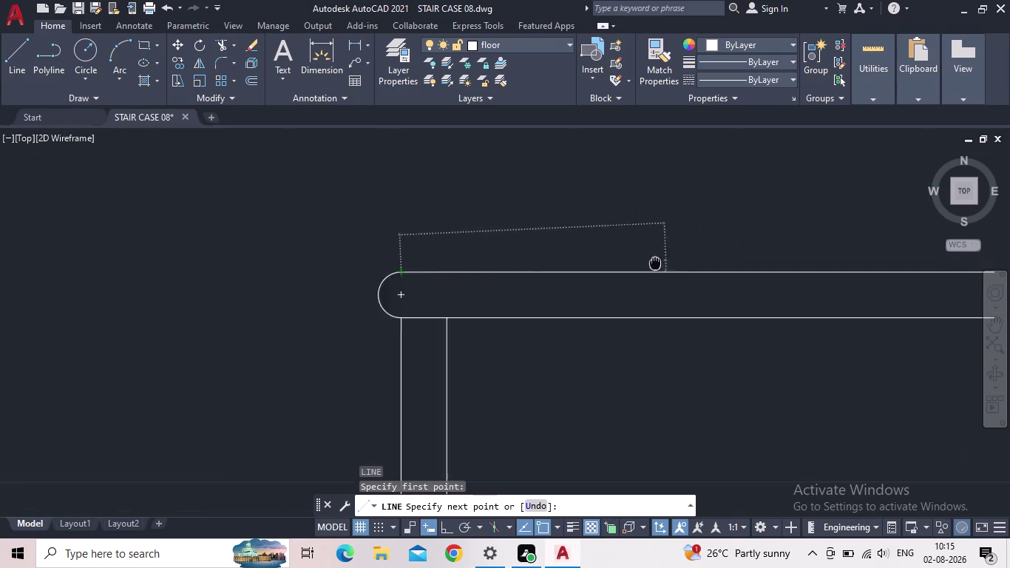
middle_drag(608, 274, 554, 287)
key(Escape)
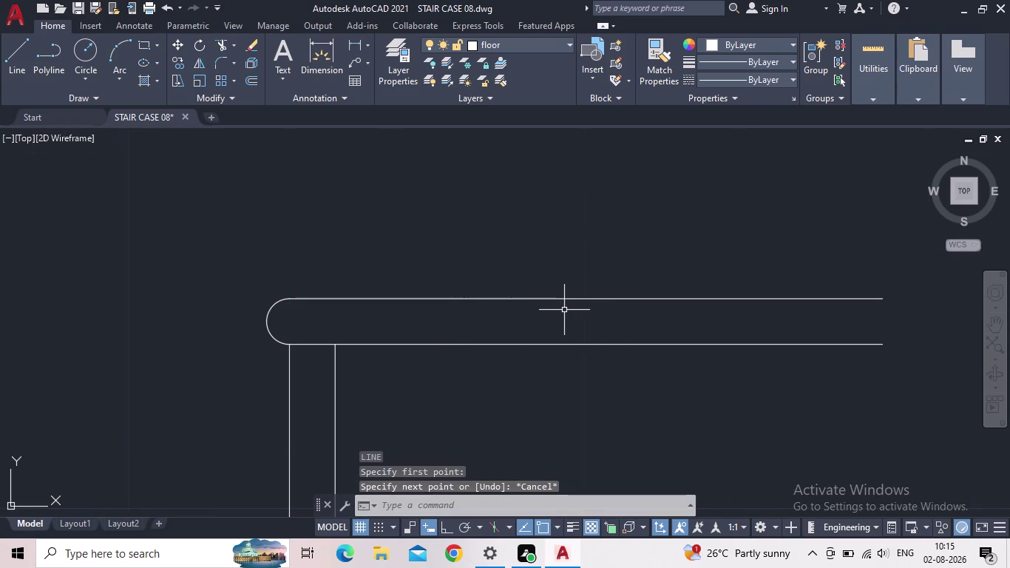
Draw a vertical line down across the landing, tracked 1' from its top corner.
key(l)
key(Return)
text(TK)
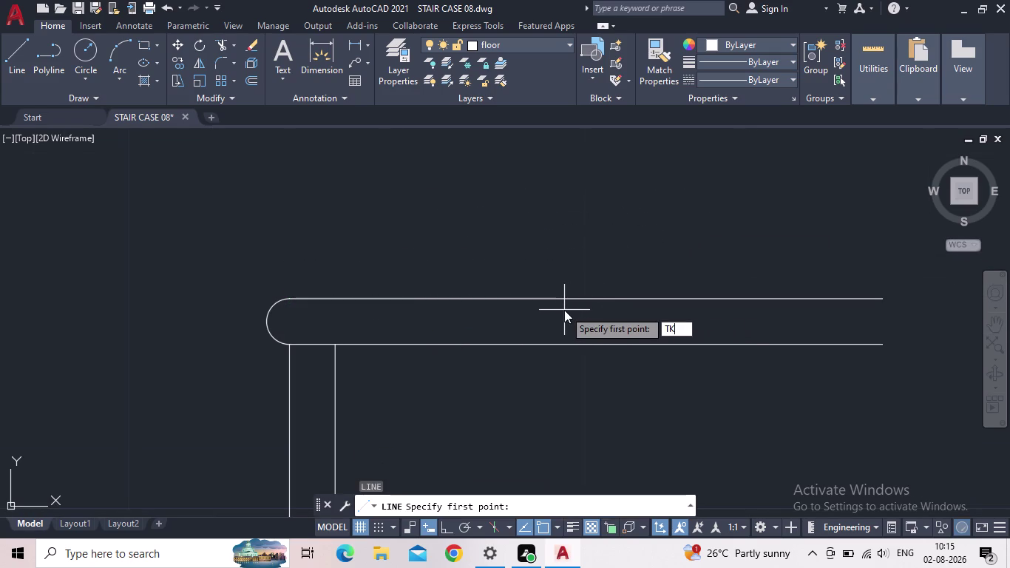
key(Return)
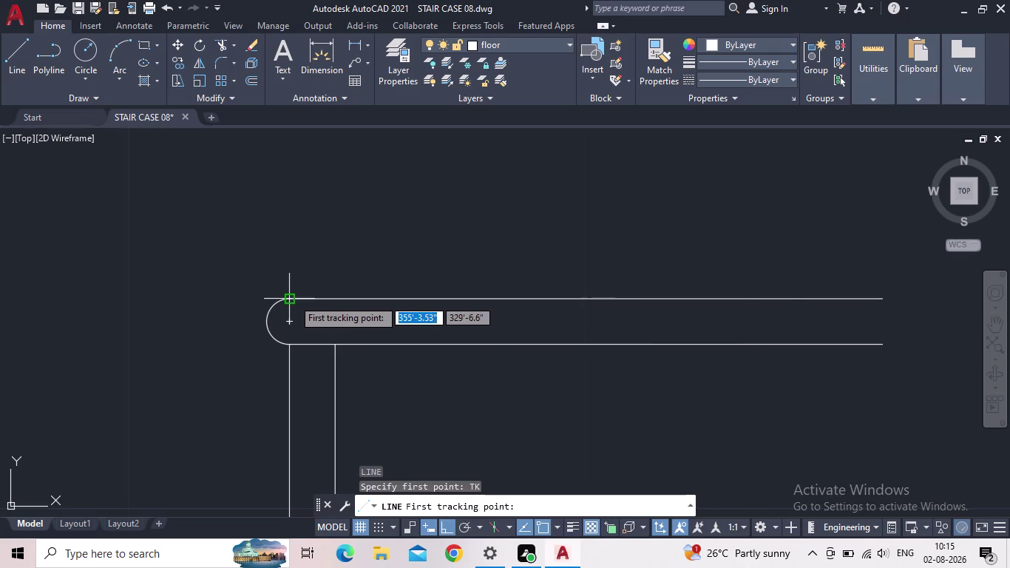
drag(293, 299, 305, 297)
key(1)
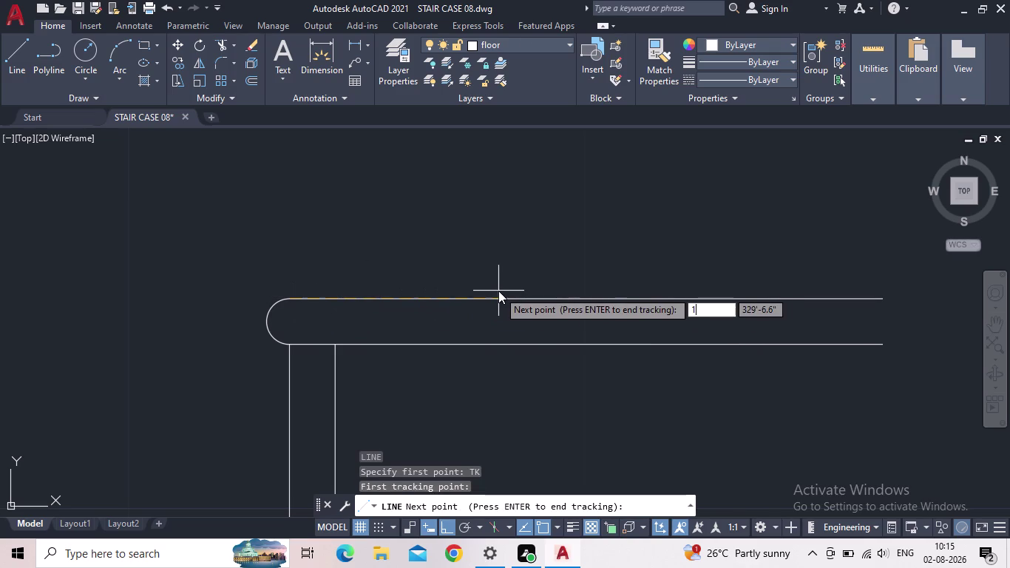
key(apostrophe)
key(Return)
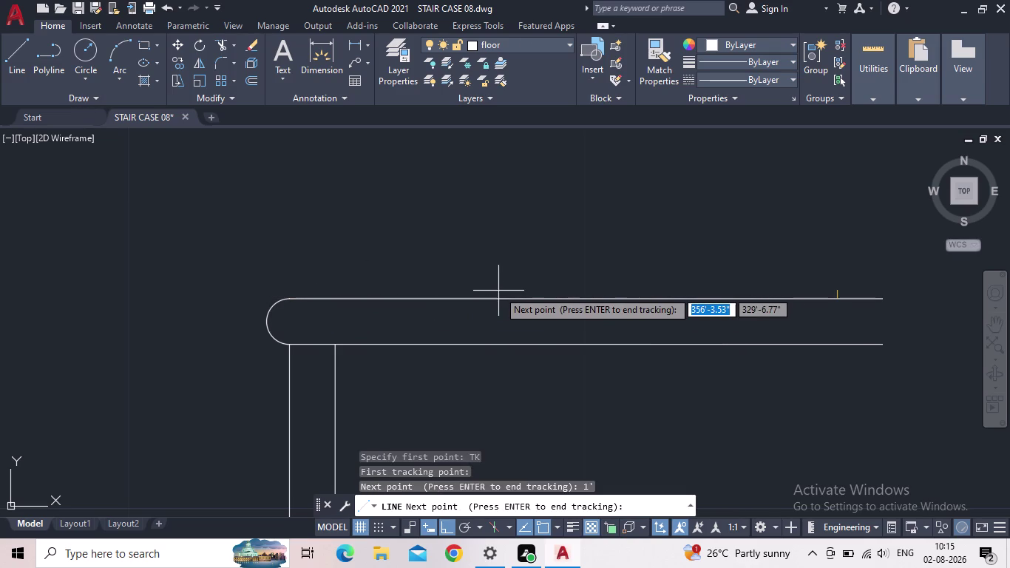
key(space)
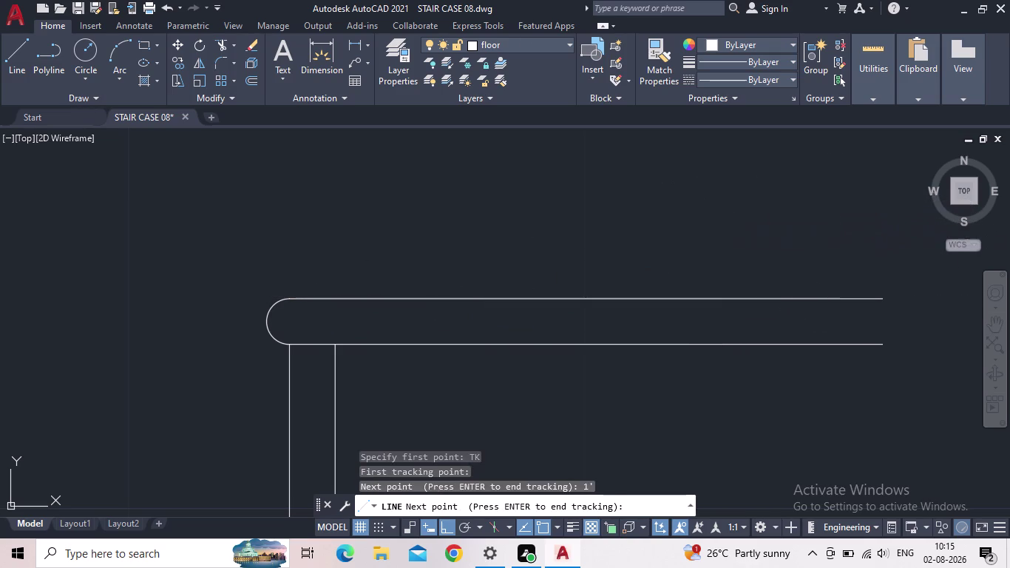
click(443, 528)
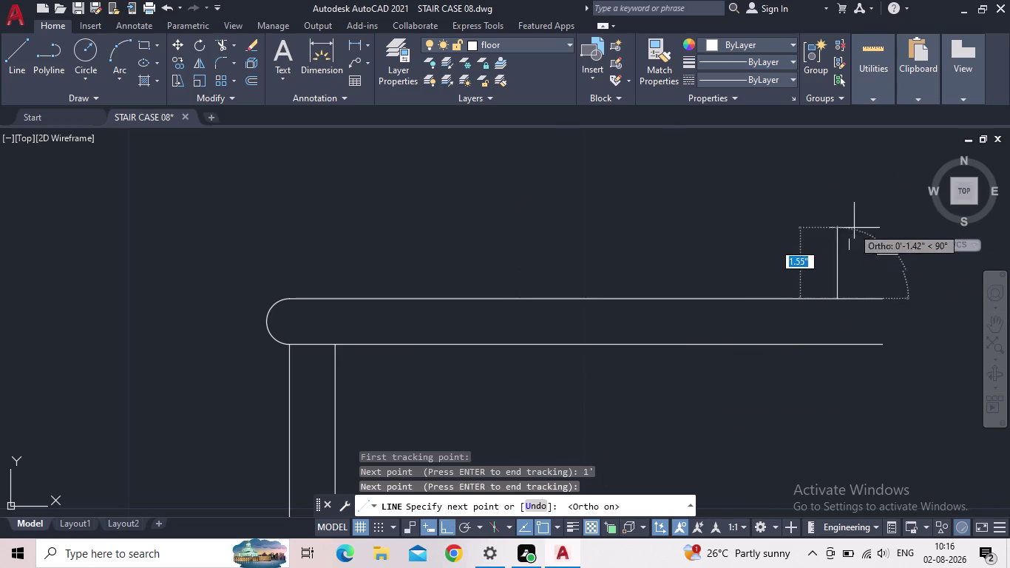
click(855, 402)
key(Escape)
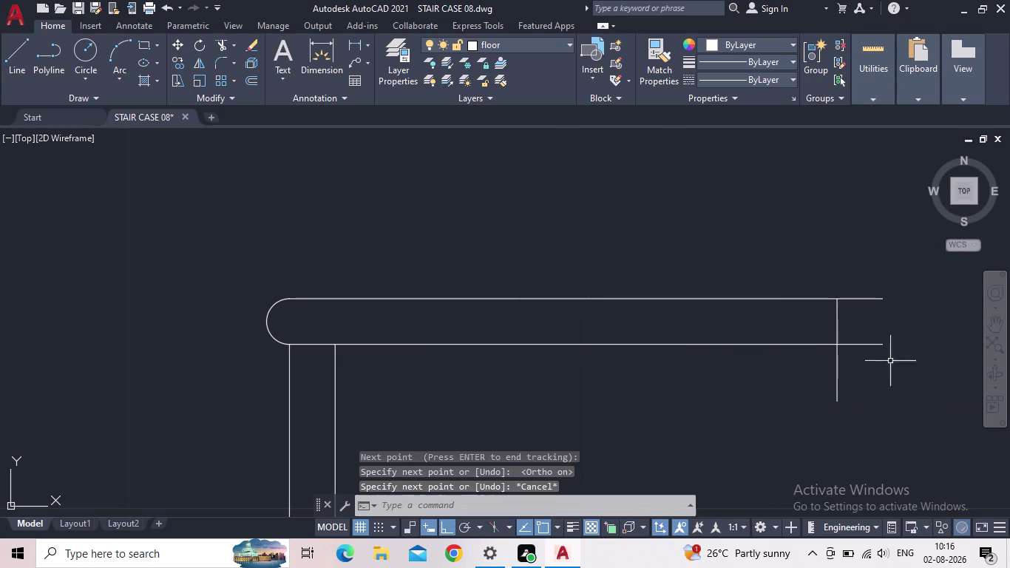
text(TR)
key(space)
Trim the landing line ends past the new vertical line with a fence.
click(882, 369)
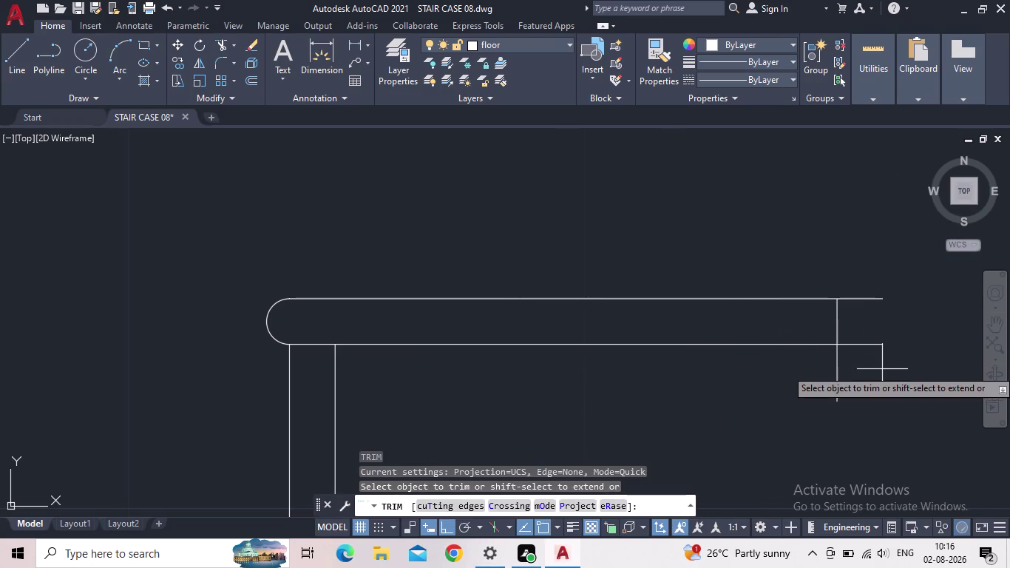
click(864, 278)
drag(844, 363, 834, 366)
click(791, 370)
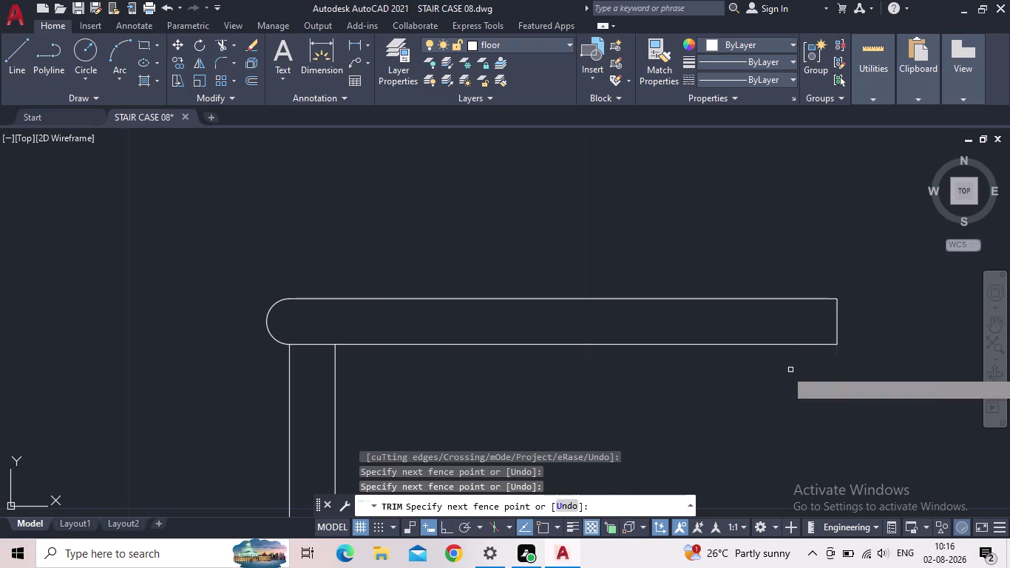
scroll(down, 3)
middle_drag(759, 393, 667, 372)
scroll(down, 3)
middle_drag(470, 371, 554, 316)
key(Escape)
scroll(up, 3)
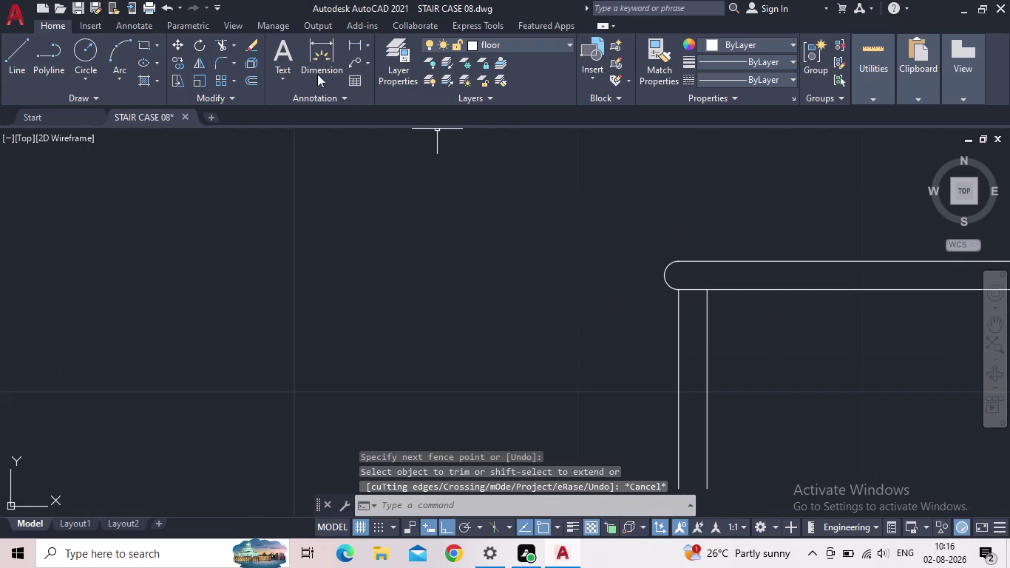
Try a linear dimension from the landing down the lower flight, then cancel it.
click(353, 47)
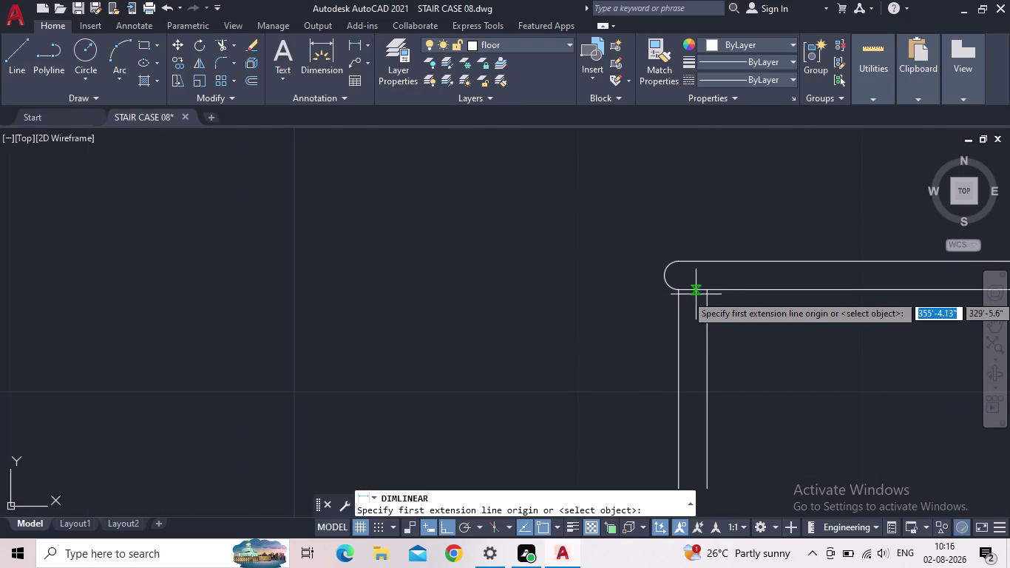
click(684, 292)
middle_drag(698, 335, 657, 151)
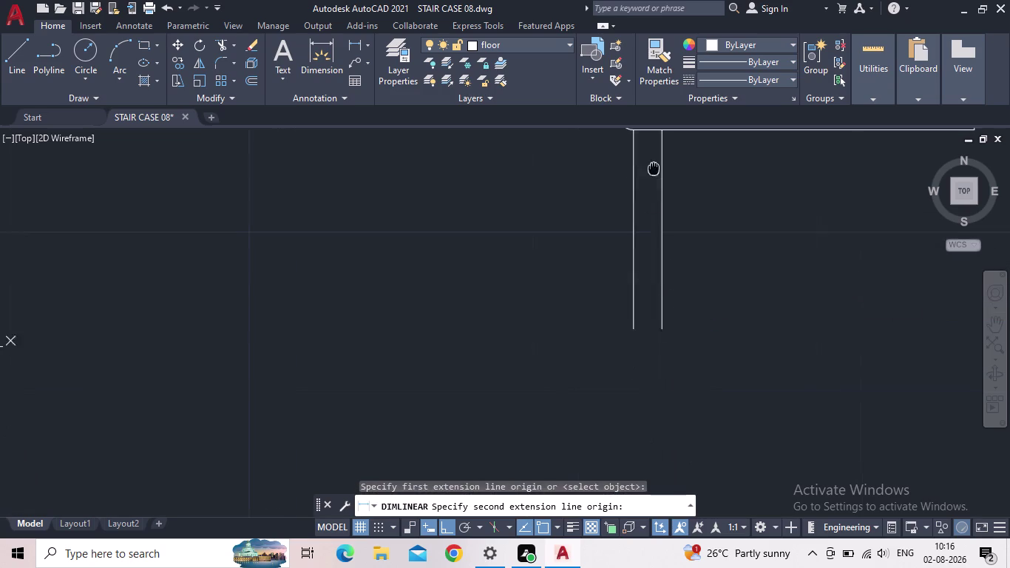
click(638, 304)
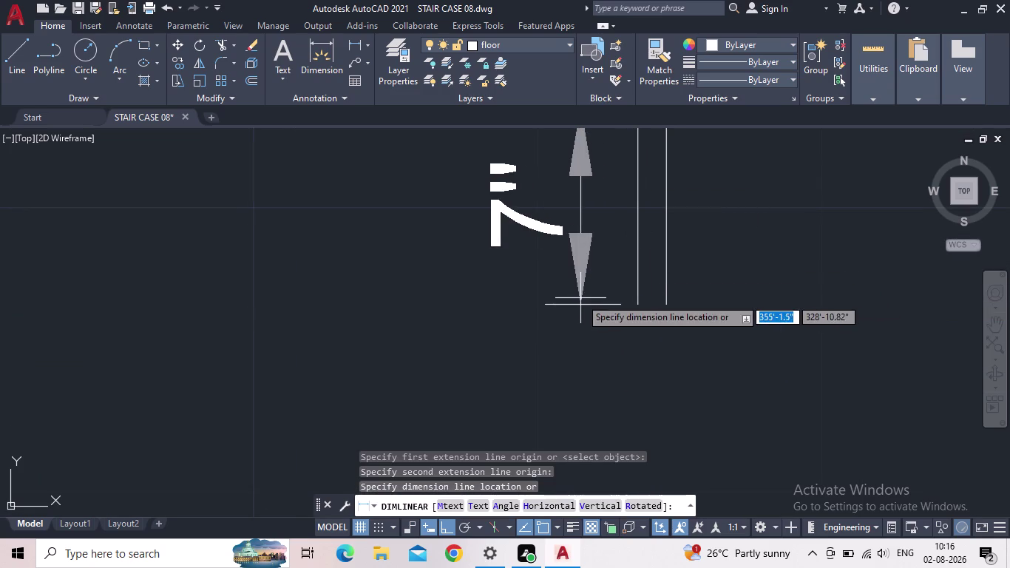
key(Escape)
scroll(down, 3)
middle_drag(519, 327, 807, 106)
scroll(down, 3)
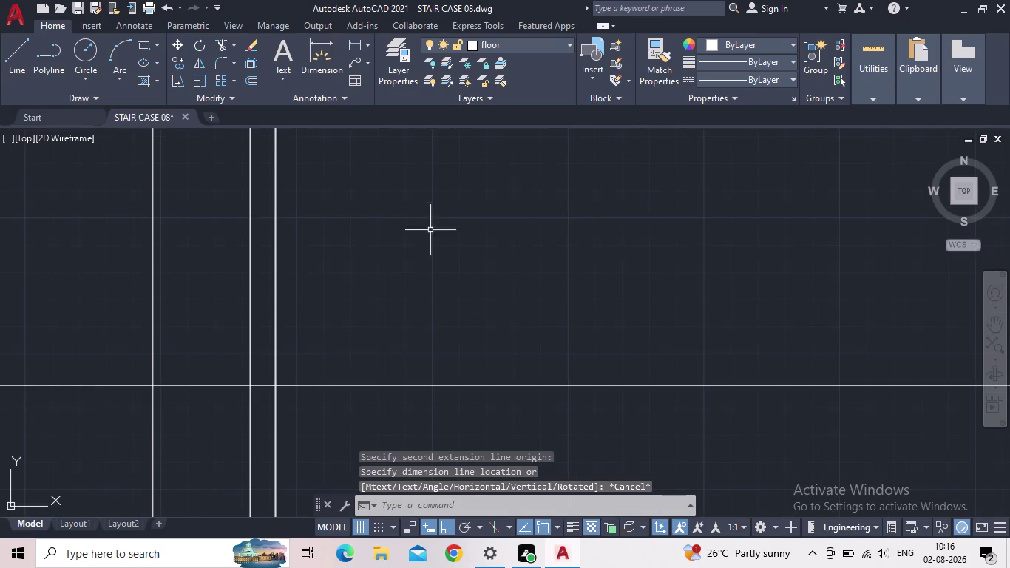
scroll(down, 3)
scroll(up, 3)
scroll(up, 3)
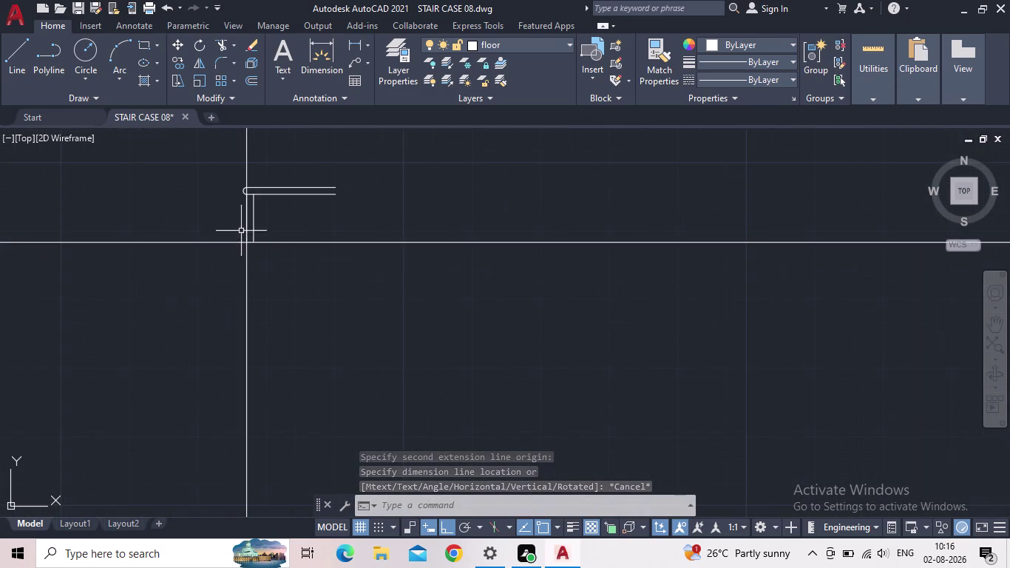
scroll(up, 3)
Erase the four stray step lines near the landing corner.
click(304, 192)
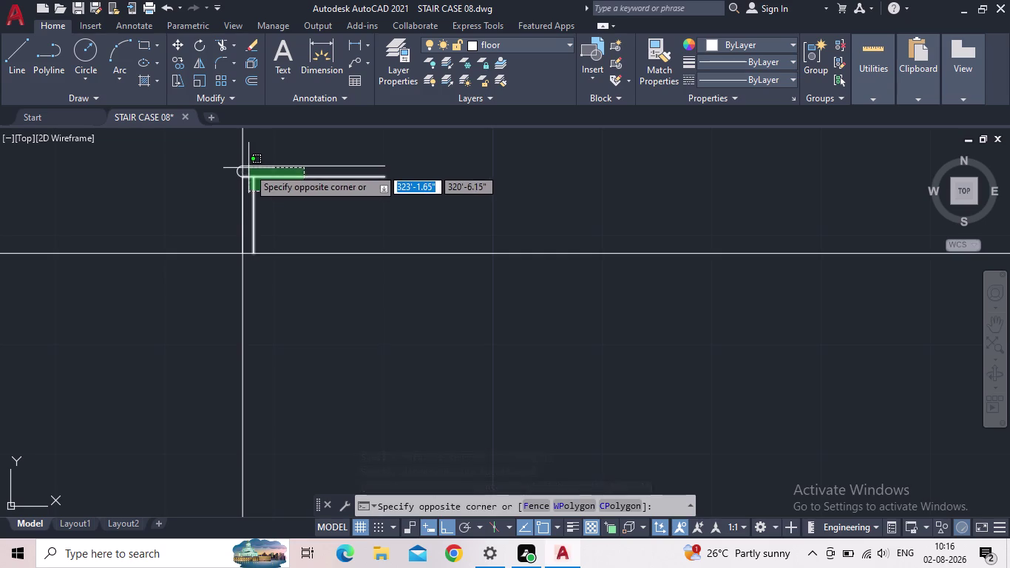
click(249, 168)
scroll(up, 3)
click(248, 176)
click(235, 176)
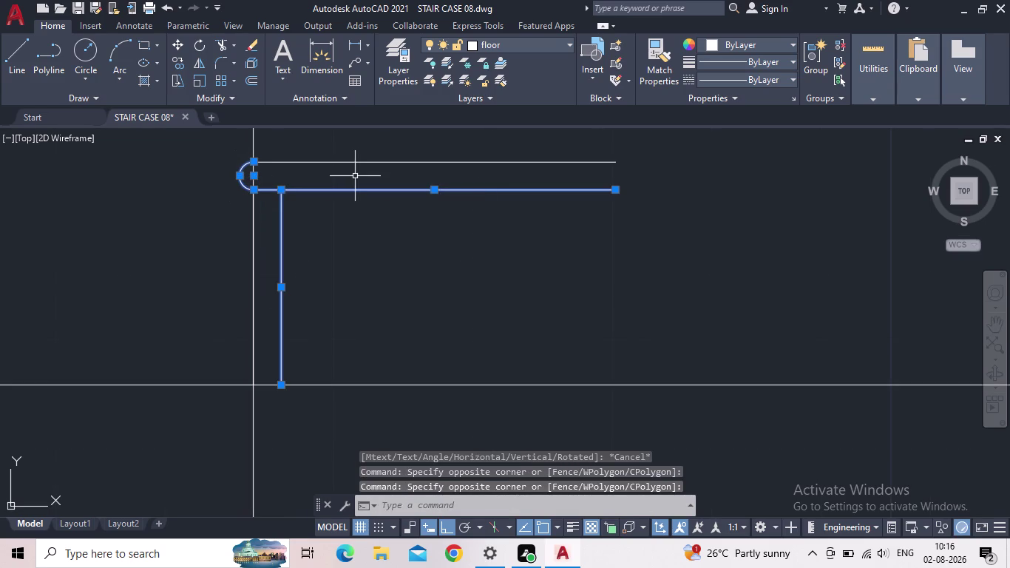
click(356, 178)
click(348, 152)
scroll(up, 3)
drag(261, 240, 250, 242)
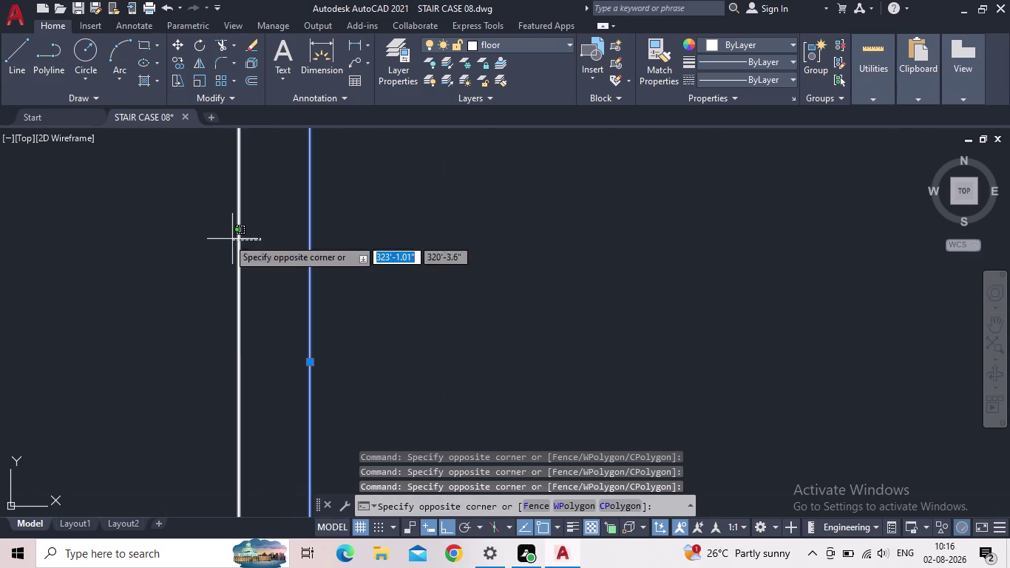
click(221, 240)
scroll(down, 3)
scroll(down, 3)
scroll(up, 3)
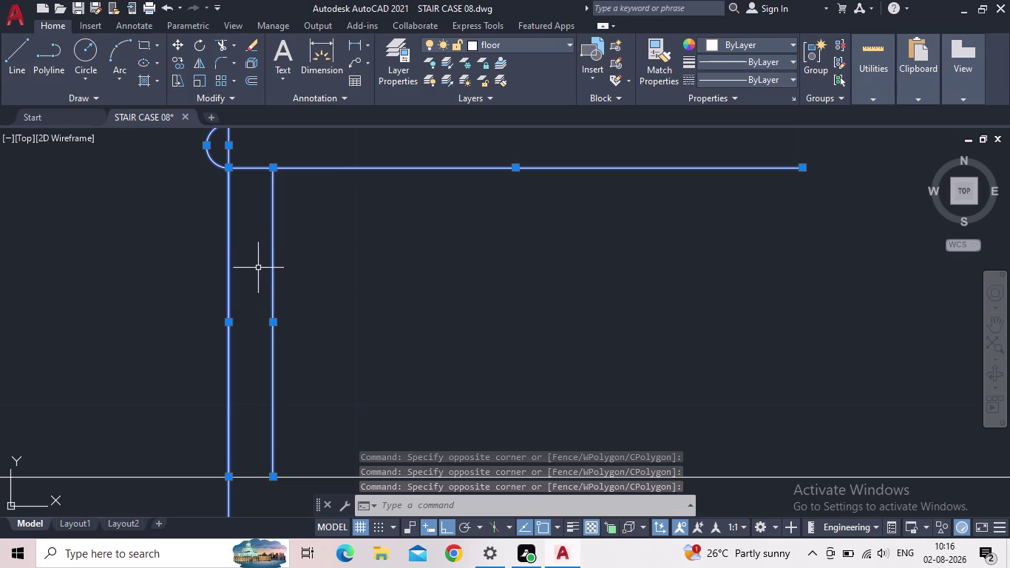
drag(258, 268, 249, 270)
click(205, 264)
scroll(down, 3)
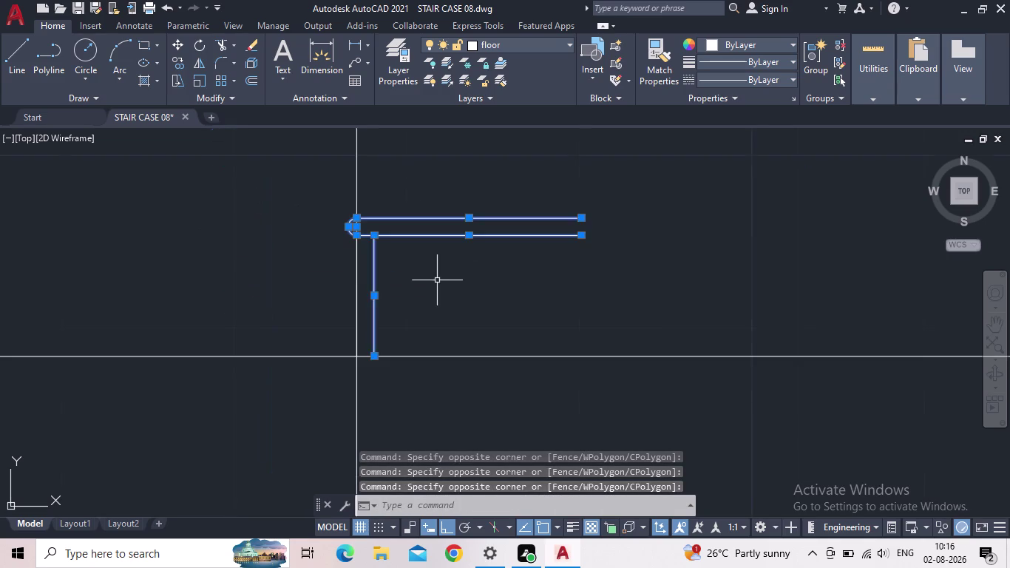
middle_drag(433, 284, 366, 328)
key(Delete)
Select the six objects of the nosed step flight.
scroll(down, 3)
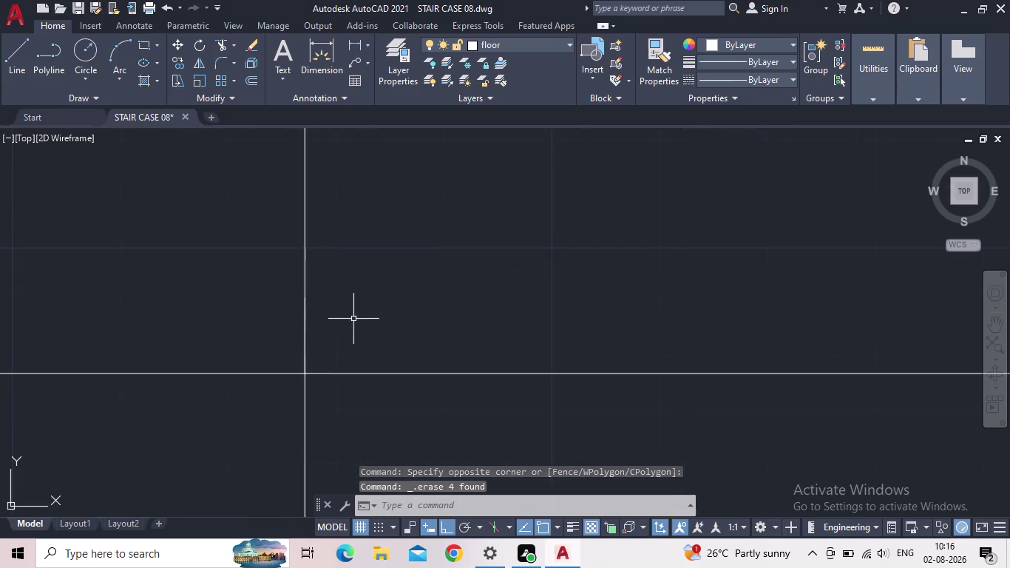
scroll(down, 3)
middle_drag(490, 240, 95, 401)
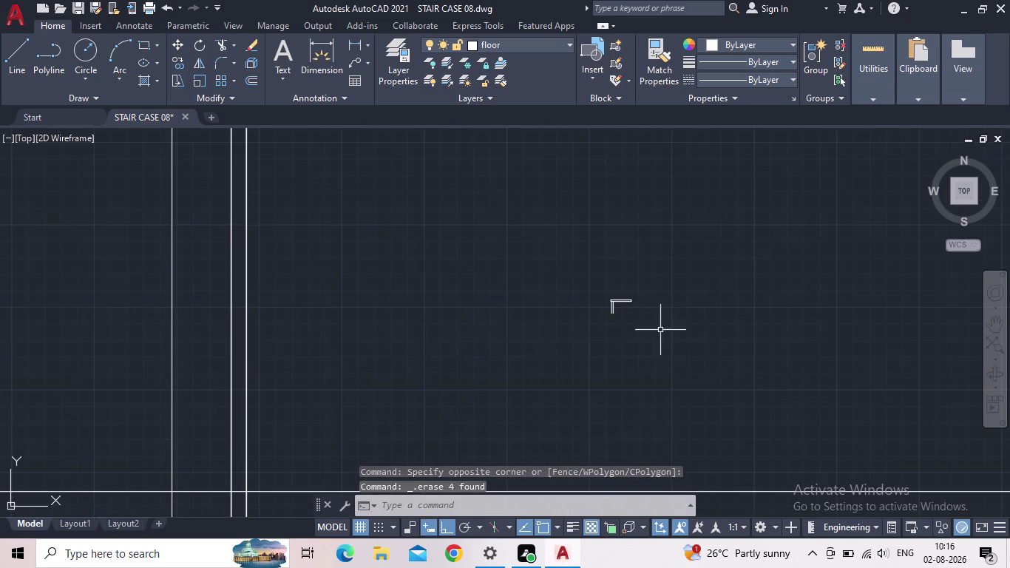
drag(659, 328, 655, 321)
click(533, 266)
scroll(up, 3)
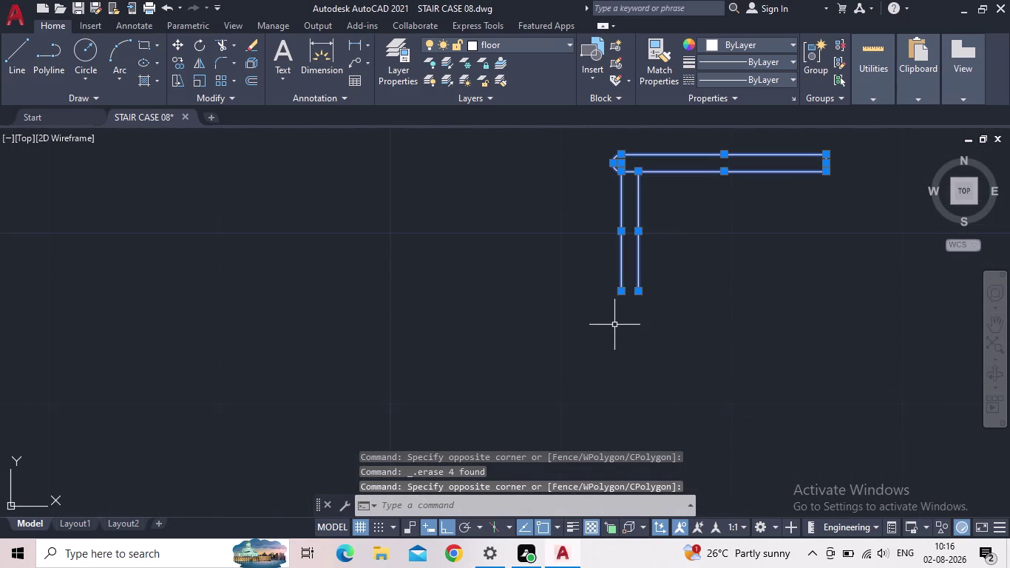
Copy the six nosed-step objects, using the step's bottom end as base point.
key(c)
key(o)
key(Return)
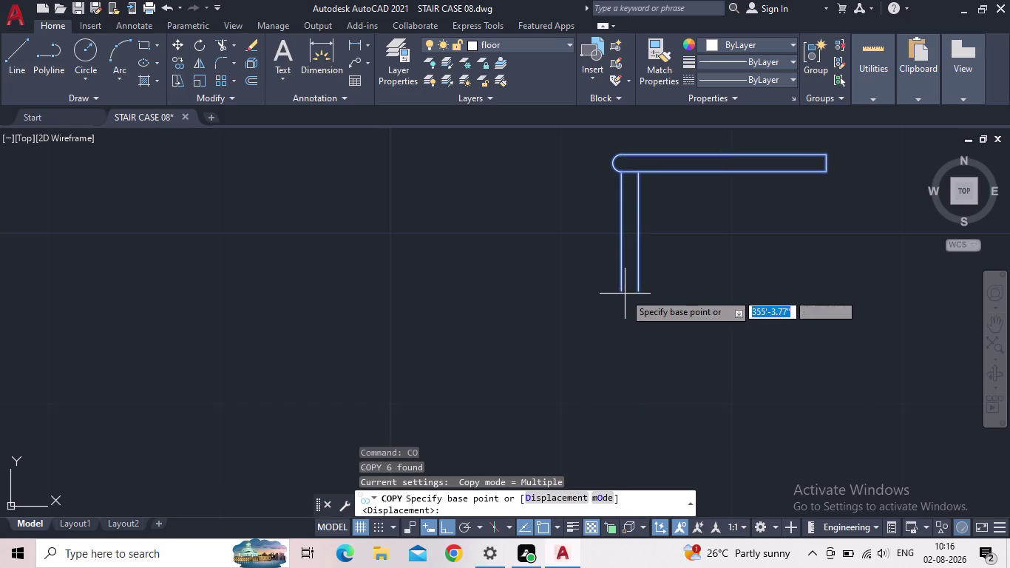
click(619, 288)
middle_drag(382, 360, 552, 350)
scroll(down, 3)
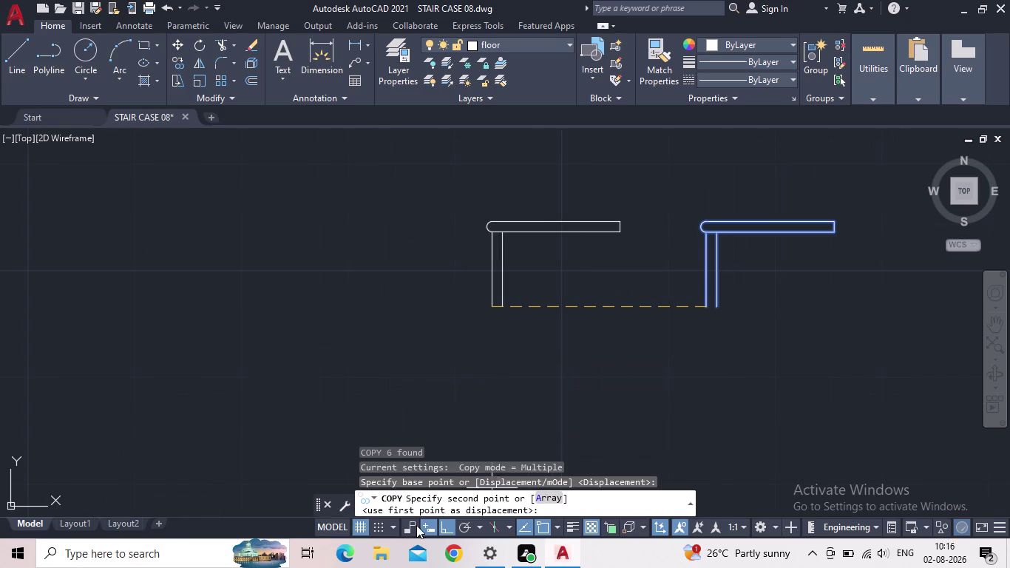
With ortho off, place the first step copy at the endpoint near the landing.
click(443, 525)
middle_drag(238, 364, 657, 359)
scroll(down, 3)
middle_drag(569, 380, 731, 296)
scroll(down, 3)
middle_drag(731, 295, 746, 289)
scroll(up, 3)
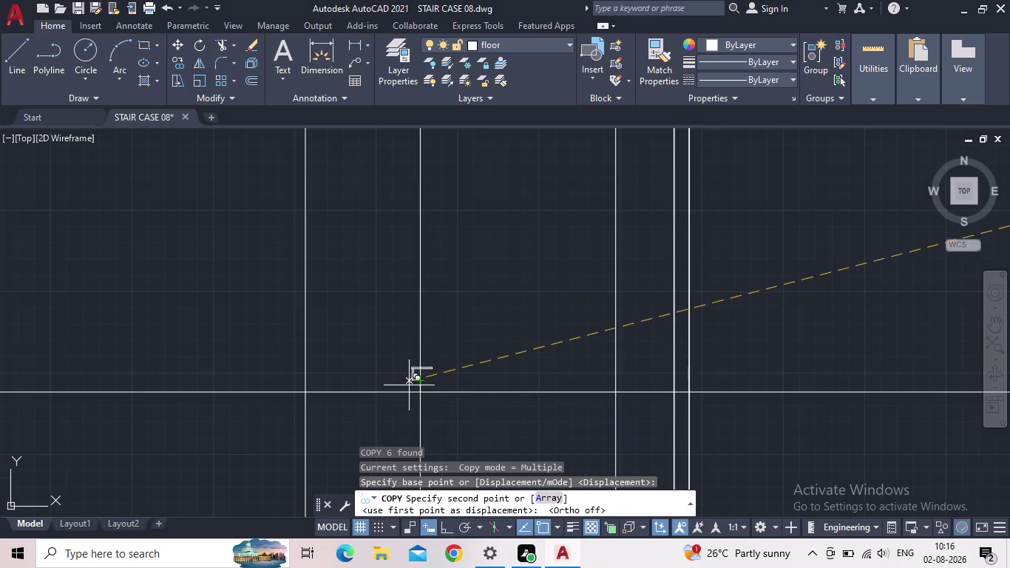
scroll(up, 3)
scroll(up, 3)
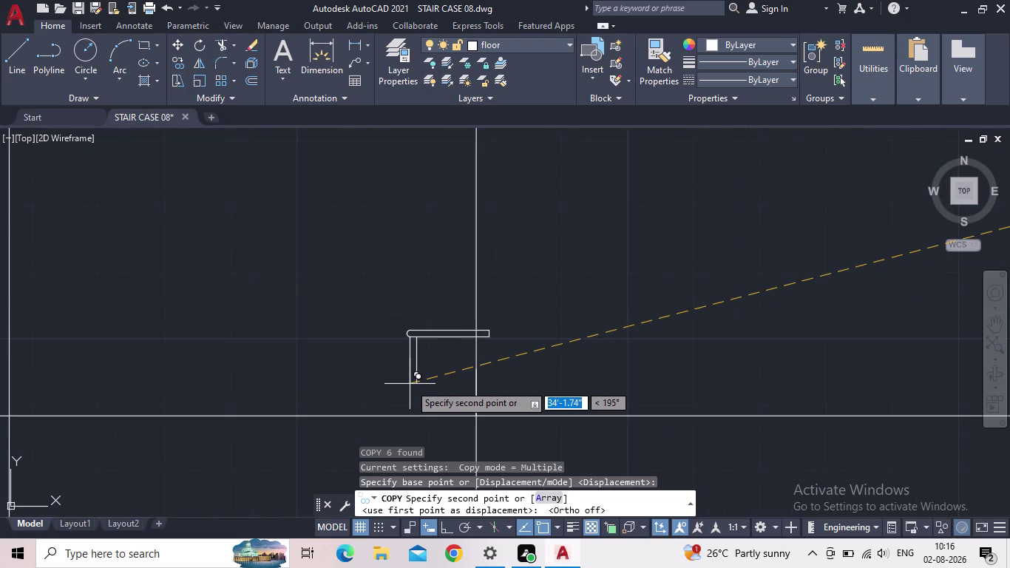
scroll(down, 3)
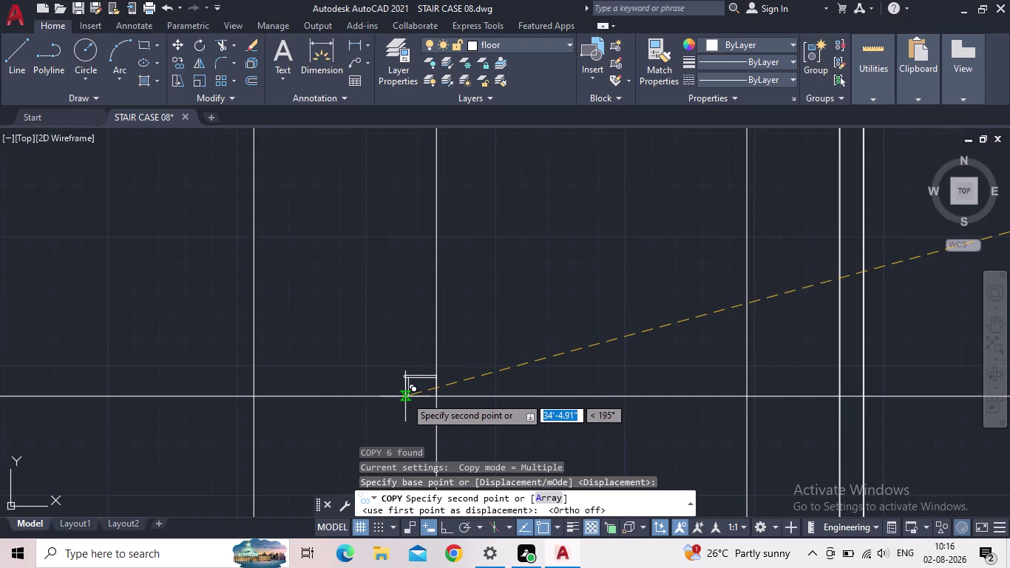
scroll(down, 3)
middle_drag(446, 351, 446, 404)
scroll(down, 3)
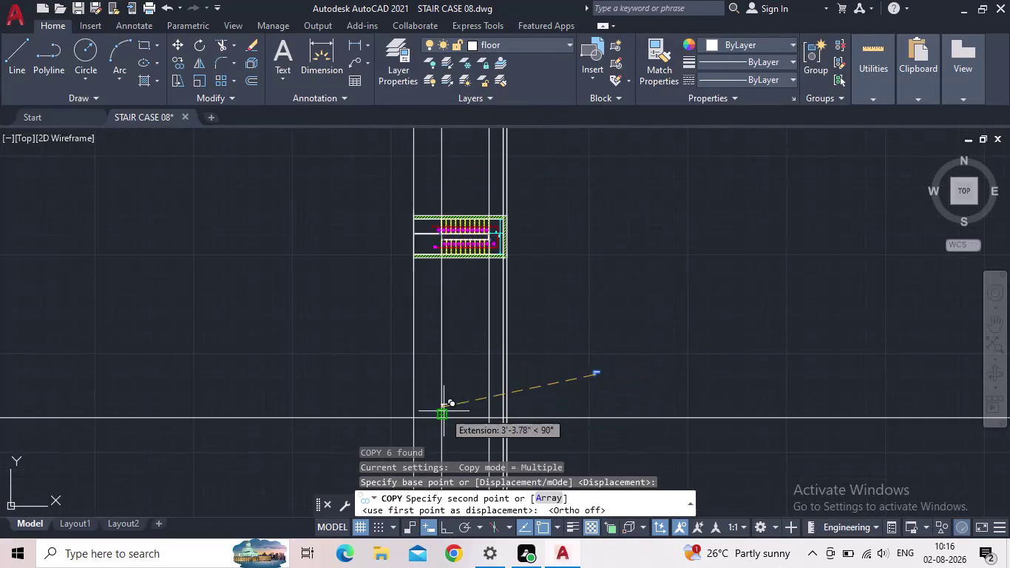
scroll(up, 3)
middle_drag(446, 430, 472, 284)
scroll(up, 3)
scroll(up, 3)
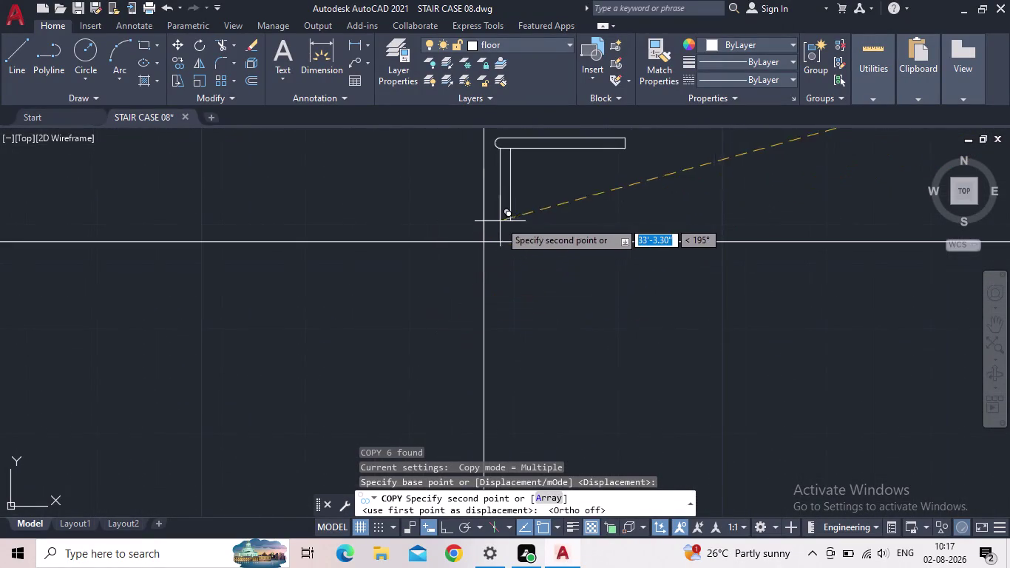
middle_drag(500, 222, 475, 367)
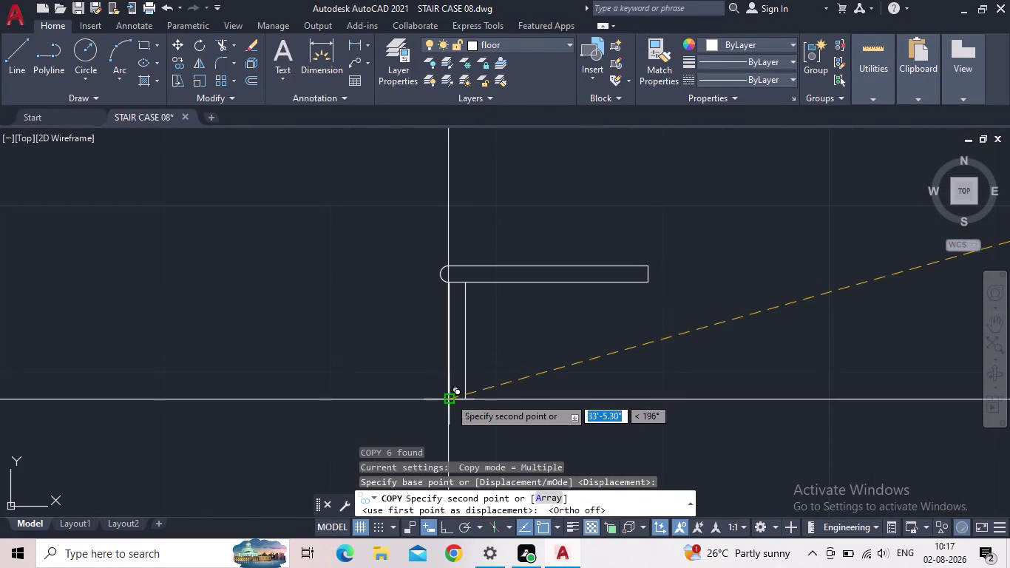
click(450, 397)
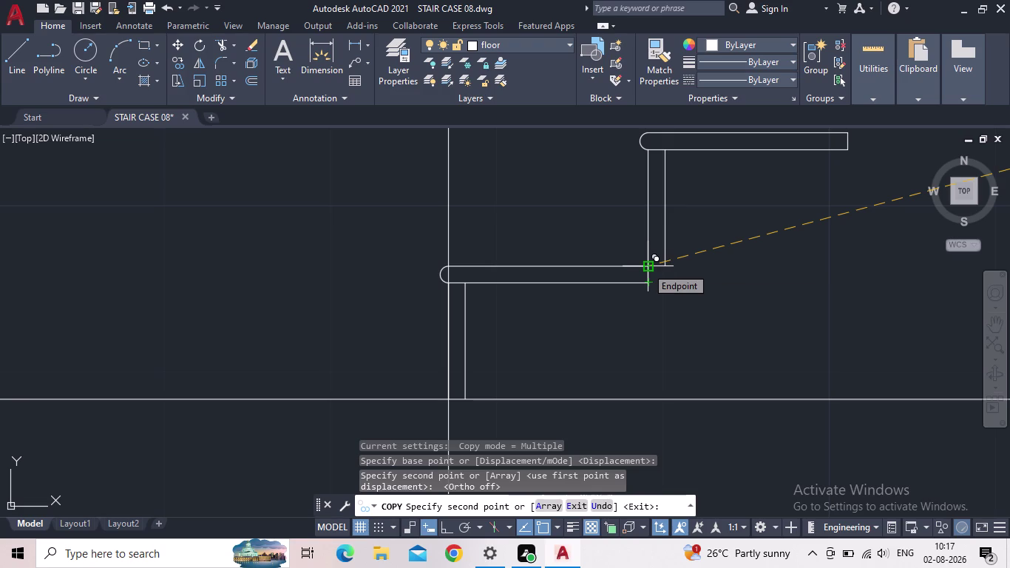
Place three more step copies to continue the stepped flight.
middle_drag(646, 268, 577, 290)
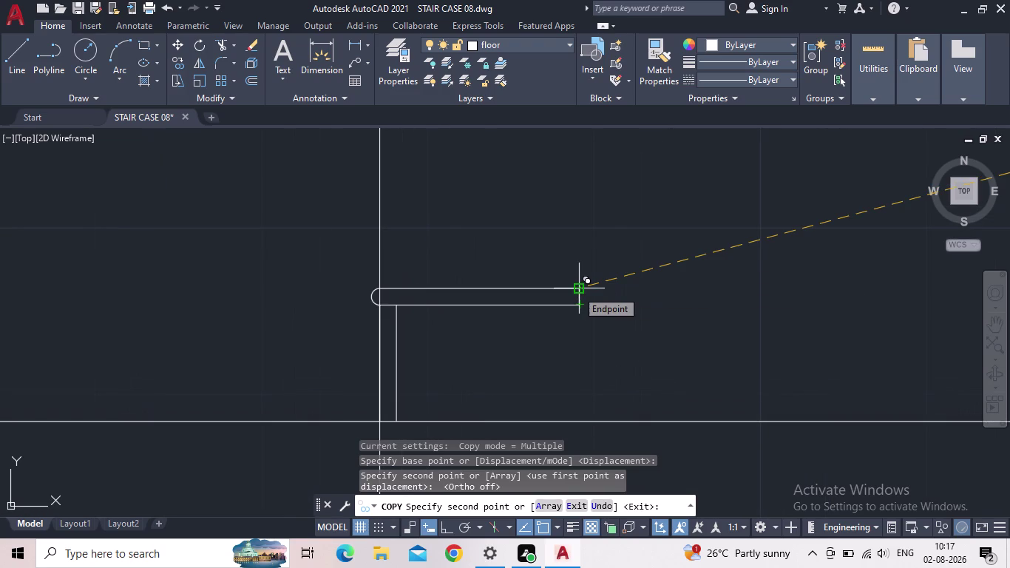
scroll(up, 3)
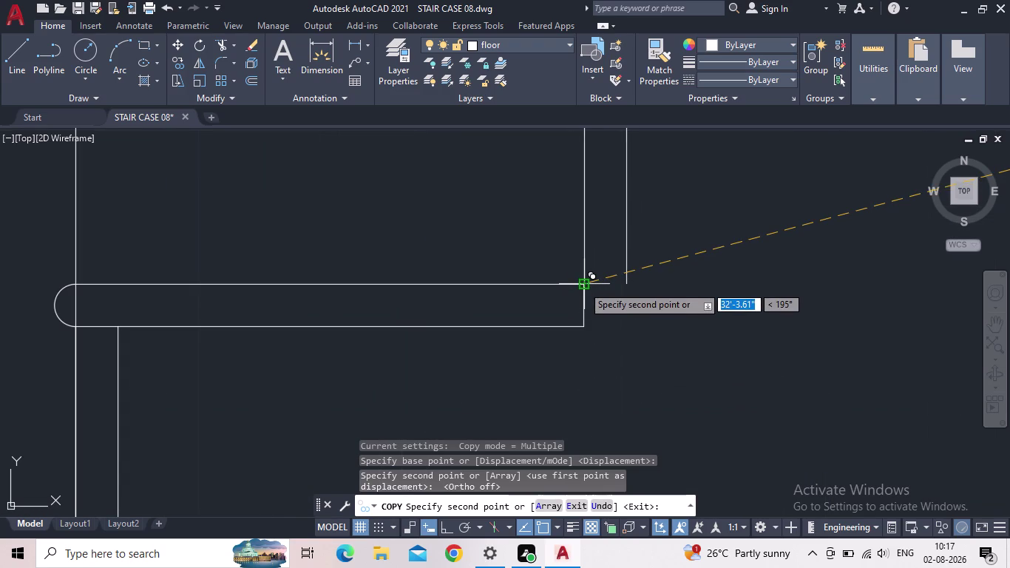
scroll(up, 3)
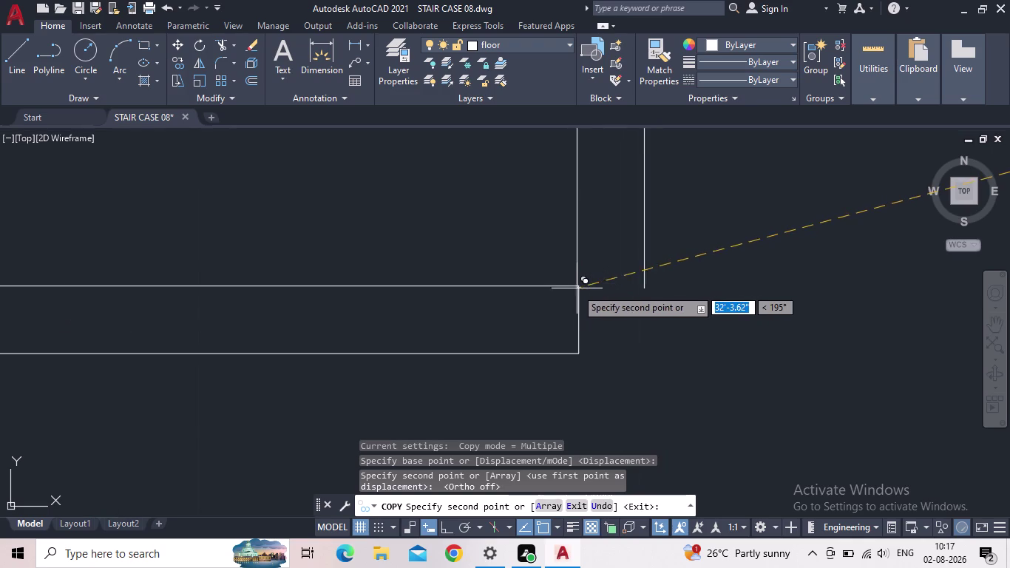
click(579, 289)
middle_drag(622, 302, 526, 402)
scroll(down, 3)
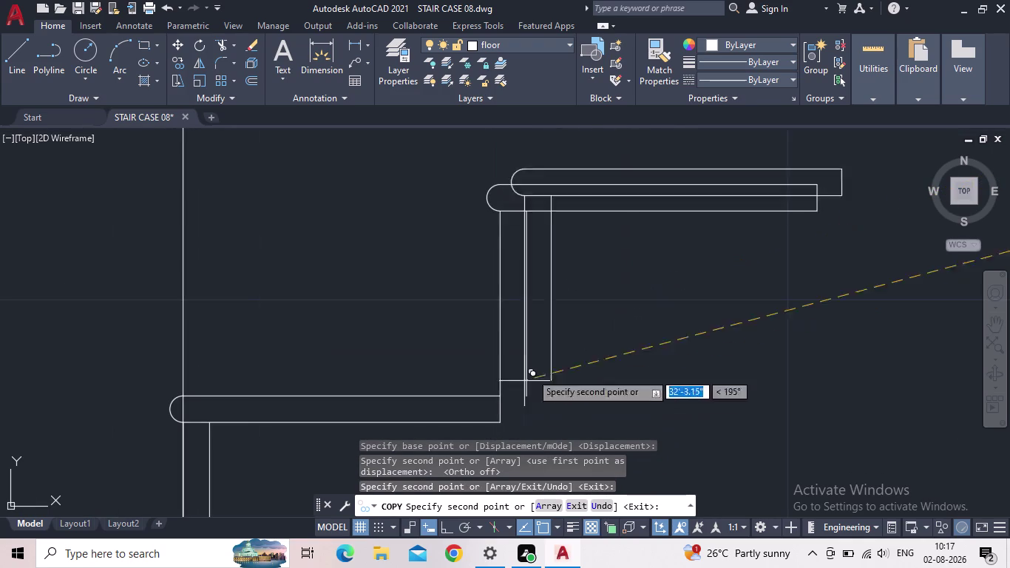
scroll(down, 3)
middle_drag(605, 281, 371, 413)
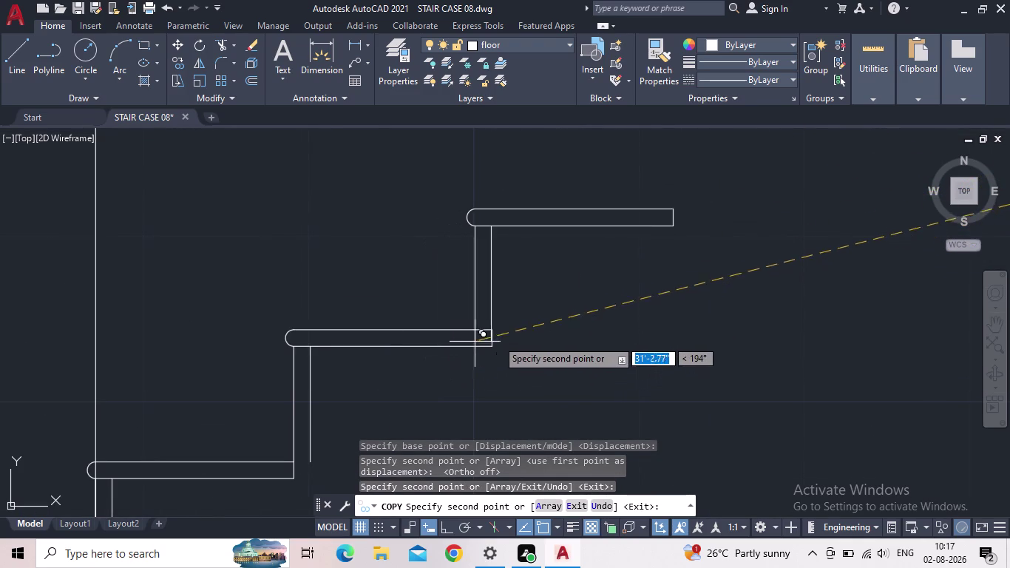
click(489, 333)
middle_drag(594, 308, 289, 392)
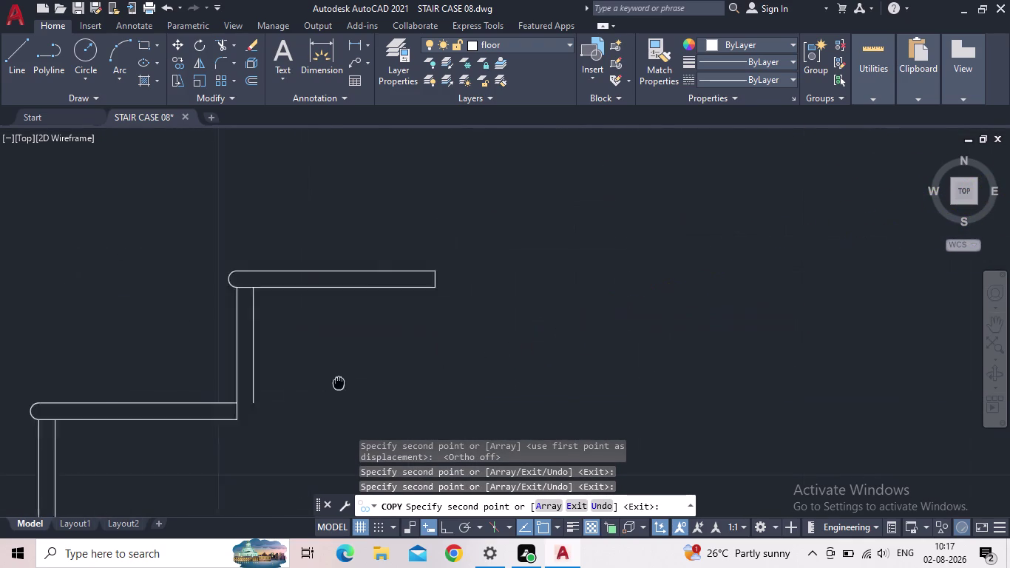
middle_drag(289, 392, 265, 399)
click(358, 289)
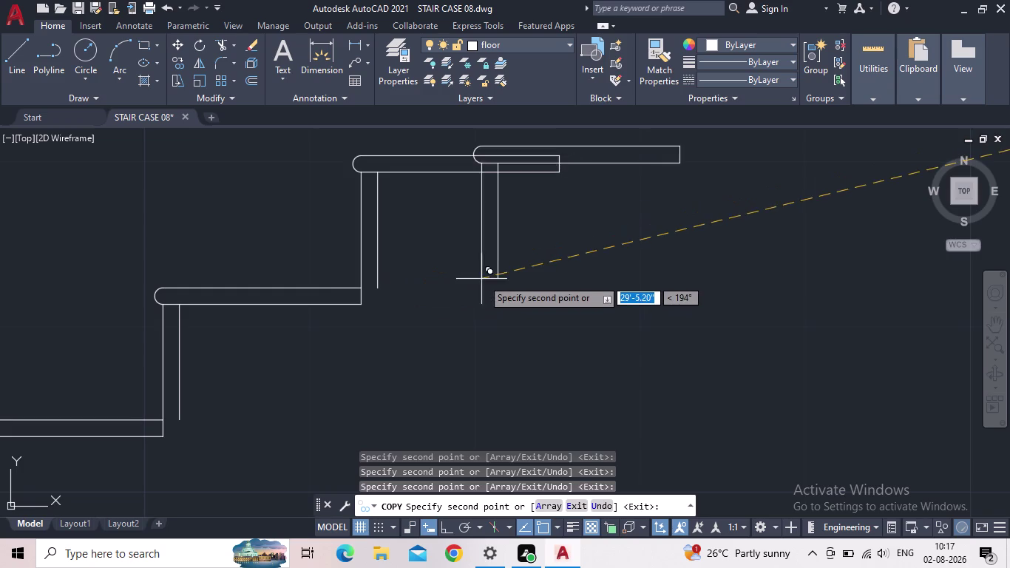
middle_drag(475, 278, 362, 451)
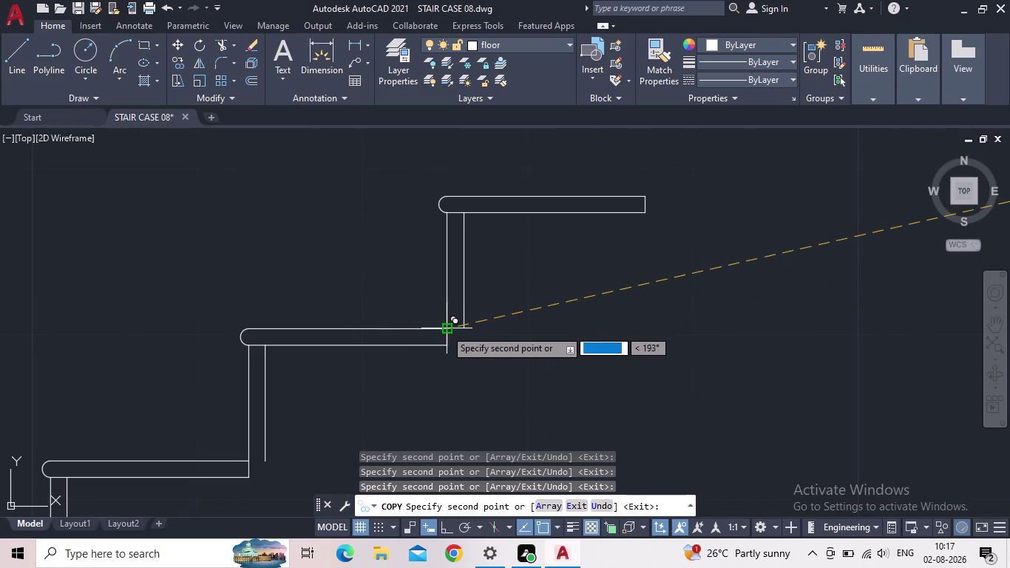
drag(446, 329, 454, 330)
Add four more step copies, completing the climbing flight.
middle_drag(544, 309, 421, 404)
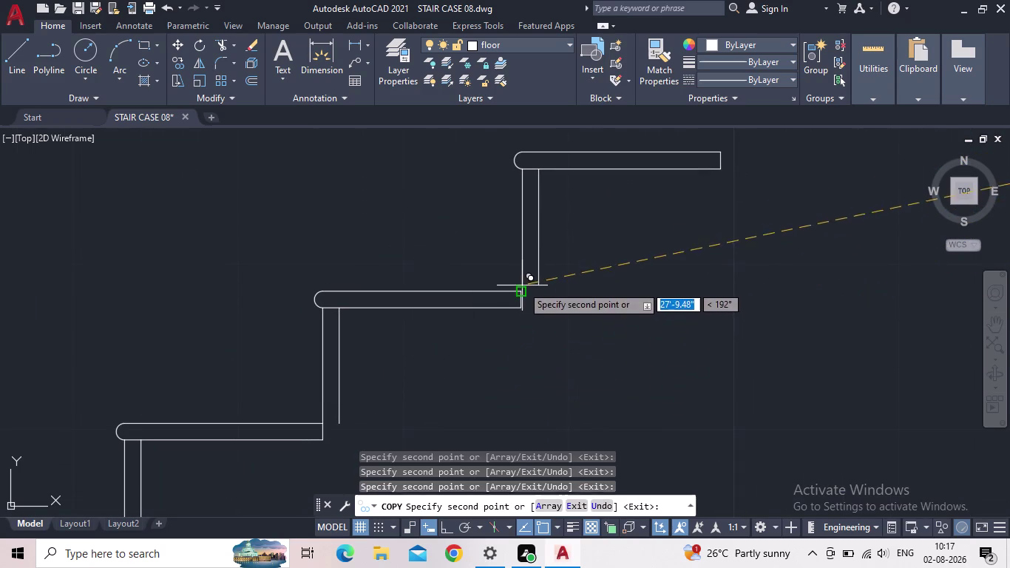
click(522, 290)
middle_drag(604, 296, 375, 429)
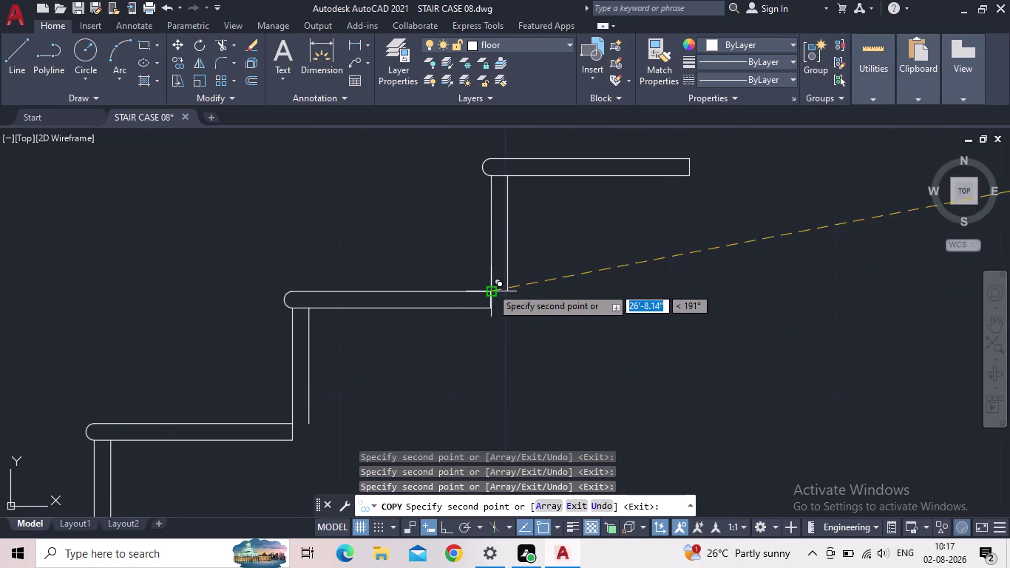
click(491, 287)
middle_drag(574, 297, 356, 448)
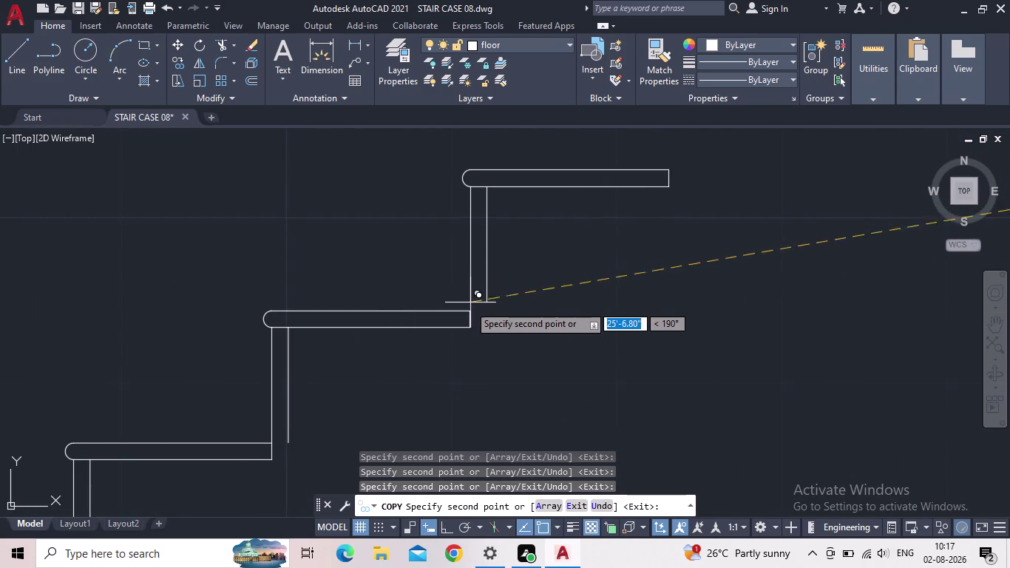
click(466, 308)
middle_drag(591, 280, 426, 433)
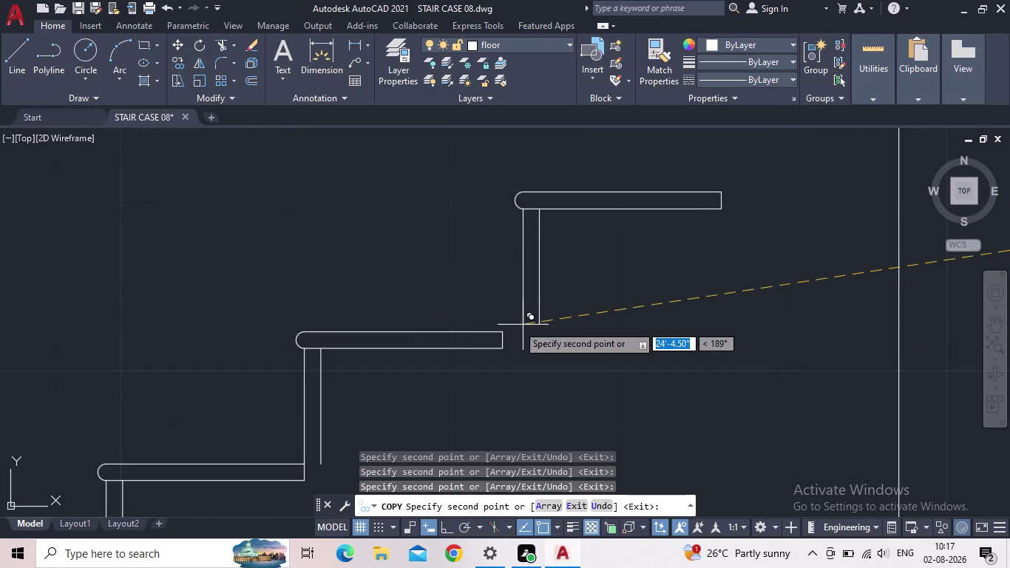
drag(500, 330, 506, 327)
middle_drag(662, 279, 542, 419)
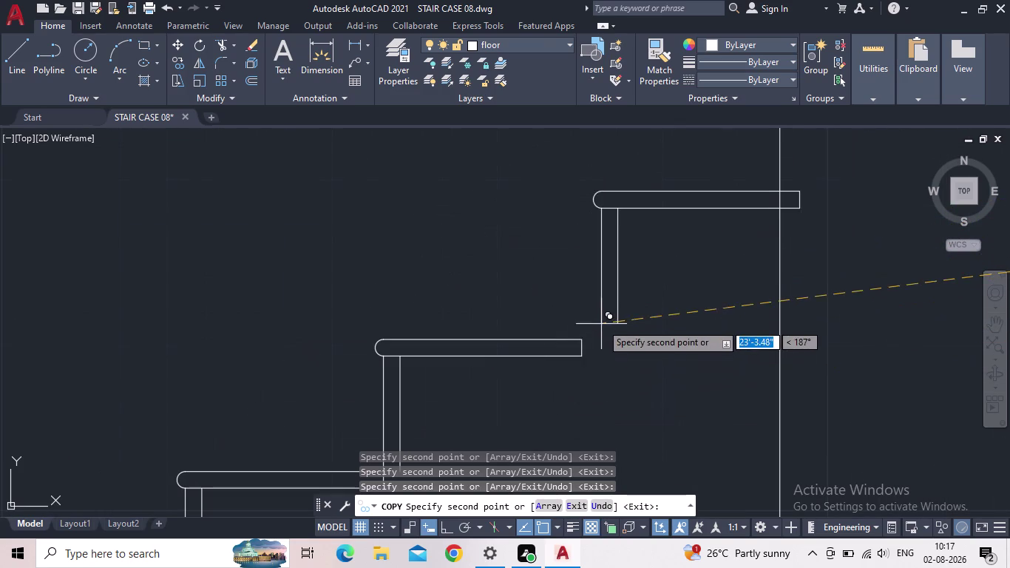
click(580, 337)
middle_drag(665, 322, 505, 432)
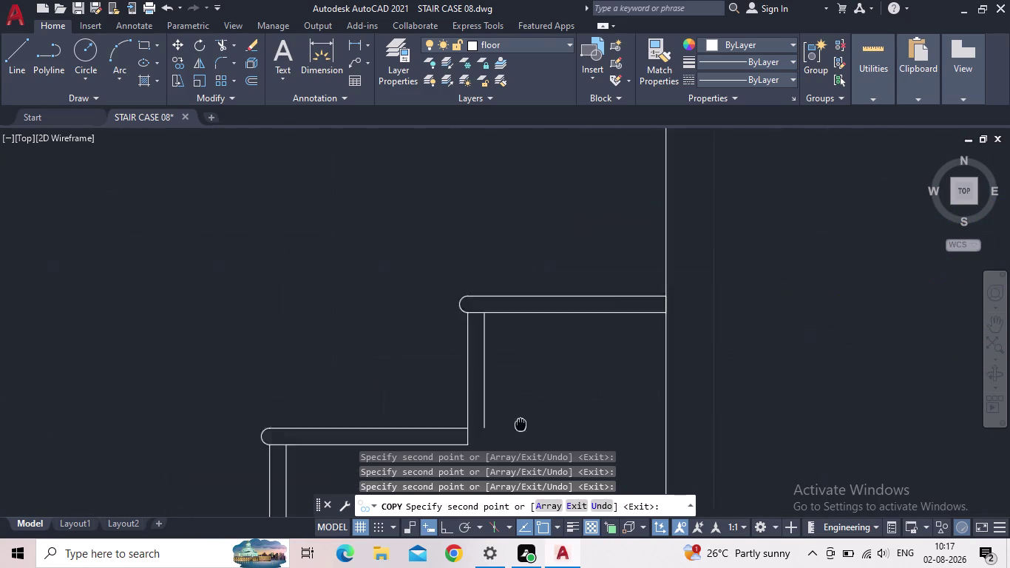
middle_drag(505, 432, 470, 446)
End the copy command and save the staircase drawing.
scroll(down, 3)
scroll(up, 3)
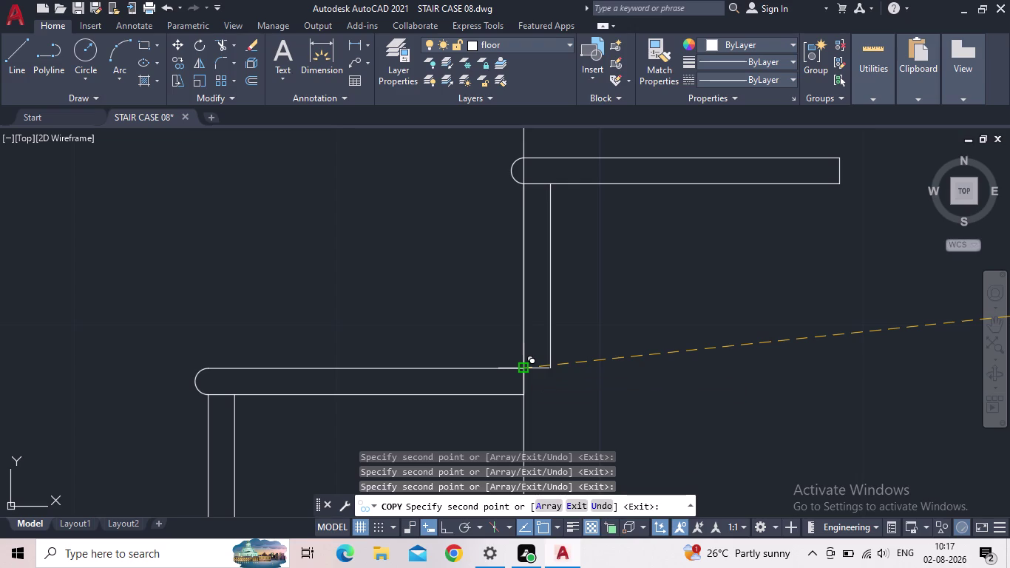
click(524, 372)
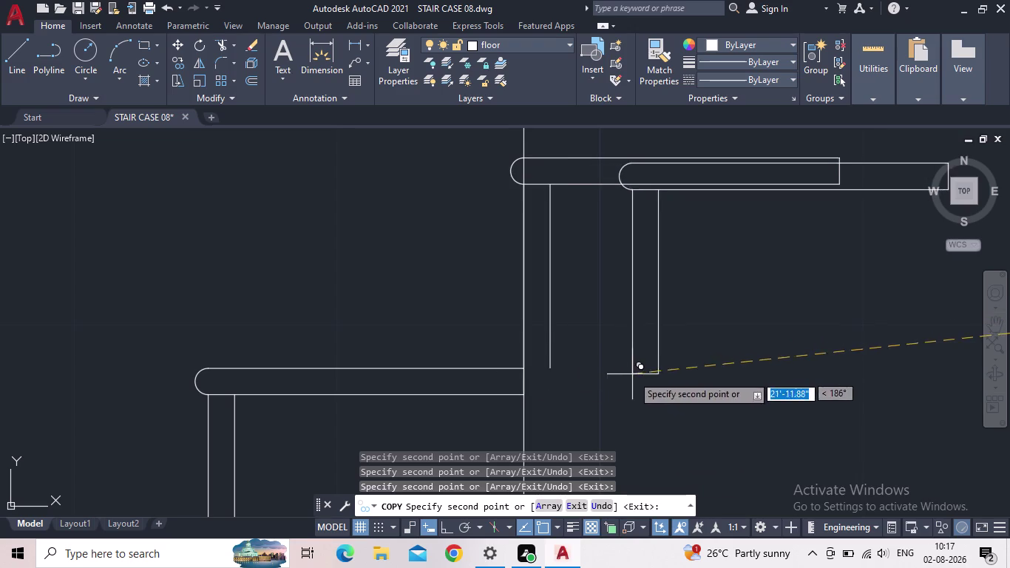
middle_drag(633, 378, 537, 455)
scroll(down, 3)
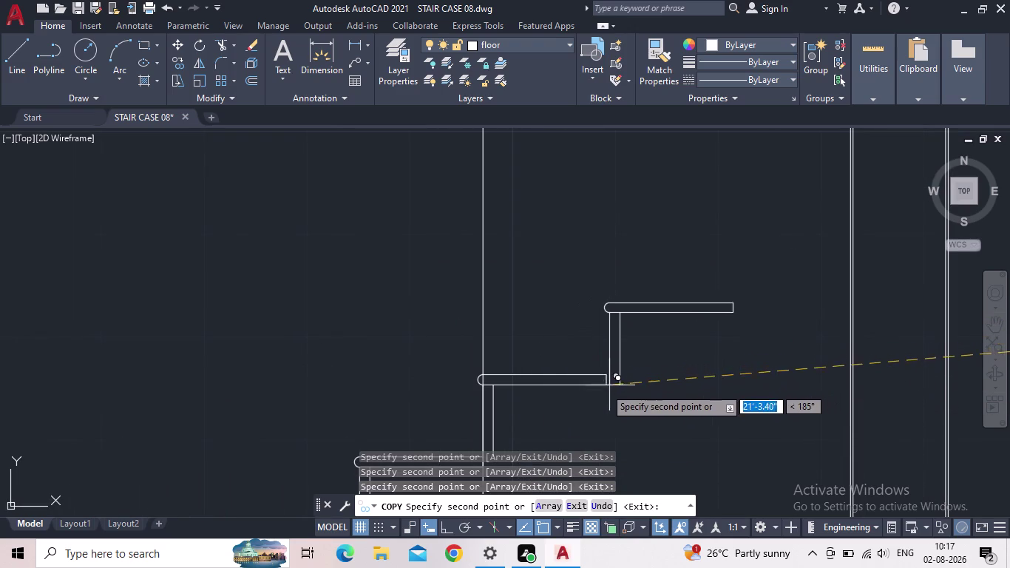
key(Escape)
scroll(down, 3)
middle_drag(650, 377, 676, 317)
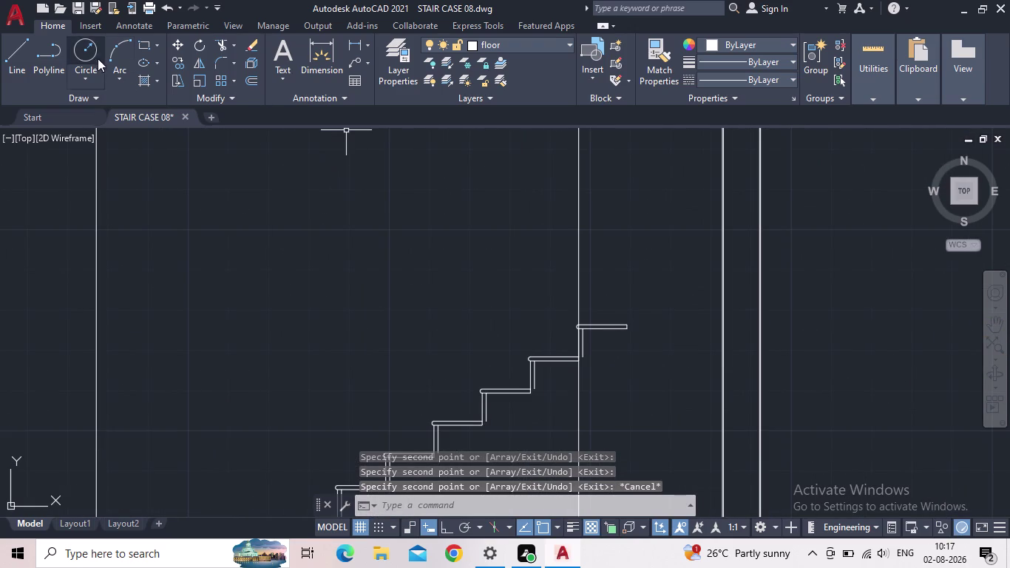
click(78, 10)
Delete the end line of the top nosed tread.
scroll(up, 3)
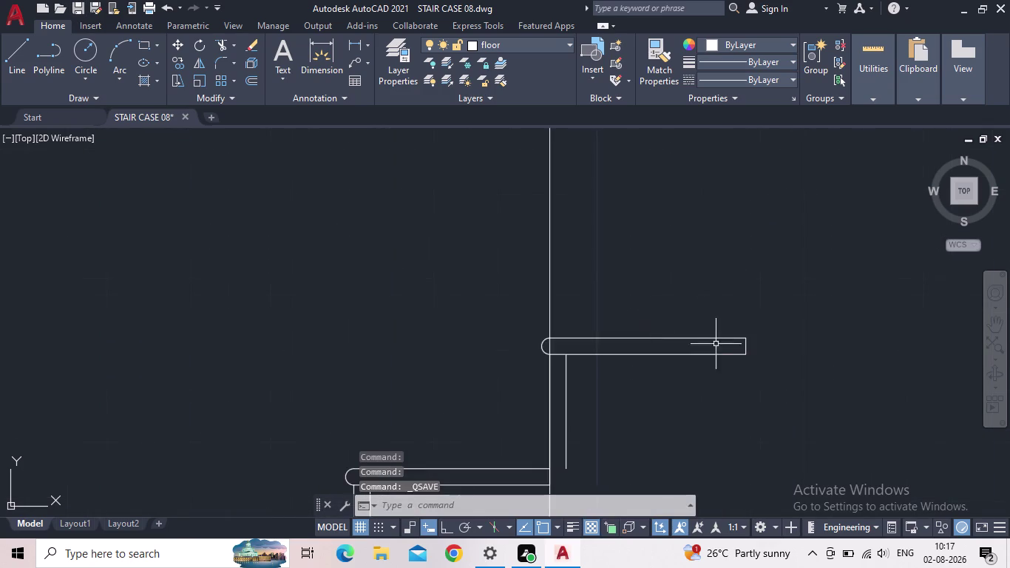
scroll(up, 3)
click(783, 351)
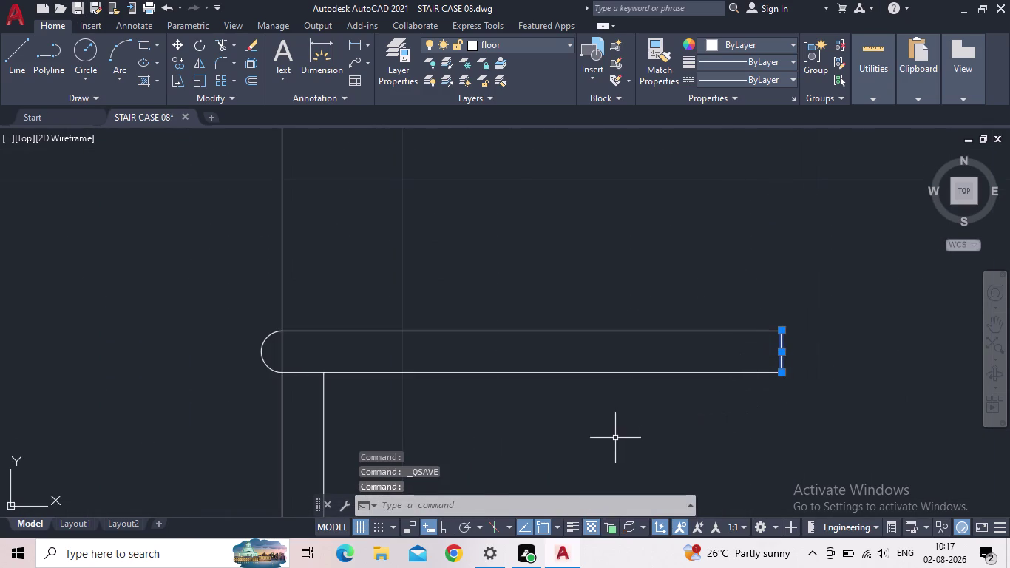
key(Delete)
Start EXTEND, abandon a fence selection, and restart the command.
key(e)
key(x)
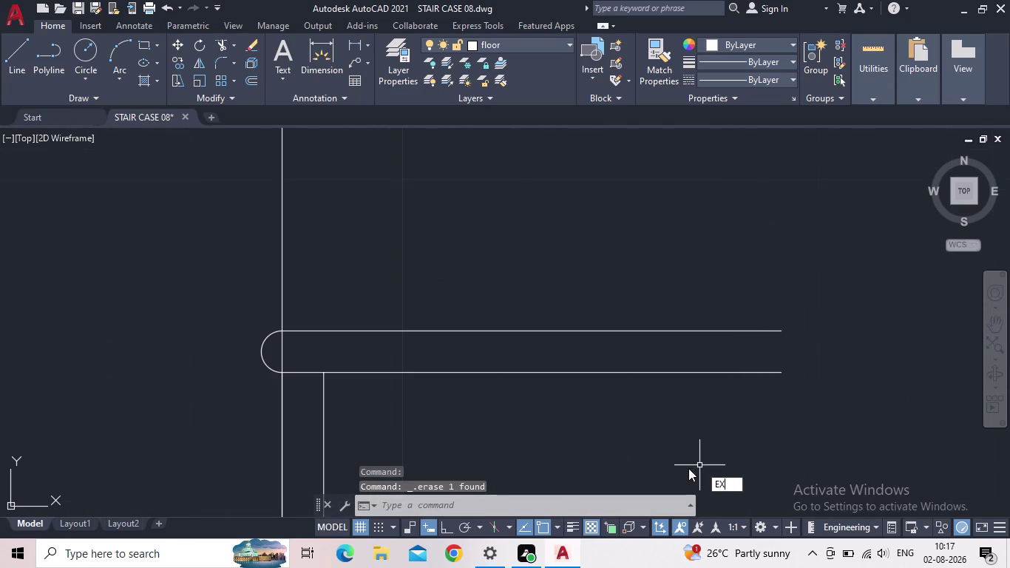
key(Return)
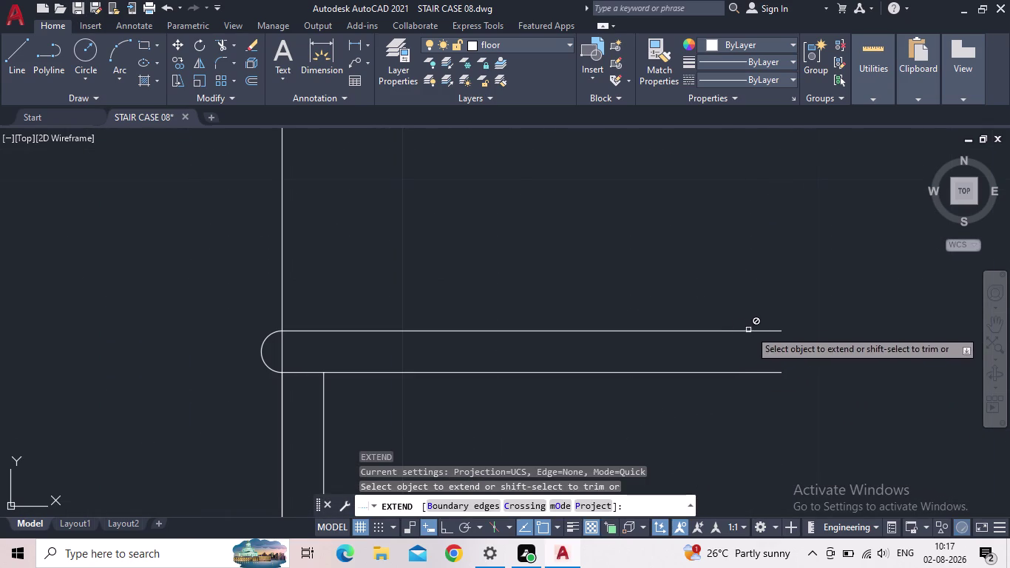
click(770, 327)
middle_drag(771, 351, 635, 383)
scroll(down, 3)
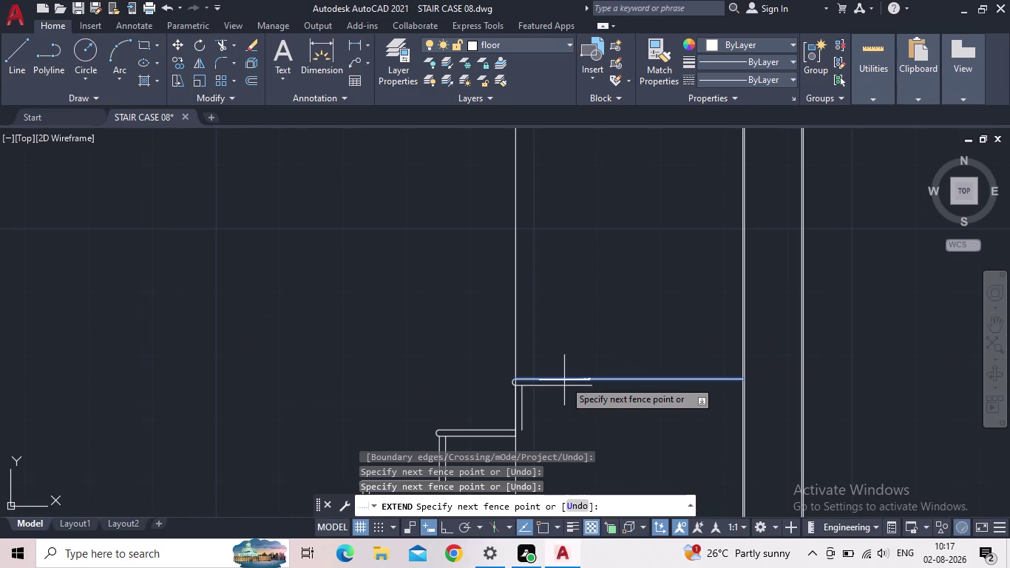
key(Escape)
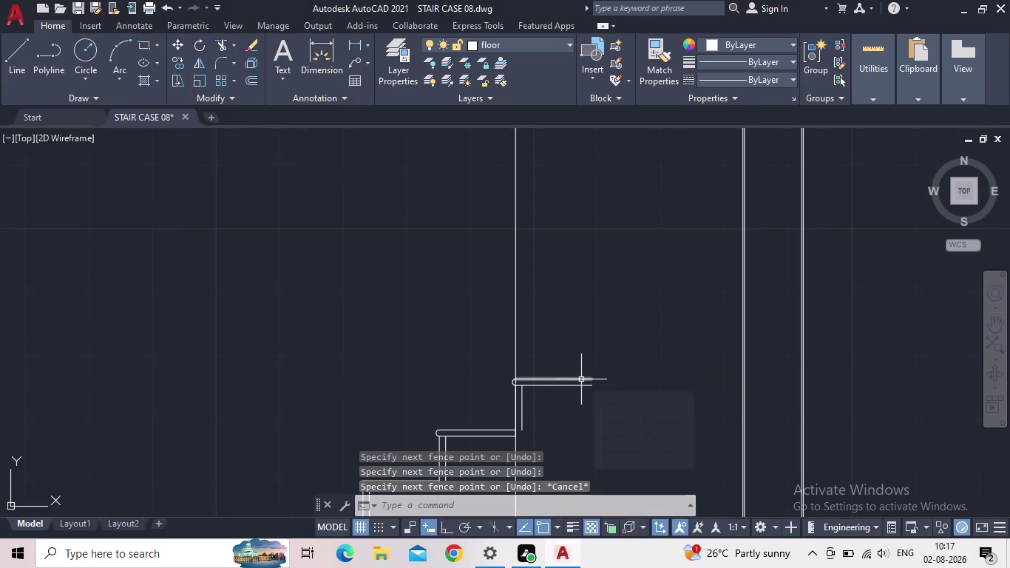
key(space)
Extend the tread's upper and lower edges across to the far wall line.
click(589, 381)
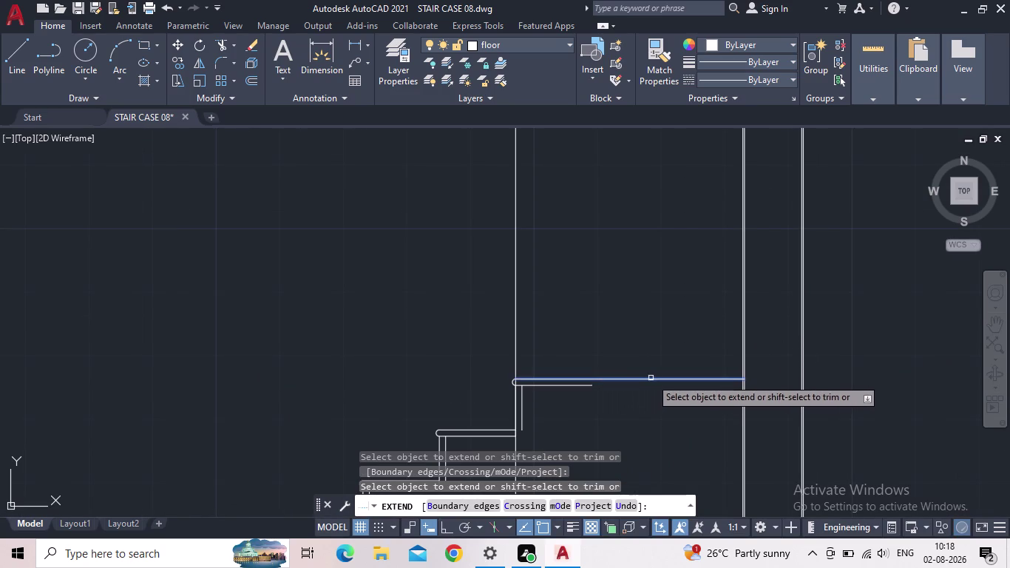
click(723, 379)
click(735, 380)
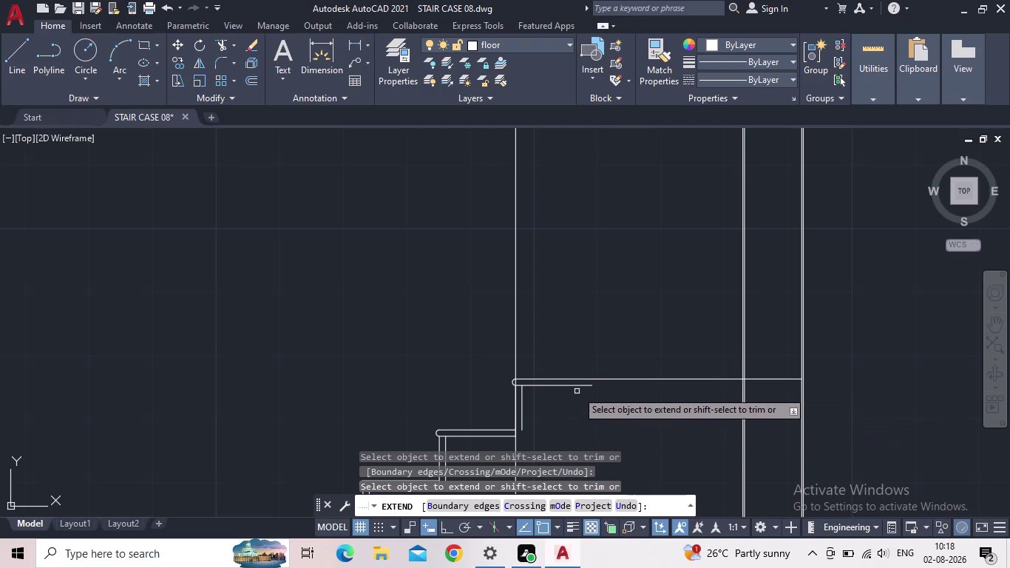
click(579, 386)
click(709, 388)
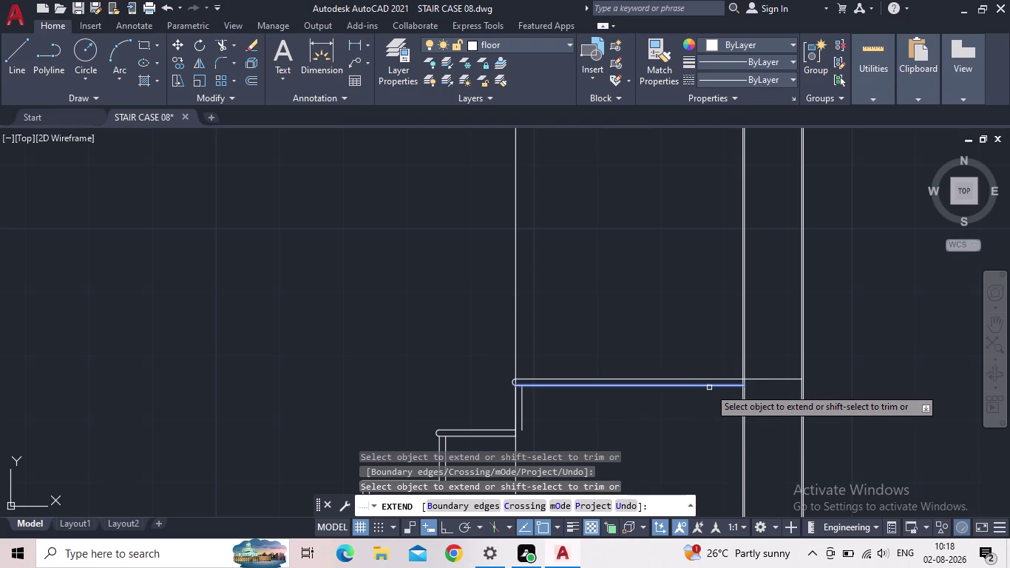
click(723, 385)
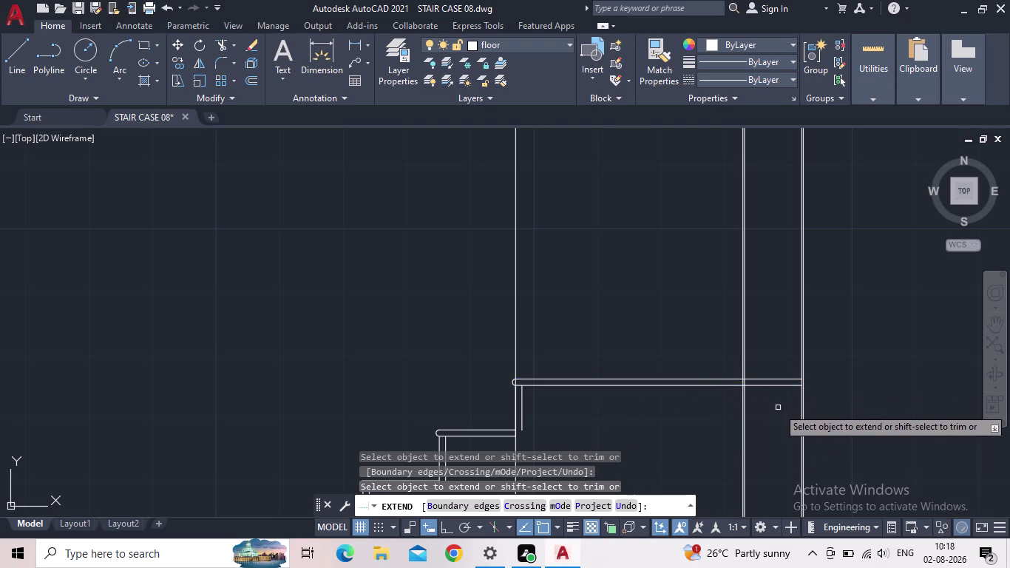
key(Escape)
scroll(down, 3)
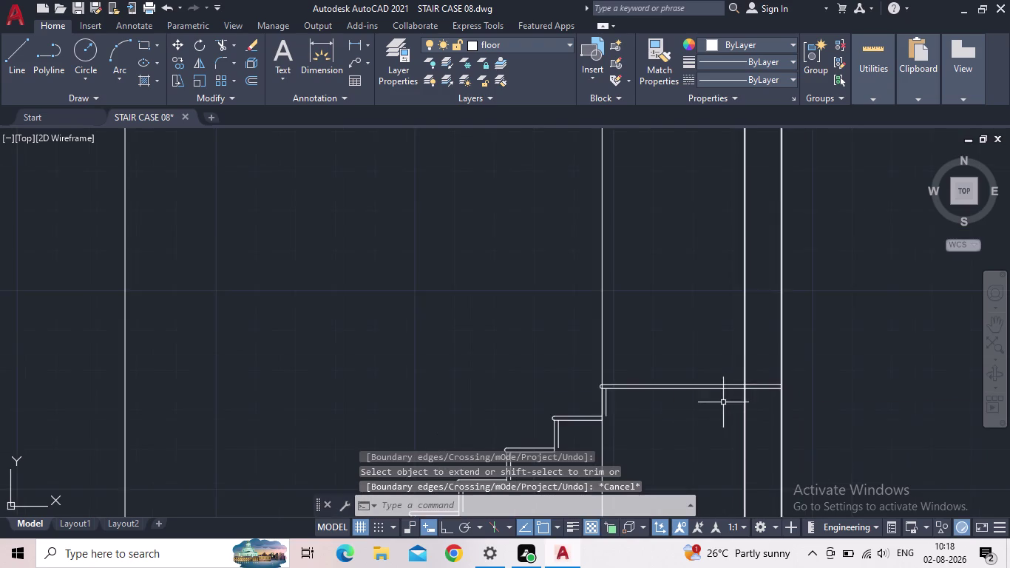
Draw a short horizontal line where a lower riser meets the tread below.
scroll(down, 3)
middle_drag(689, 423, 706, 391)
scroll(up, 3)
middle_drag(680, 431, 590, 386)
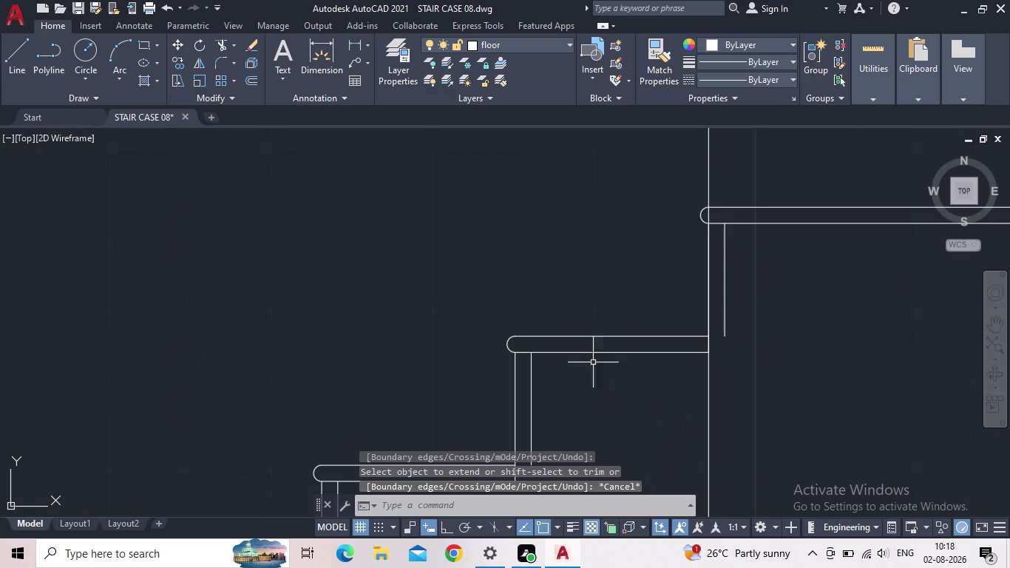
scroll(up, 3)
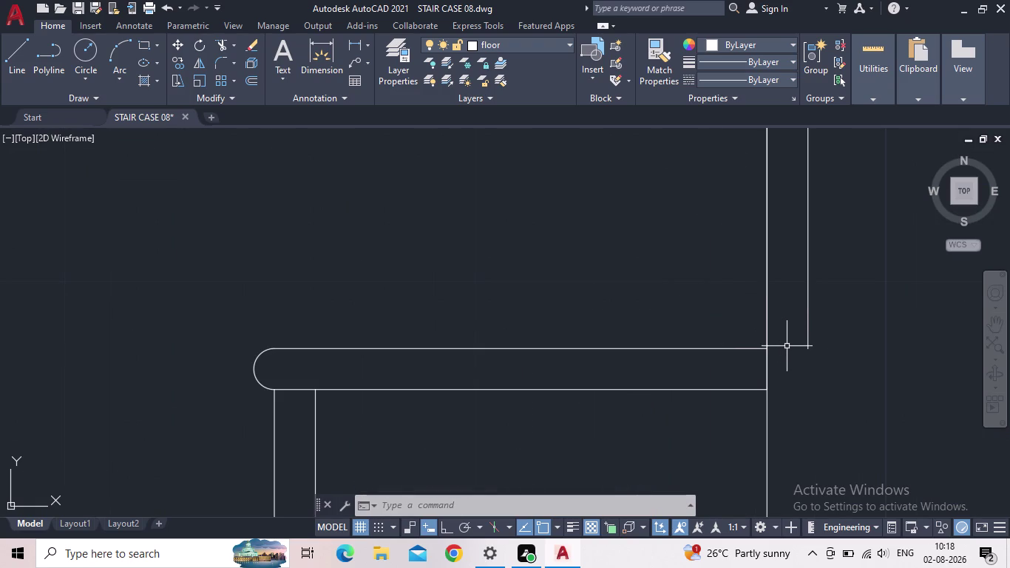
middle_click(827, 348)
scroll(up, 3)
scroll(down, 3)
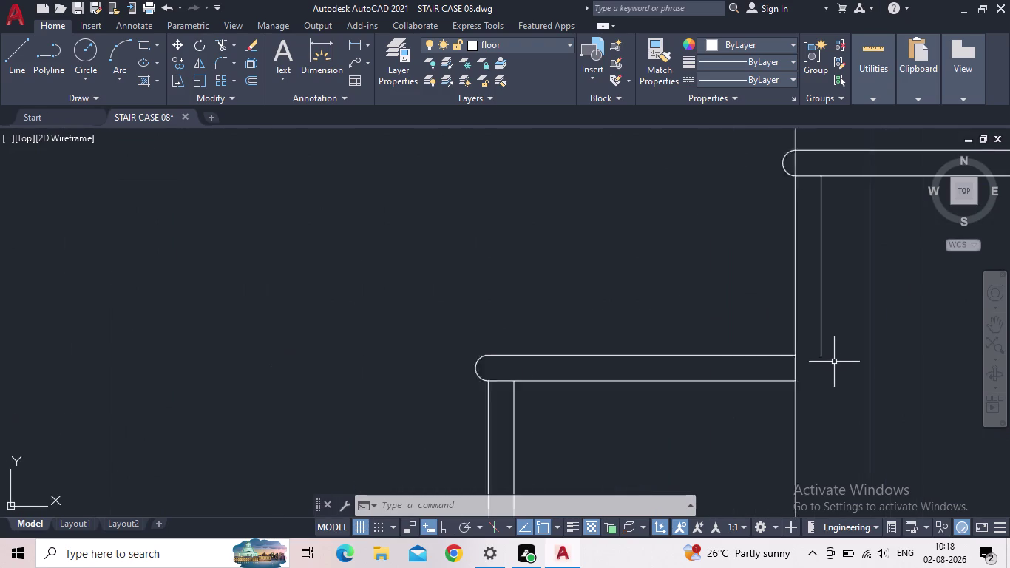
scroll(down, 3)
middle_drag(786, 414, 744, 338)
middle_drag(664, 407, 681, 375)
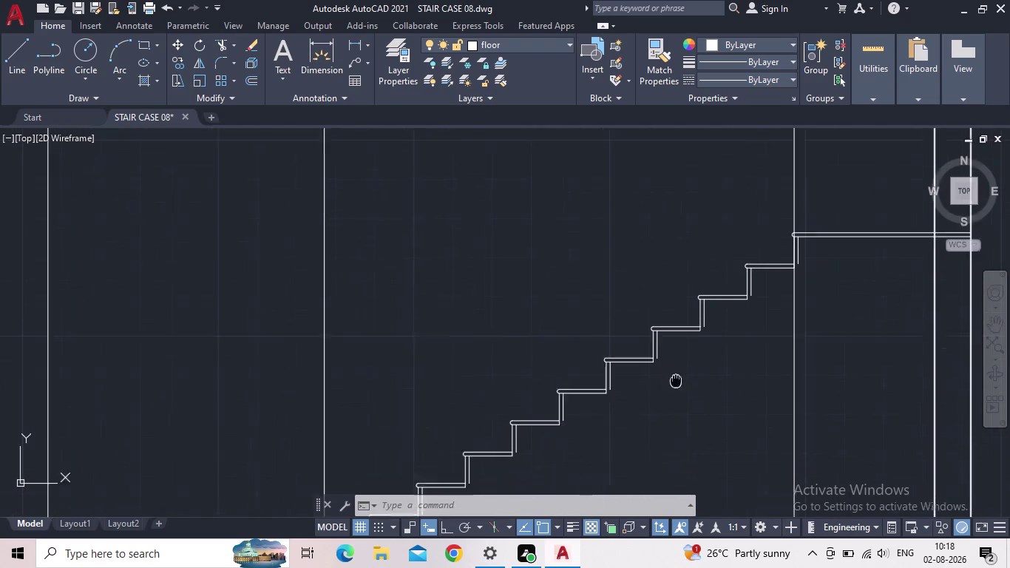
middle_drag(682, 375, 682, 375)
scroll(up, 3)
scroll(up, 3)
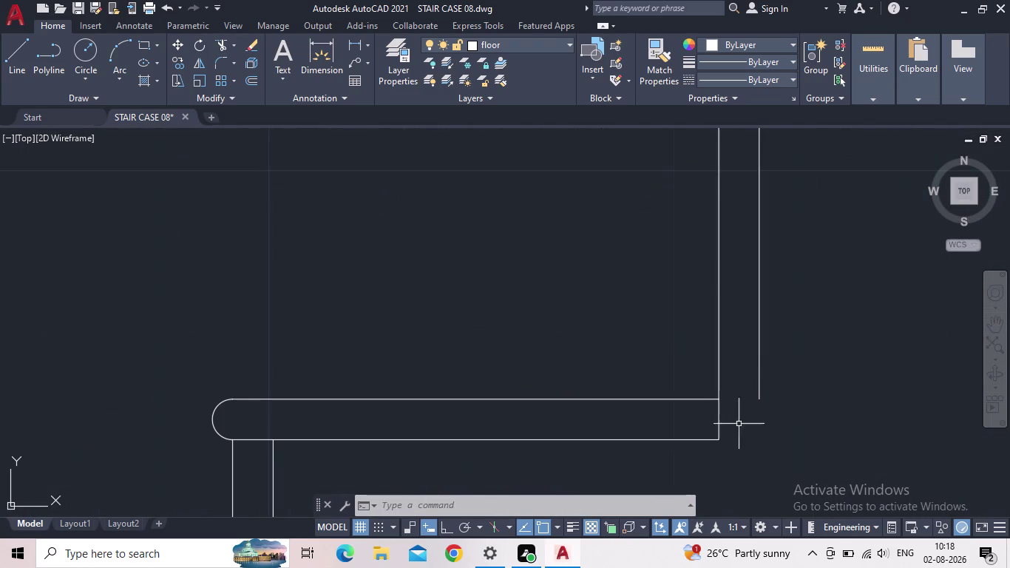
scroll(down, 3)
middle_drag(630, 377, 666, 197)
scroll(down, 3)
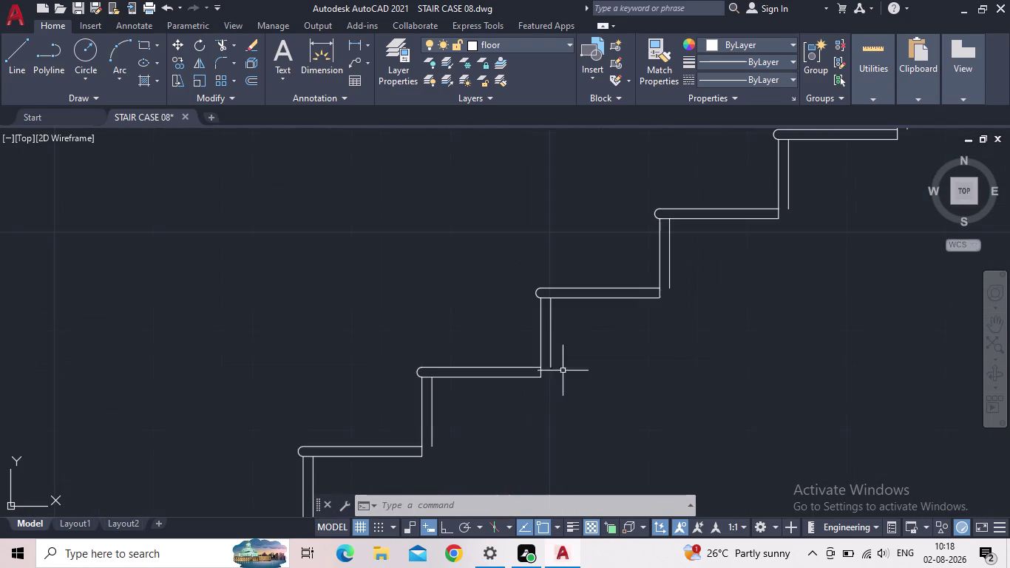
middle_drag(550, 354, 702, 253)
scroll(down, 3)
middle_drag(449, 401, 623, 231)
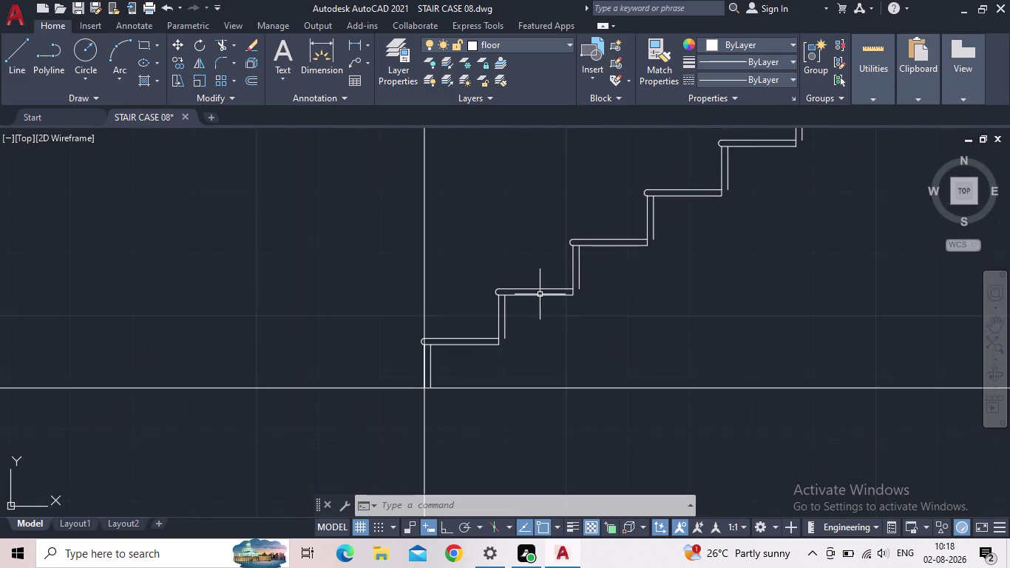
scroll(up, 3)
key(l)
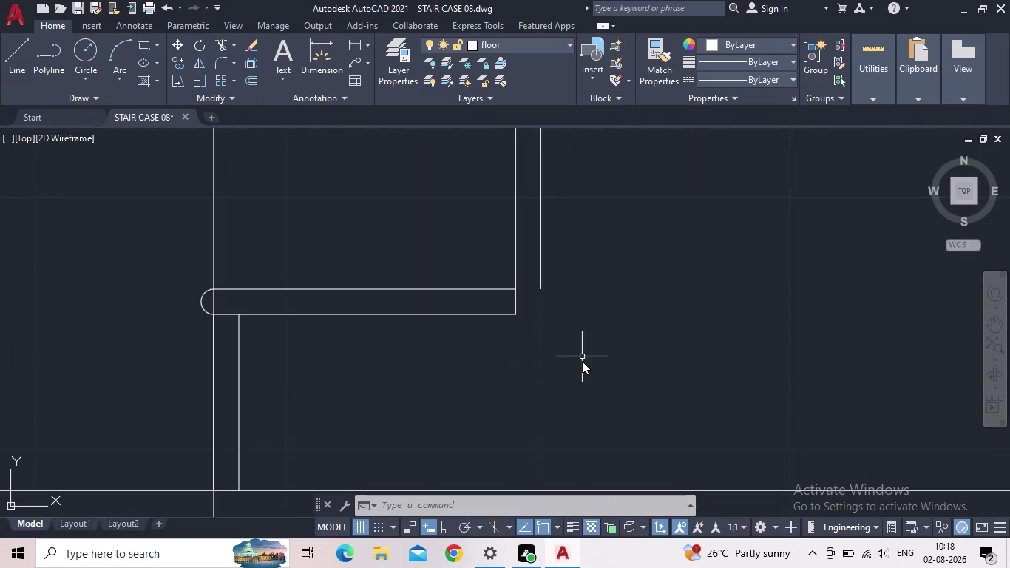
key(Return)
click(539, 290)
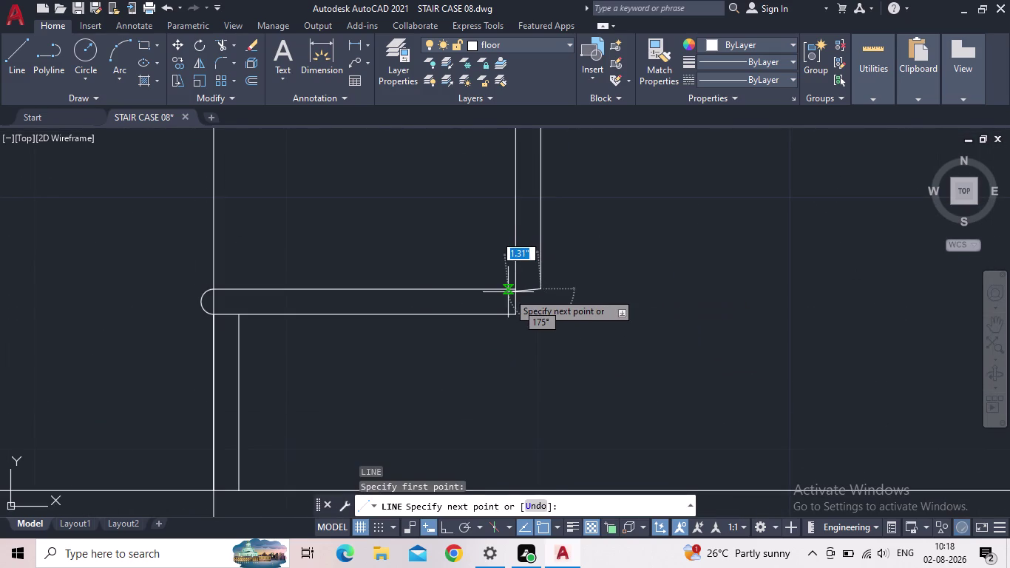
click(513, 290)
key(Escape)
Pan to the landing slab's far end and begin a selection window across it.
scroll(down, 3)
scroll(down, 3)
middle_drag(634, 294, 608, 349)
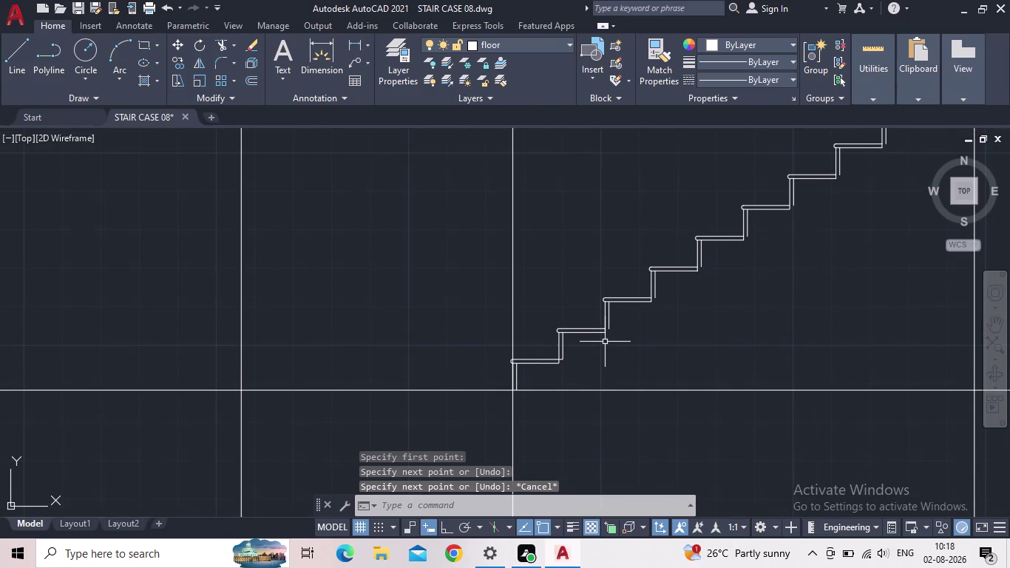
scroll(up, 3)
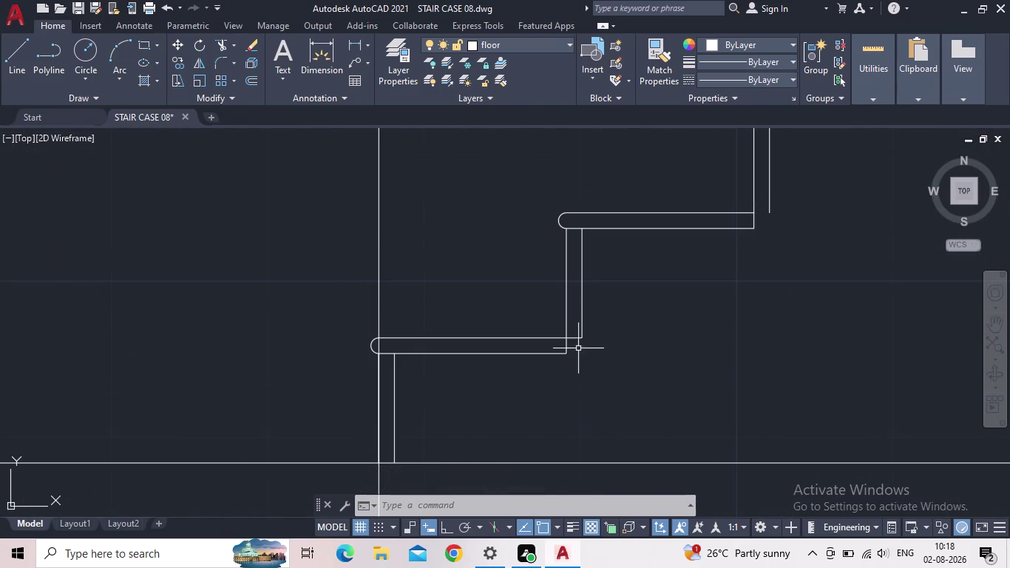
middle_drag(593, 336, 463, 417)
scroll(down, 3)
scroll(down, 3)
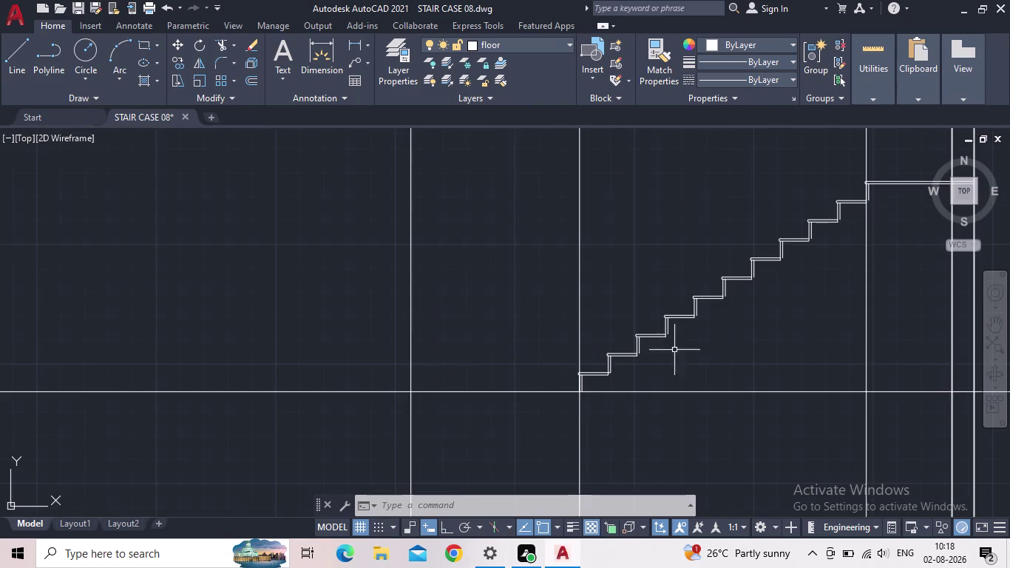
middle_drag(808, 297, 587, 385)
scroll(up, 3)
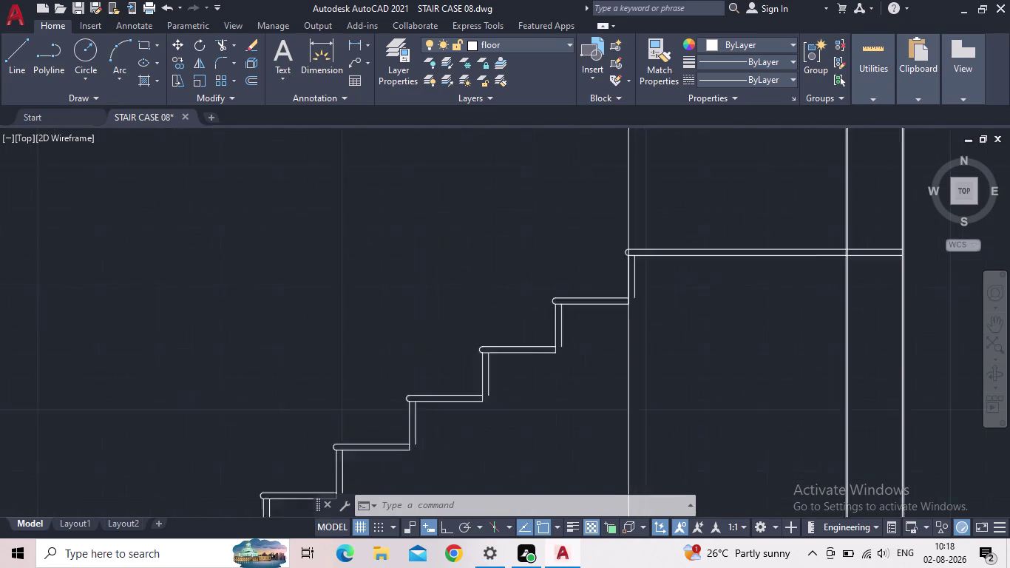
scroll(down, 3)
middle_drag(691, 286, 629, 305)
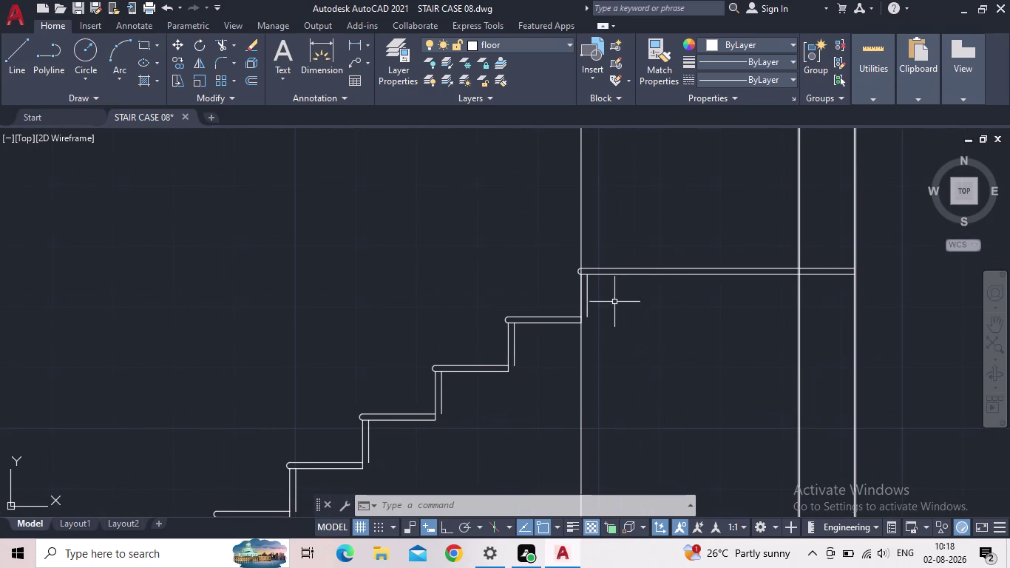
middle_drag(705, 309, 622, 305)
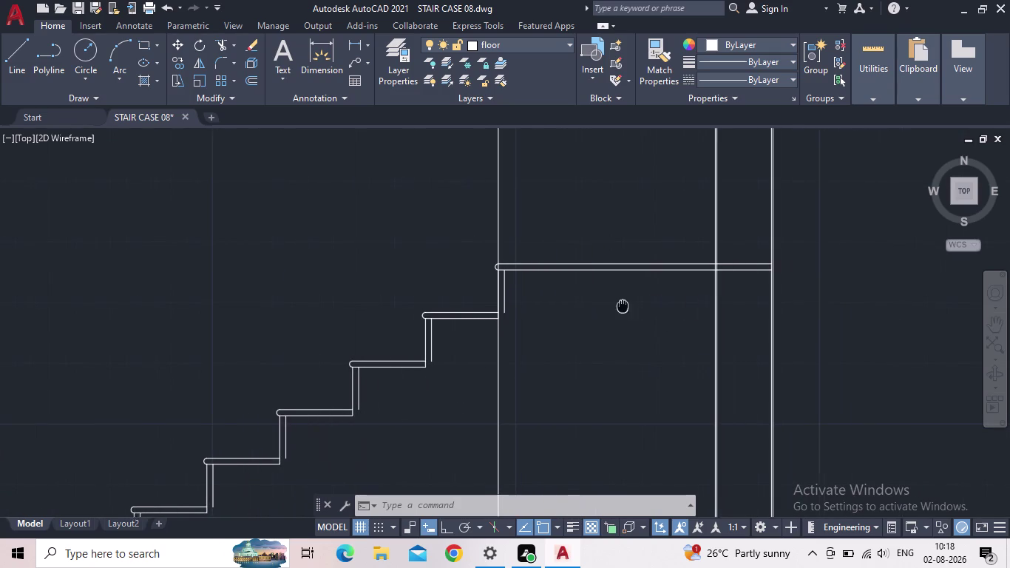
middle_drag(622, 305, 621, 305)
scroll(up, 3)
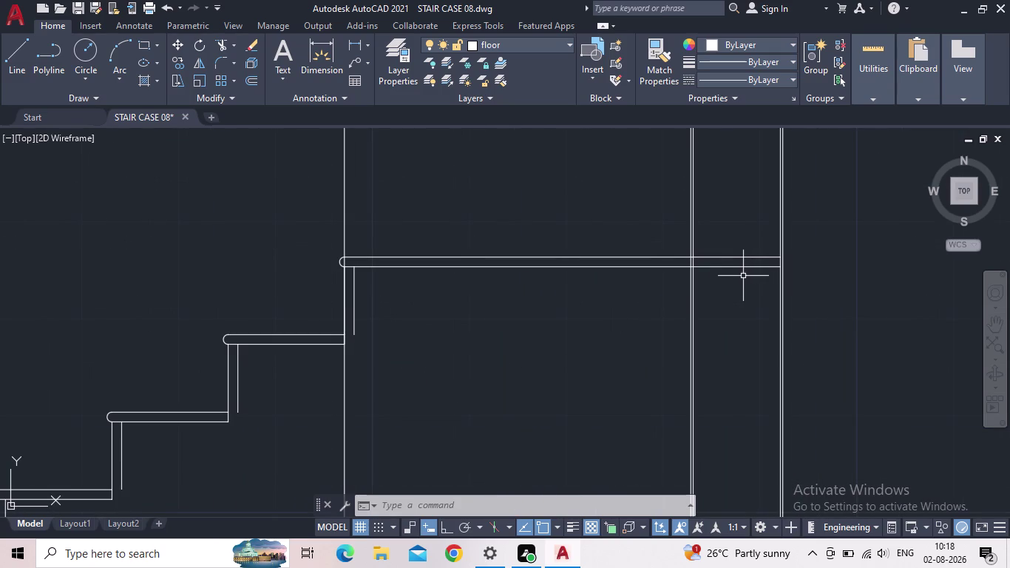
click(734, 273)
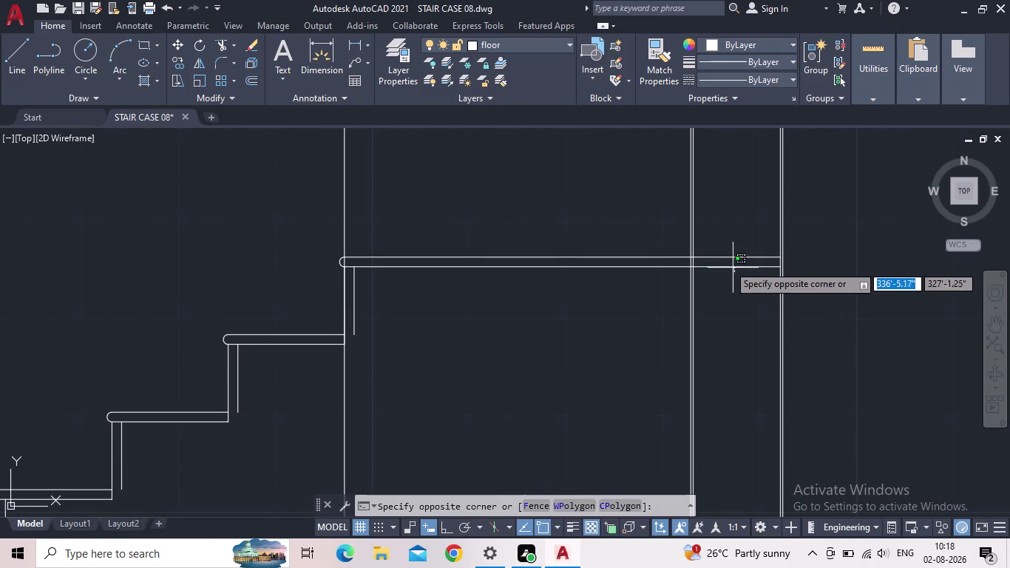
click(726, 281)
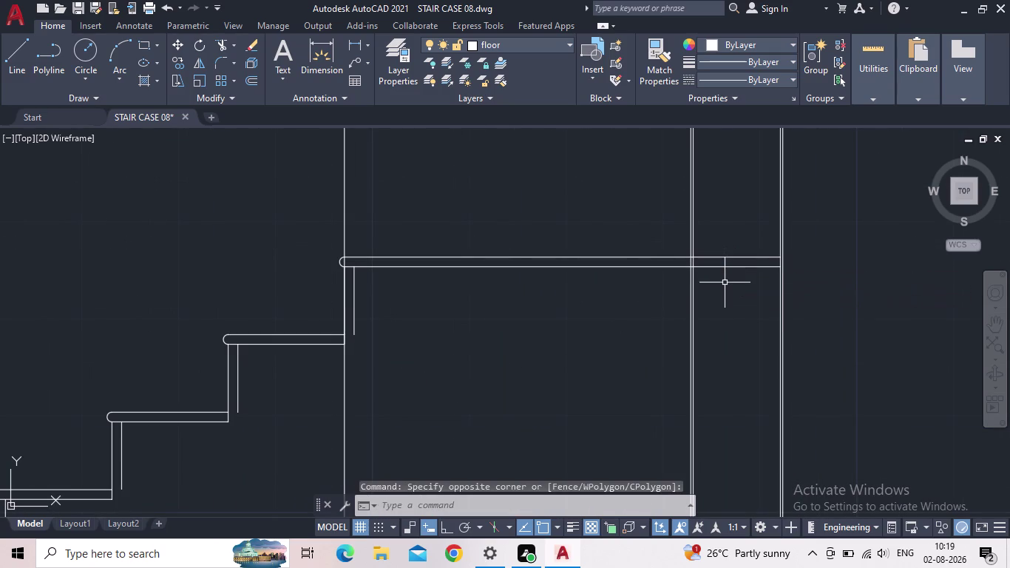
text(TR)
key(space)
click(733, 277)
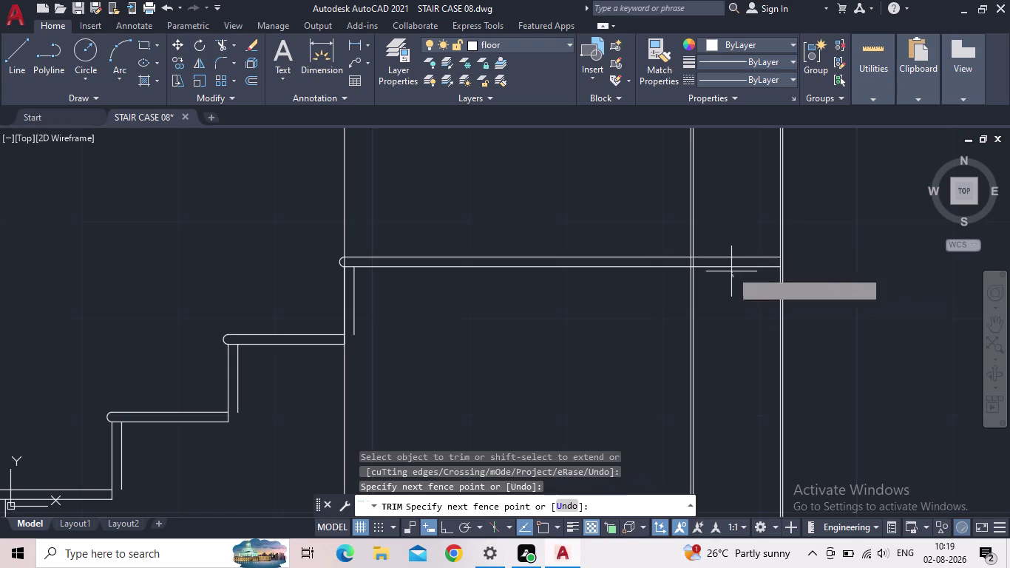
click(728, 264)
key(Escape)
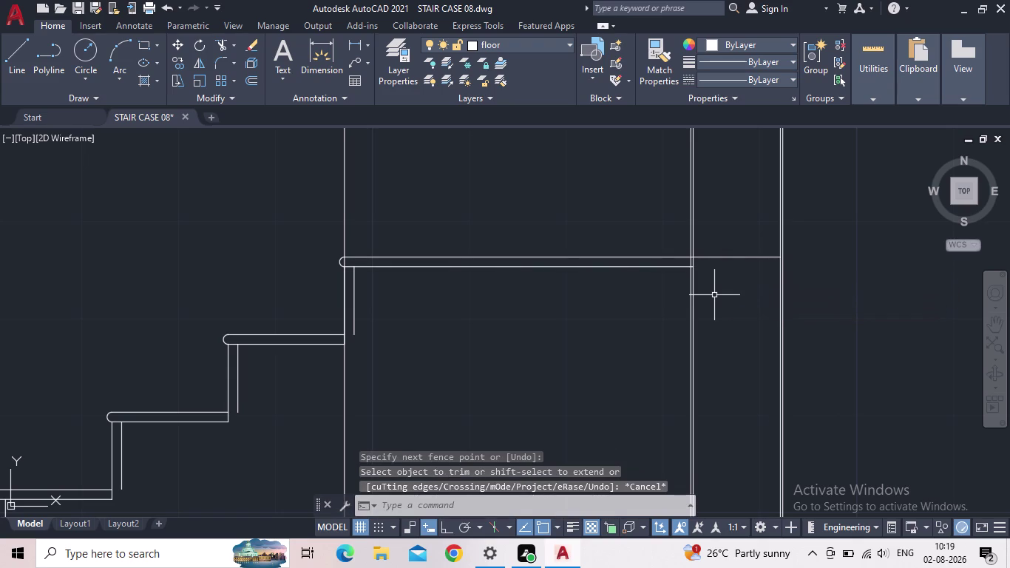
key(l)
key(Return)
scroll(up, 3)
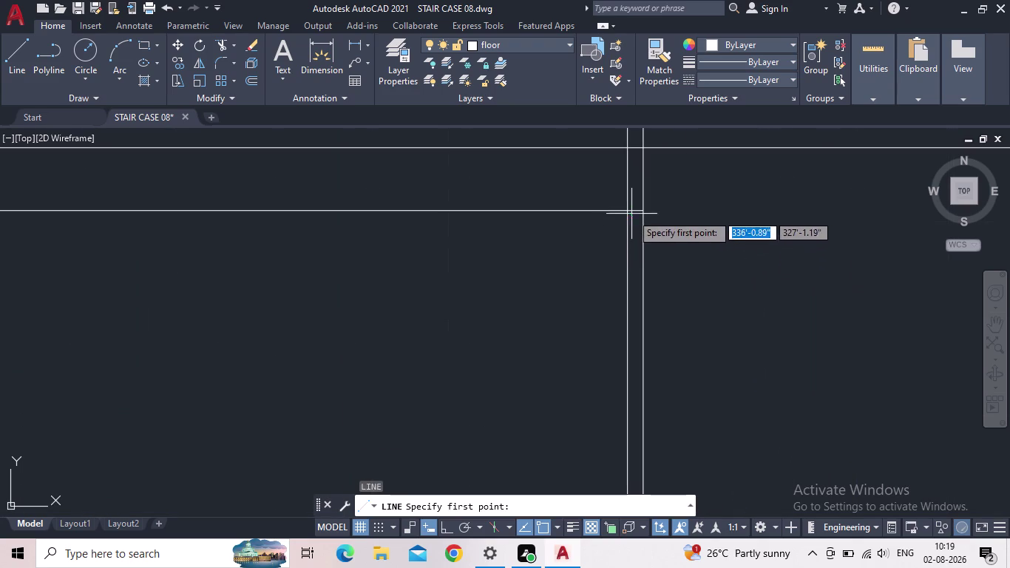
Restart the line at the landing edge end with Ortho turned on.
drag(644, 212, 654, 212)
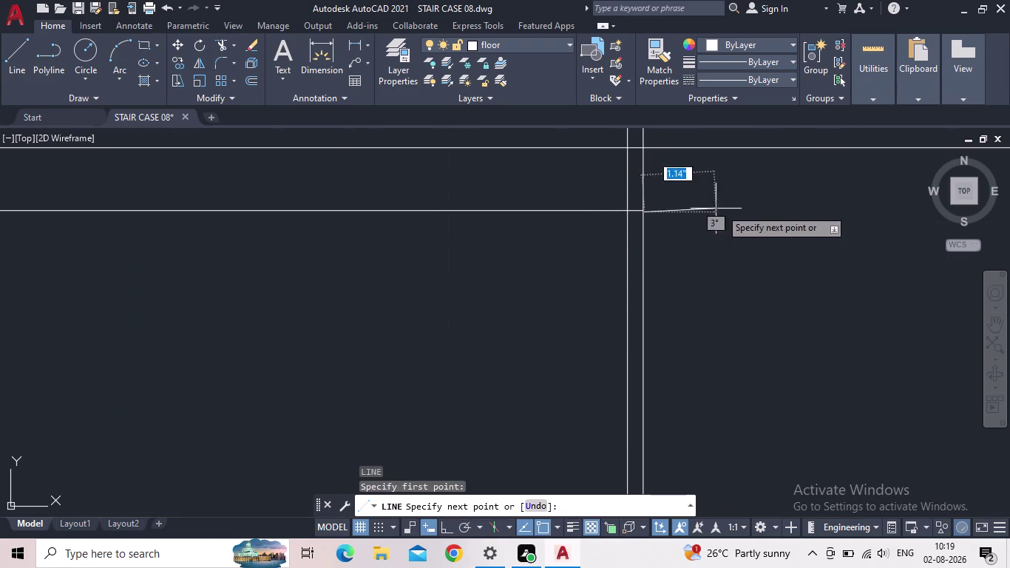
key(Escape)
scroll(up, 3)
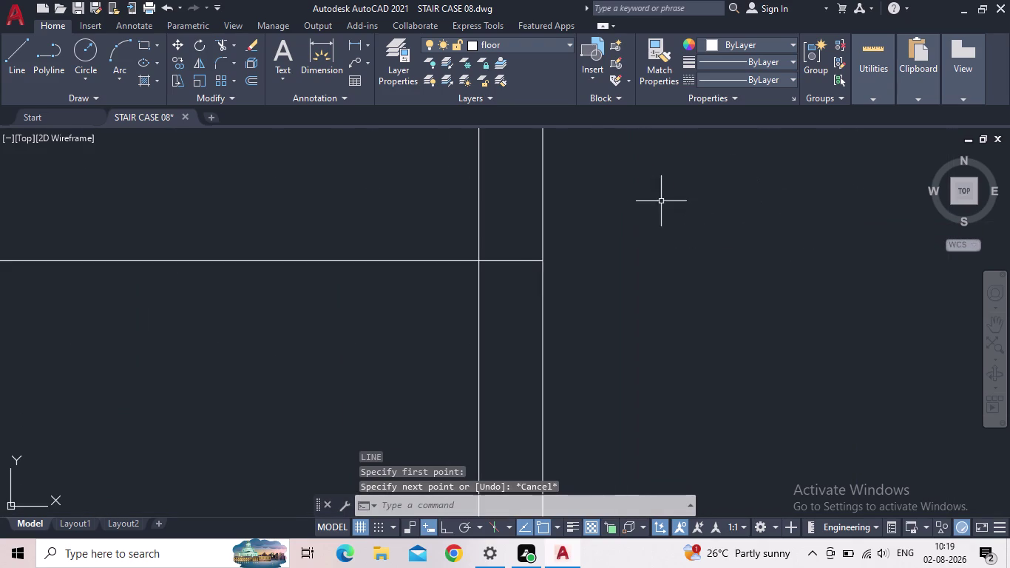
click(543, 262)
key(Escape)
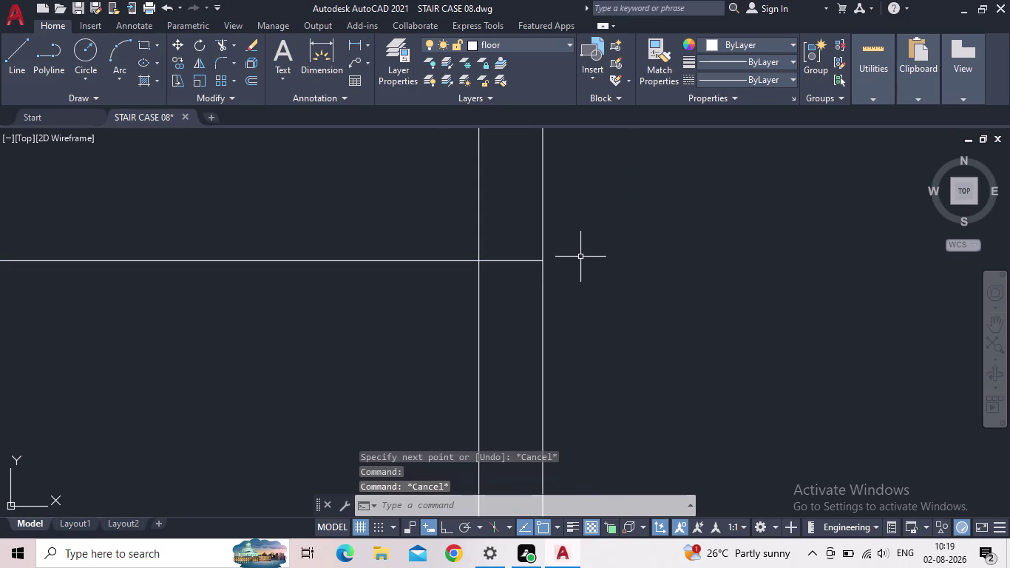
key(space)
drag(543, 259, 553, 259)
middle_click(797, 261)
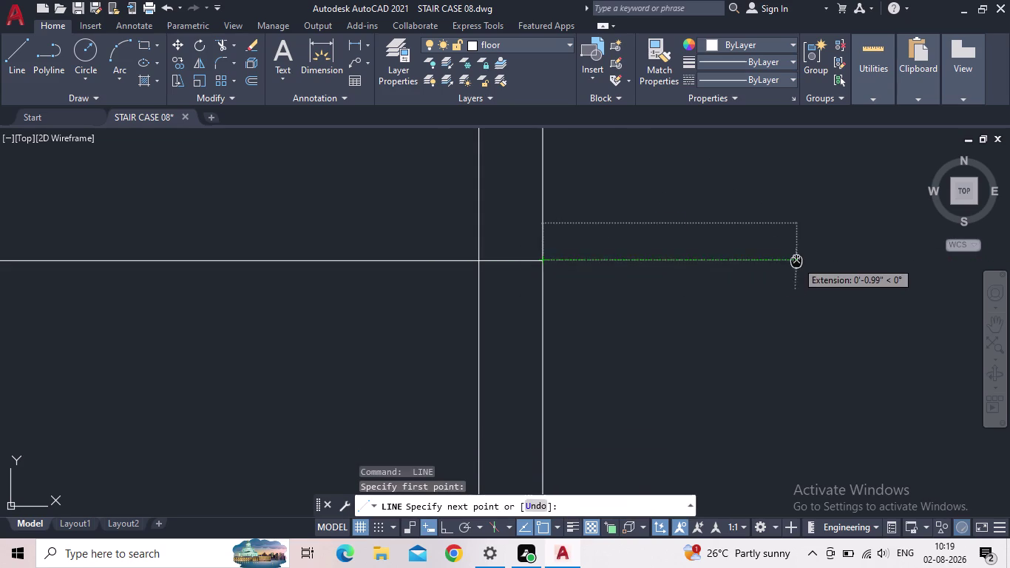
scroll(down, 3)
scroll(down, 3)
middle_click(925, 256)
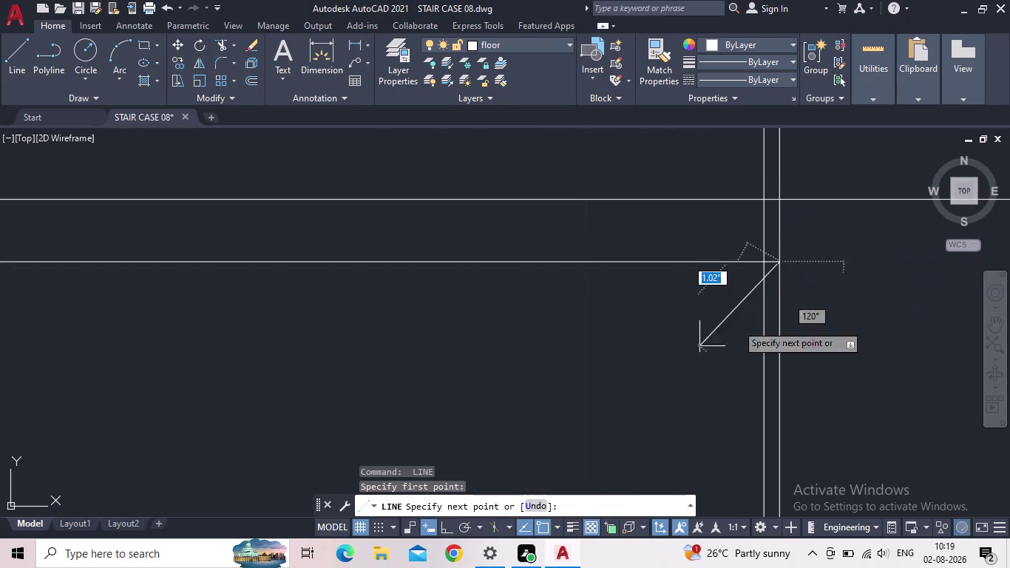
click(448, 525)
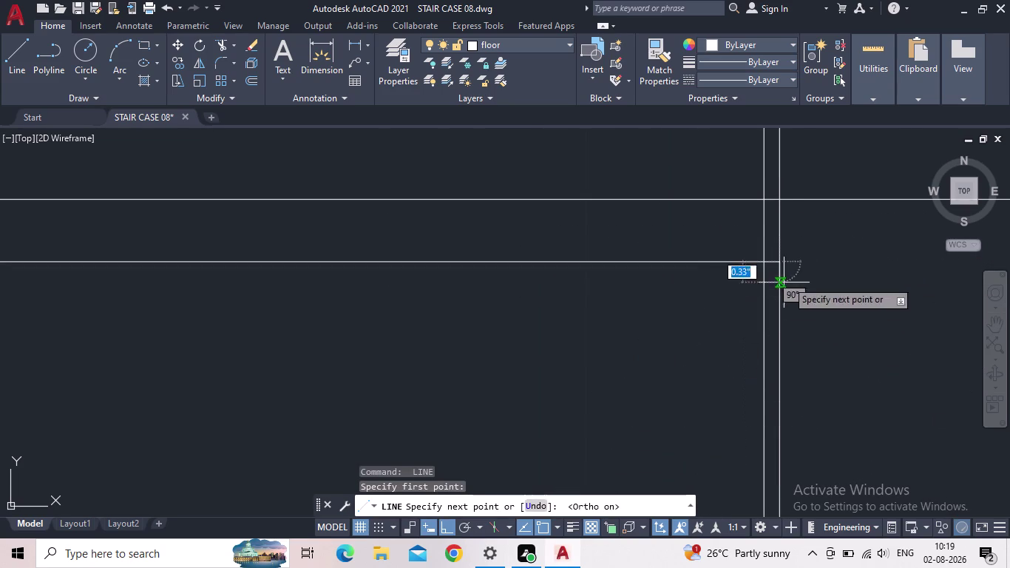
Draw two 1-inch segments at the landing corner.
middle_drag(910, 257, 832, 259)
scroll(down, 3)
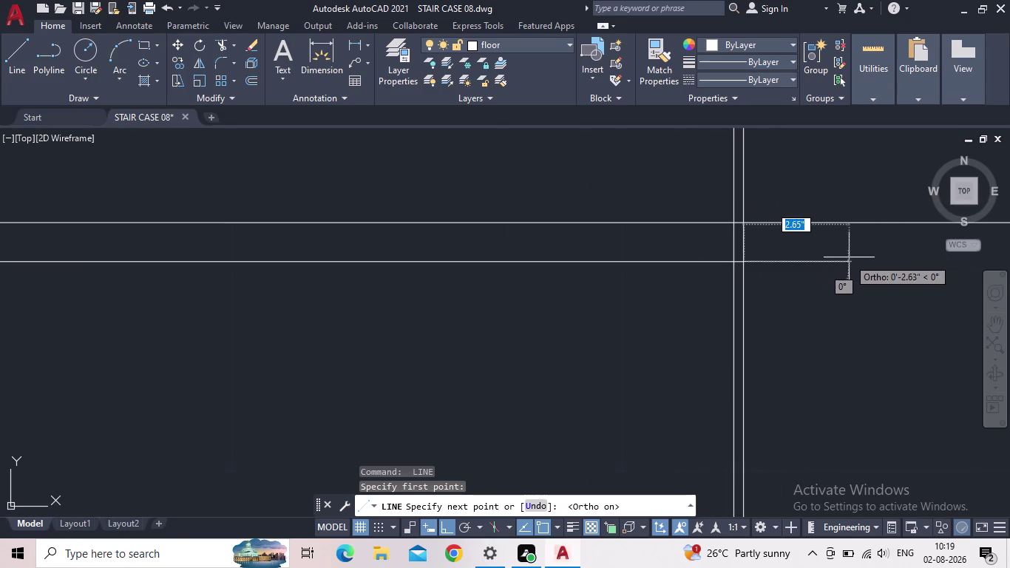
scroll(down, 3)
scroll(down, 3)
scroll(up, 3)
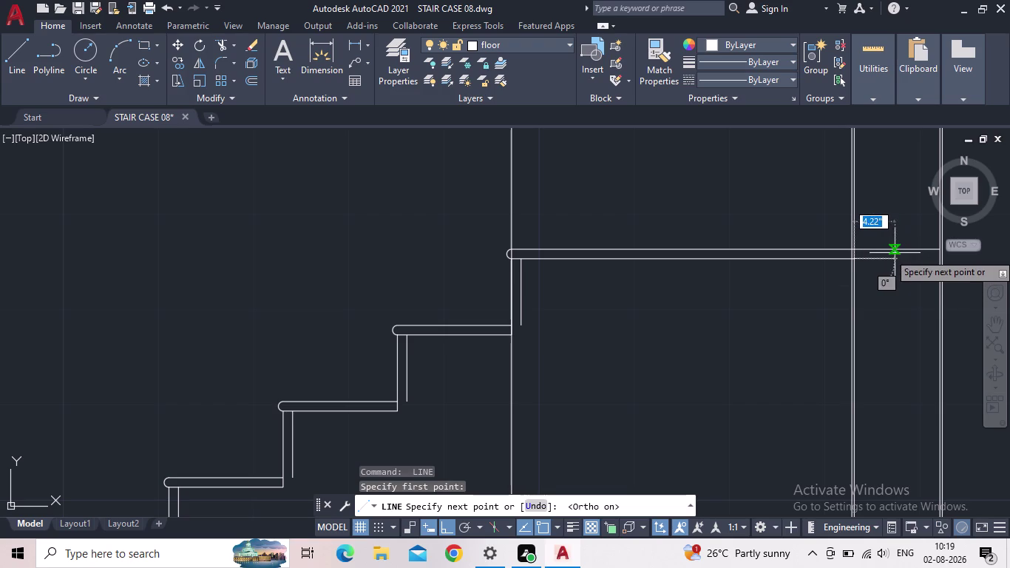
scroll(up, 3)
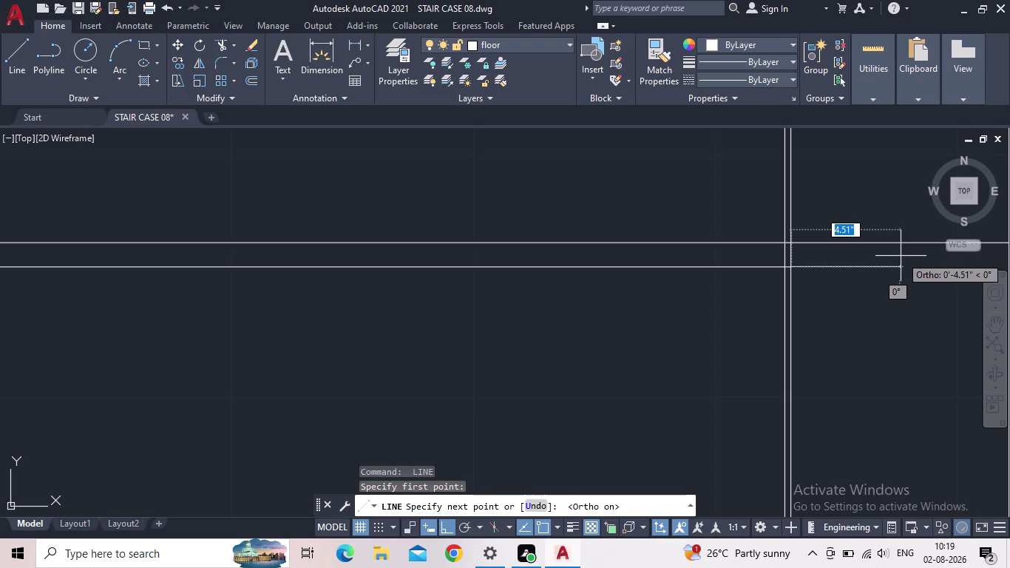
click(901, 256)
middle_drag(905, 348, 937, 338)
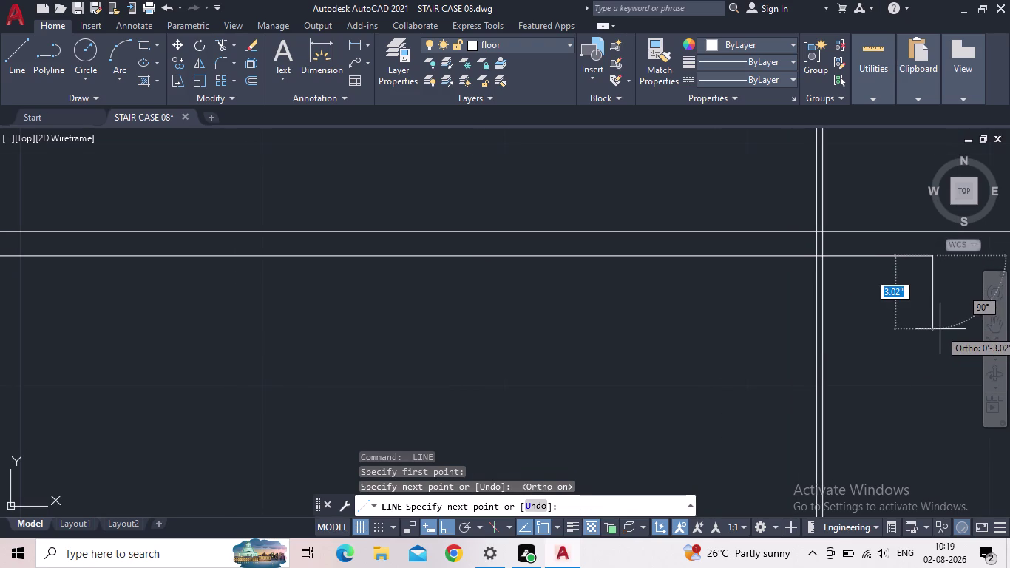
key(1)
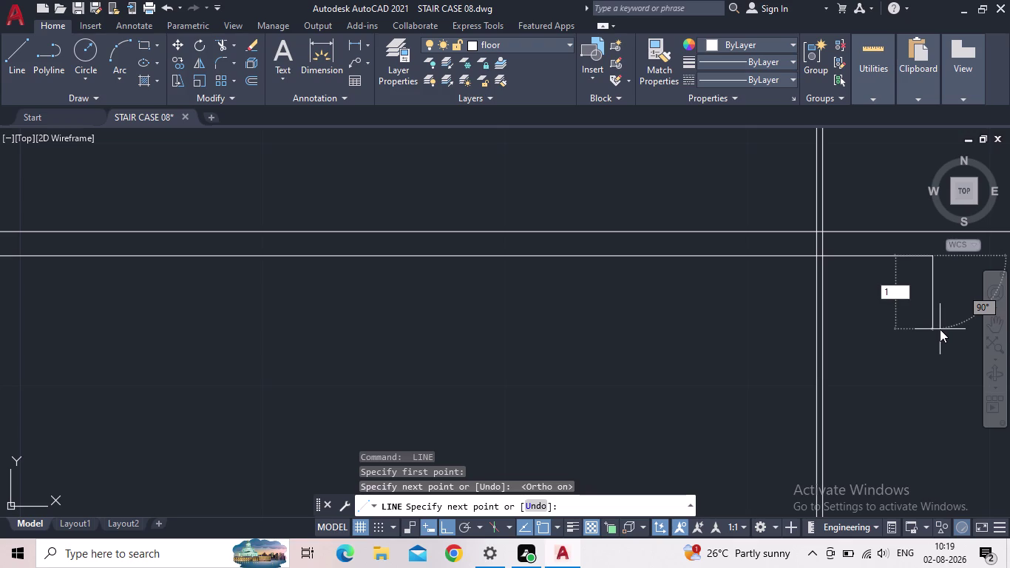
key(shift+quotedbl)
key(Return)
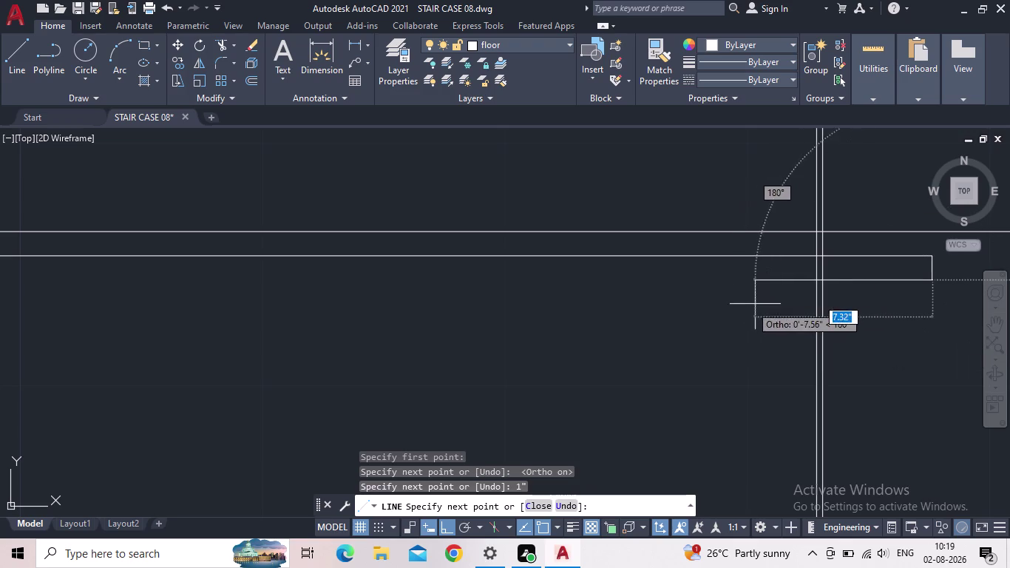
middle_drag(900, 310, 824, 333)
scroll(down, 3)
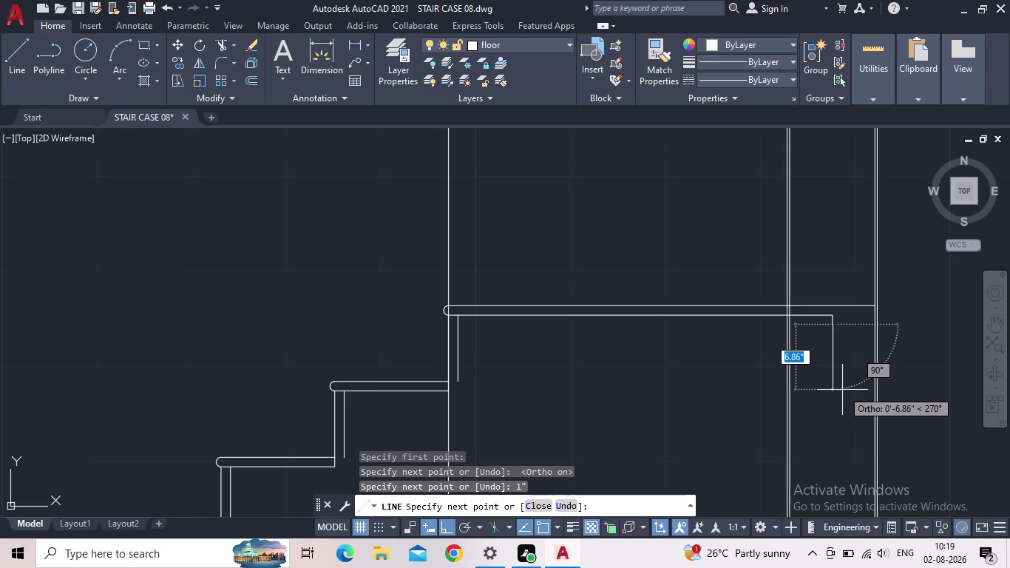
text(1")
key(Return)
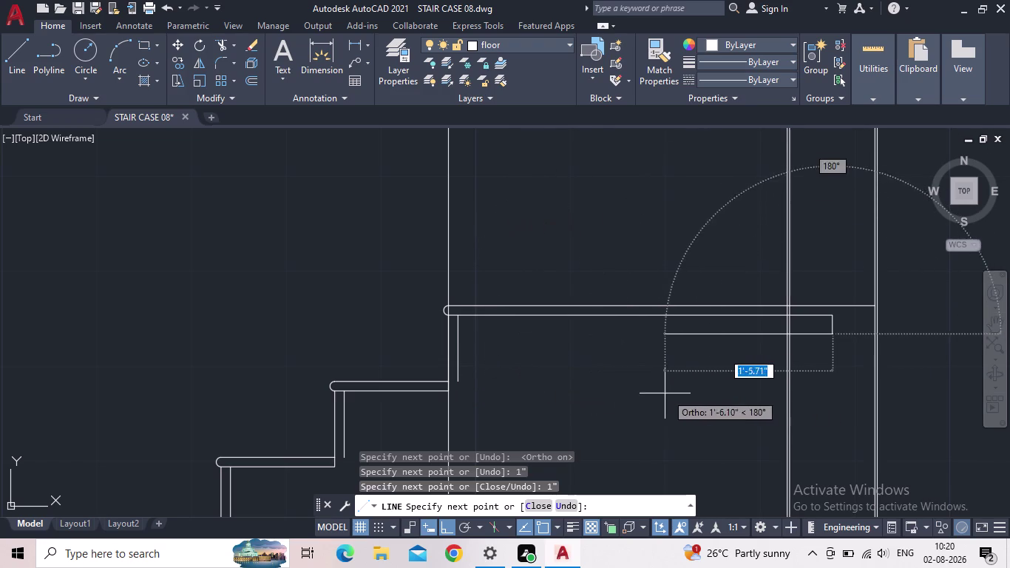
key(Escape)
Delete the short 1-inch lines just drawn.
click(835, 328)
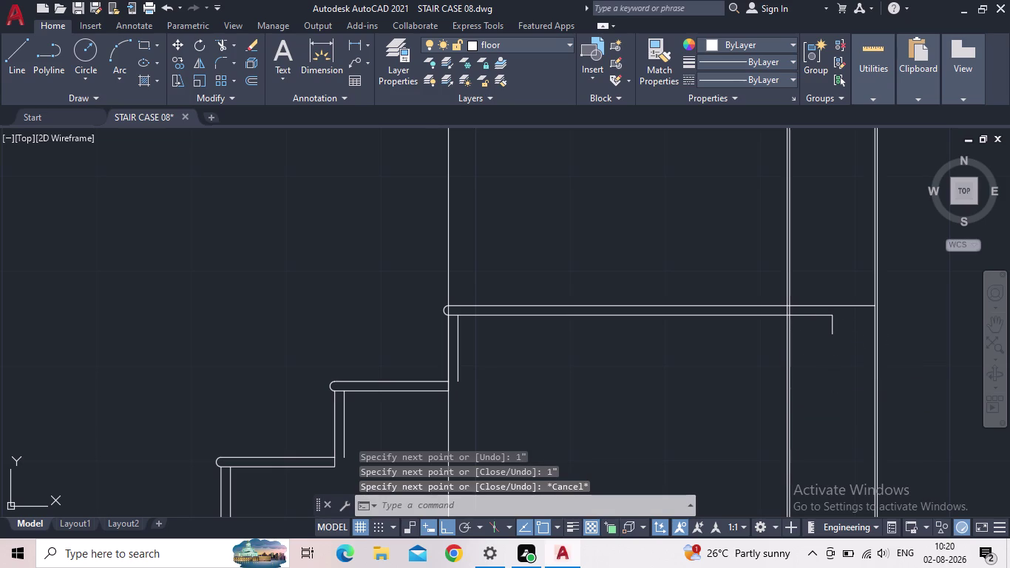
scroll(up, 3)
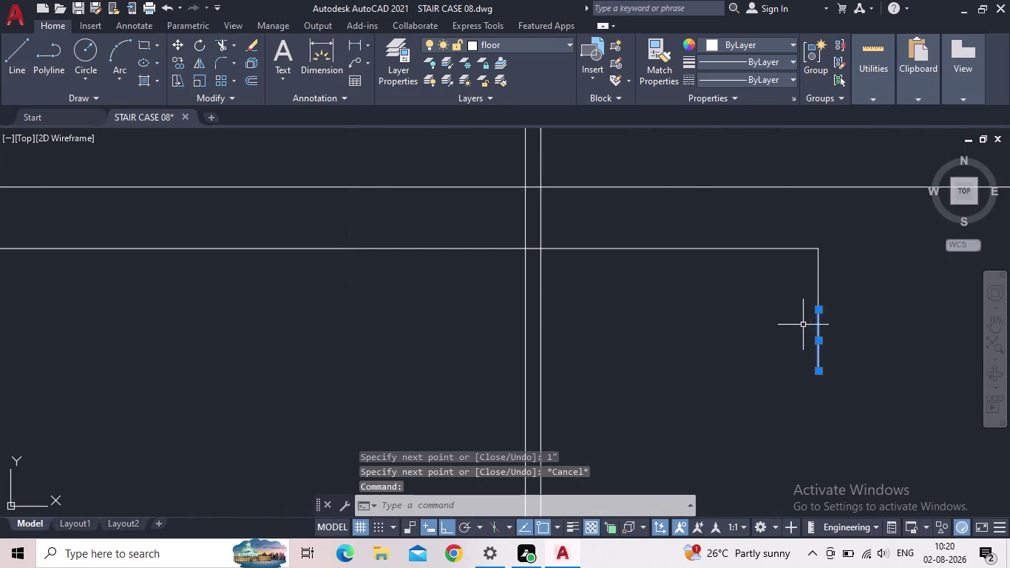
key(Home)
key(Delete)
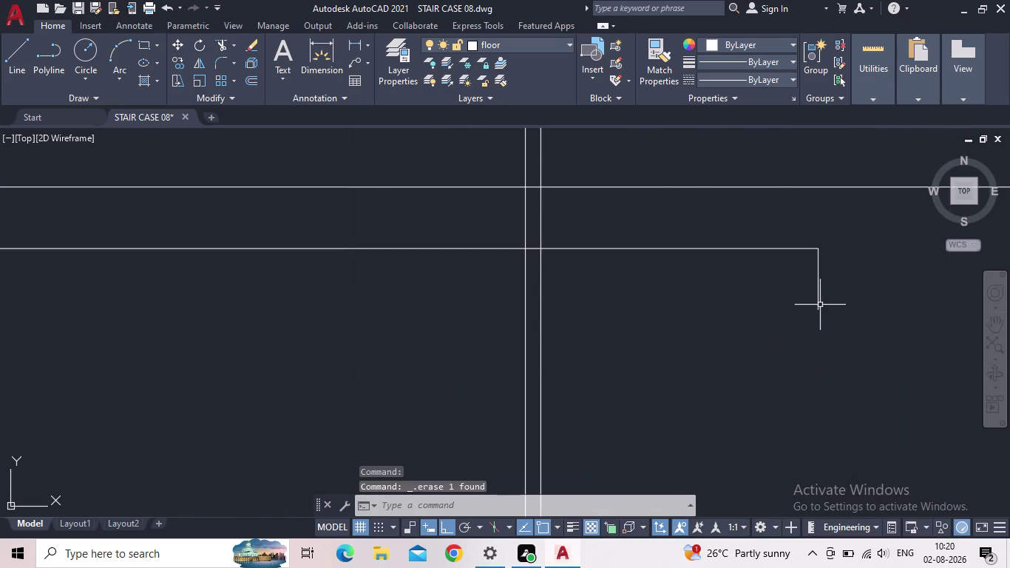
click(820, 305)
key(Delete)
Draw a 6-inch vertical drop at the landing end, then delete it.
key(l)
key(Return)
drag(822, 250, 824, 261)
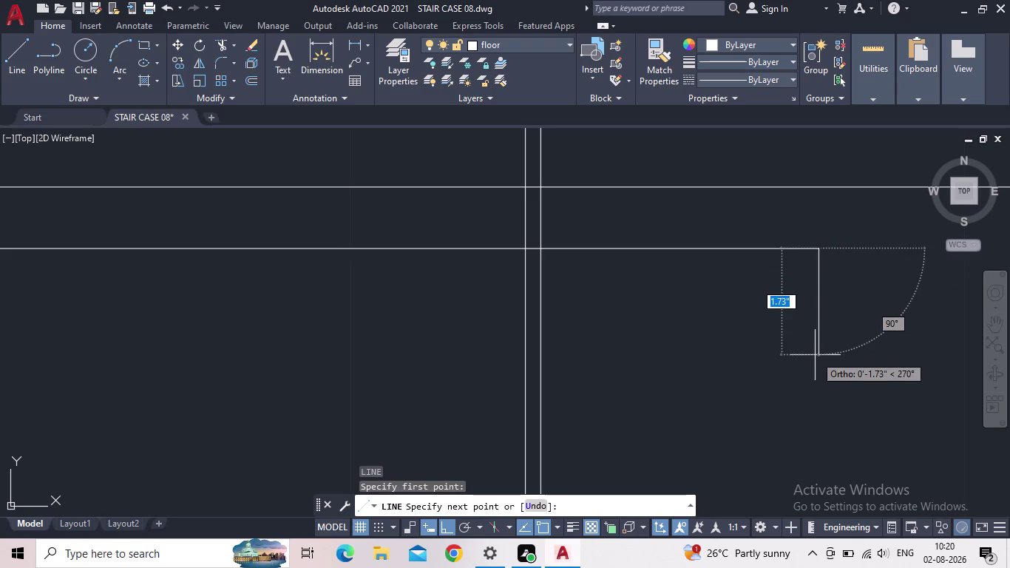
key(6)
key(shift+quotedbl)
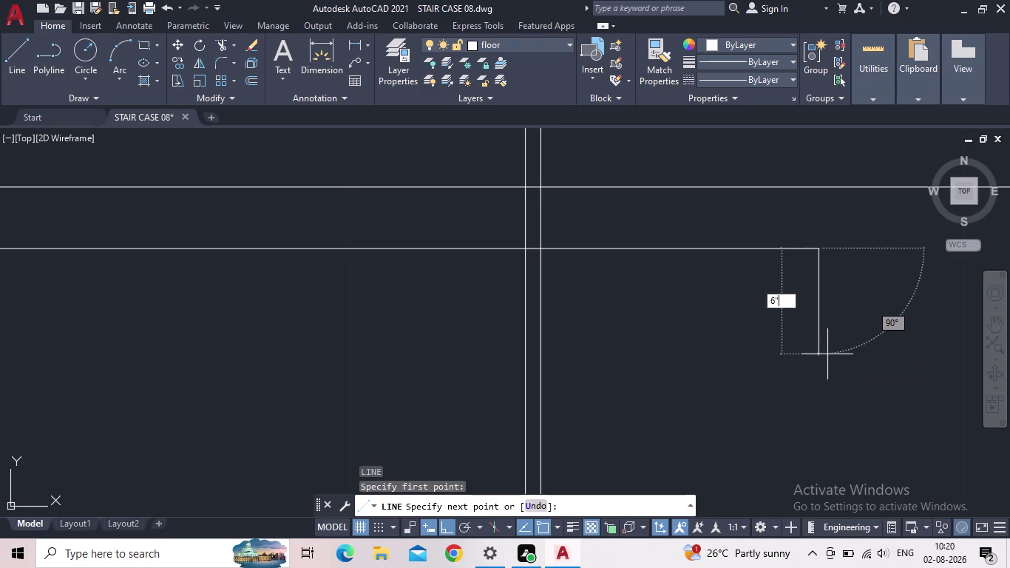
key(Return)
scroll(down, 3)
scroll(down, 3)
middle_drag(649, 336, 670, 257)
scroll(down, 3)
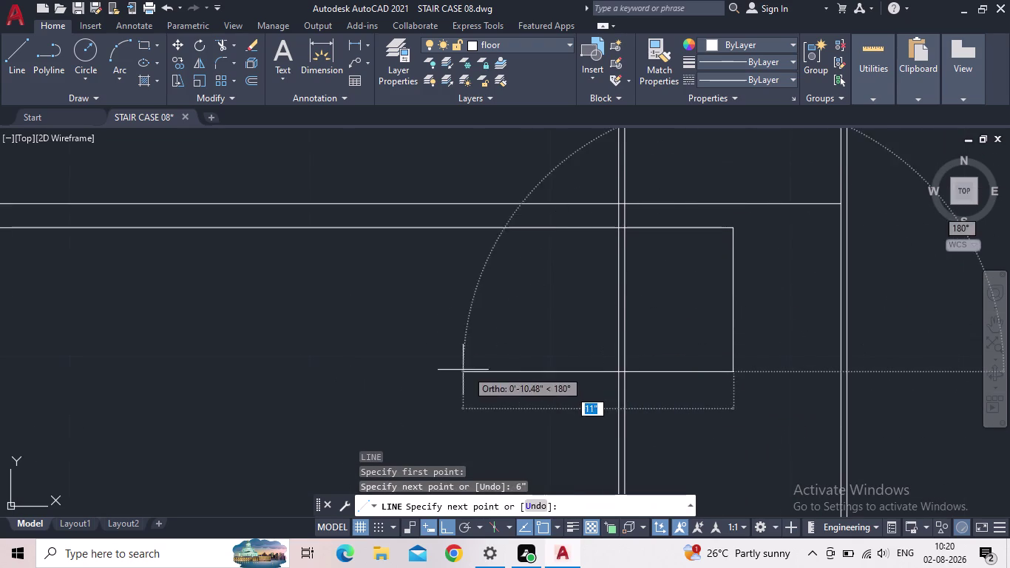
scroll(down, 3)
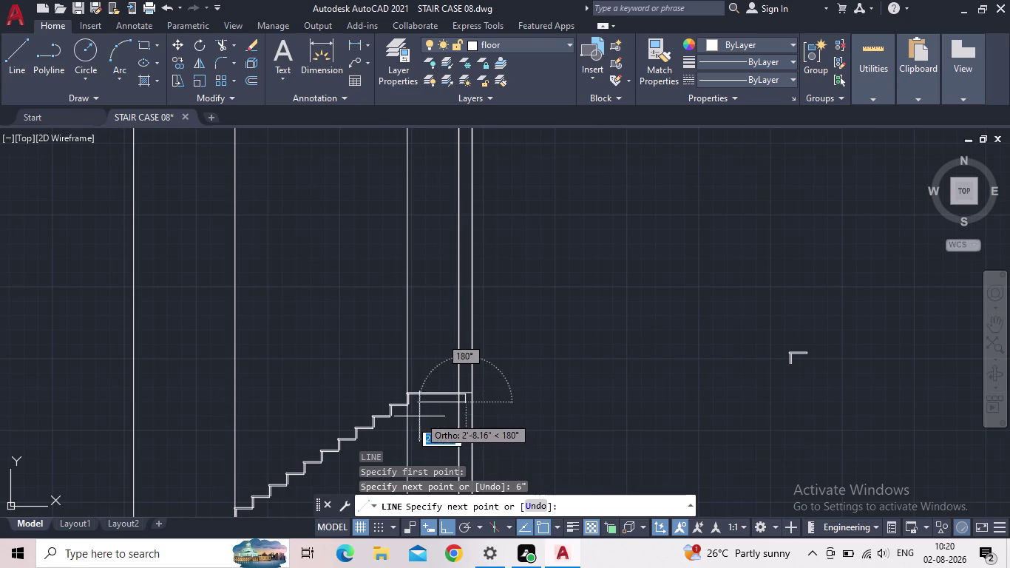
scroll(up, 3)
scroll(up, 3)
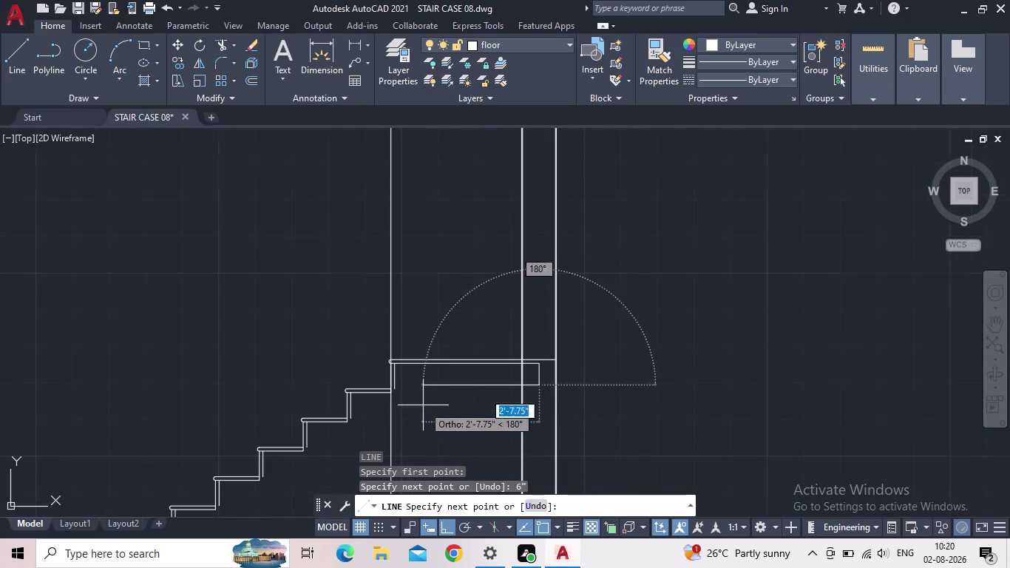
scroll(up, 3)
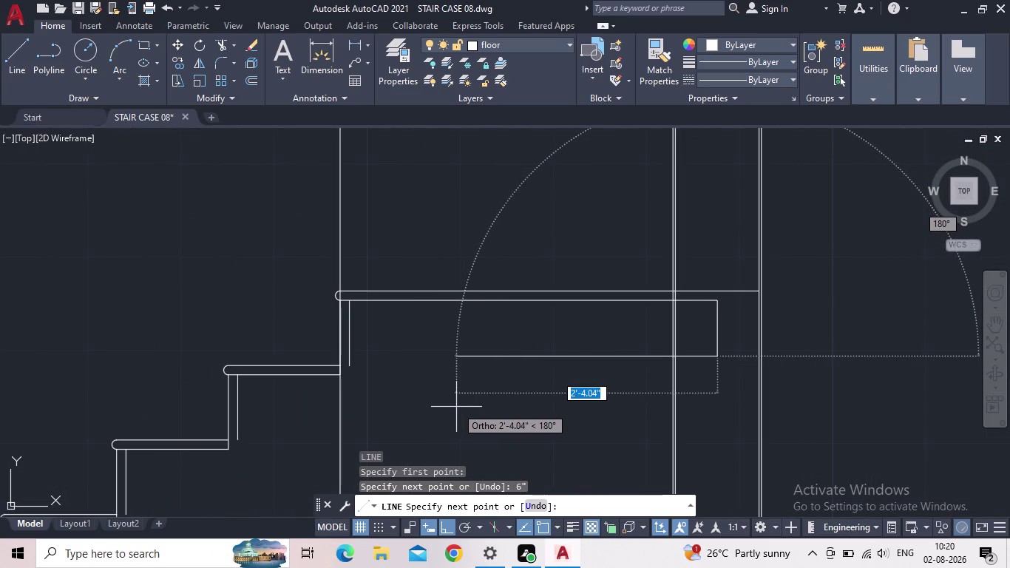
key(Escape)
click(719, 349)
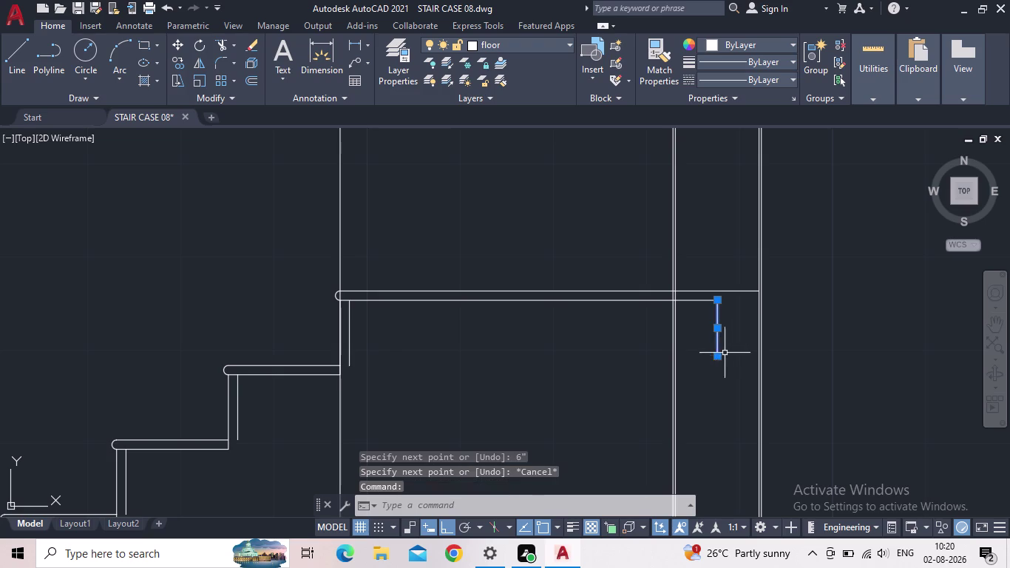
key(Delete)
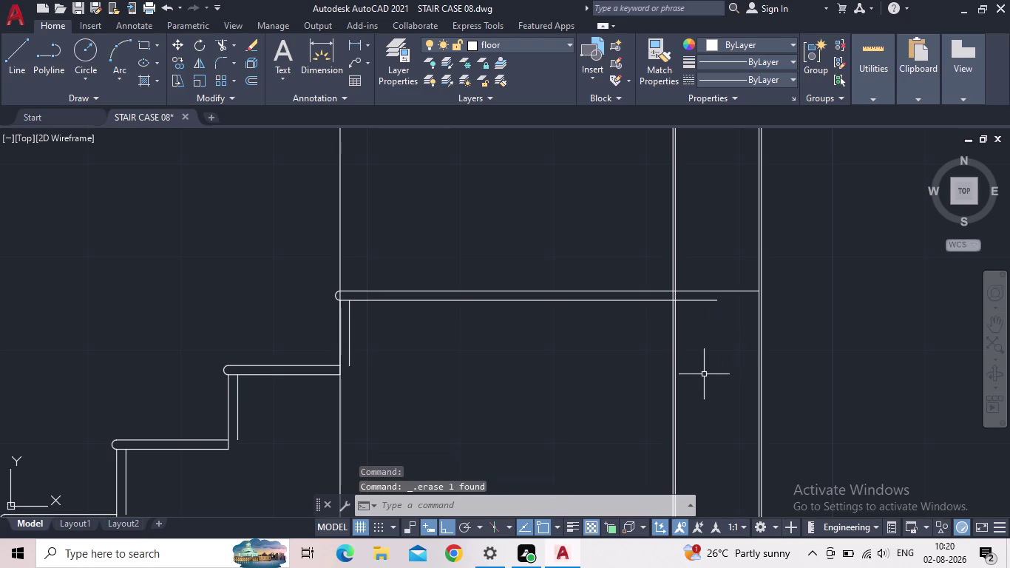
Draw the 6-inch landing thickness line from the landing line's end, plus an adjoining edge segment.
key(l)
key(Return)
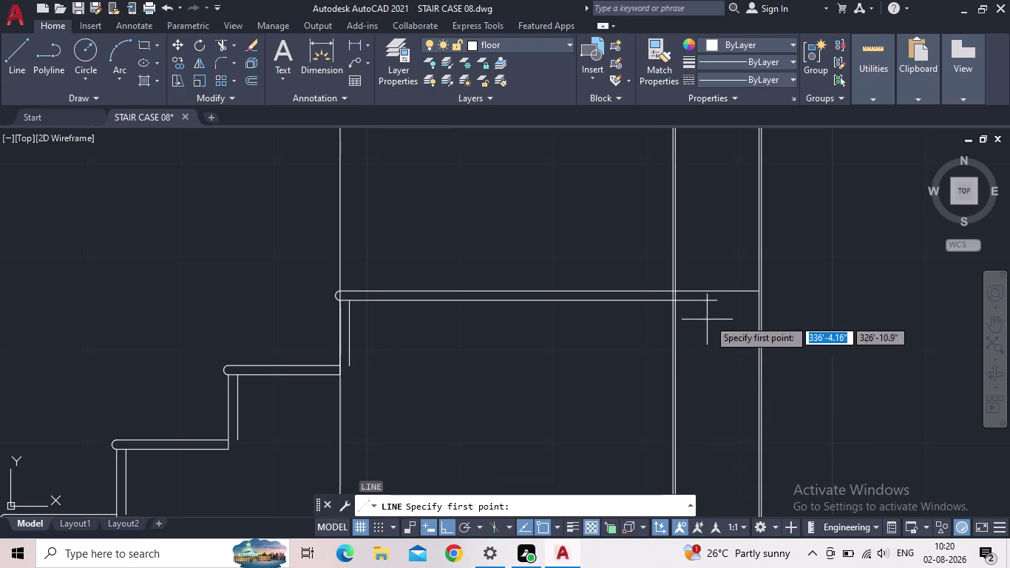
click(719, 303)
text(6)
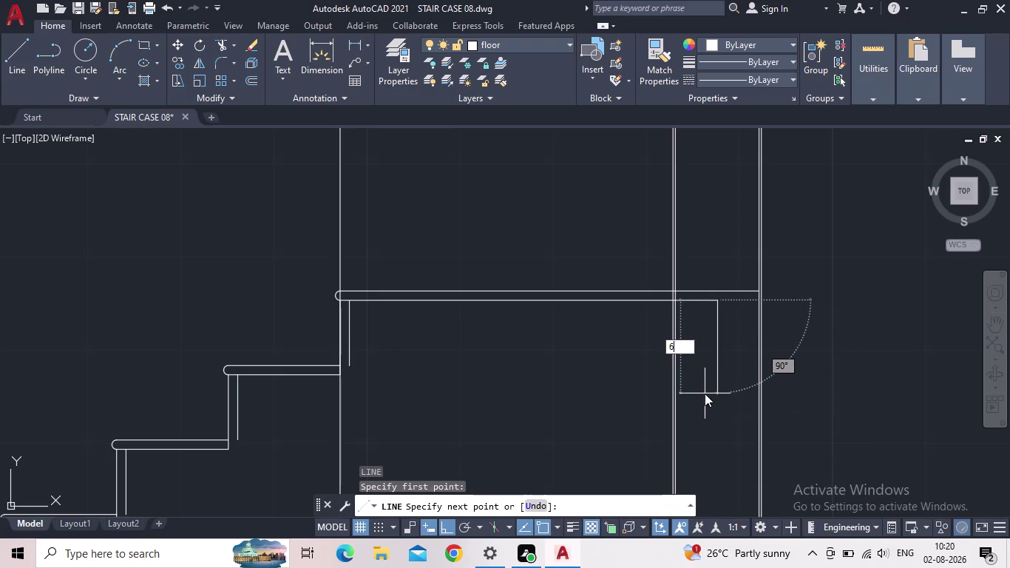
text(")
key(Return)
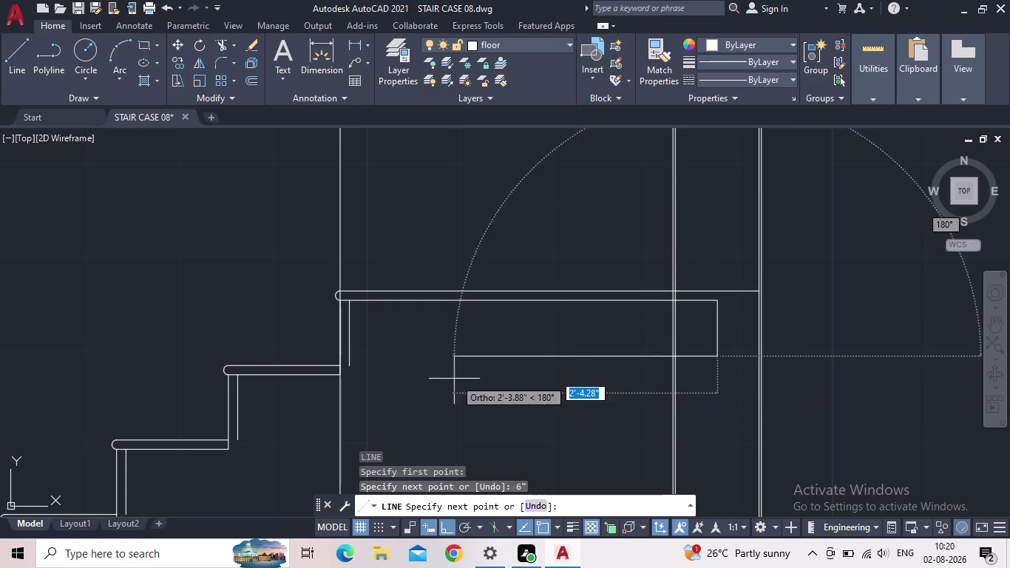
click(381, 359)
key(Escape)
middle_drag(576, 424, 778, 318)
scroll(down, 3)
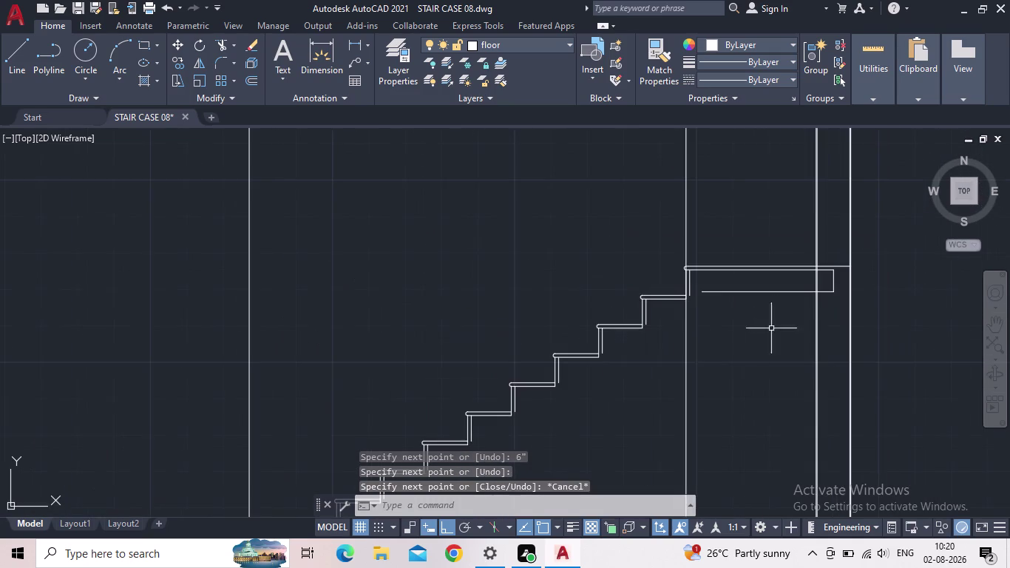
scroll(down, 3)
middle_drag(729, 344, 773, 218)
scroll(up, 3)
scroll(up, 3)
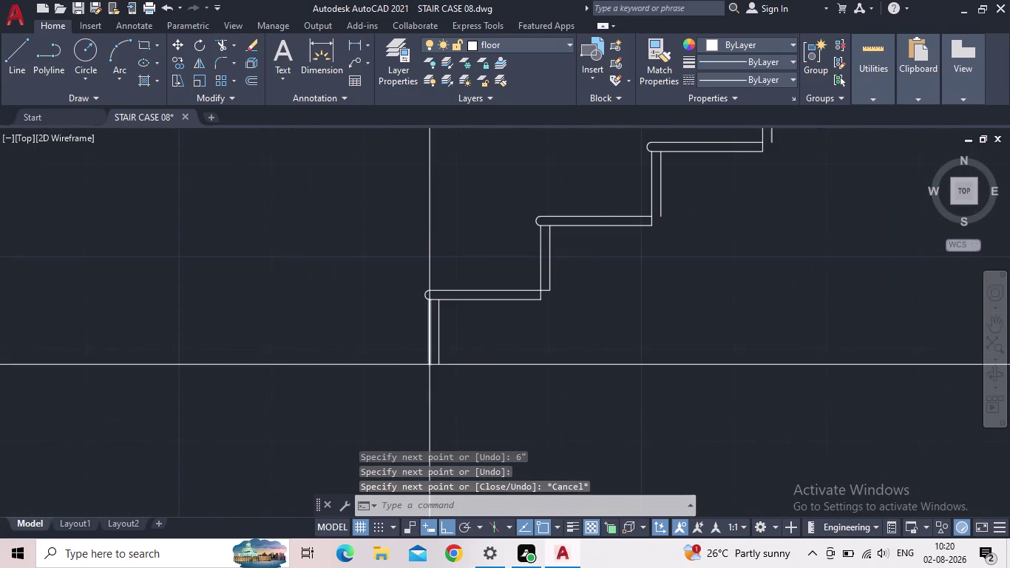
key(space)
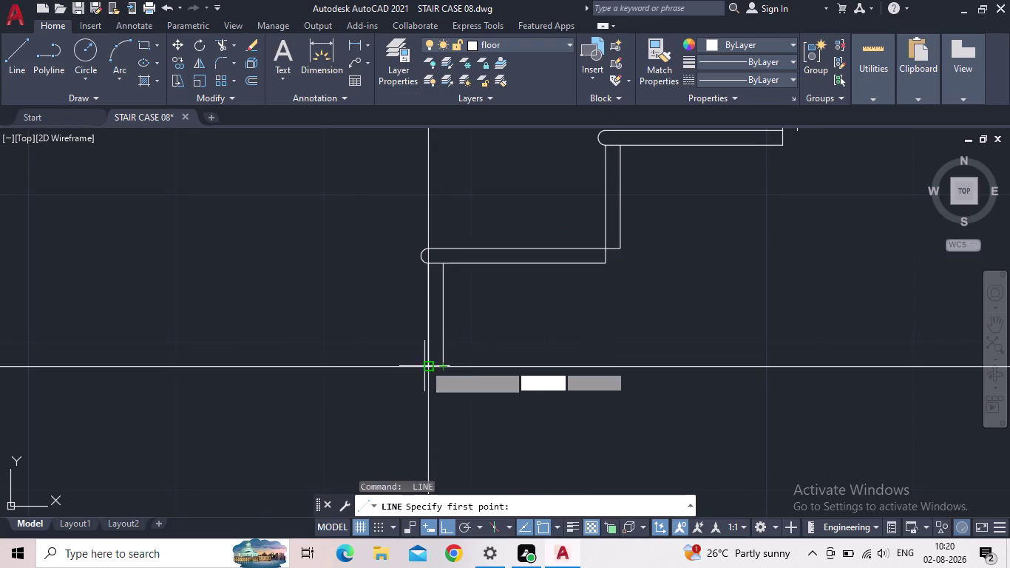
Start a sloped line at the flight's foot with Ortho off, and bring the top step into view.
scroll(up, 3)
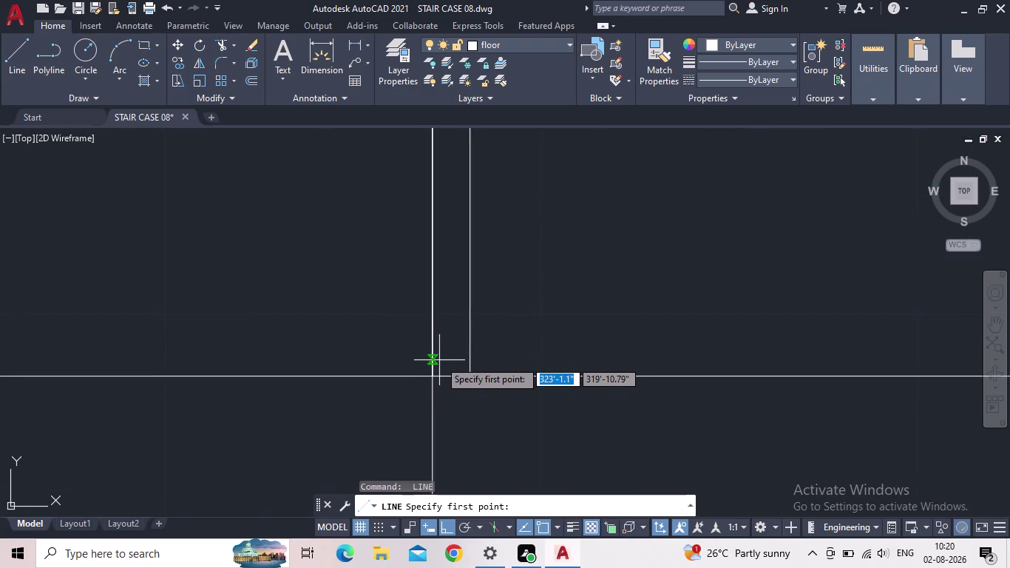
drag(469, 377, 486, 369)
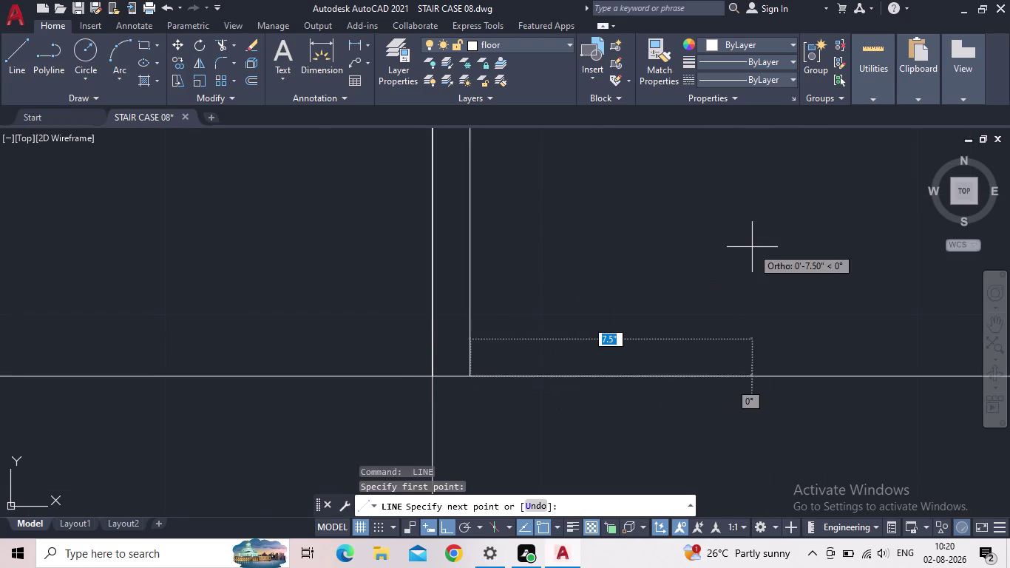
click(448, 526)
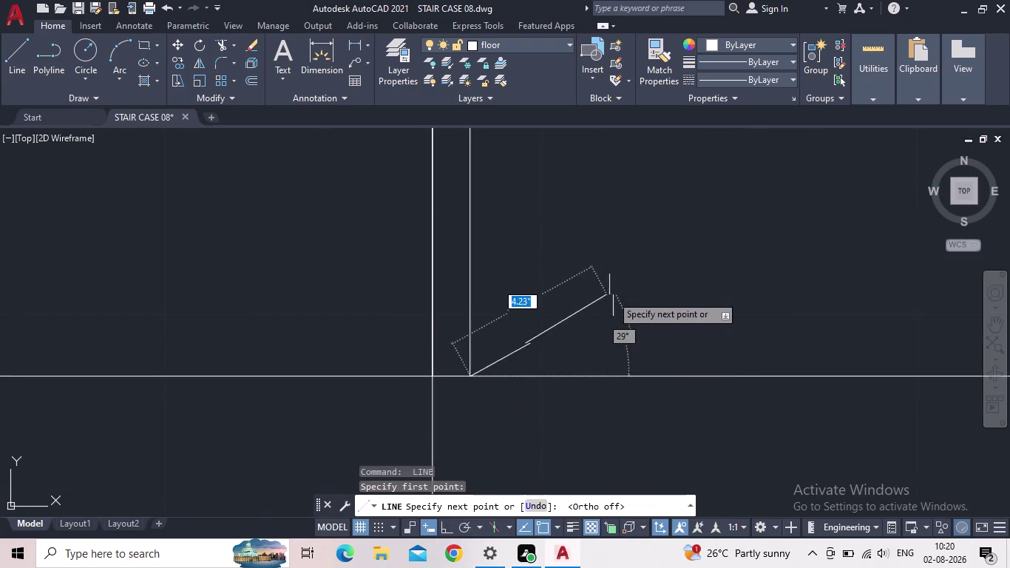
middle_drag(624, 279, 414, 452)
scroll(down, 3)
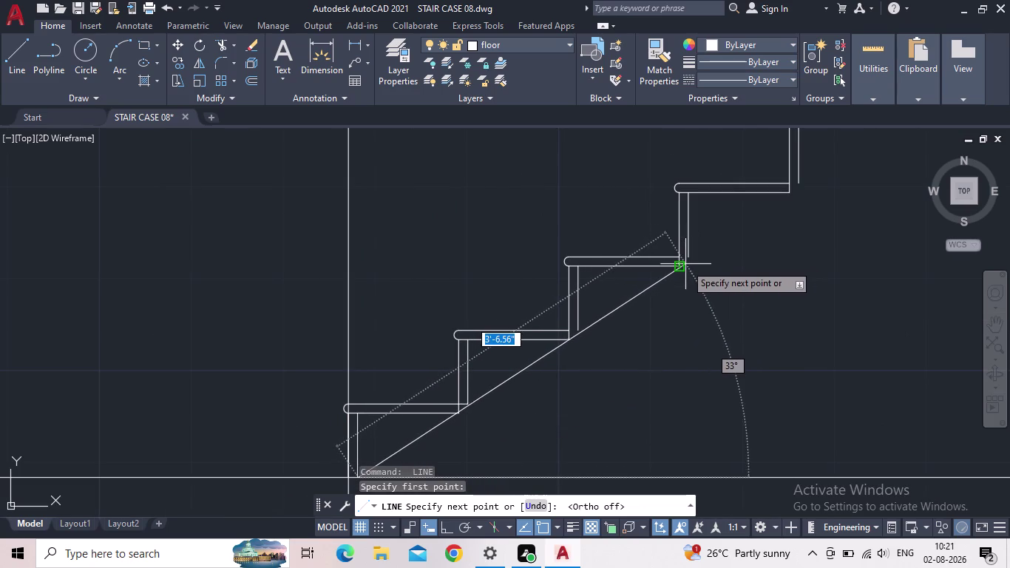
middle_drag(699, 265, 554, 440)
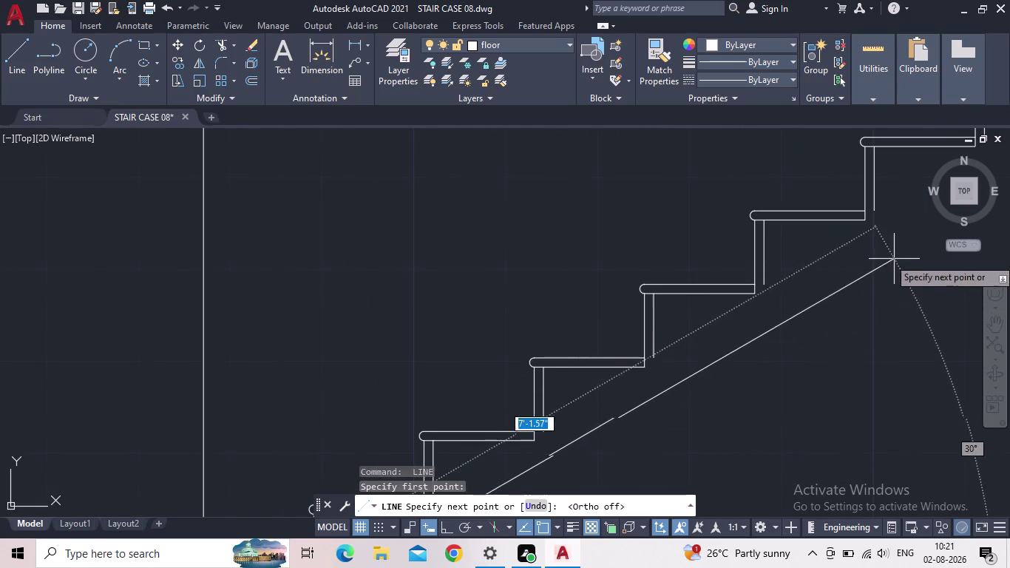
middle_drag(886, 250, 613, 320)
scroll(down, 3)
middle_drag(785, 212, 609, 361)
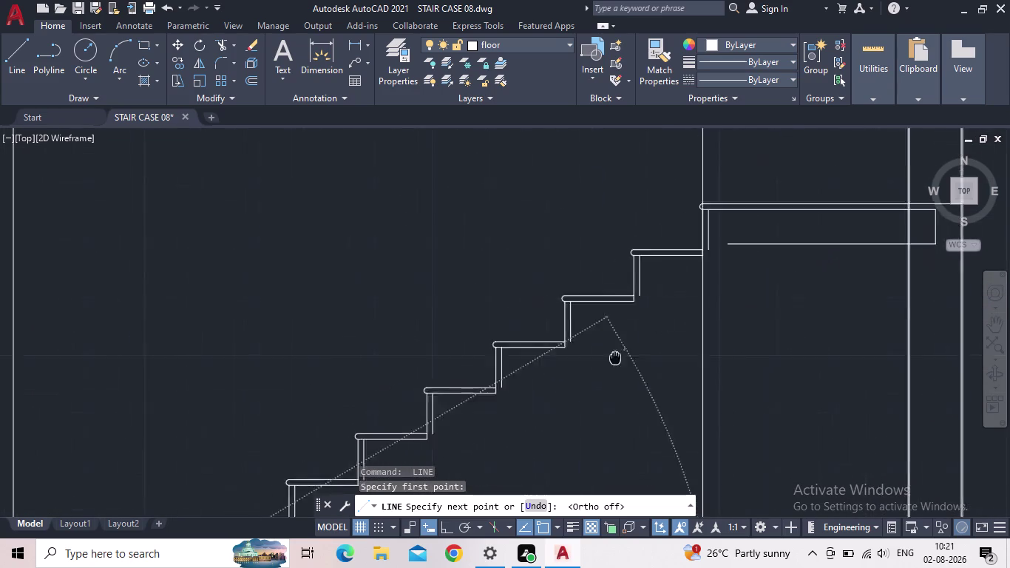
middle_drag(610, 362, 563, 401)
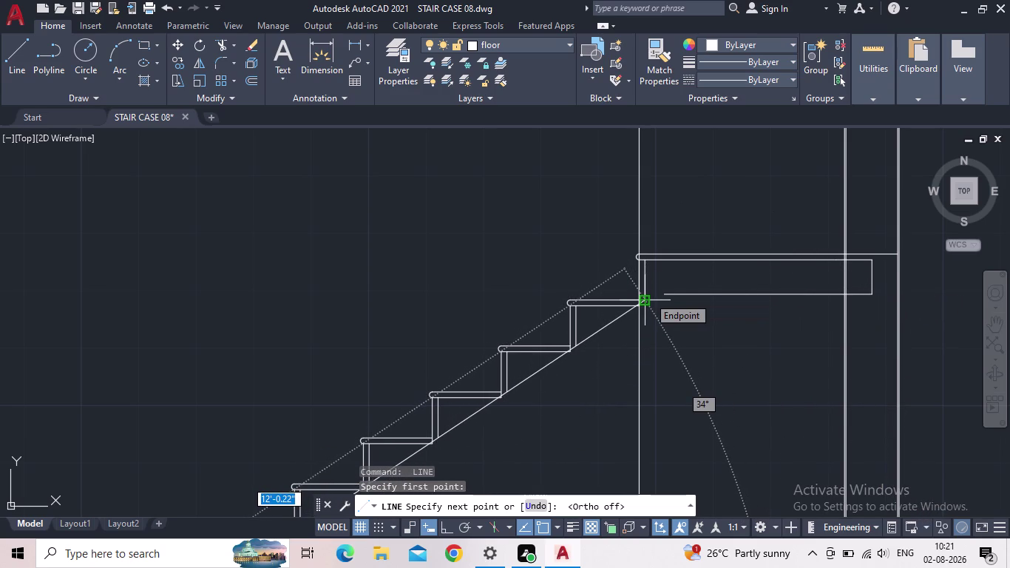
middle_drag(643, 309, 737, 287)
scroll(up, 3)
scroll(up, 3)
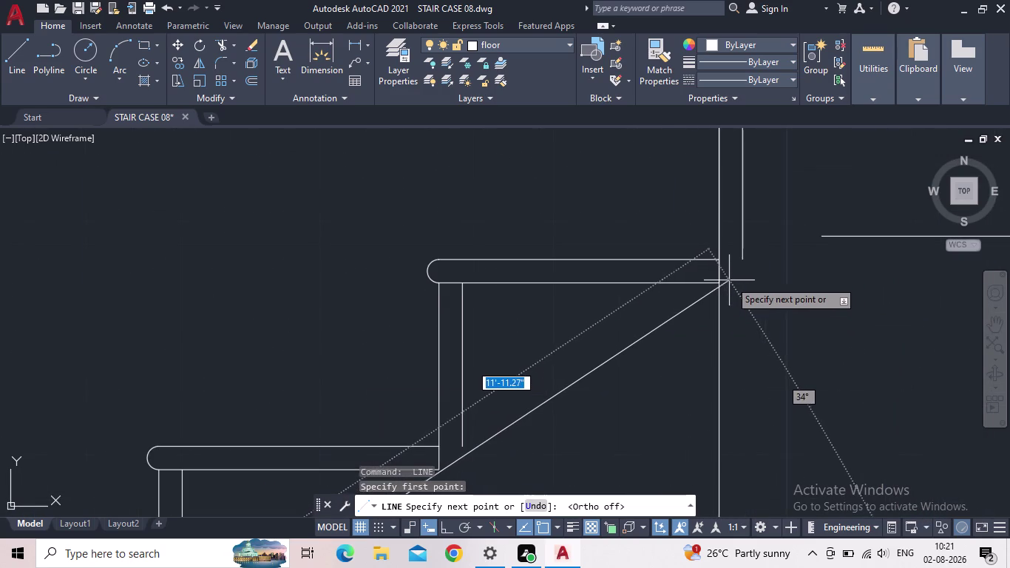
scroll(up, 3)
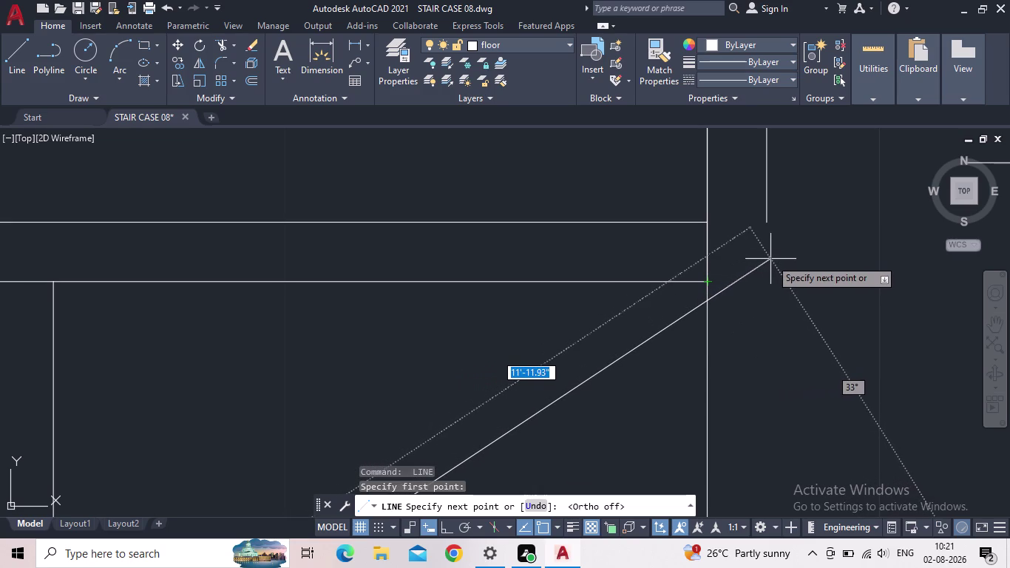
scroll(down, 3)
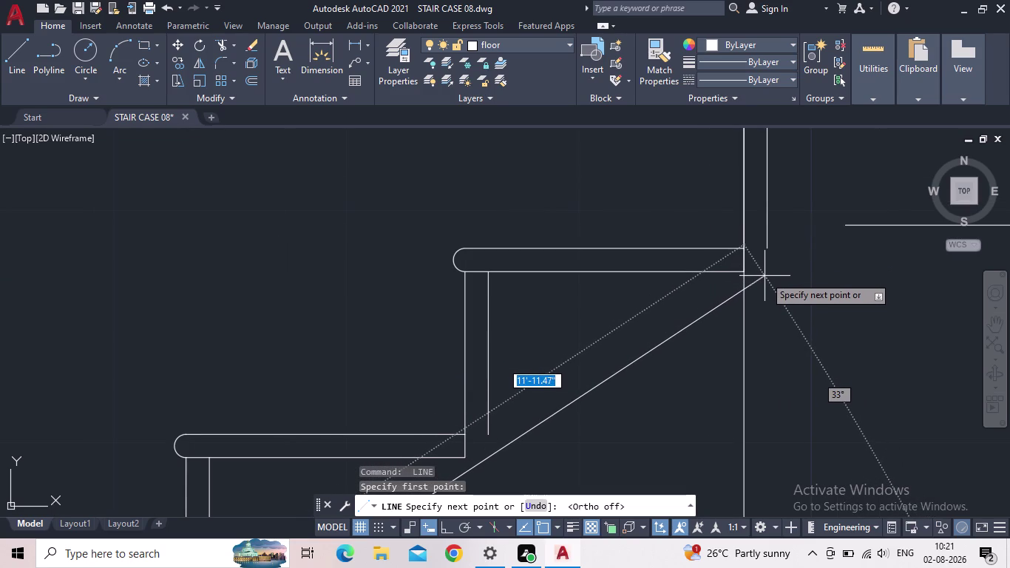
Cancel the sloped line and draw a short two-segment line closing the top step corner.
key(Escape)
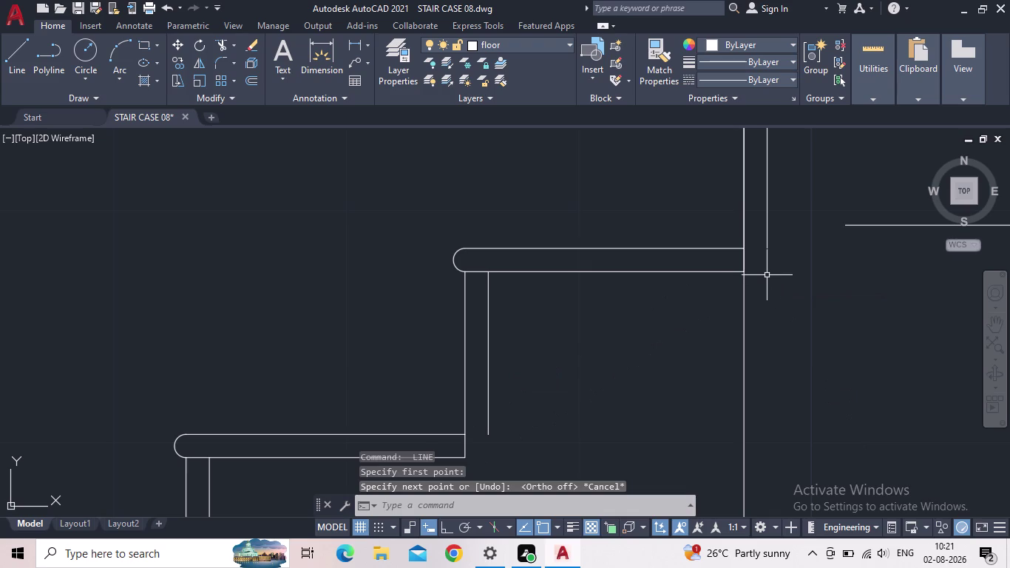
key(l)
key(Return)
click(771, 252)
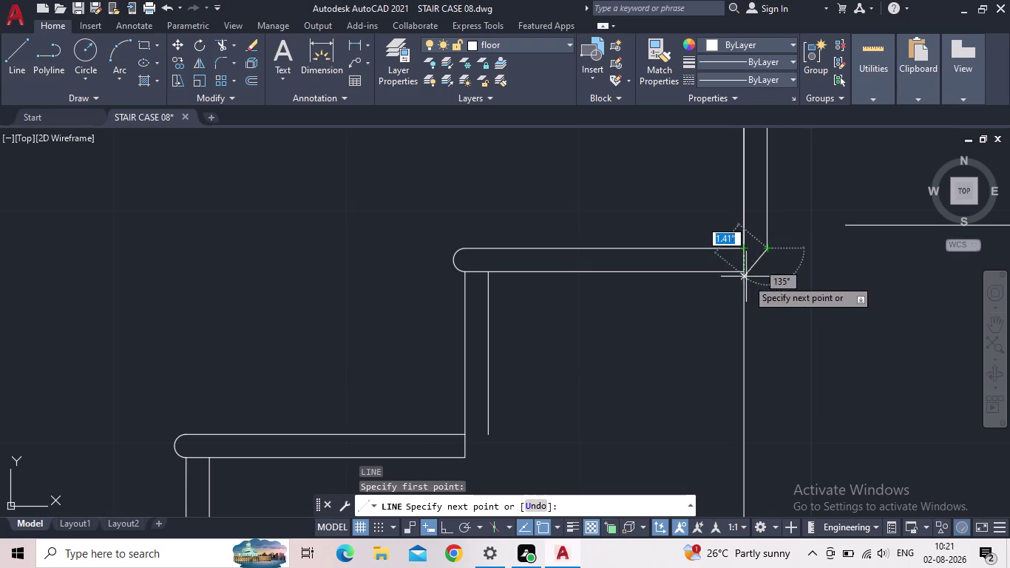
click(770, 272)
click(743, 271)
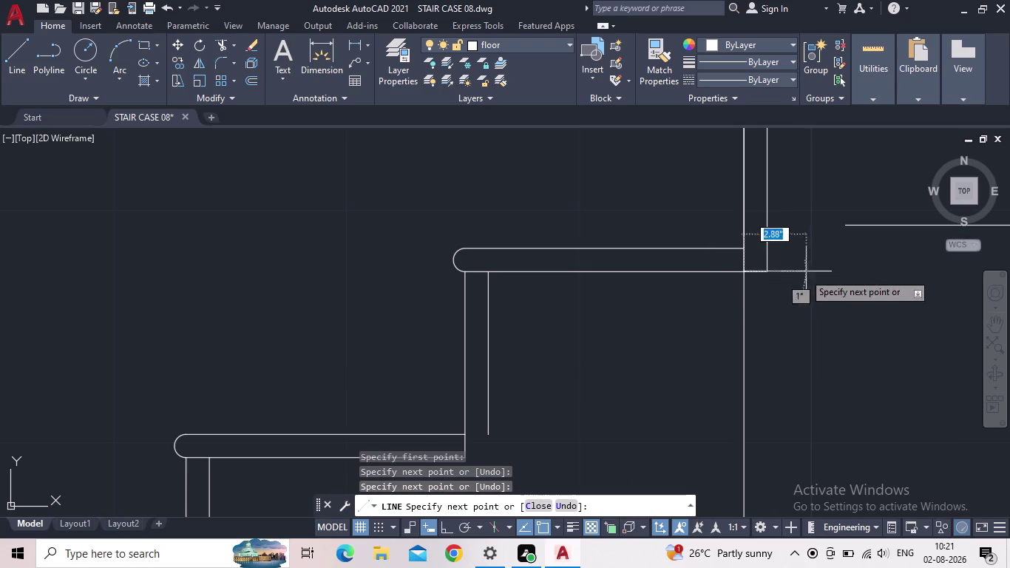
key(Escape)
scroll(down, 3)
middle_drag(776, 324, 825, 281)
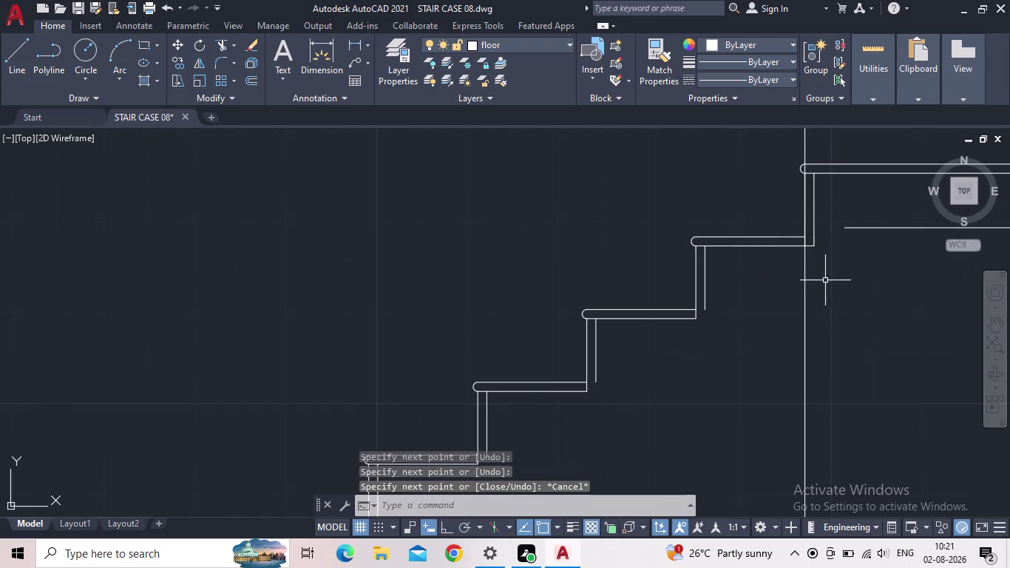
scroll(down, 3)
middle_drag(803, 357, 798, 338)
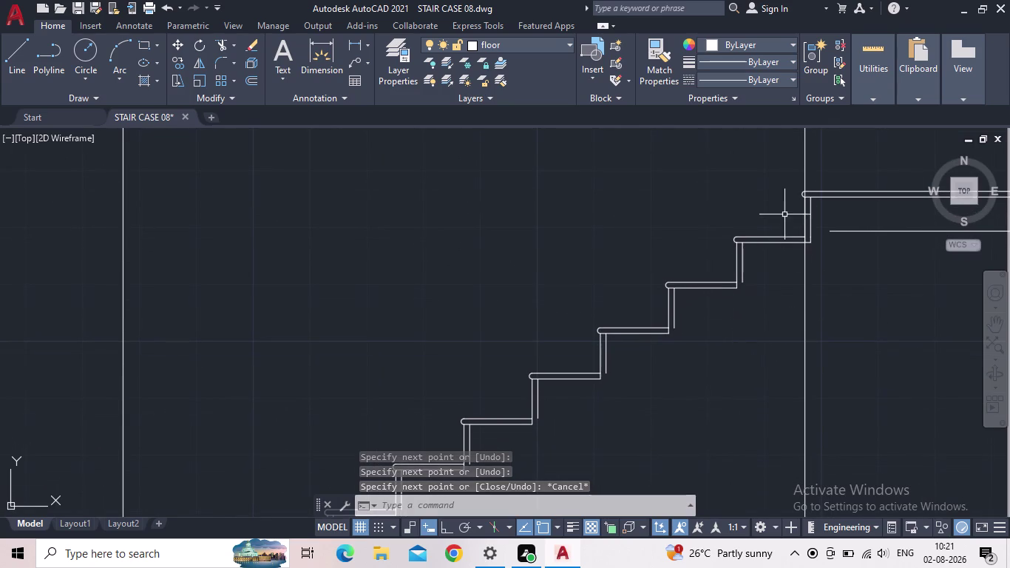
scroll(up, 3)
middle_drag(824, 267, 879, 193)
scroll(down, 3)
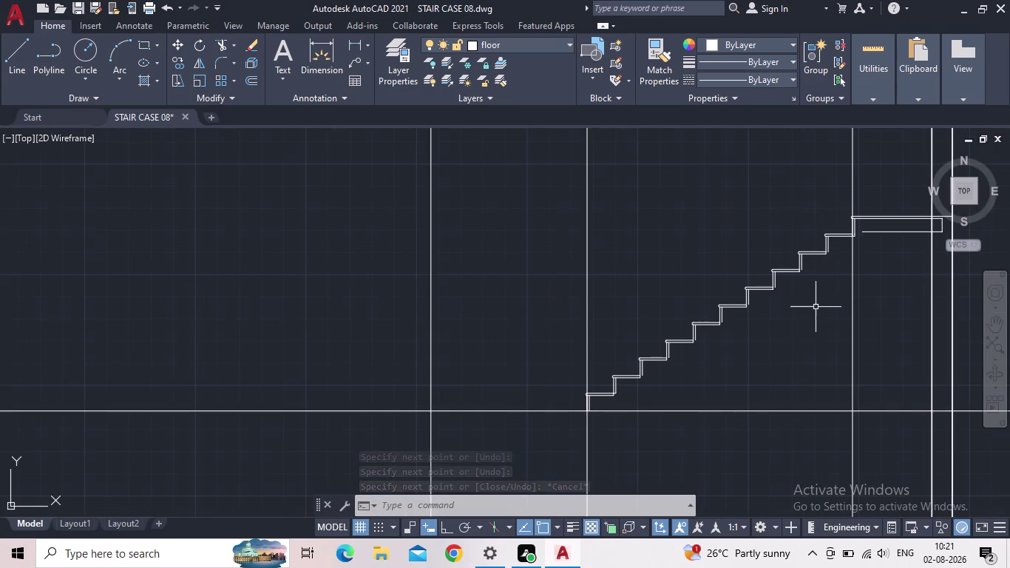
Draw a sloped line (L) from the nosed flight's bottom endpoint to the top step's corner.
key(l)
key(Return)
middle_drag(764, 317, 773, 228)
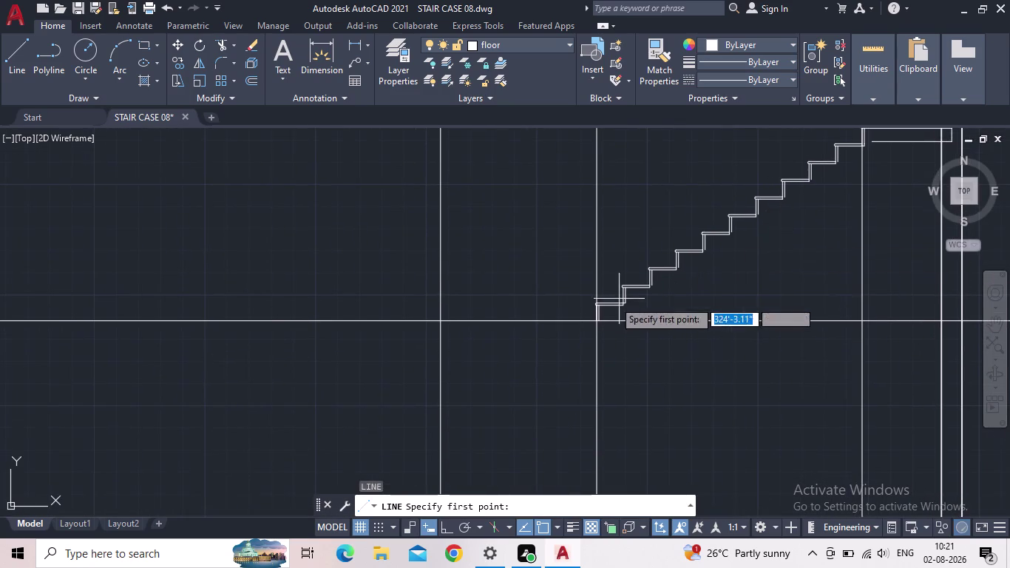
scroll(up, 3)
scroll(up, 3)
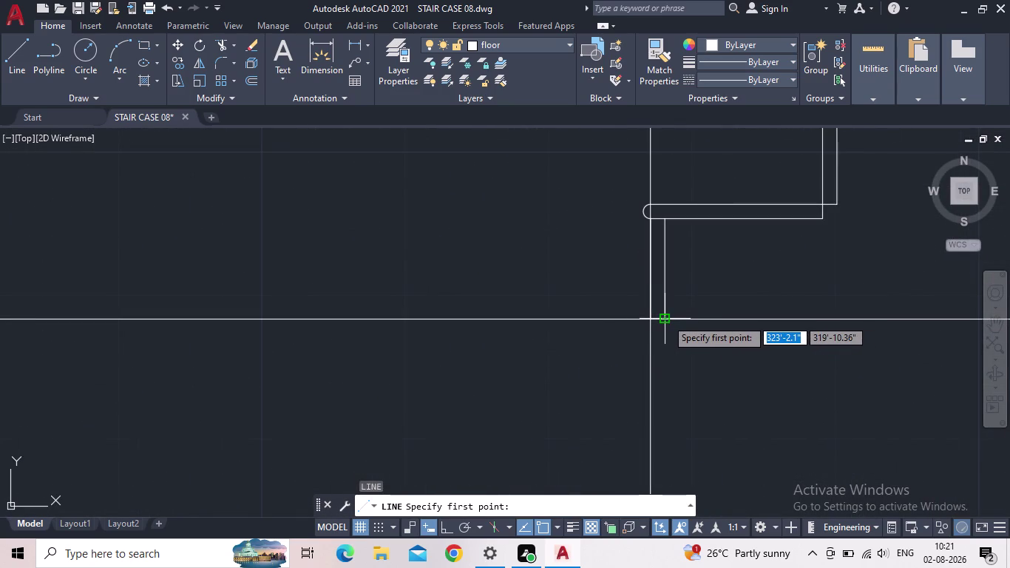
click(668, 316)
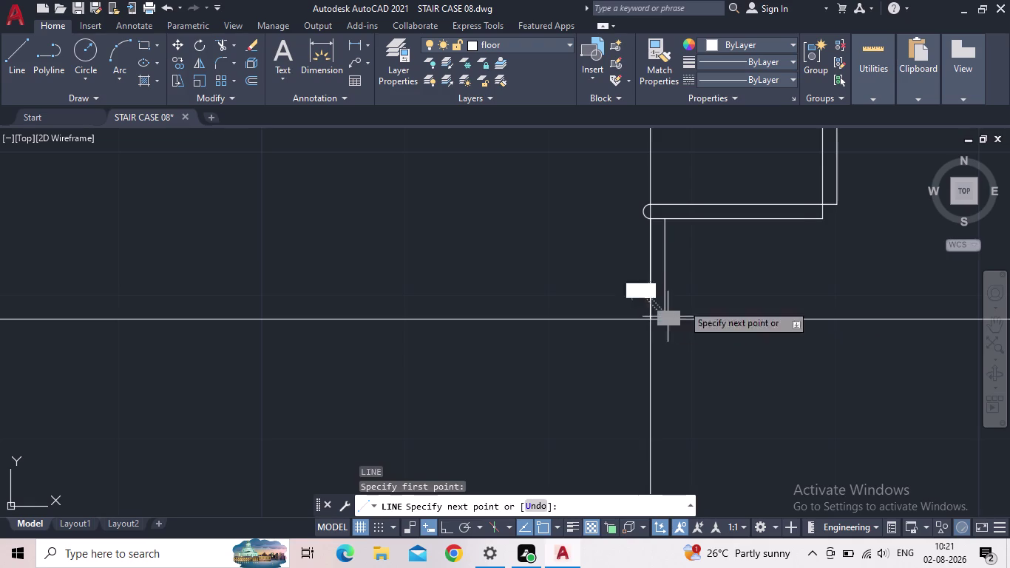
middle_drag(851, 182, 288, 404)
scroll(down, 3)
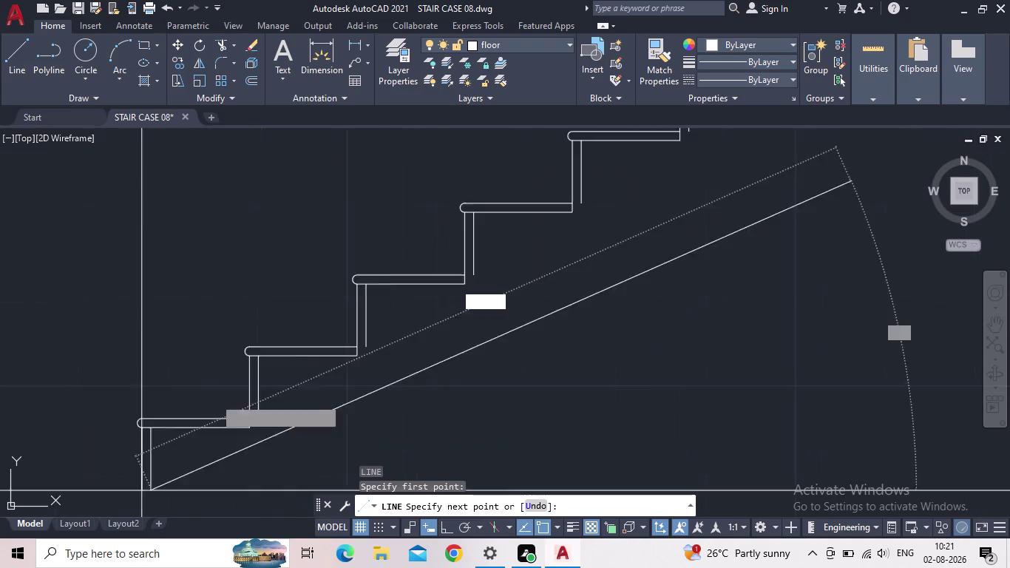
scroll(up, 3)
middle_drag(623, 191, 624, 233)
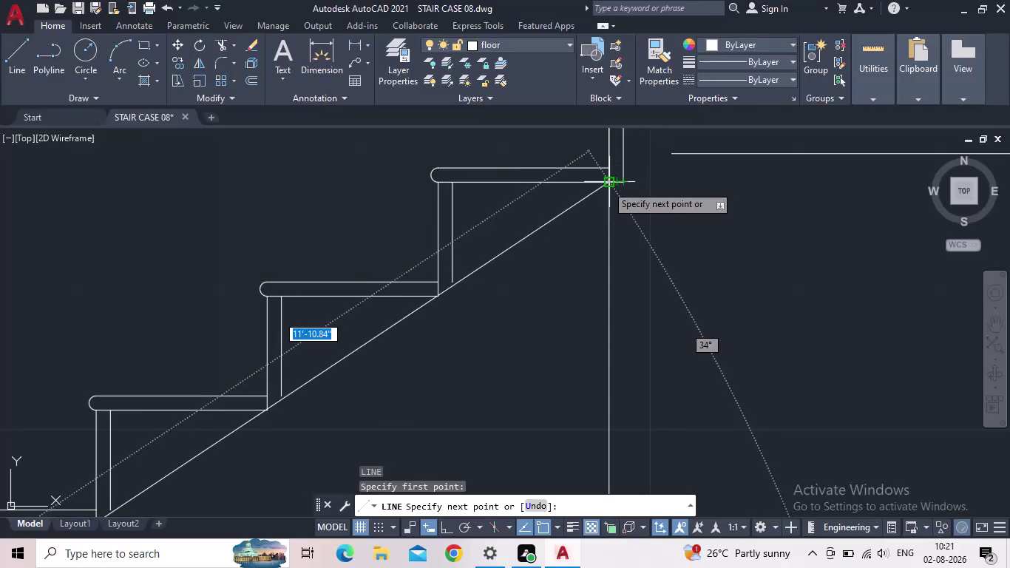
click(607, 185)
scroll(down, 3)
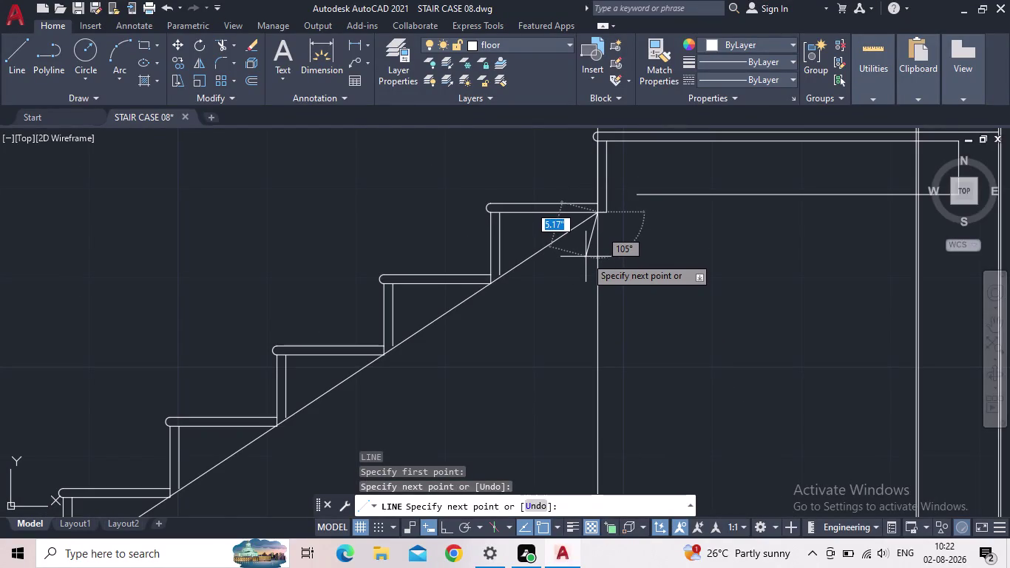
key(Escape)
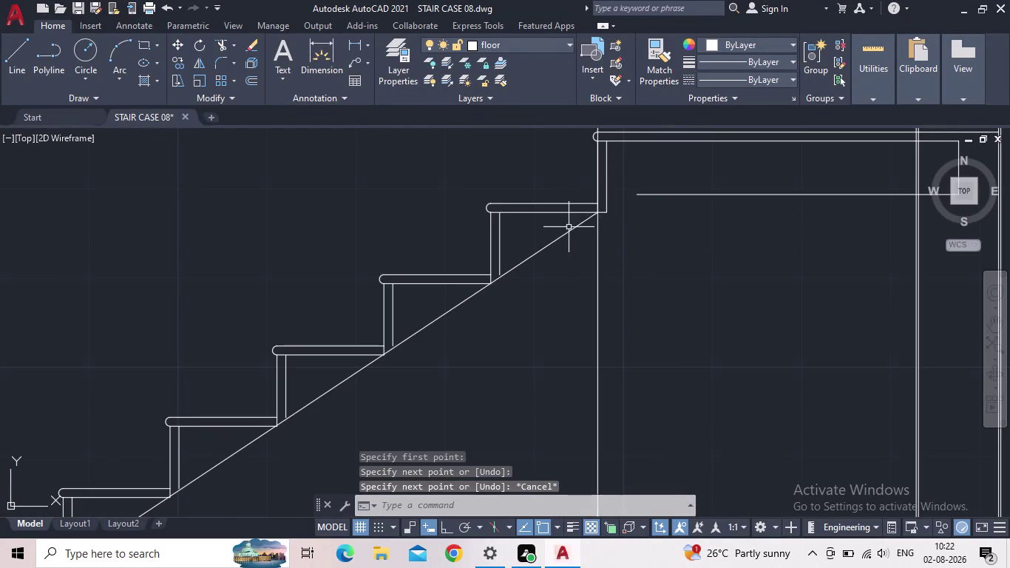
scroll(up, 3)
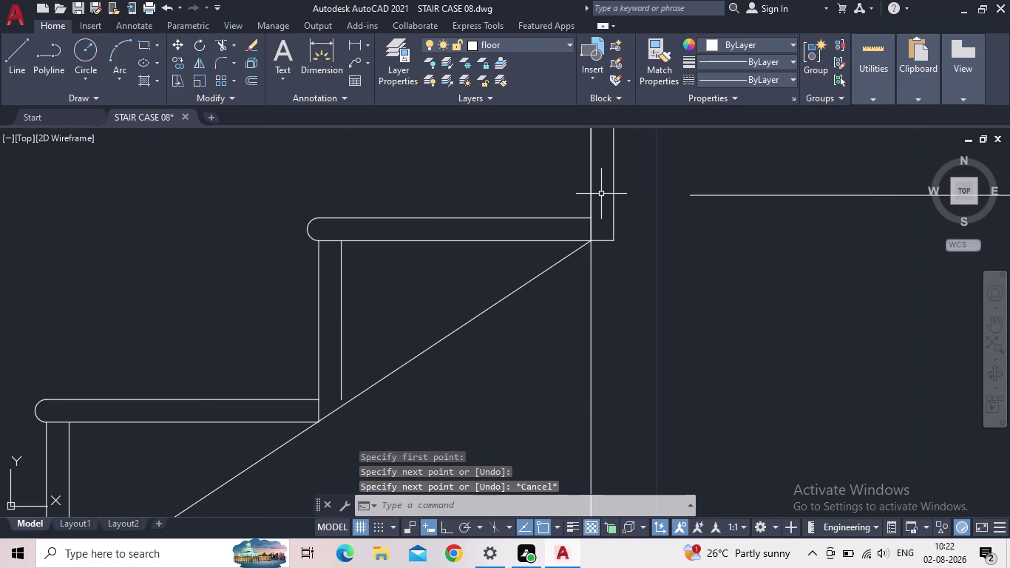
Pan and zoom along the finished flight toward the landing to inspect it.
middle_drag(608, 211, 622, 333)
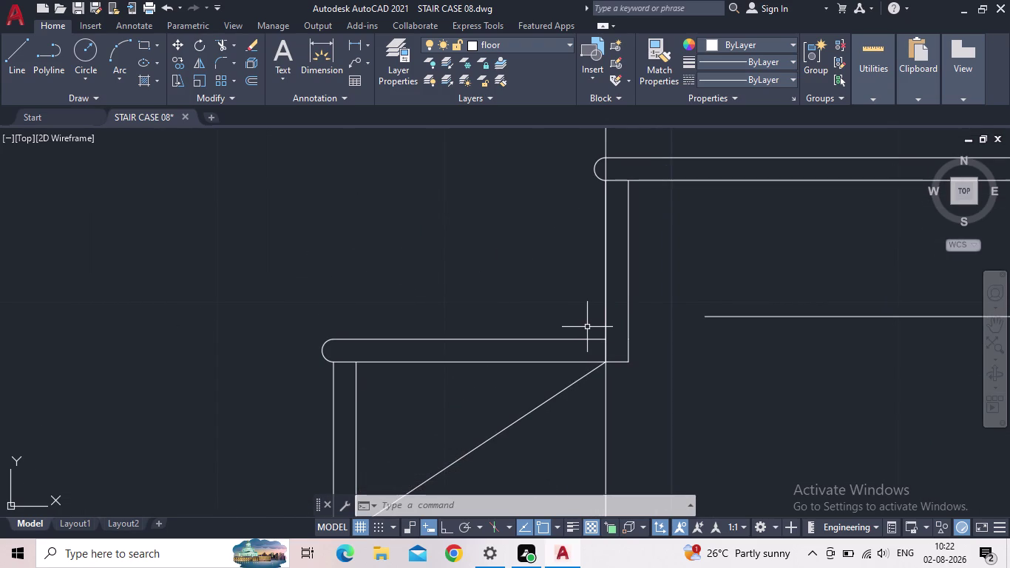
scroll(down, 3)
middle_drag(560, 375, 924, 163)
scroll(down, 3)
scroll(down, 3)
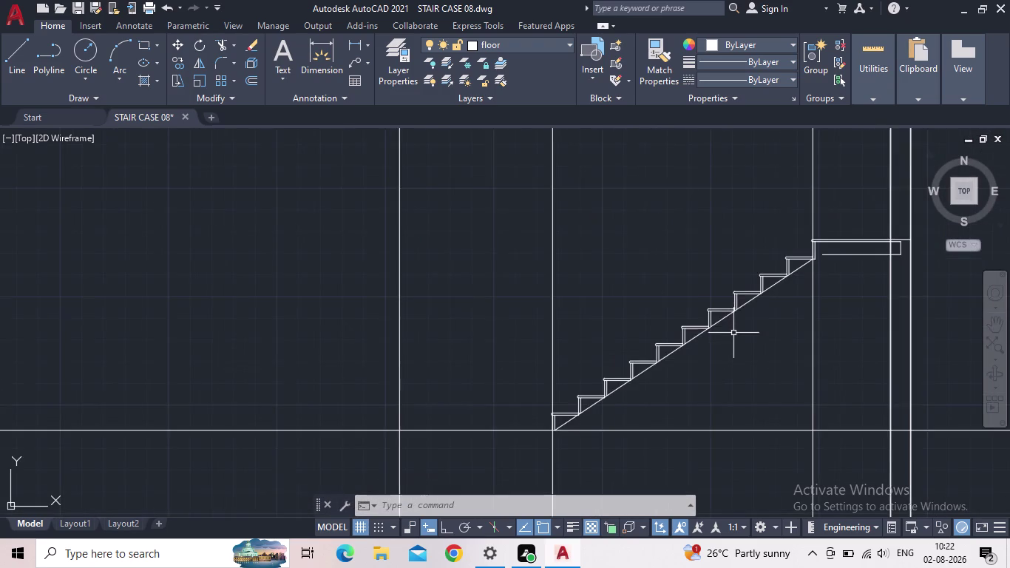
middle_drag(739, 346, 598, 328)
scroll(up, 3)
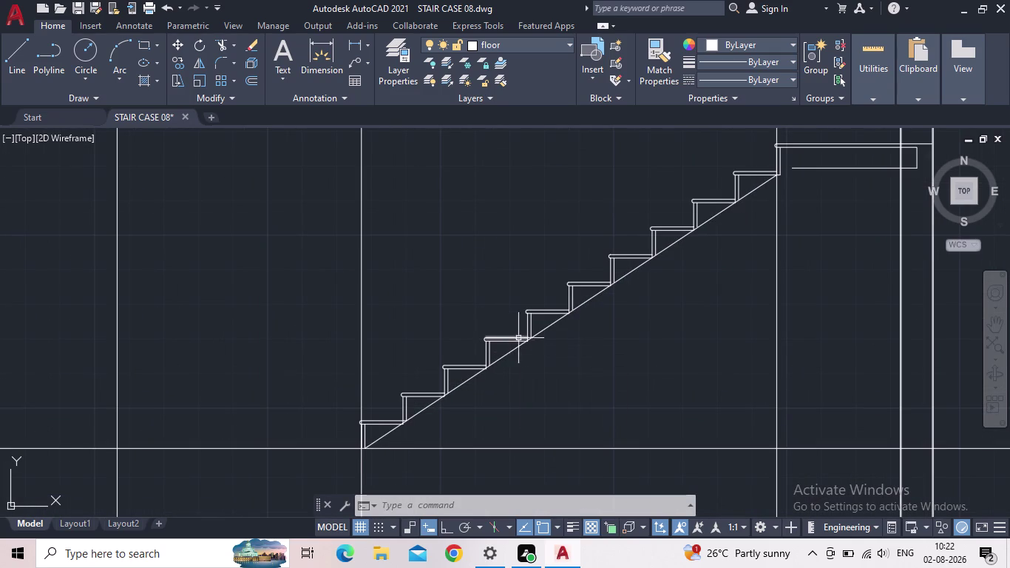
scroll(up, 3)
scroll(up, 3)
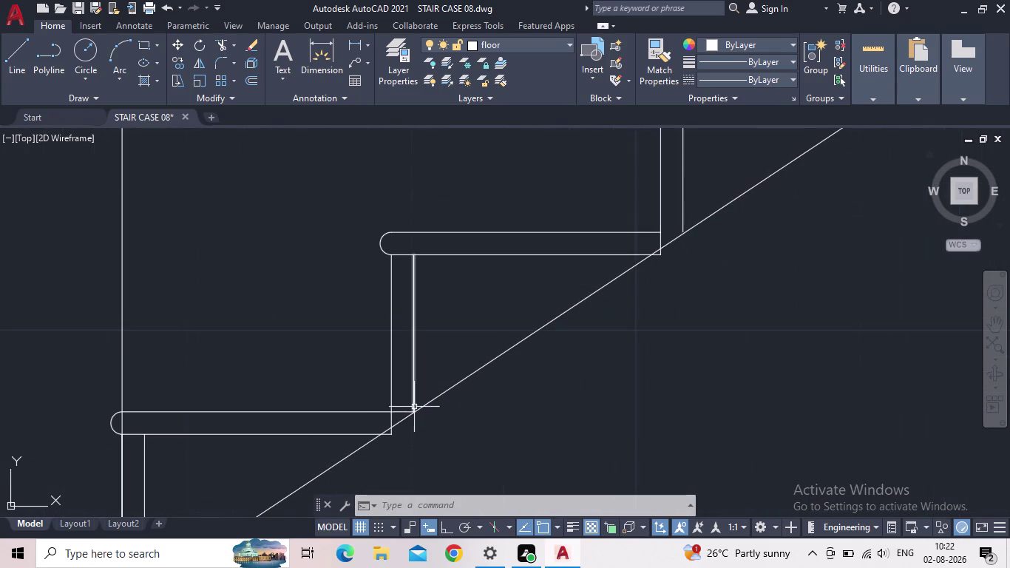
scroll(down, 3)
middle_drag(711, 290, 260, 567)
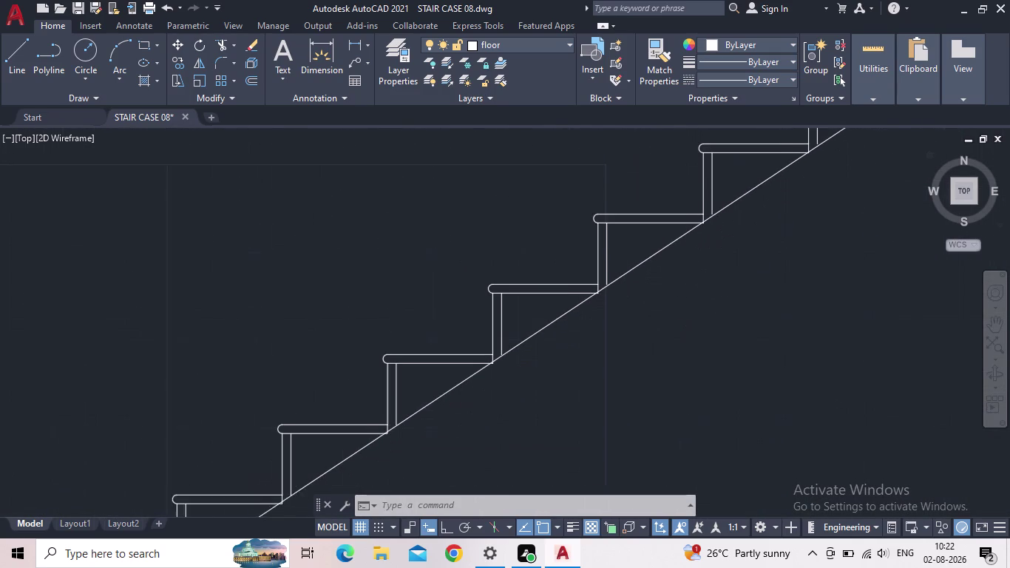
middle_drag(261, 567, 259, 567)
scroll(down, 3)
middle_drag(632, 363, 249, 566)
scroll(down, 3)
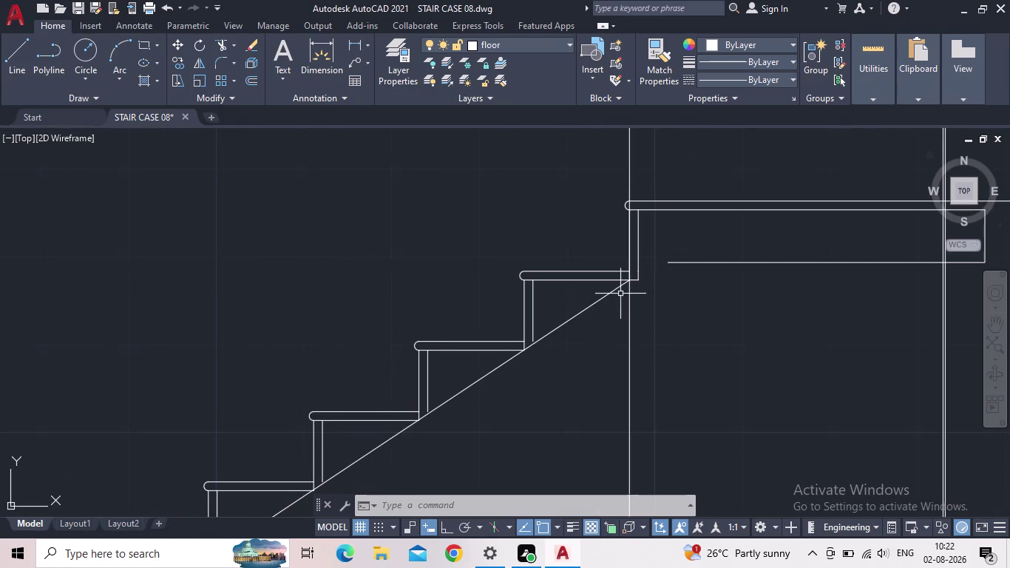
Select the sloped underside line and grab its top endpoint grip, then cancel without moving it.
click(617, 293)
scroll(up, 3)
click(656, 265)
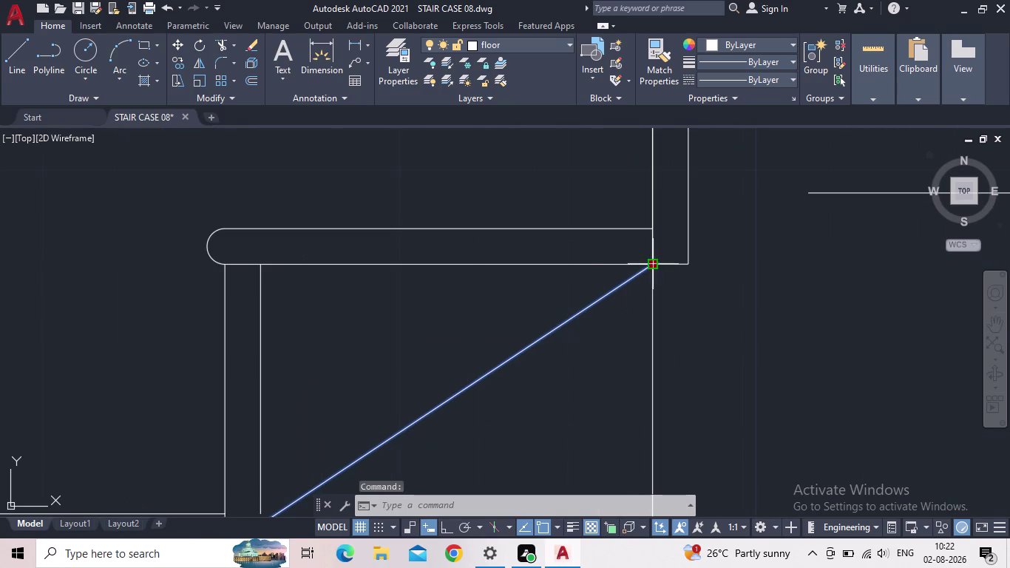
click(689, 266)
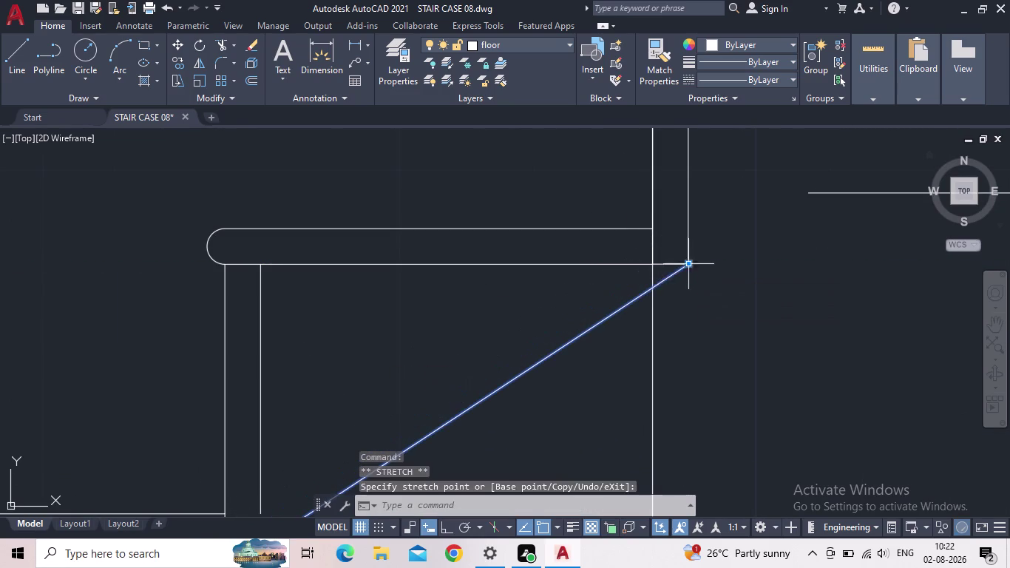
scroll(down, 3)
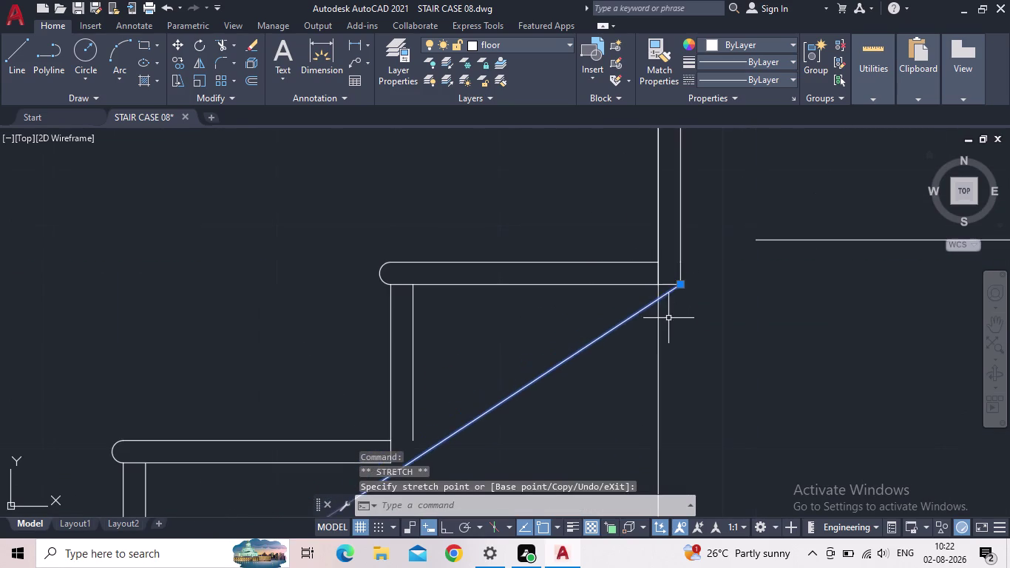
scroll(down, 3)
key(Escape)
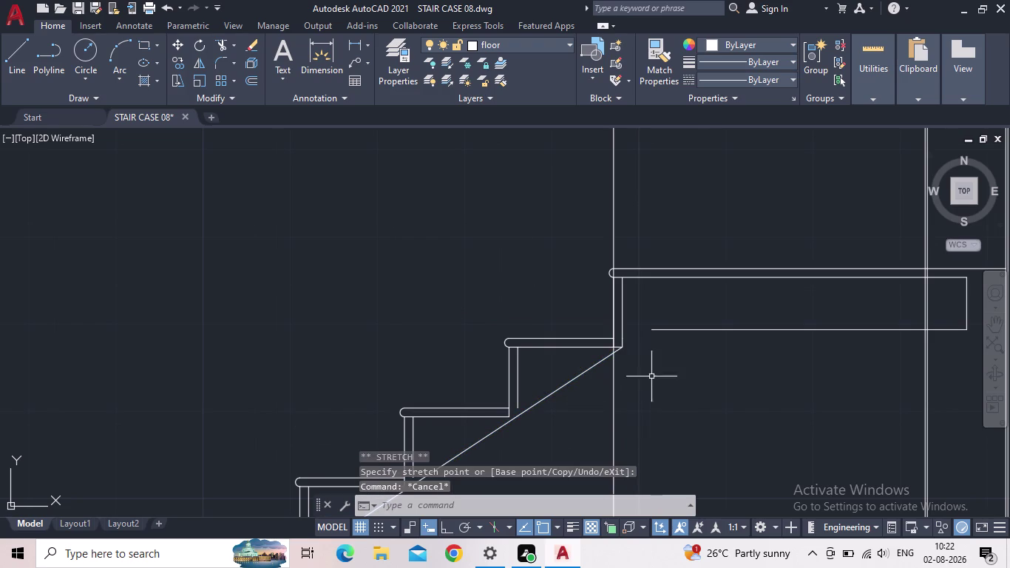
Start the Trim command (TR) with the top of the flight in view.
middle_drag(652, 364, 696, 148)
scroll(down, 3)
scroll(down, 3)
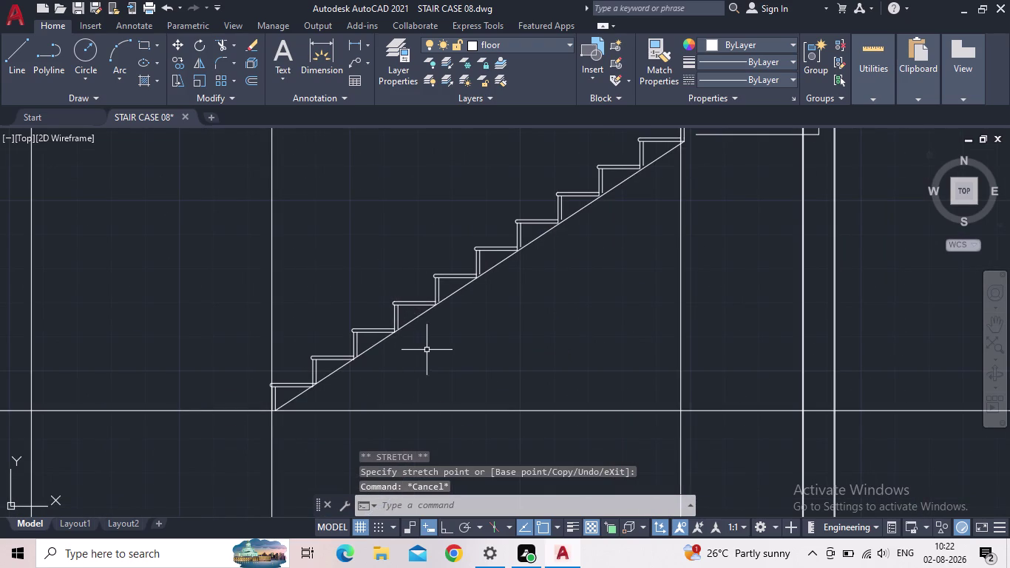
middle_drag(527, 329, 464, 392)
scroll(up, 3)
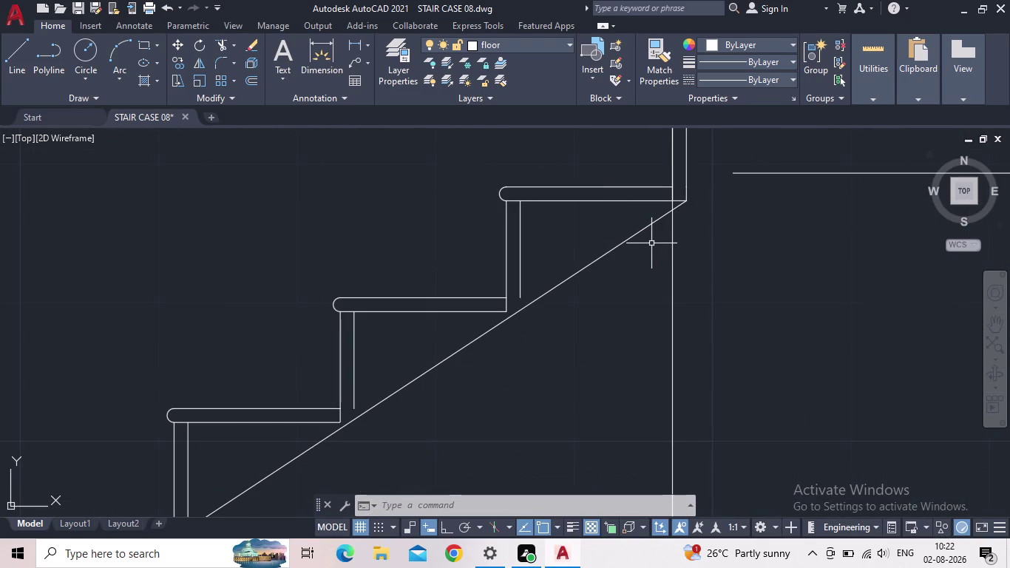
key(t)
key(r)
key(Return)
scroll(down, 3)
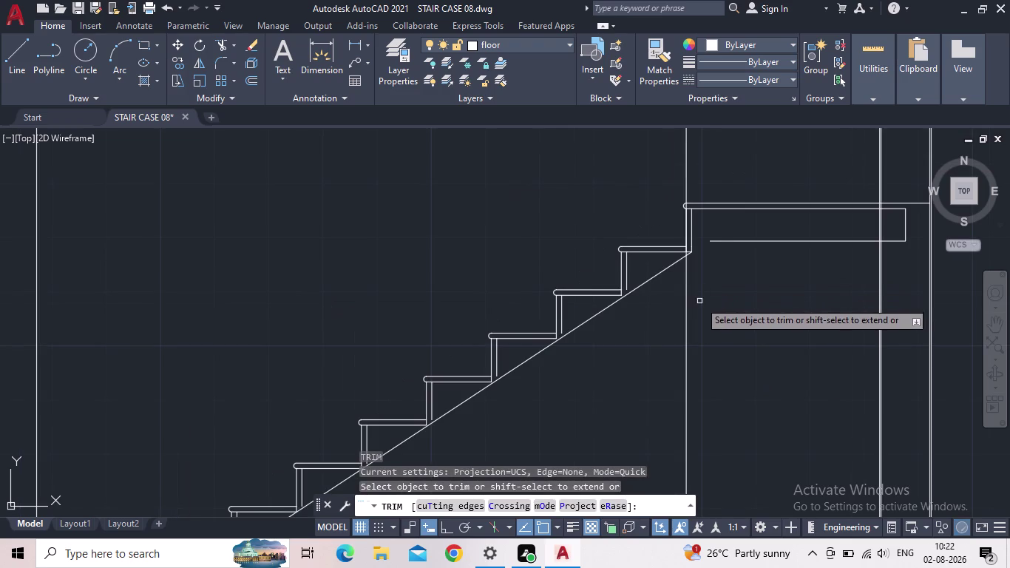
Fence-trim the riser ends poking below the sloped underside line.
click(701, 305)
click(668, 315)
scroll(down, 3)
middle_drag(711, 342, 736, 315)
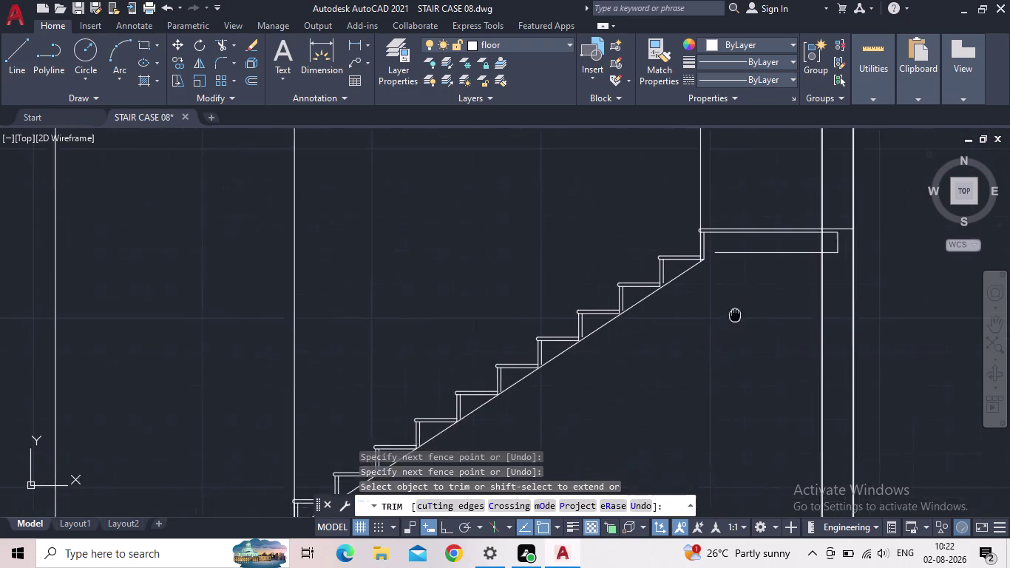
middle_drag(735, 315, 760, 281)
middle_drag(545, 410, 610, 357)
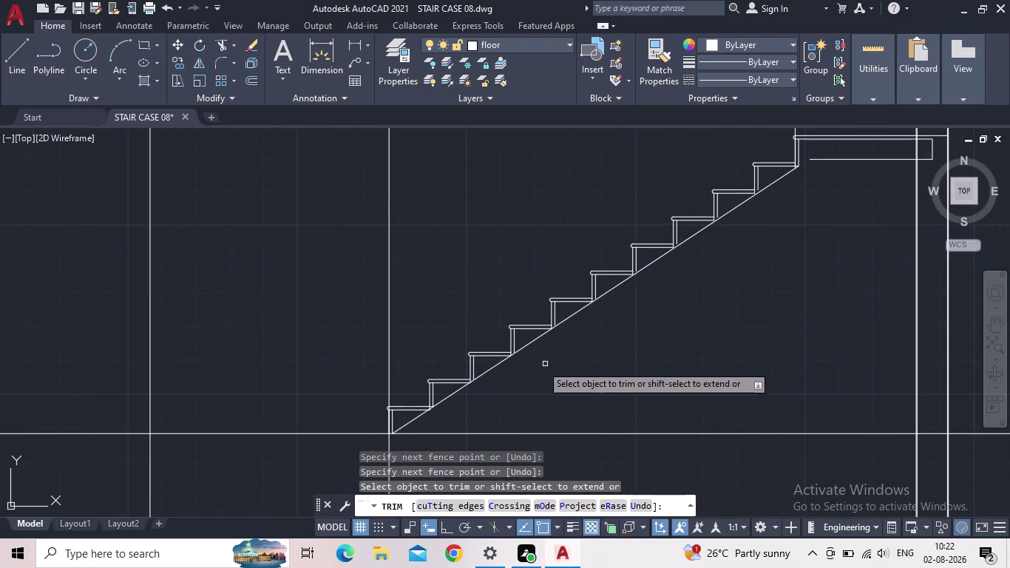
key(Escape)
scroll(down, 3)
middle_drag(531, 376, 494, 390)
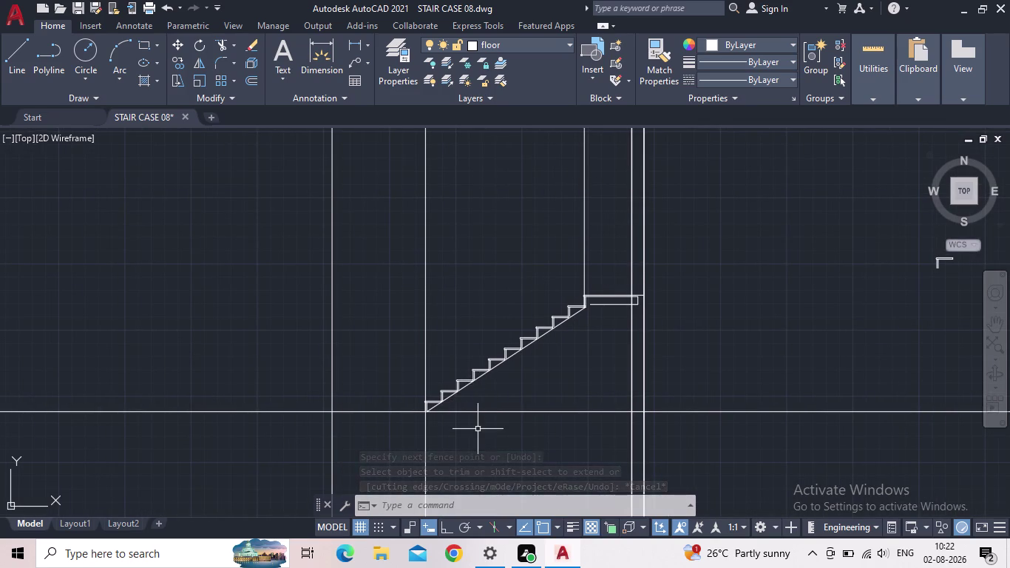
scroll(up, 3)
Start Offset with a distance of 6".
key(o)
key(Return)
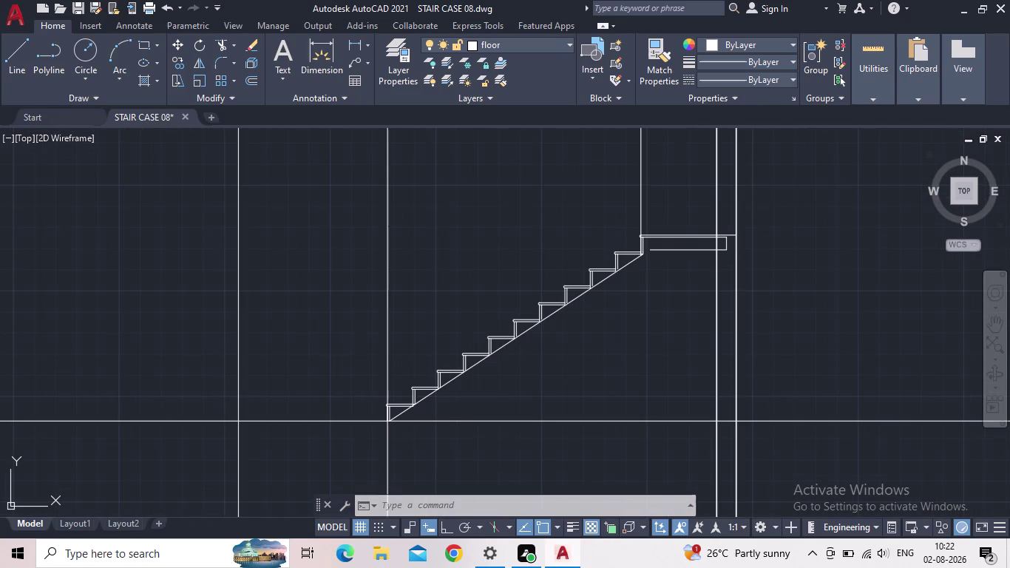
key(6)
key(shift+quotedbl)
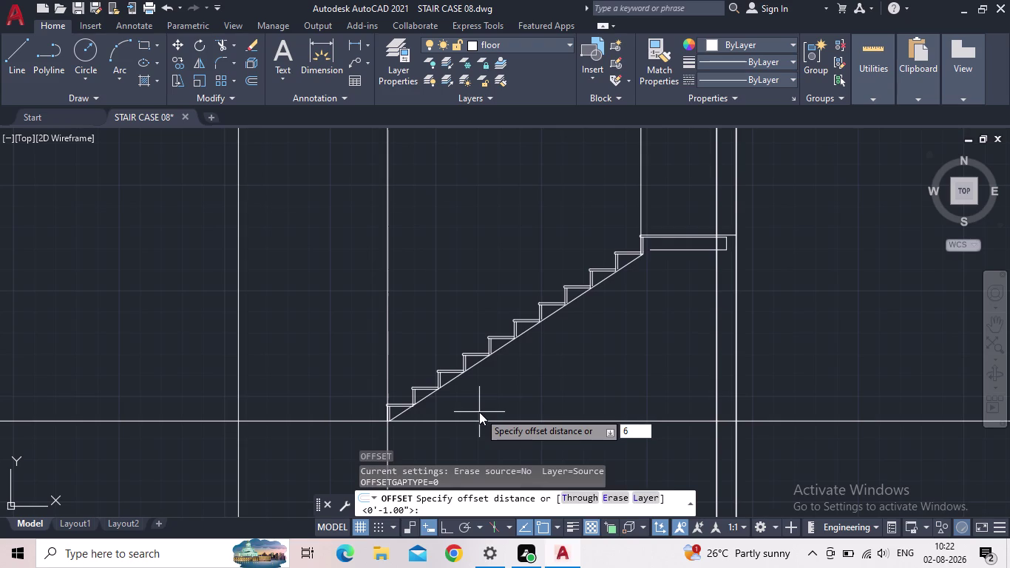
Offset the sloped underside line 6" downward.
key(Return)
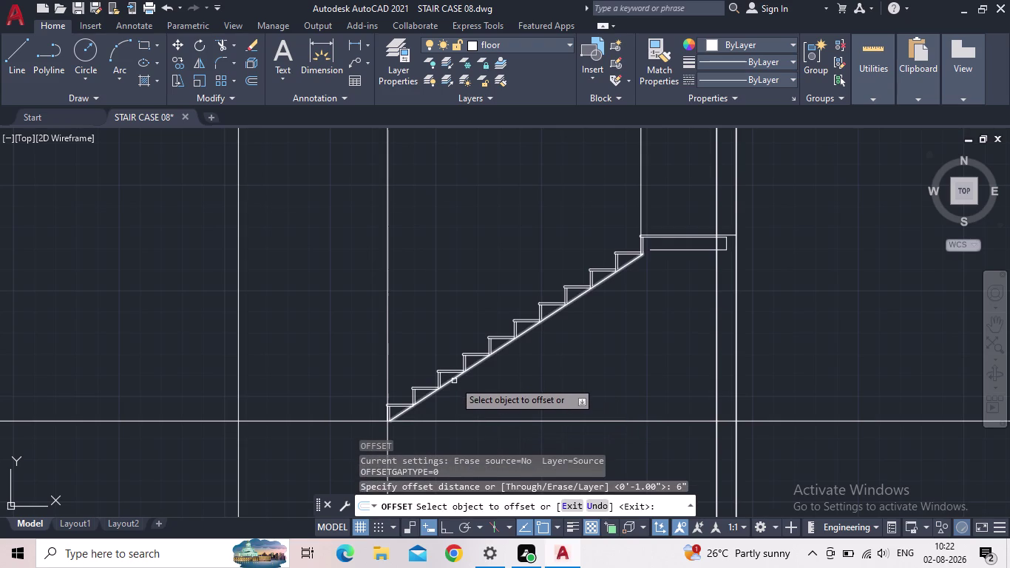
click(454, 381)
click(491, 390)
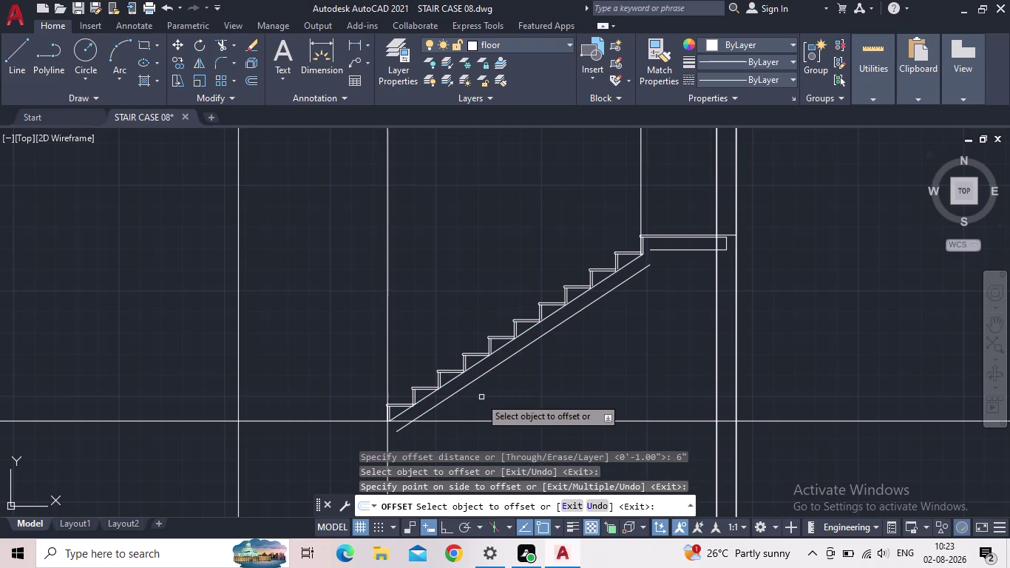
key(Escape)
Extend the new sloped line (EX) up to the landing.
key(e)
key(x)
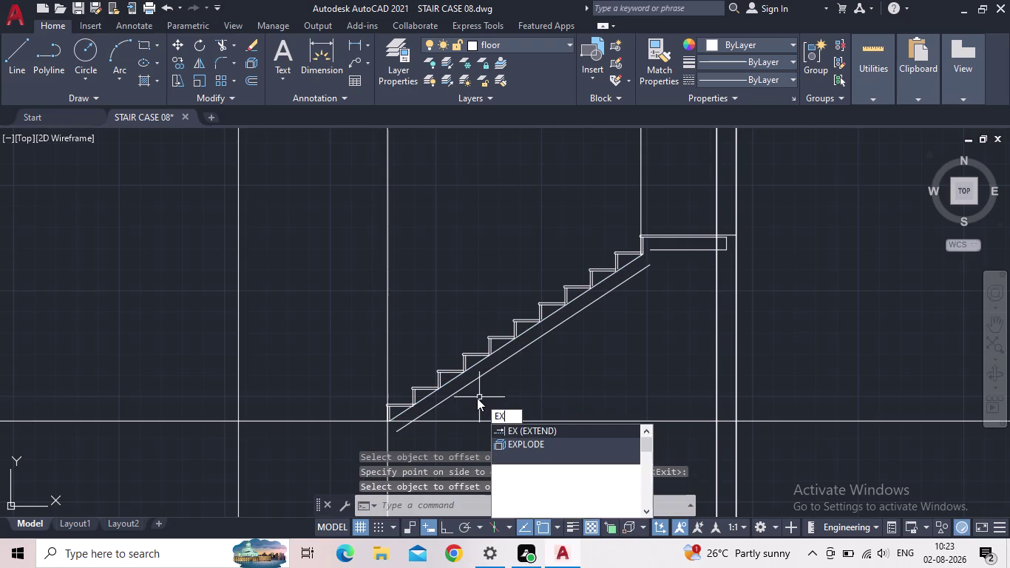
key(Return)
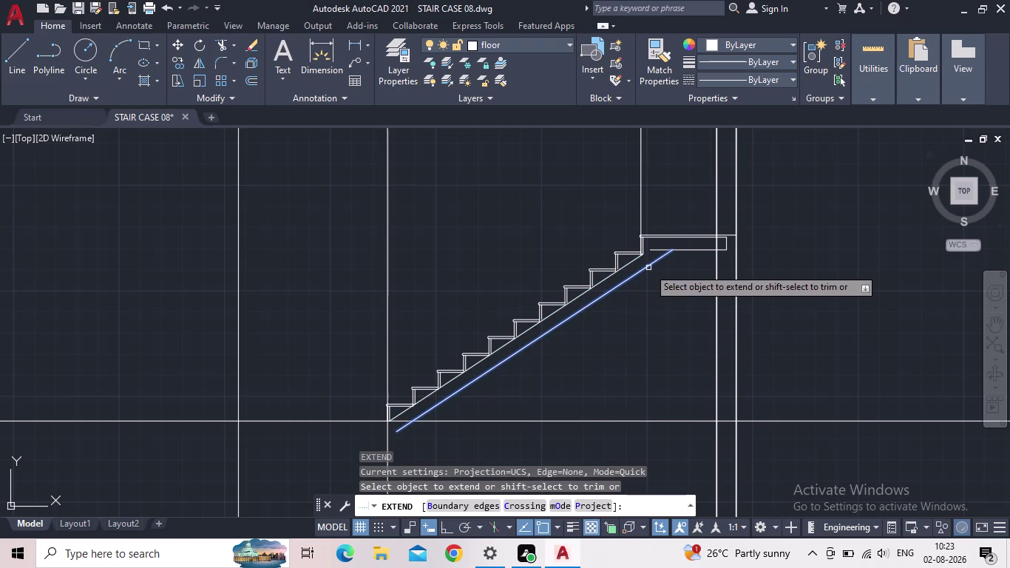
click(649, 268)
click(660, 257)
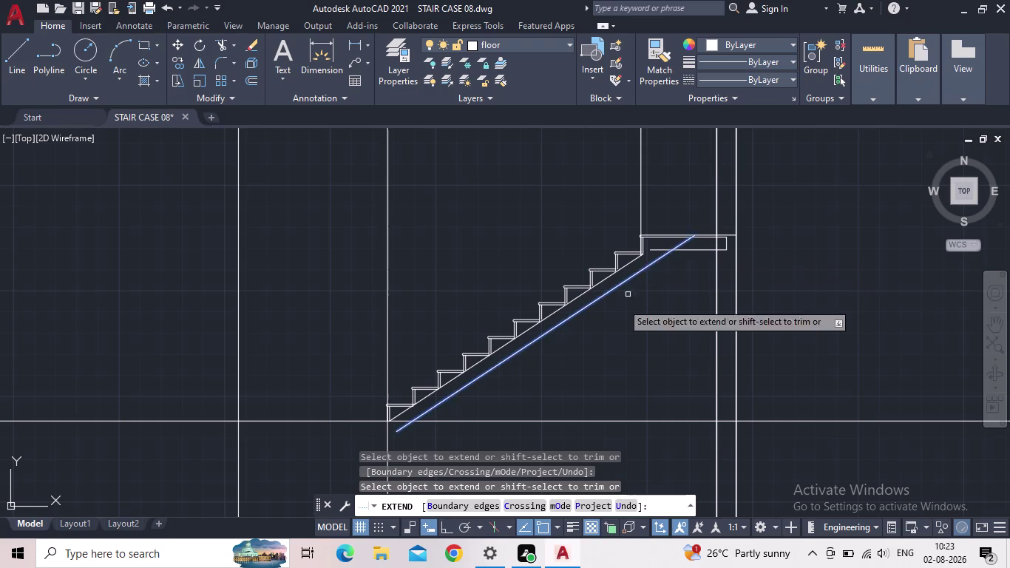
key(Escape)
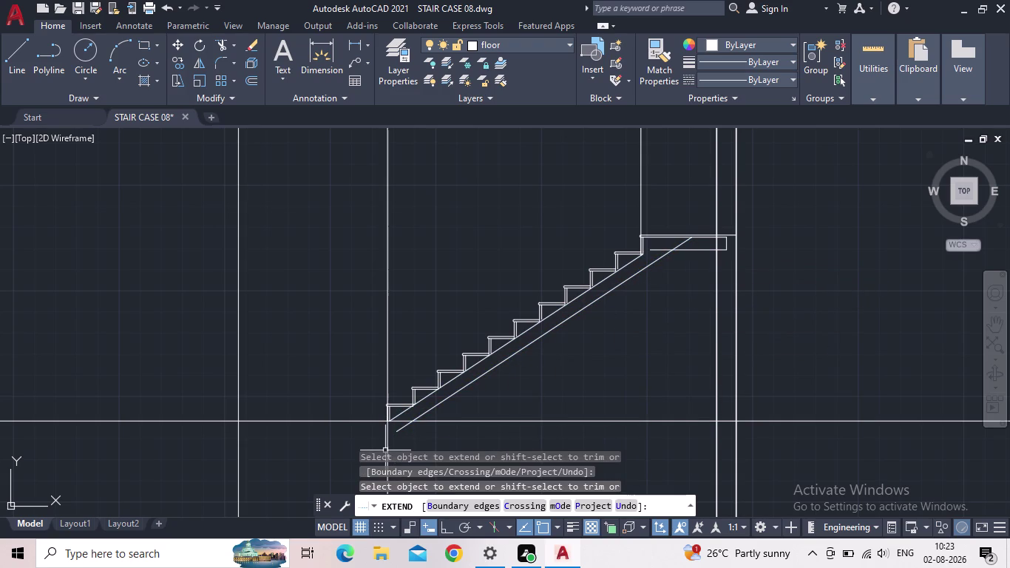
Restart the Trim command (TR).
key(t)
key(r)
key(space)
scroll(up, 3)
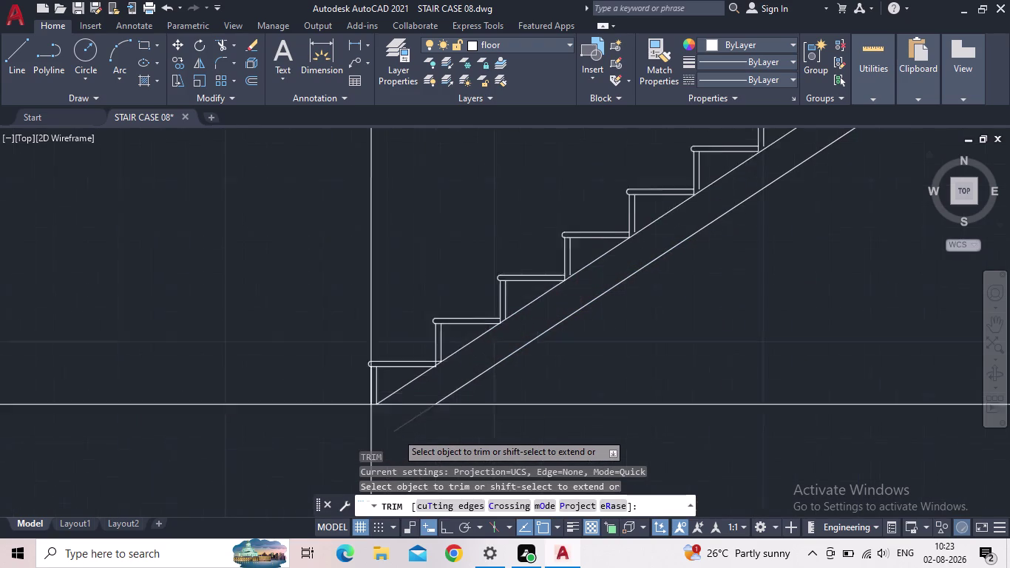
Fence-trim the overrunning line ends at the bottom of the flight.
scroll(up, 3)
click(423, 426)
click(399, 411)
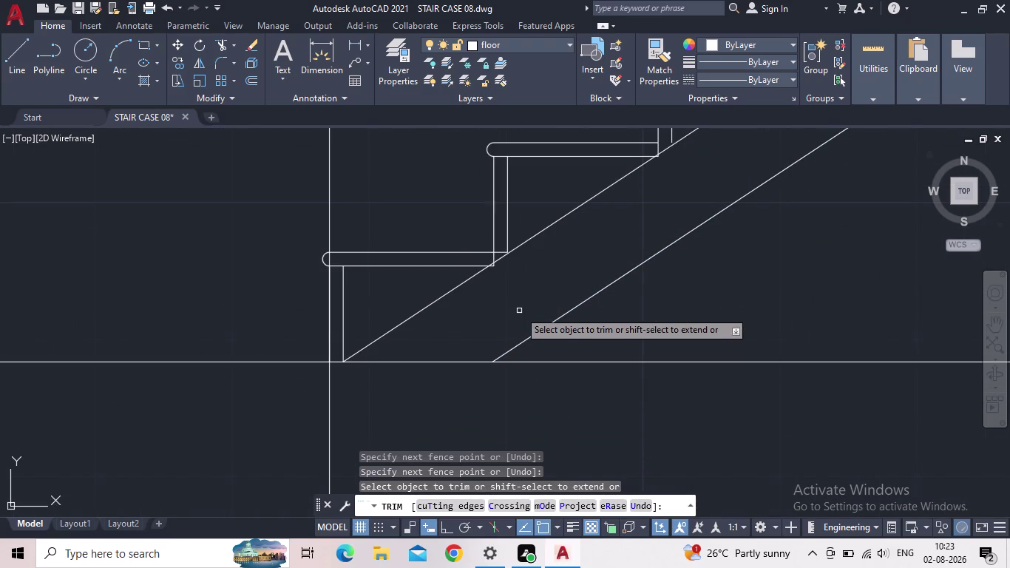
middle_drag(514, 315, 437, 389)
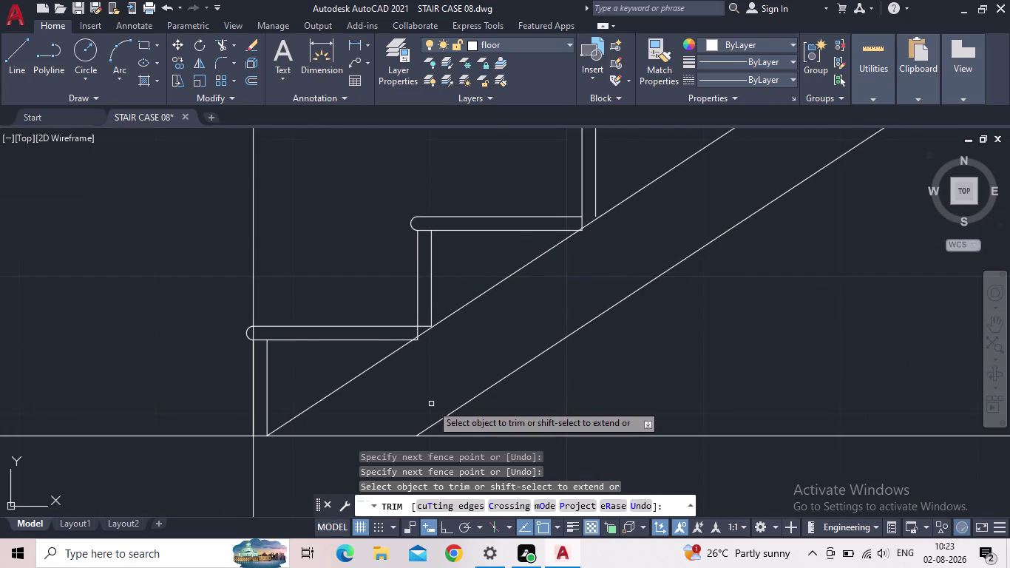
scroll(up, 3)
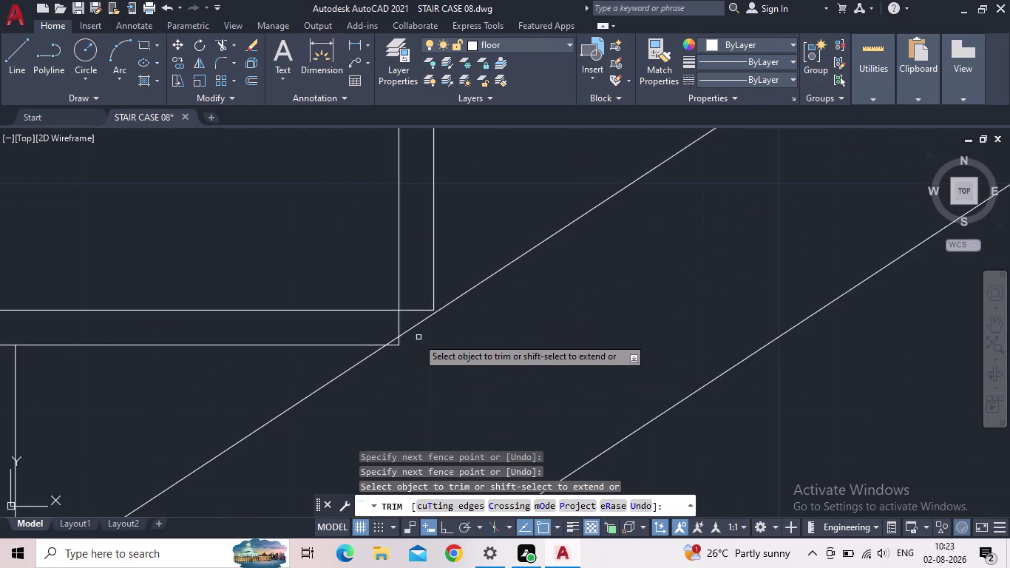
scroll(up, 3)
drag(349, 371, 357, 366)
click(425, 324)
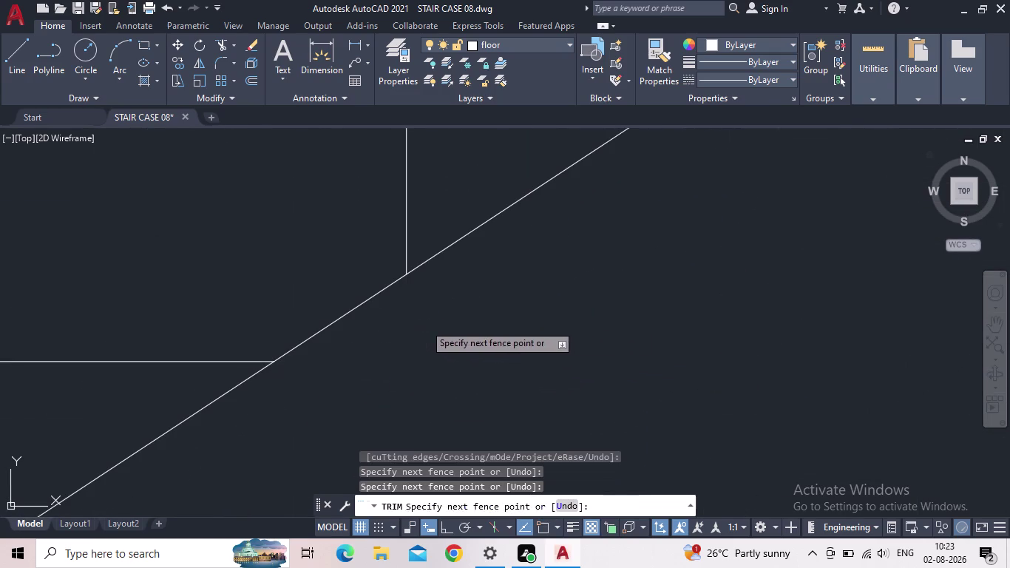
Fence-trim an overshooting sloped line end near the landing.
scroll(down, 3)
middle_drag(521, 296, 411, 468)
scroll(down, 3)
scroll(down, 3)
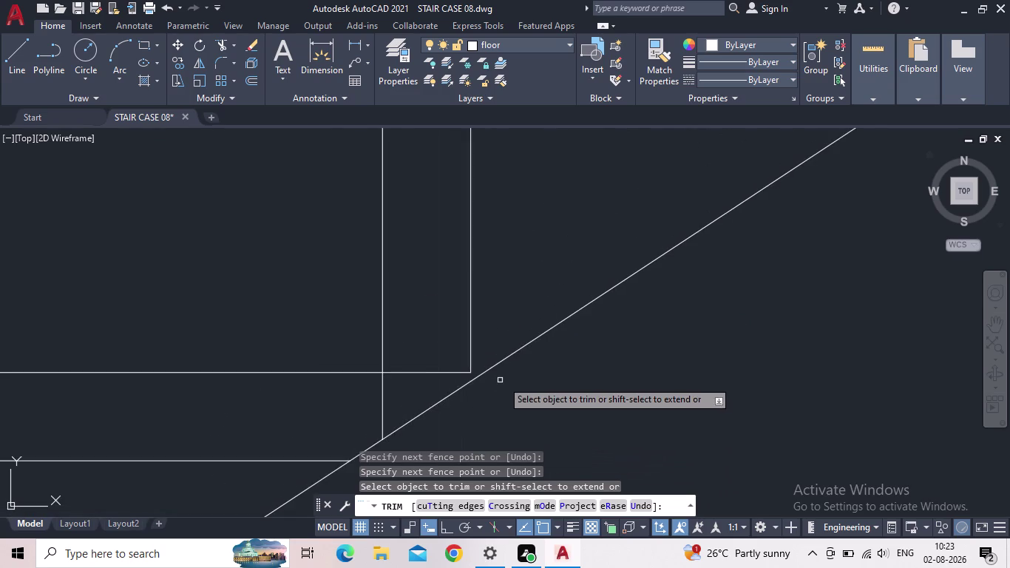
scroll(down, 3)
scroll(down, 3)
scroll(up, 3)
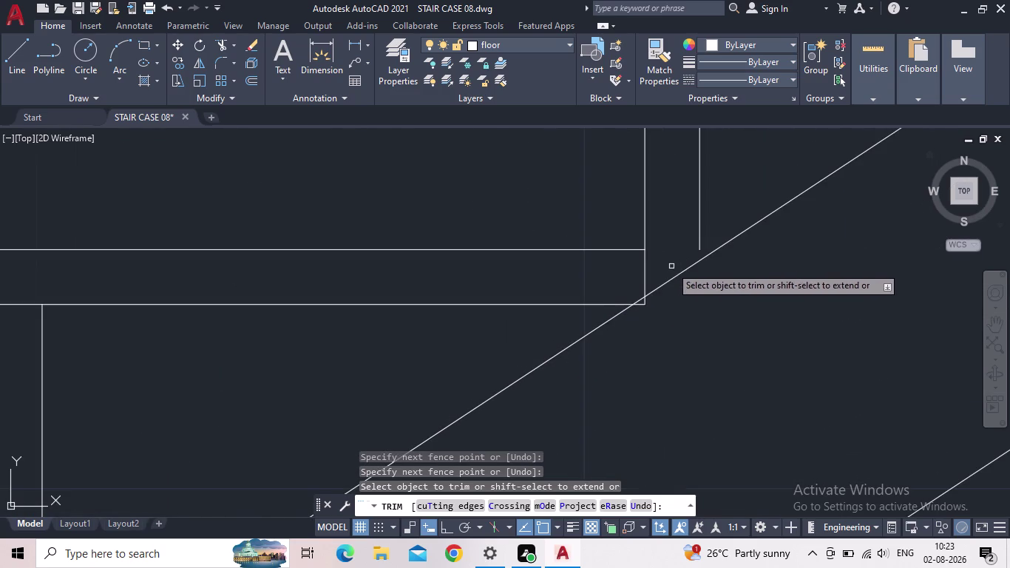
scroll(up, 3)
click(660, 263)
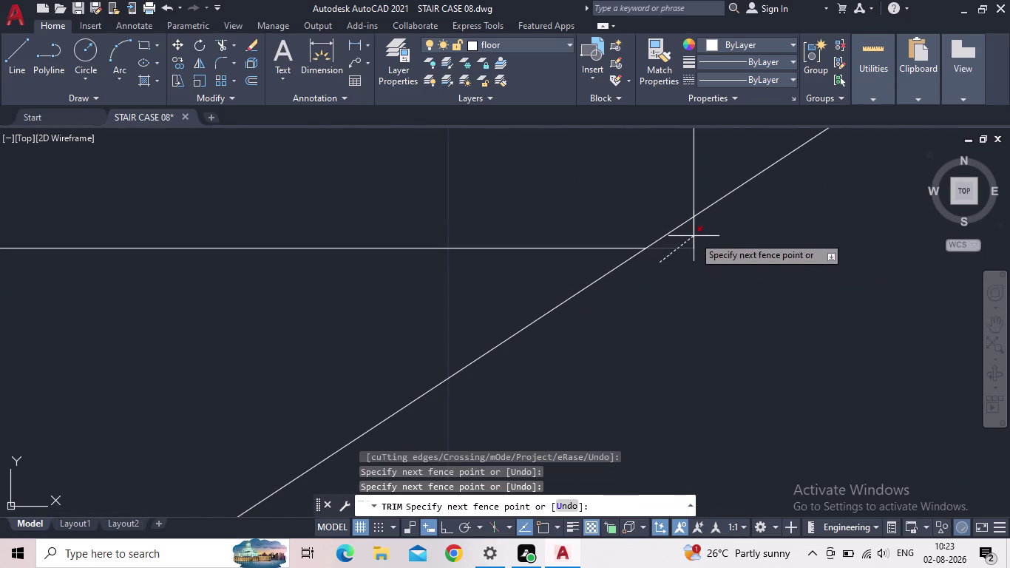
click(706, 233)
Trim two overrunning stringer segments at the landing junction.
scroll(down, 3)
middle_drag(703, 286, 582, 408)
scroll(down, 3)
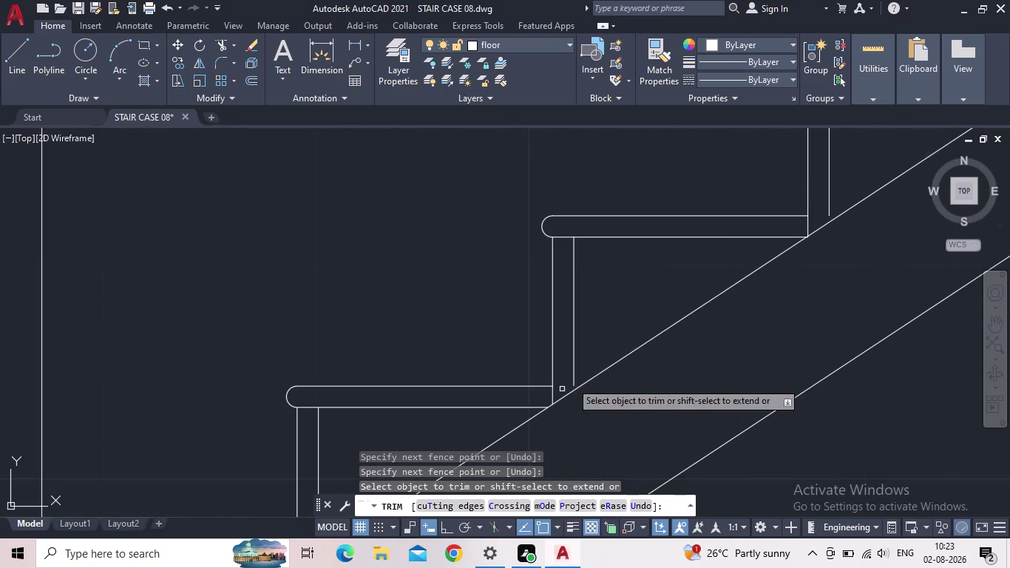
scroll(up, 3)
middle_drag(755, 191, 755, 204)
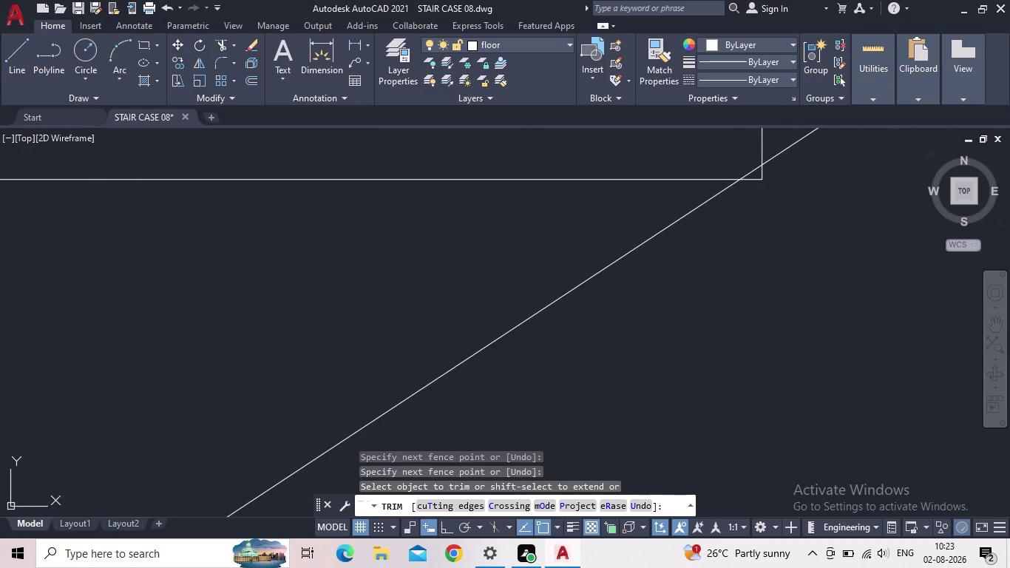
middle_drag(754, 203, 732, 303)
scroll(up, 3)
click(722, 283)
click(777, 246)
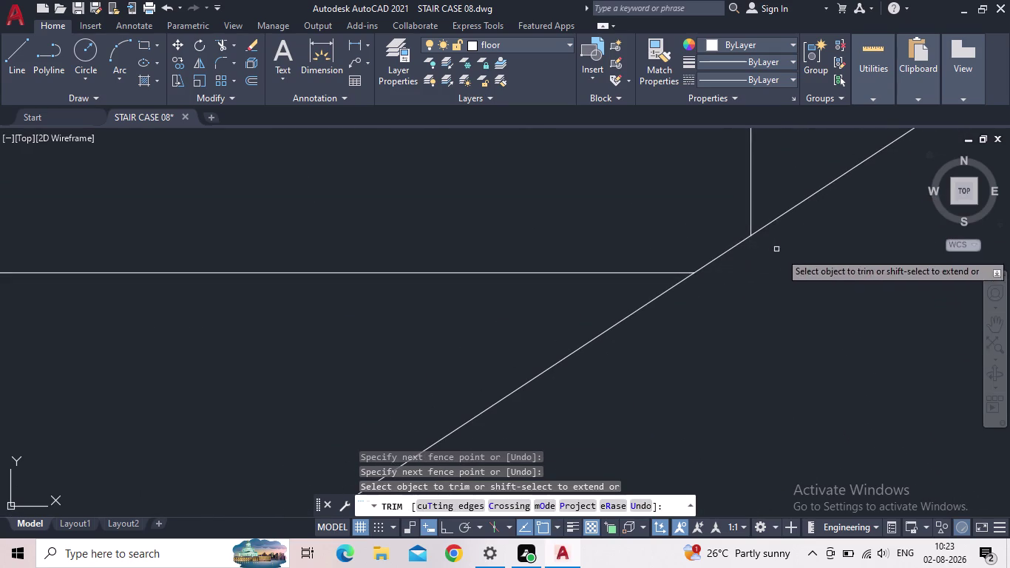
Trim two more stringer line ends that run past the landing.
scroll(down, 3)
middle_drag(782, 304, 512, 470)
scroll(down, 3)
scroll(down, 3)
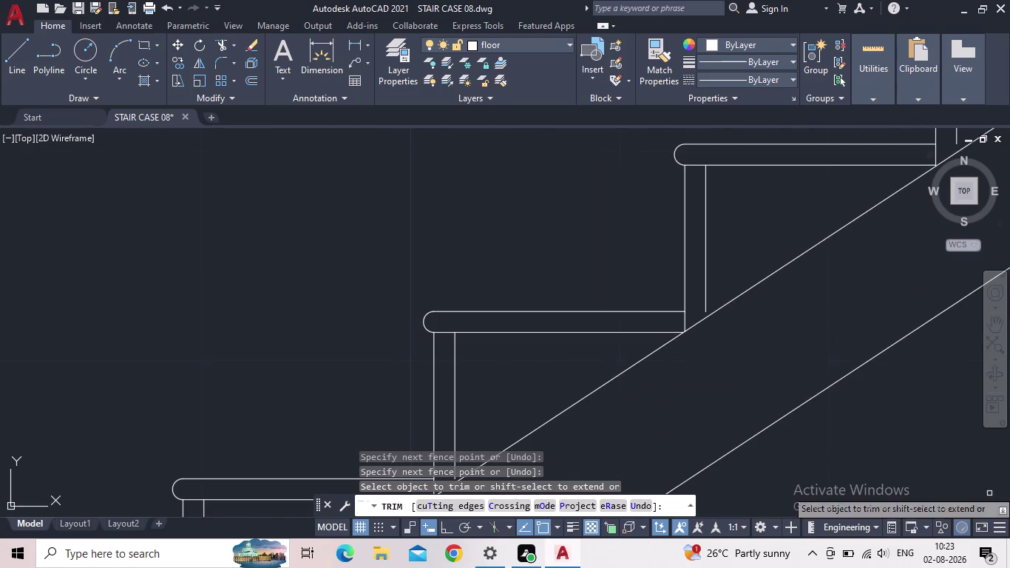
middle_drag(910, 312, 425, 508)
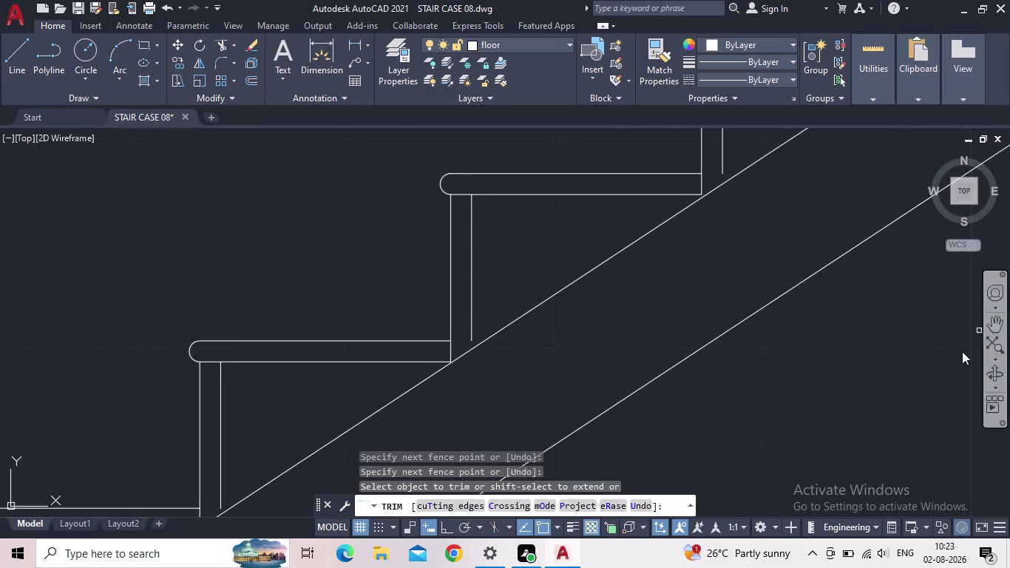
middle_drag(809, 223, 620, 508)
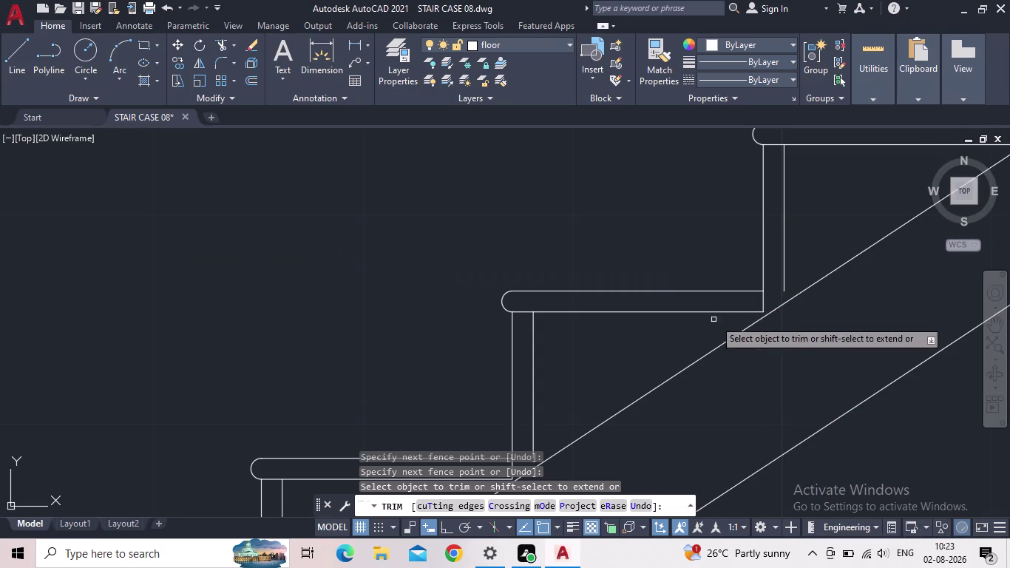
scroll(down, 3)
middle_drag(800, 314, 241, 505)
scroll(down, 3)
scroll(down, 3)
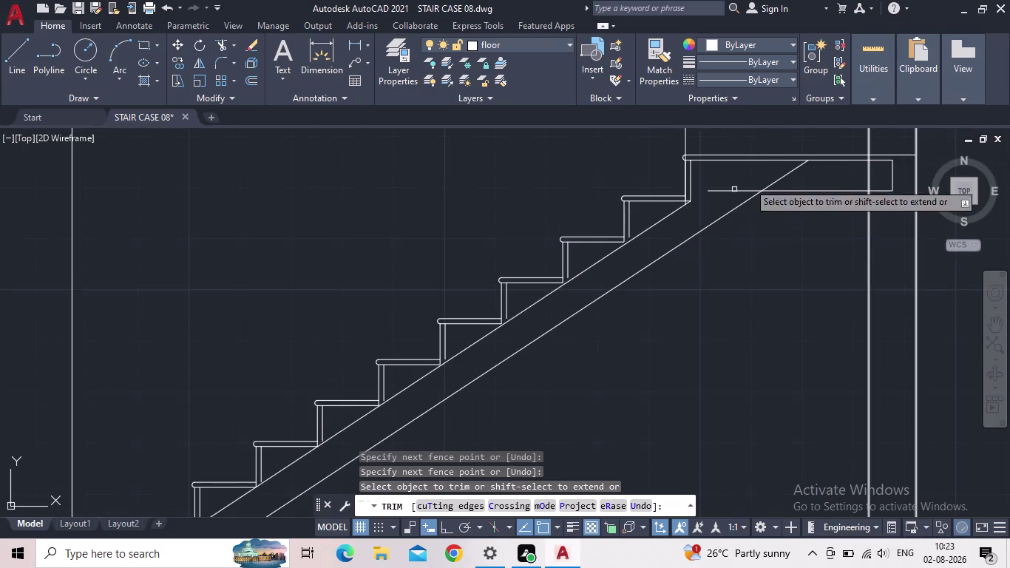
scroll(up, 3)
click(727, 199)
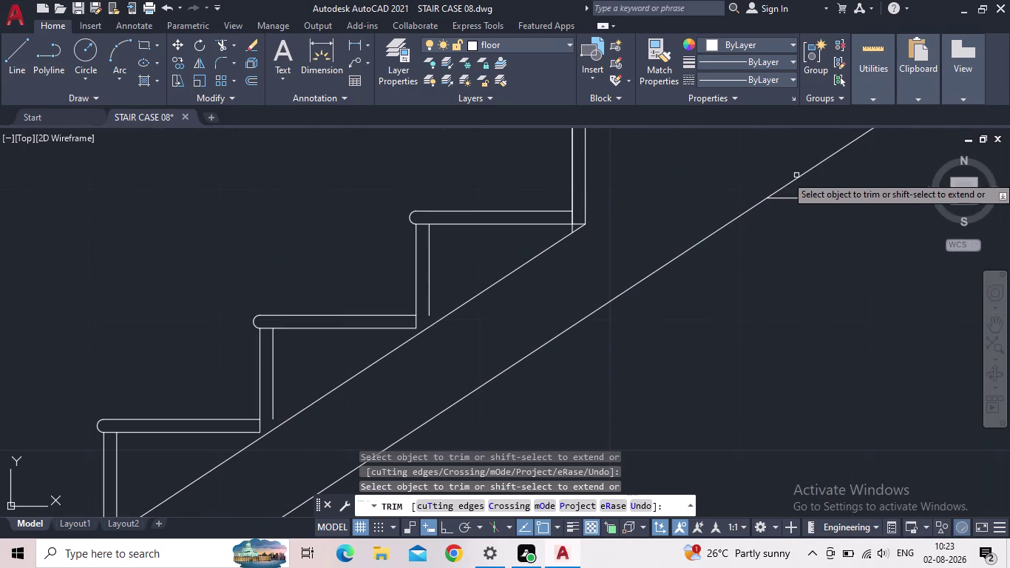
click(802, 177)
scroll(down, 3)
middle_drag(793, 255, 415, 389)
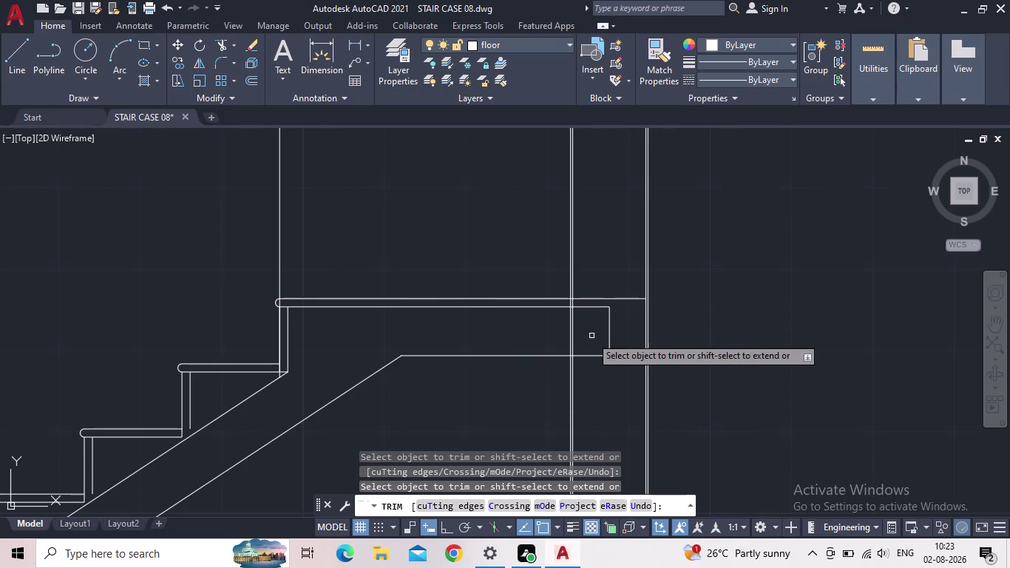
Extend the landing slab's lower edge line to its end boundary (EX).
key(Escape)
key(e)
key(x)
key(space)
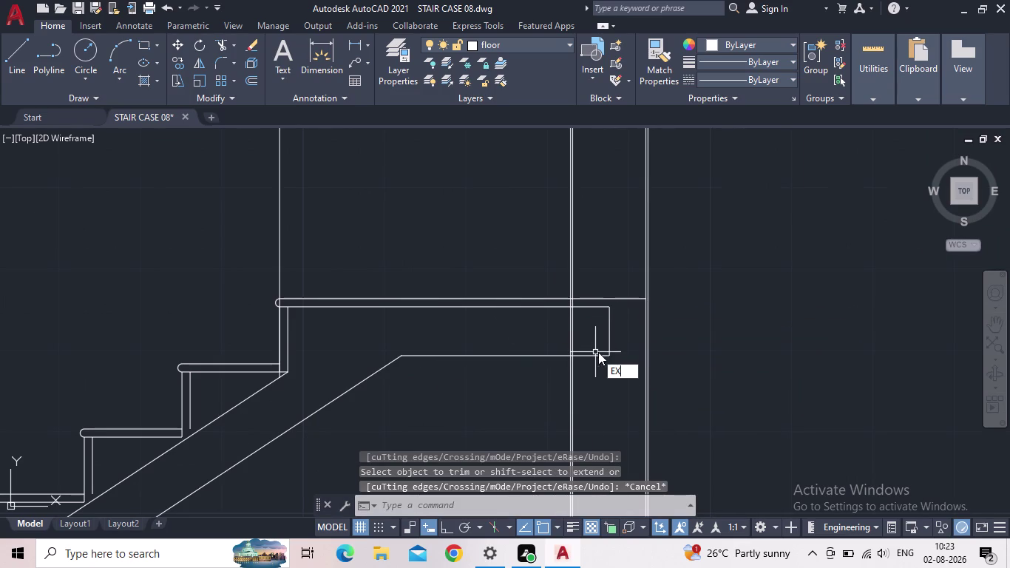
click(612, 313)
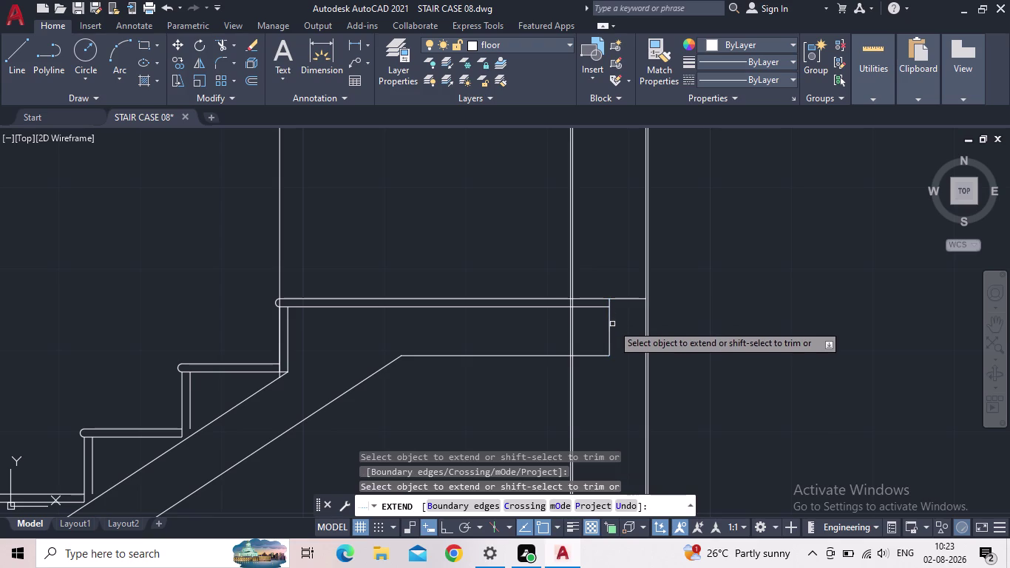
key(Escape)
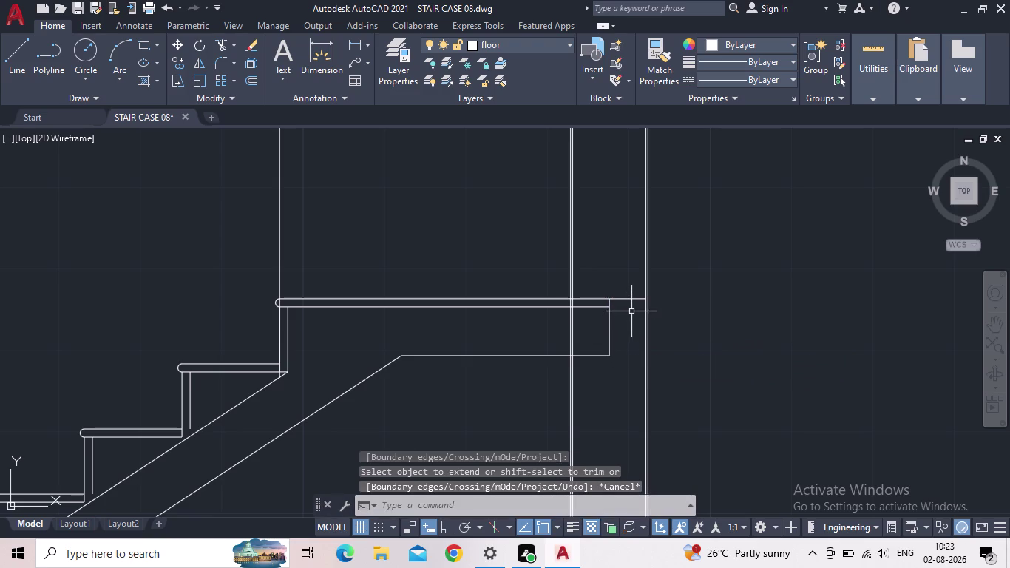
Fence-trim the leftover upper line ends back to the landing's end line.
key(t)
key(r)
key(space)
click(625, 319)
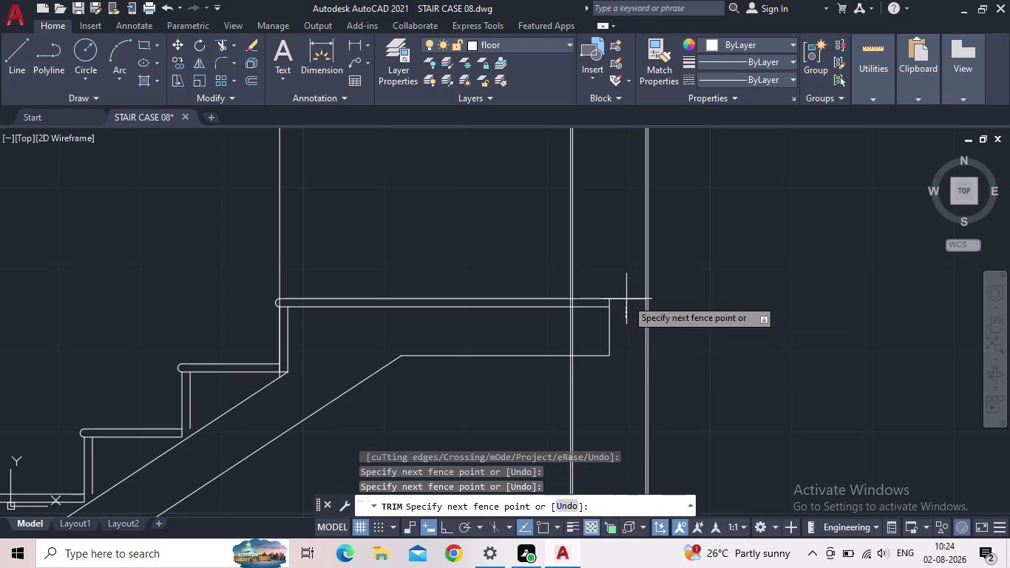
click(628, 288)
scroll(down, 3)
middle_drag(622, 316, 622, 292)
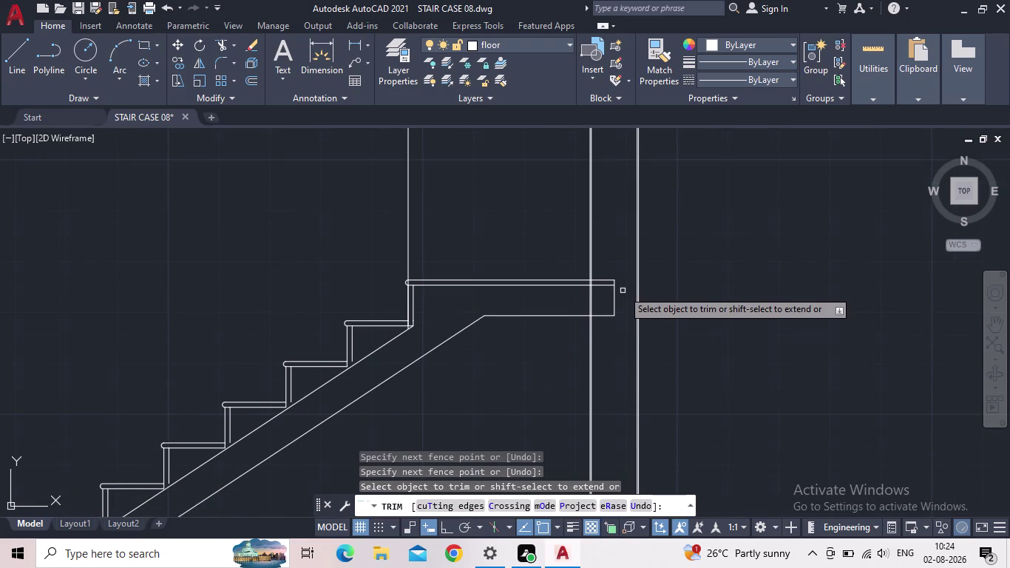
scroll(up, 3)
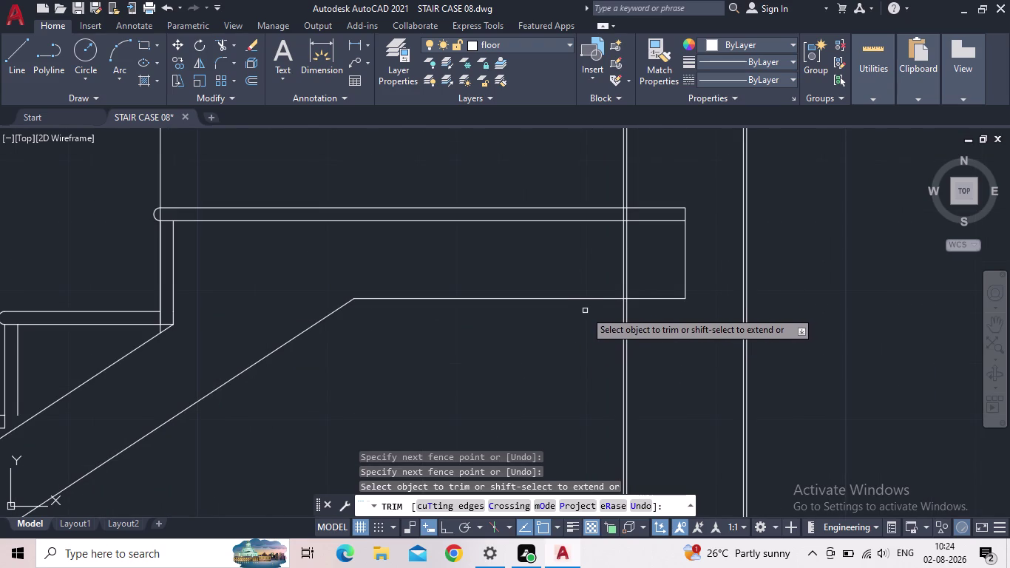
Try an offset with a 0.75-inch distance; the active trim prompt rejects it.
key(o)
key(Return)
text(0)
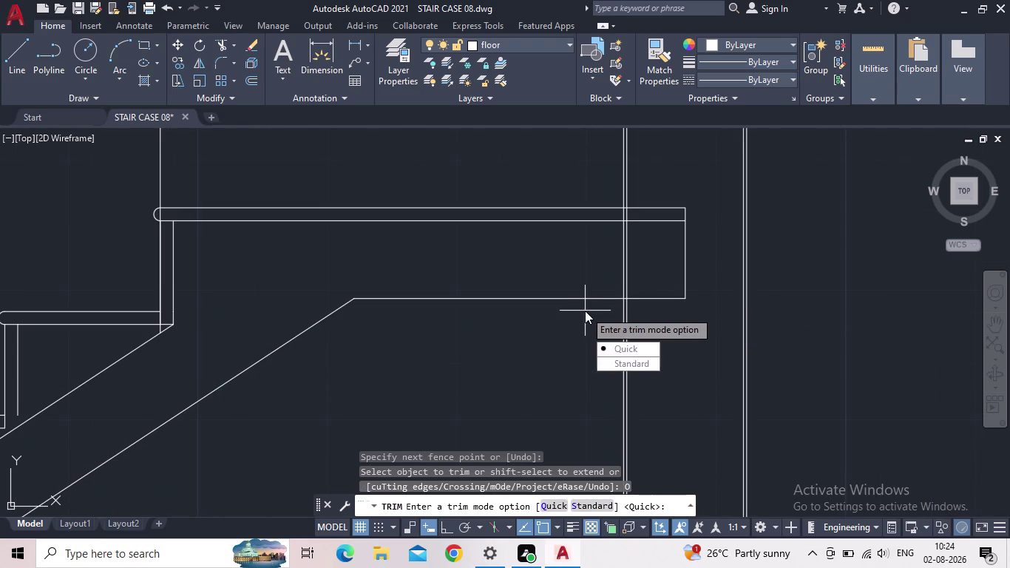
text(.75")
key(Return)
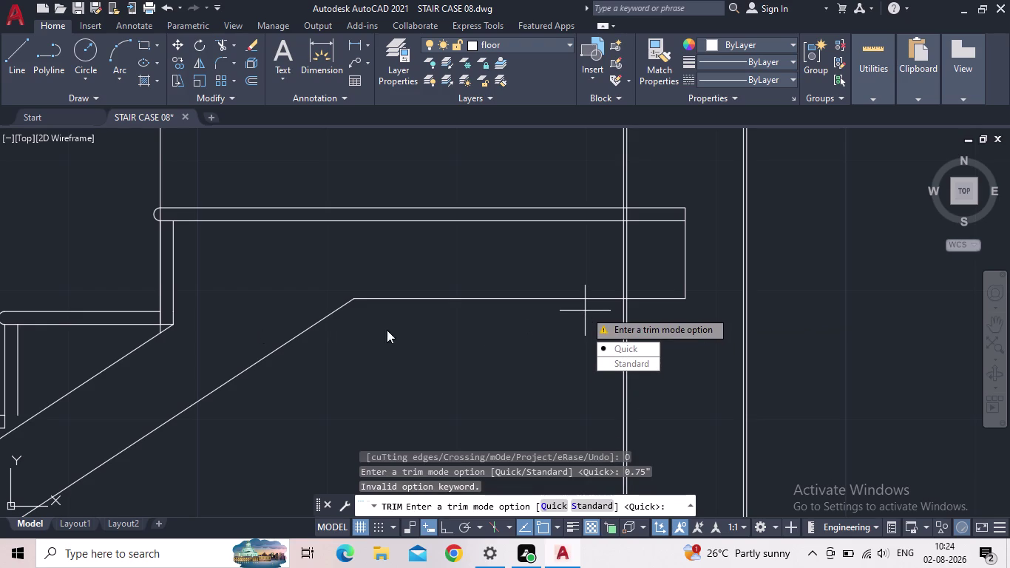
Cancel the leftover trim-mode input and restart OFFSET.
key(Escape)
key(o)
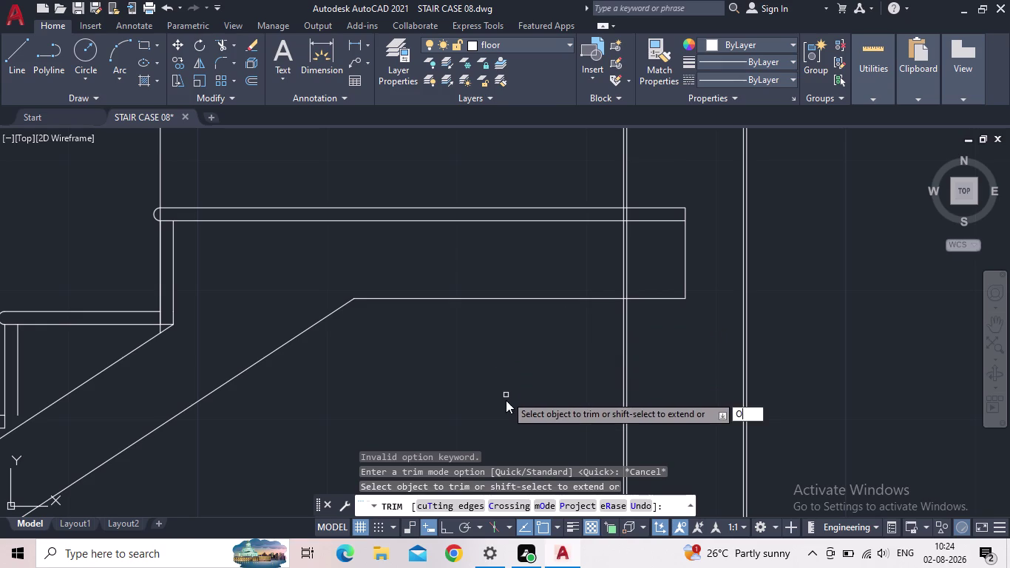
key(Return)
click(509, 411)
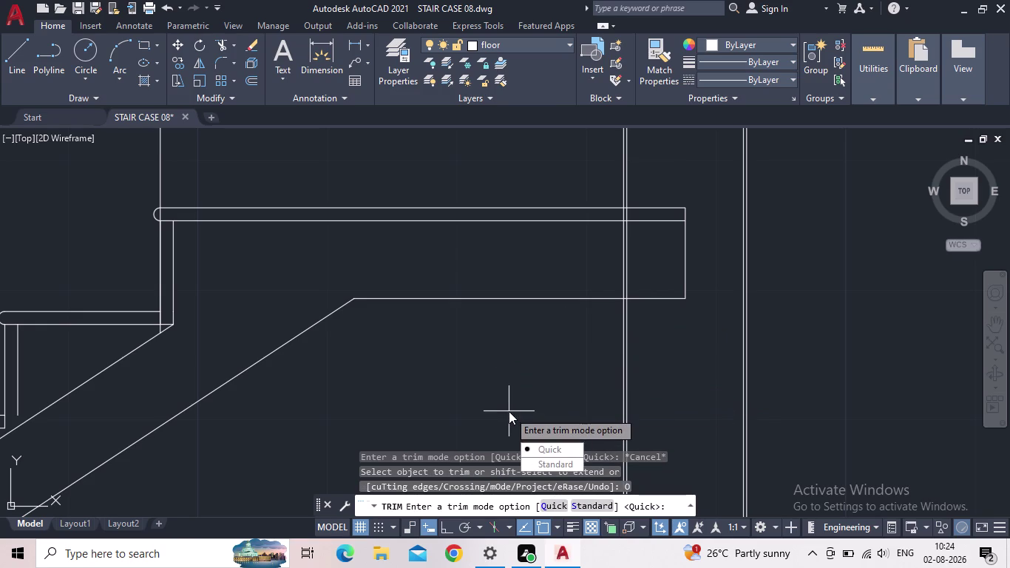
key(Escape)
key(Escape)
key(Escape)
key(Escape)
key(o)
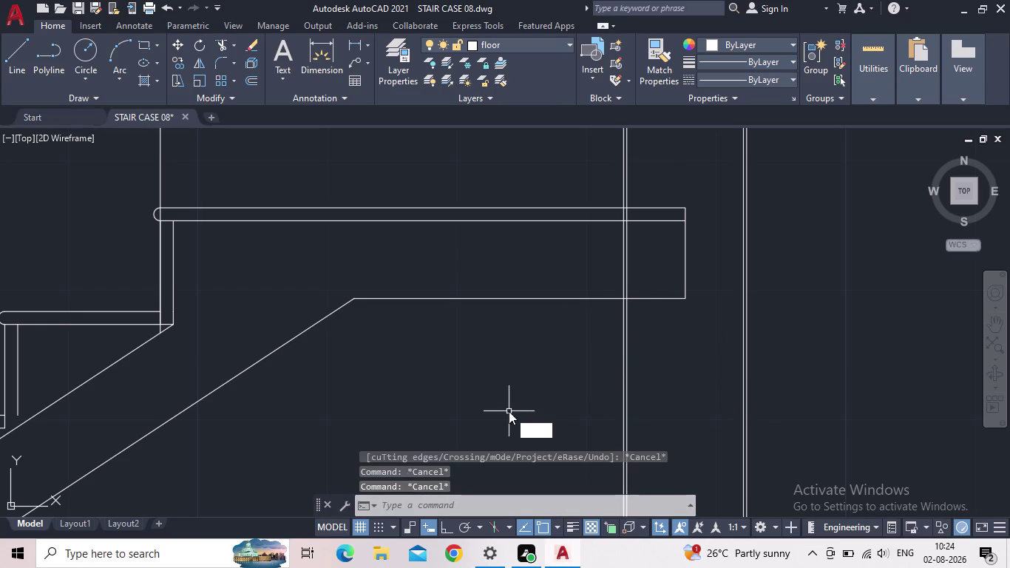
key(Return)
Offset the landing underside line 0.75 inch downward.
text(0.75)
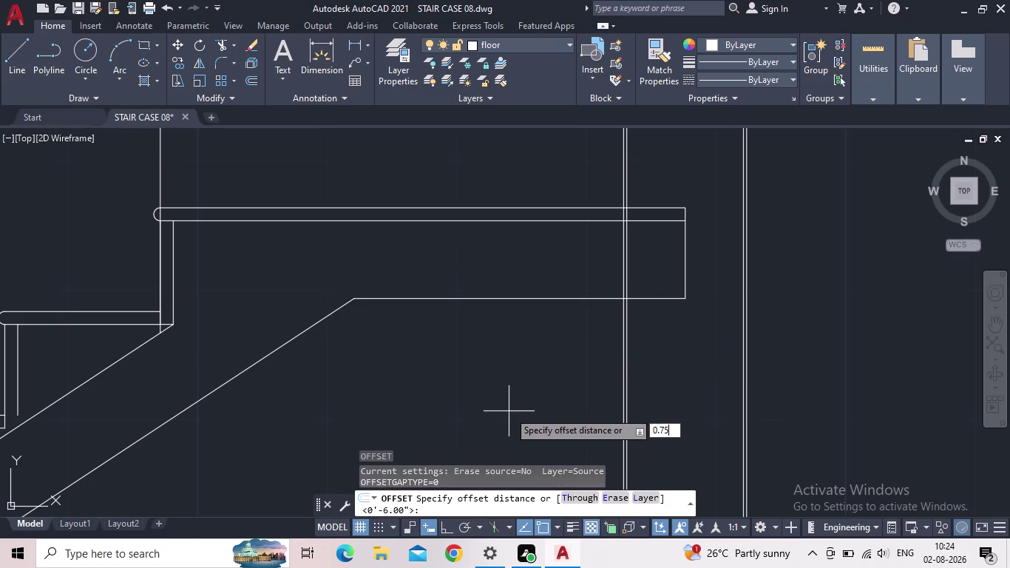
text(")
key(Return)
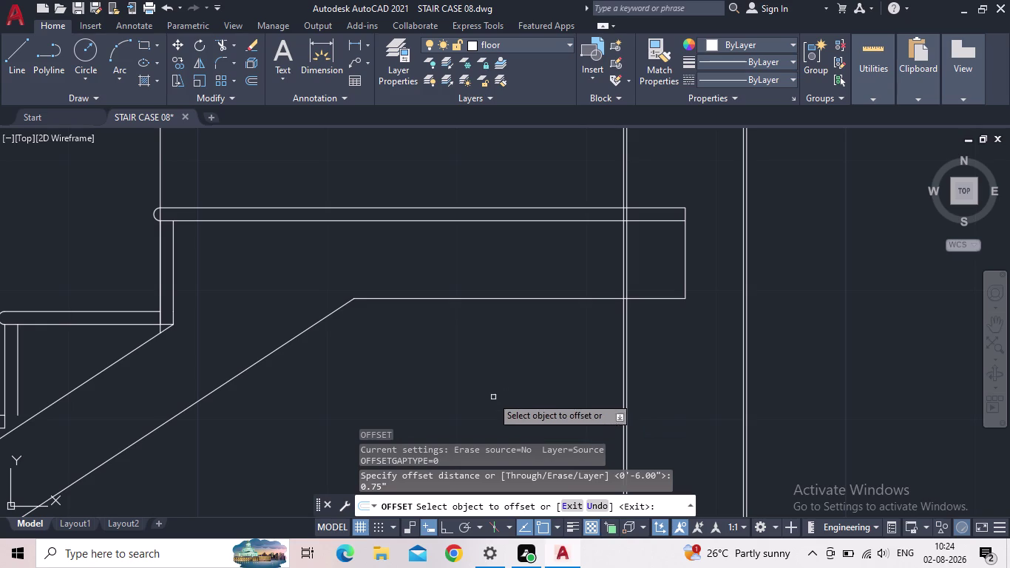
click(464, 299)
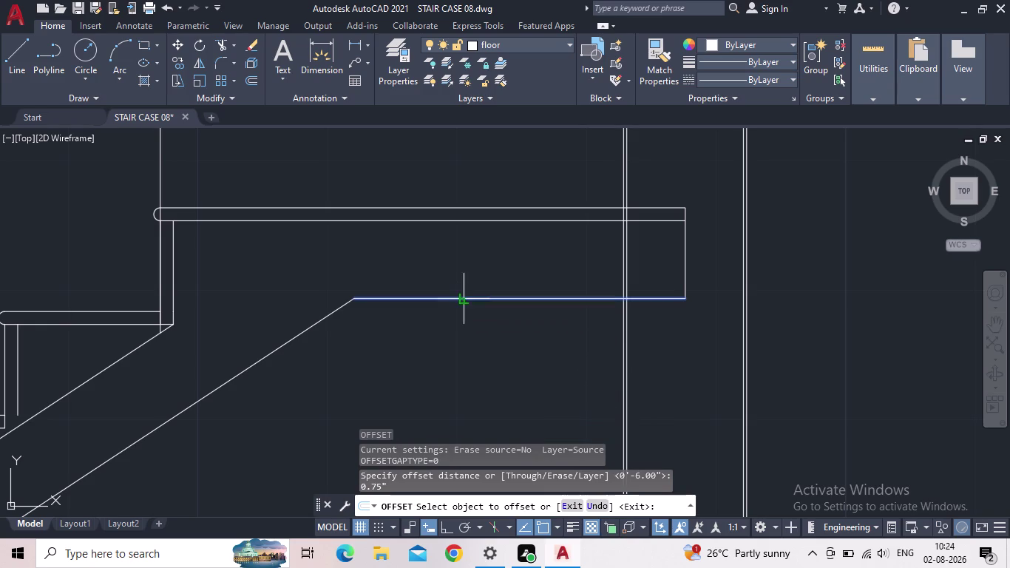
click(476, 352)
key(Escape)
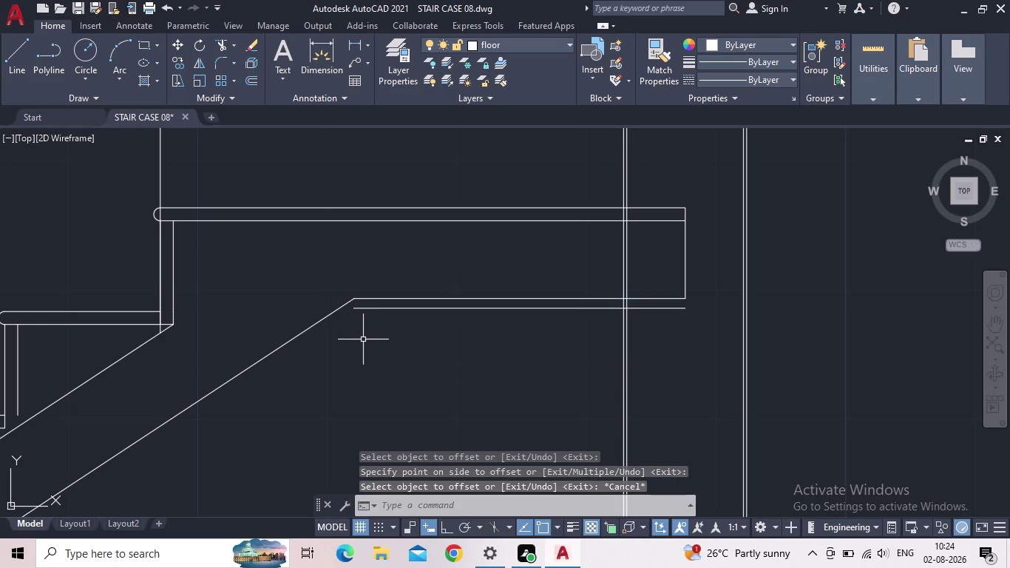
middle_drag(357, 340, 400, 341)
scroll(down, 3)
middle_drag(350, 392, 452, 277)
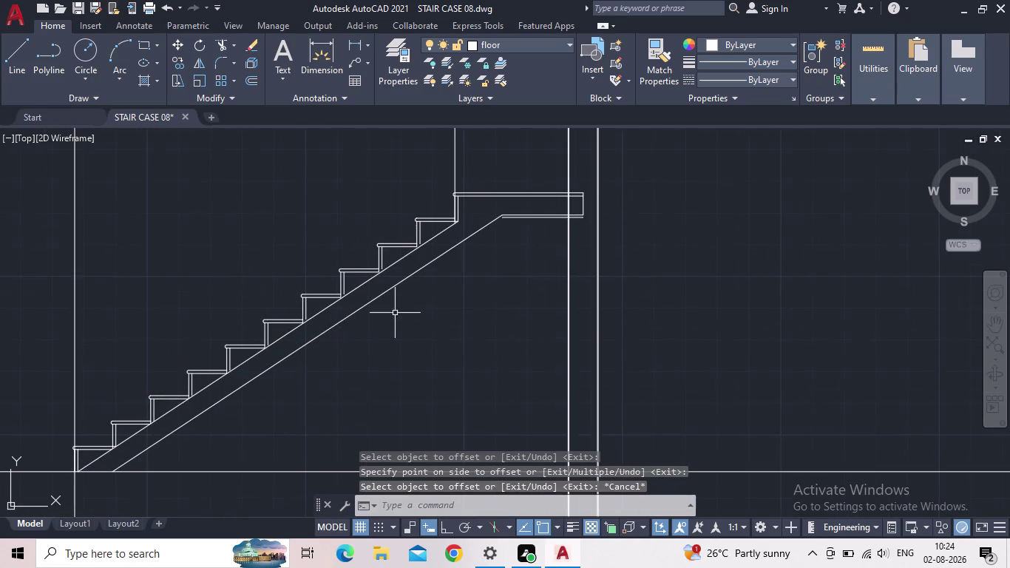
scroll(up, 3)
Offset the flight's lower stringer edge 0.75 inch below it.
key(o)
key(Return)
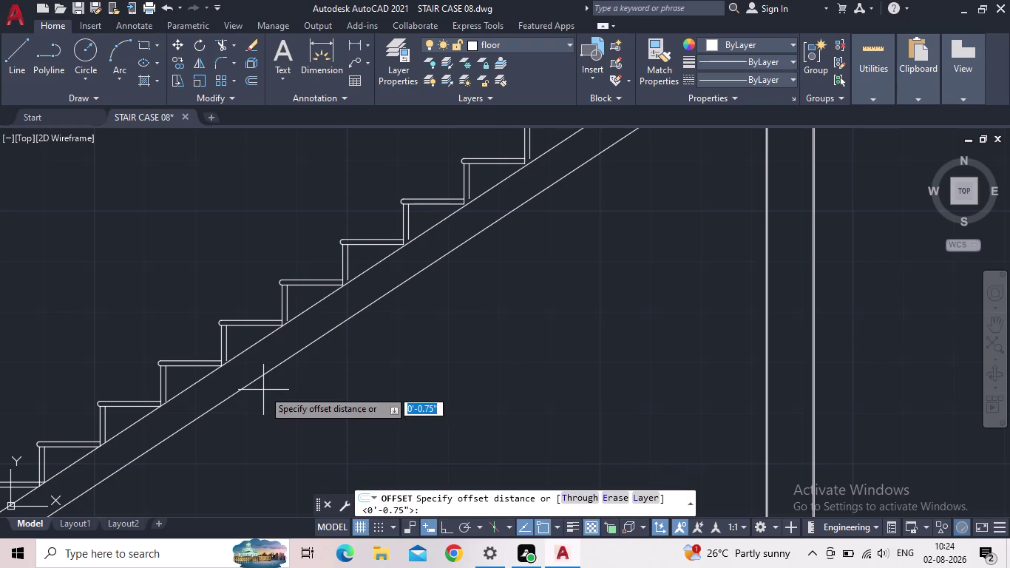
text(0)
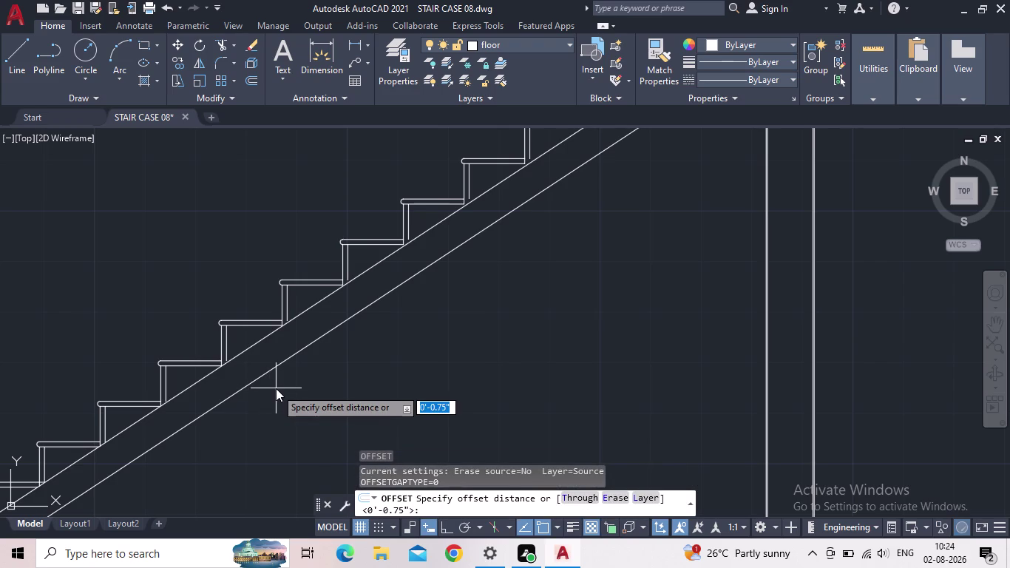
text(.75")
key(Return)
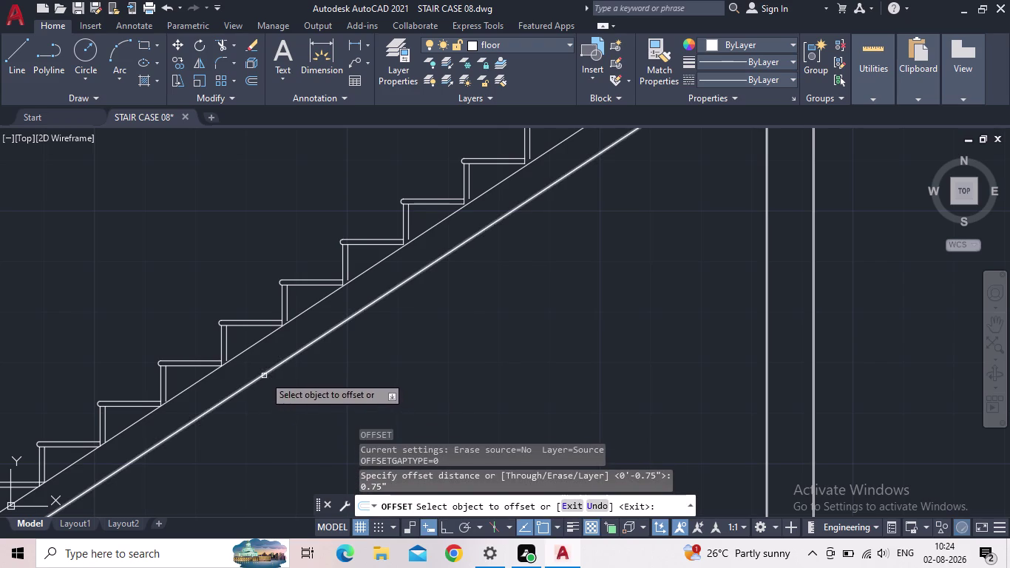
click(264, 375)
click(310, 387)
click(314, 385)
scroll(down, 3)
drag(381, 366, 457, 317)
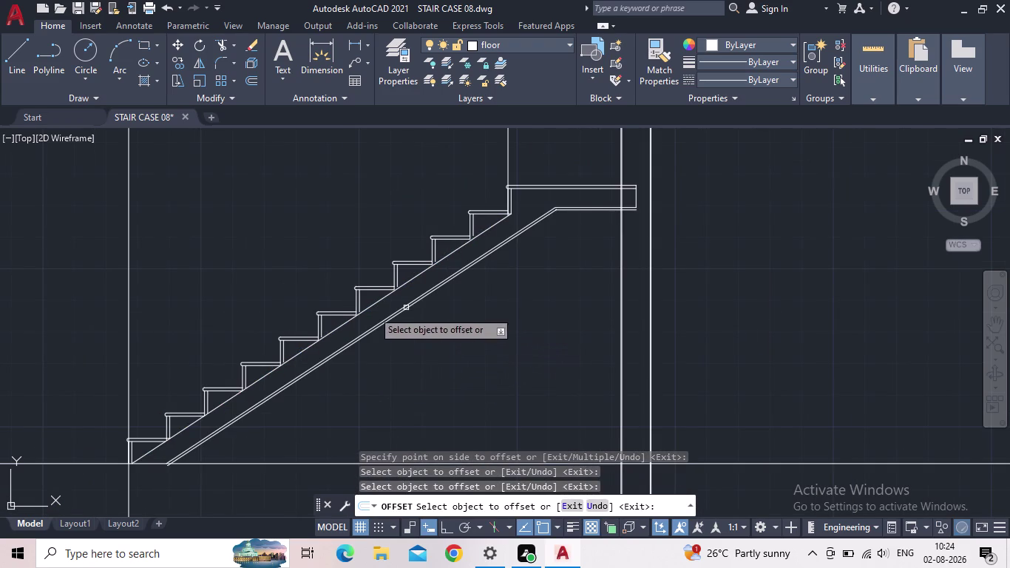
scroll(up, 3)
key(Escape)
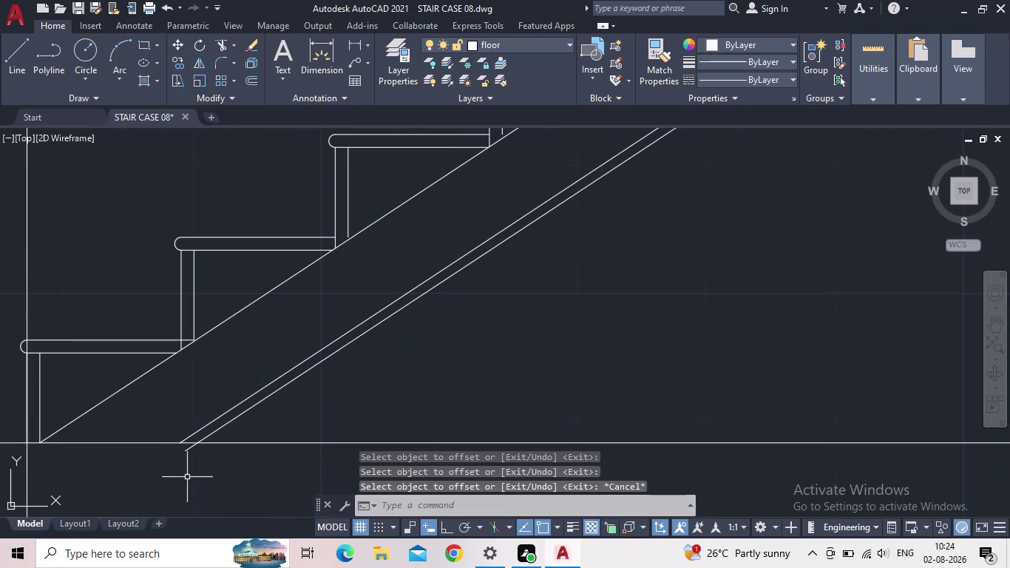
Trim the new stringer line where it runs below the floor.
key(t)
key(r)
key(space)
scroll(up, 3)
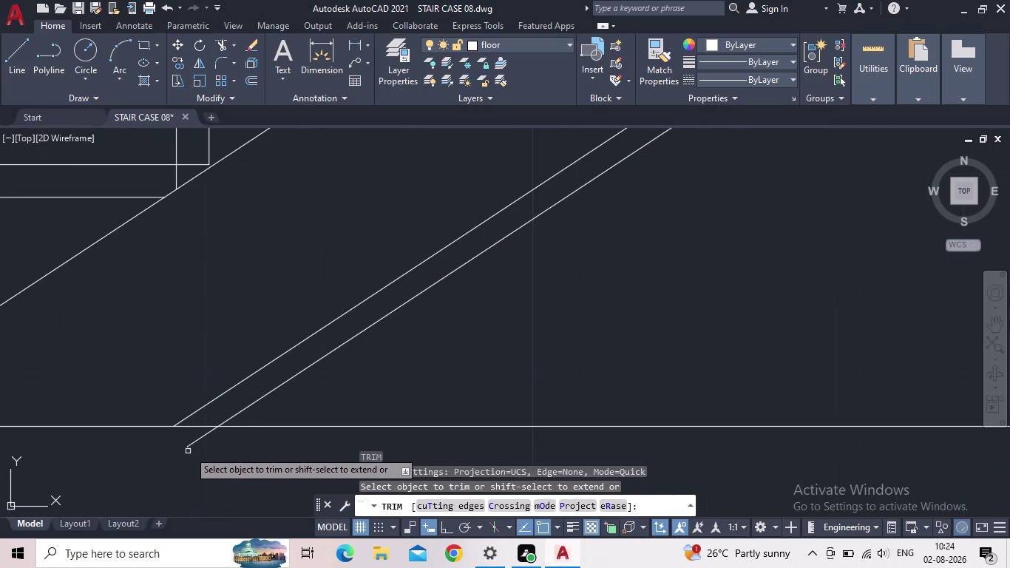
click(198, 443)
scroll(down, 3)
middle_drag(518, 353, 359, 450)
scroll(down, 3)
scroll(up, 3)
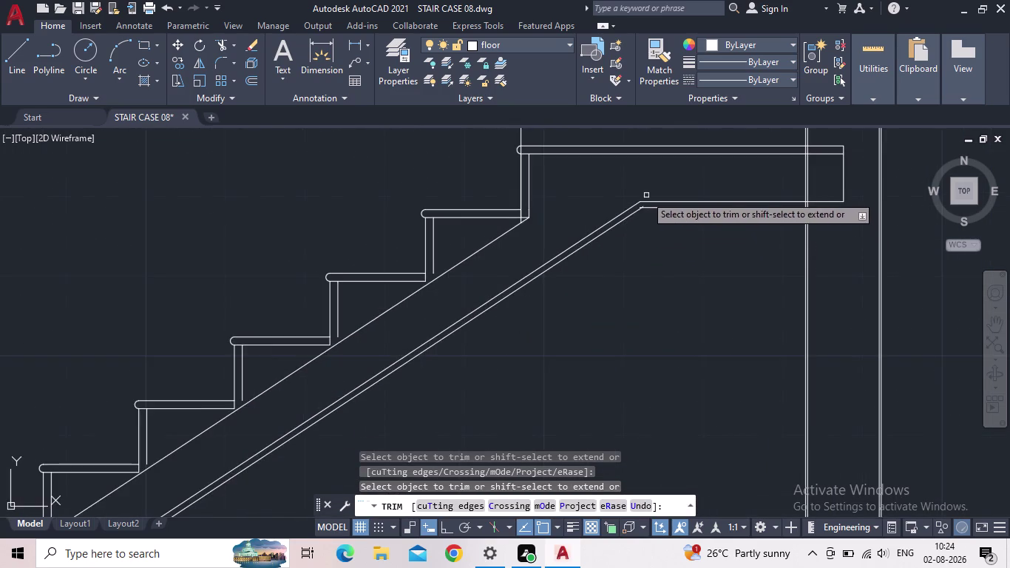
scroll(up, 3)
Trim the new line's overrunning ends back at the landing junction.
drag(682, 292, 669, 292)
click(639, 287)
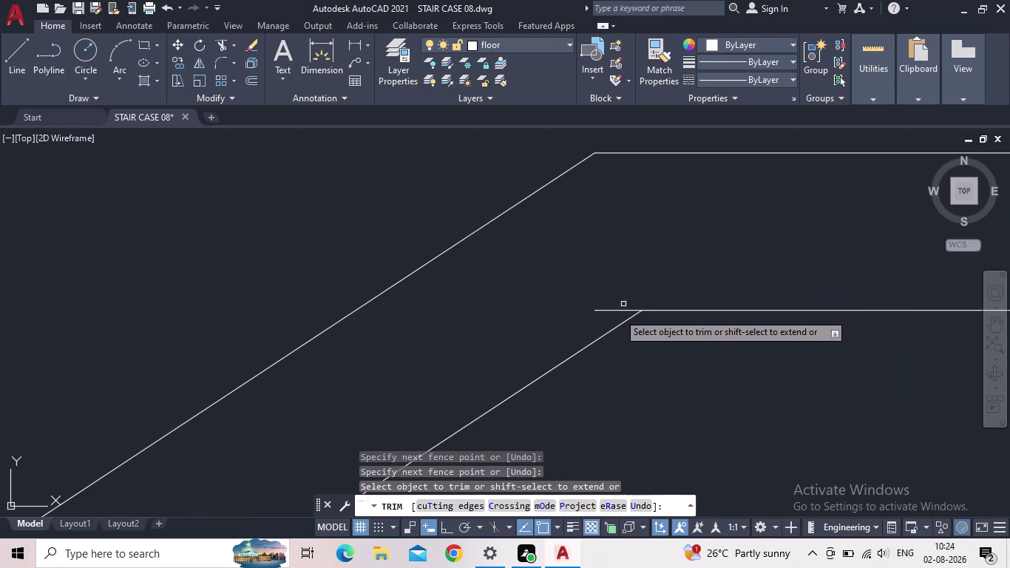
click(617, 313)
scroll(down, 3)
middle_drag(694, 335, 560, 408)
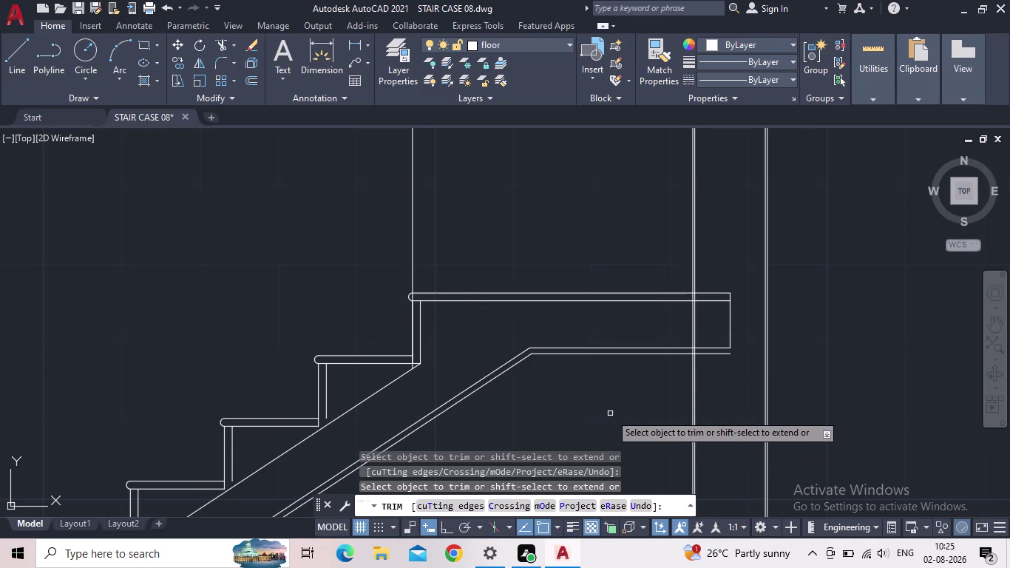
key(Escape)
middle_drag(611, 412, 495, 402)
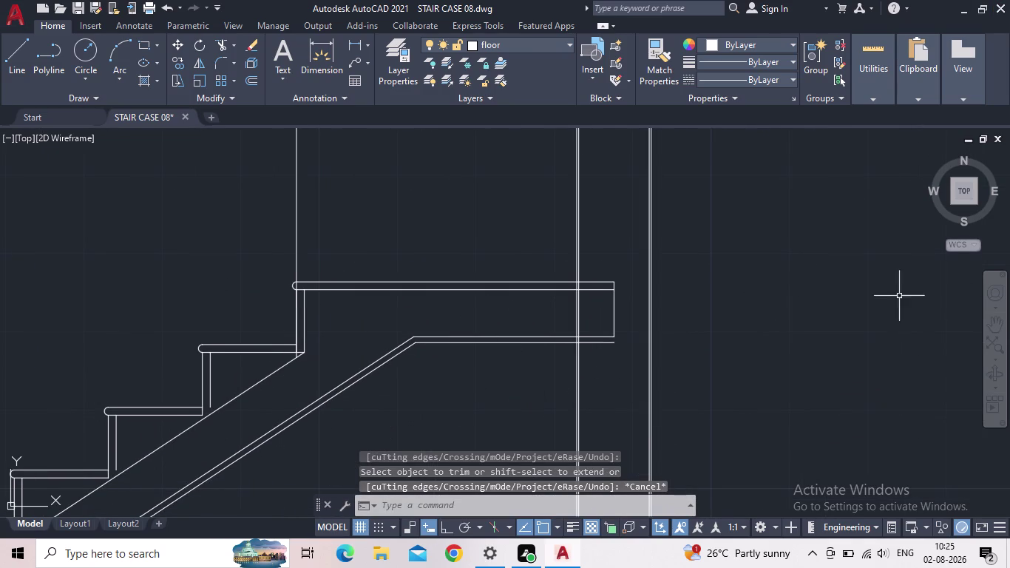
scroll(up, 3)
scroll(up, 3)
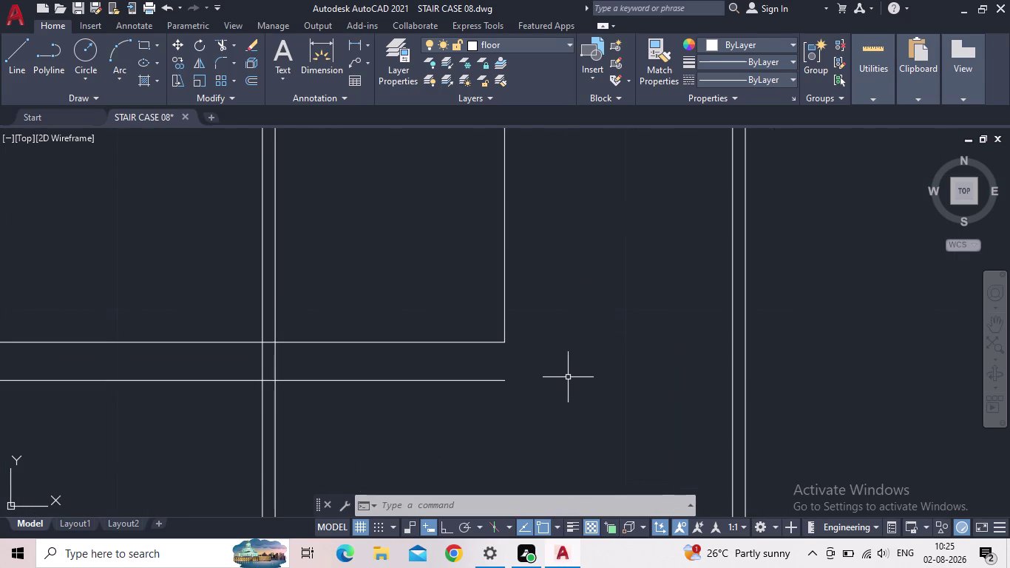
Extend the landing's vertical edge down to the lower line.
key(e)
text(X)
key(space)
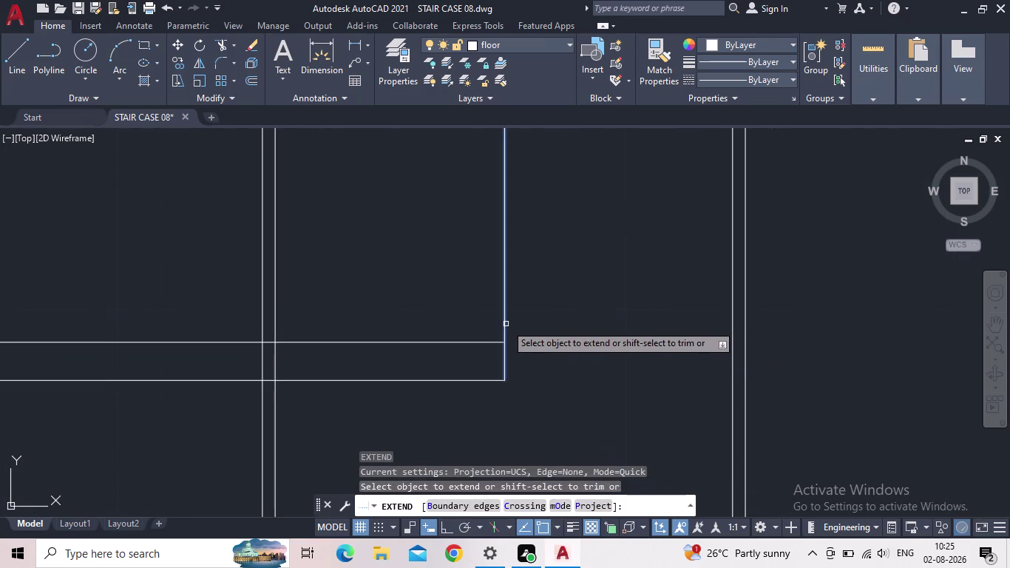
click(506, 324)
scroll(down, 3)
key(Escape)
middle_drag(570, 354, 566, 385)
scroll(down, 3)
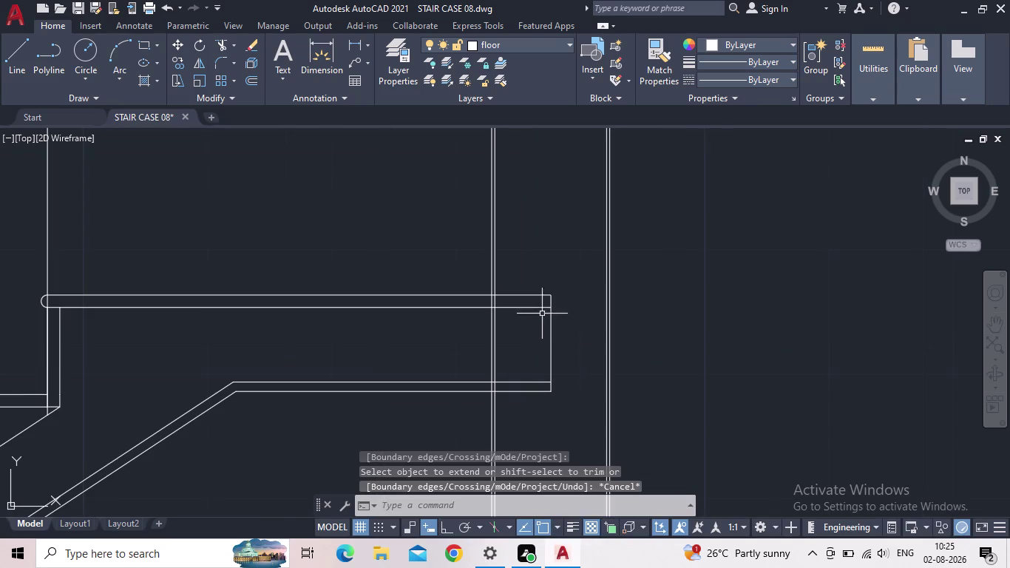
middle_drag(550, 359, 552, 350)
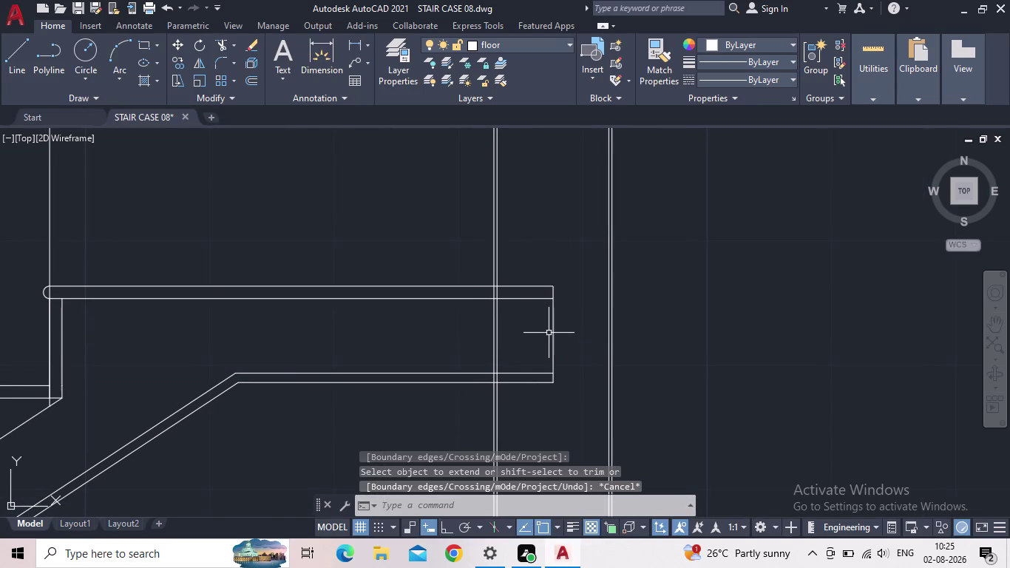
Fence-trim the landing lines, cutting the upper line back to the wall.
text(T)
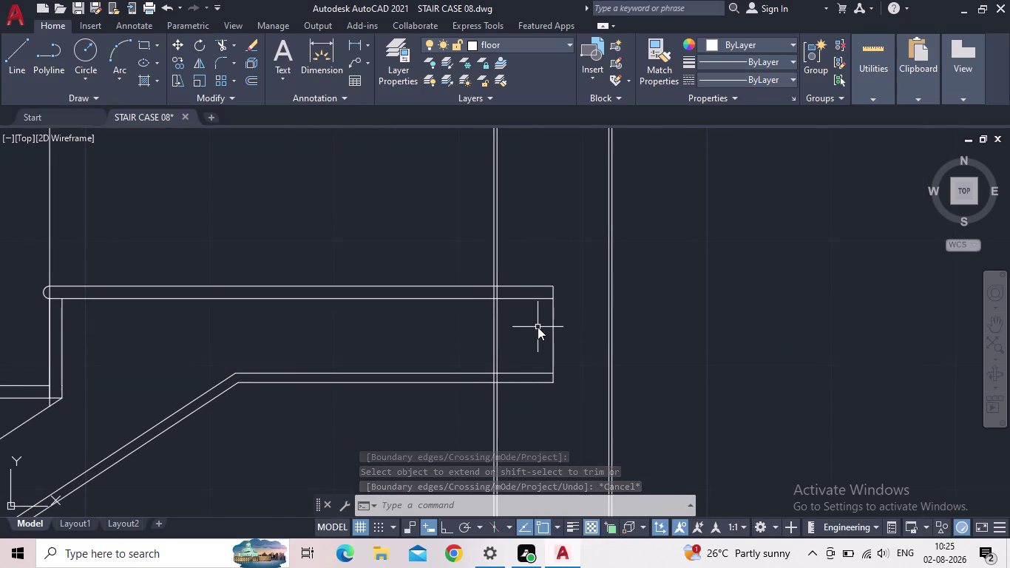
text(R)
key(Return)
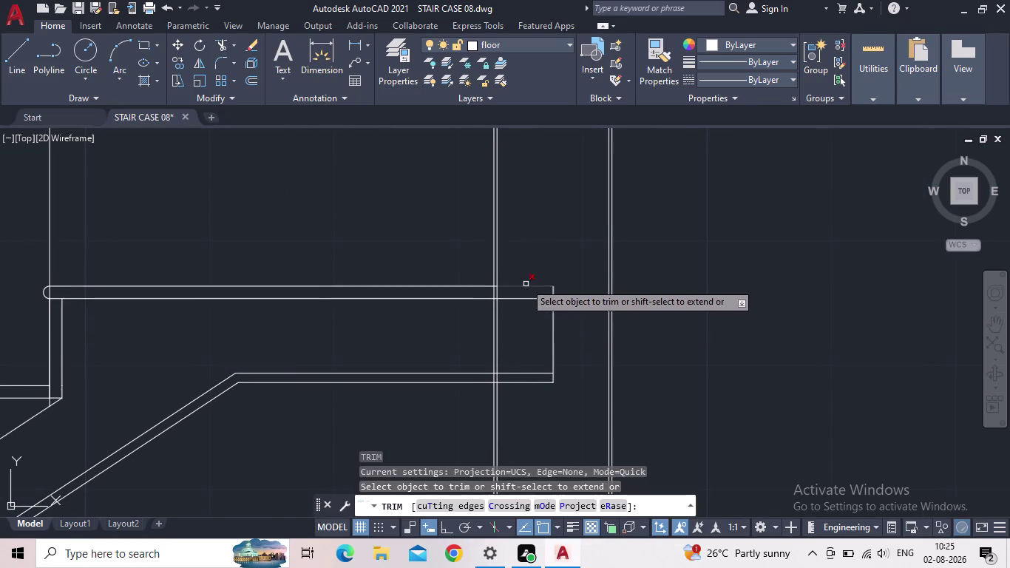
scroll(up, 3)
click(521, 324)
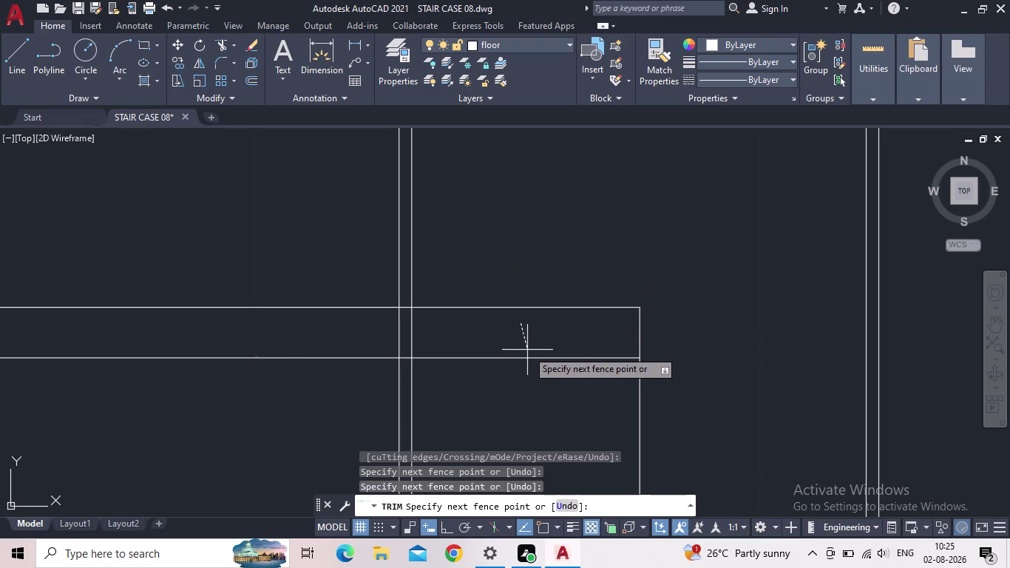
middle_drag(526, 340, 549, 307)
scroll(down, 3)
scroll(down, 3)
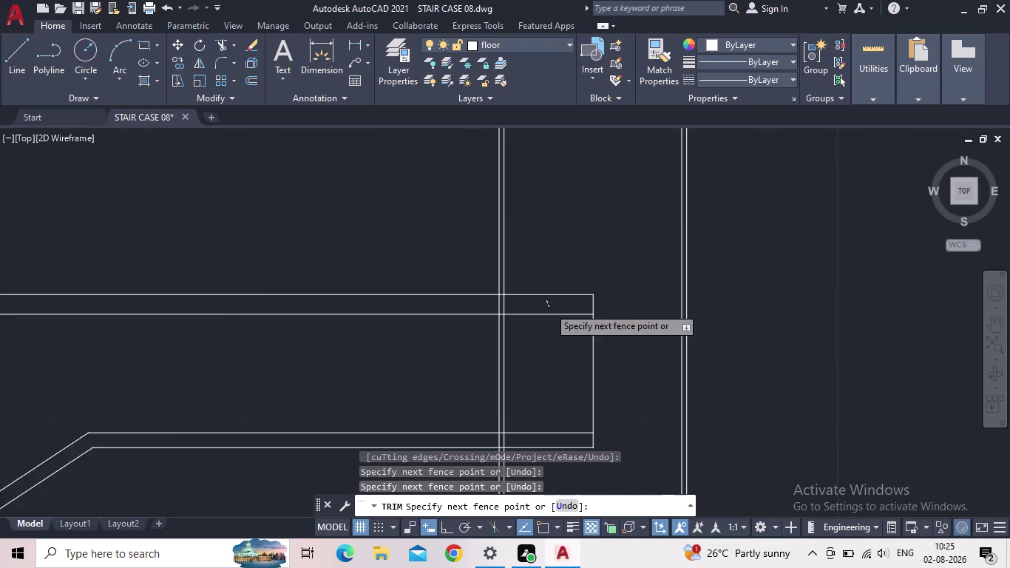
click(549, 300)
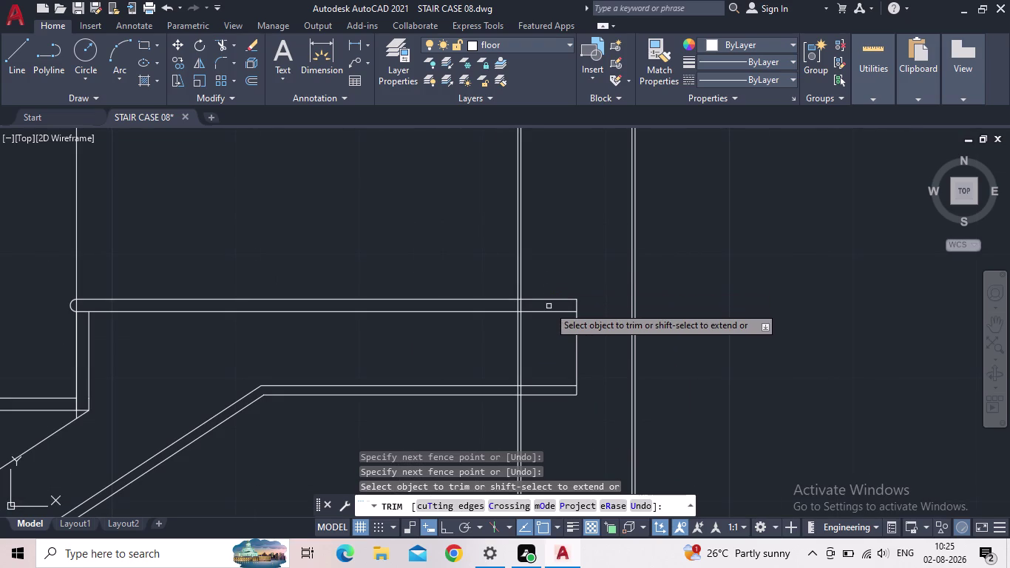
scroll(up, 3)
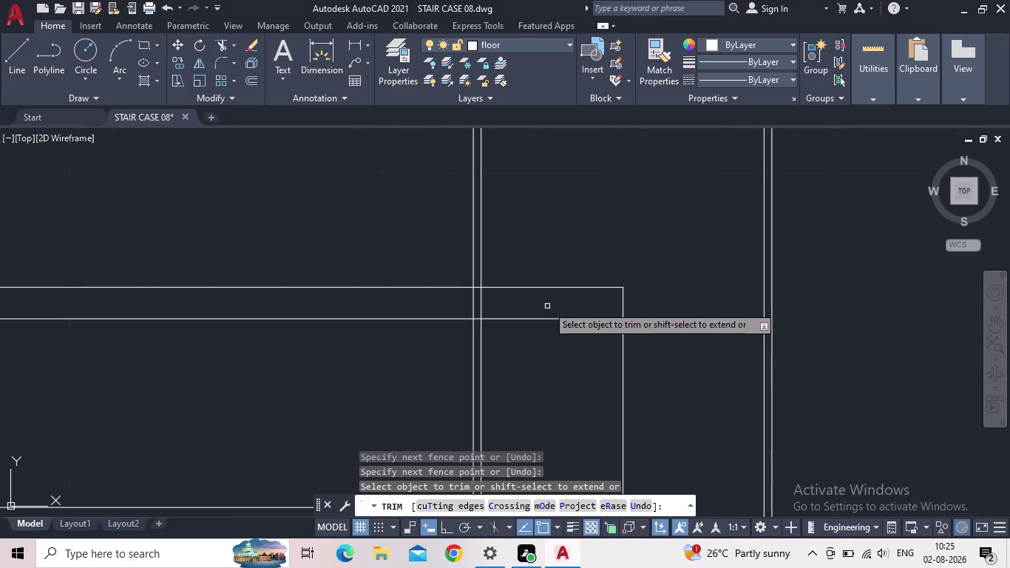
drag(547, 302, 545, 292)
click(541, 264)
click(622, 303)
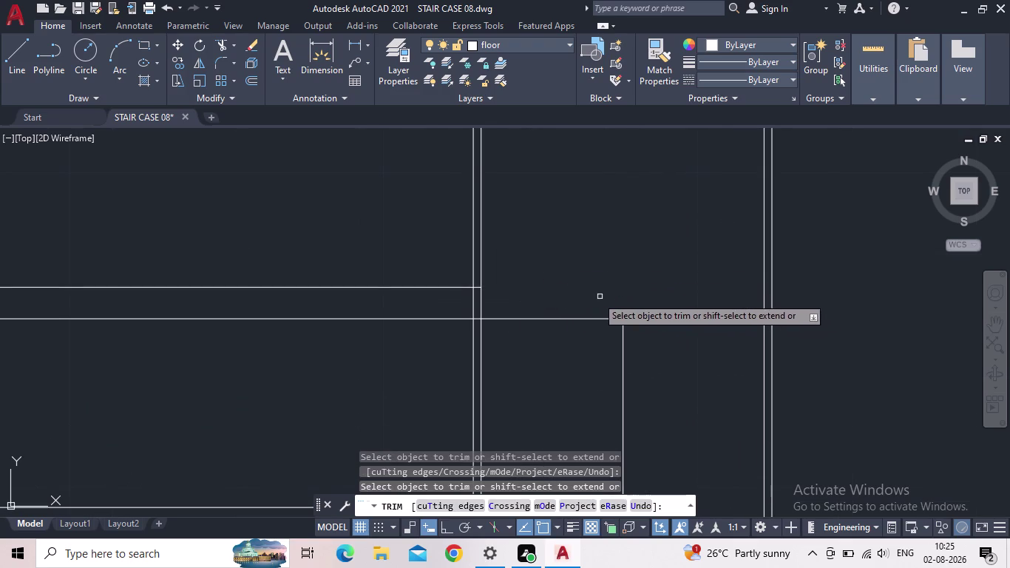
scroll(down, 3)
scroll(up, 3)
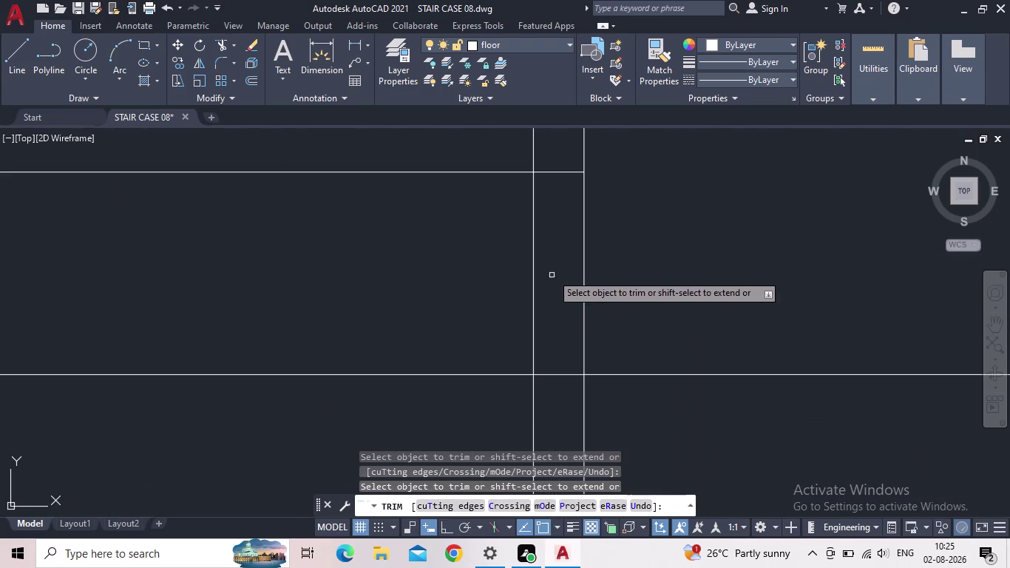
Trim line pieces between the wall lines and line ends at the landing's lower corner.
drag(558, 199, 557, 191)
click(546, 152)
scroll(down, 3)
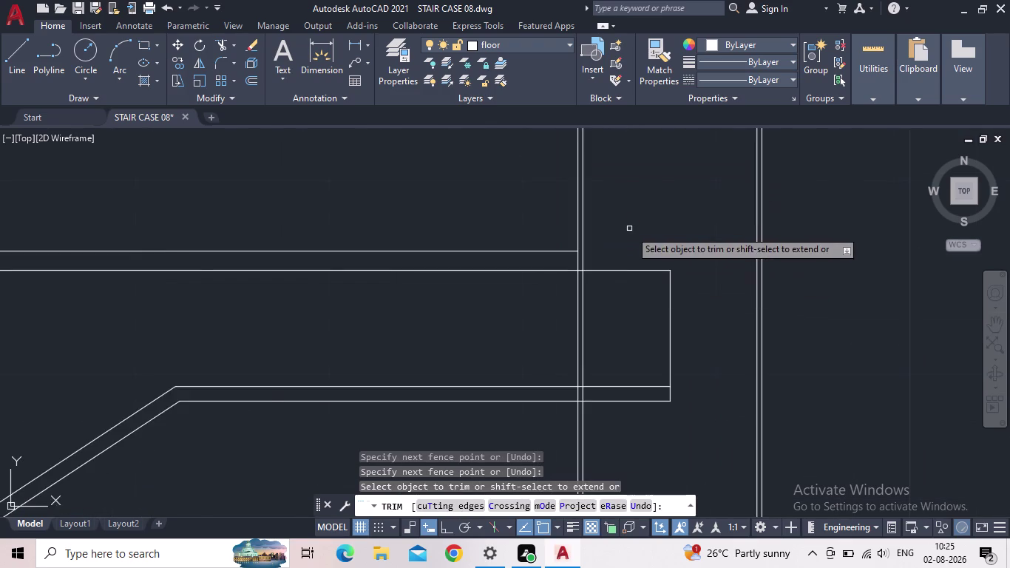
scroll(down, 3)
scroll(up, 3)
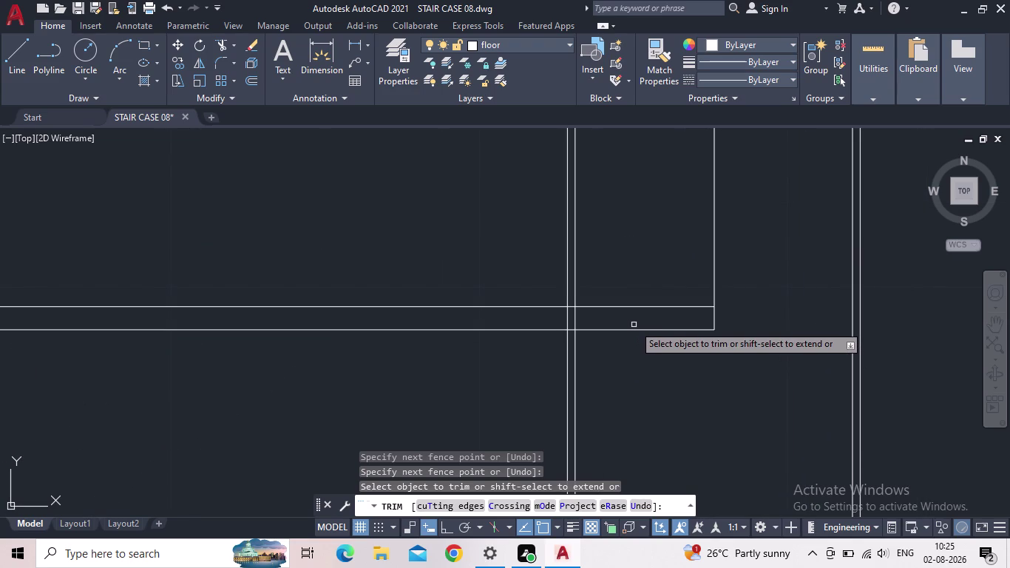
scroll(down, 3)
scroll(up, 3)
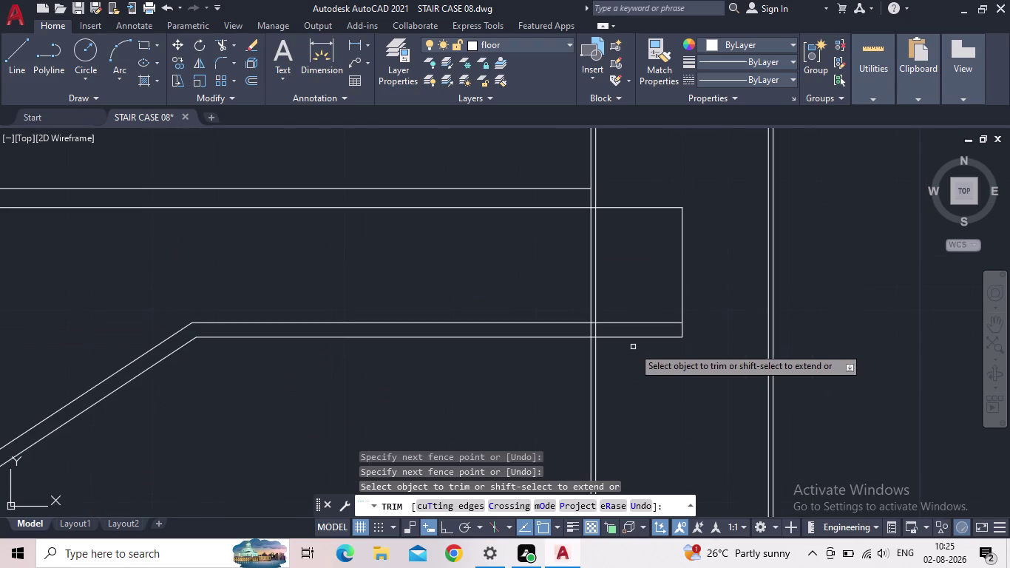
click(635, 346)
click(631, 336)
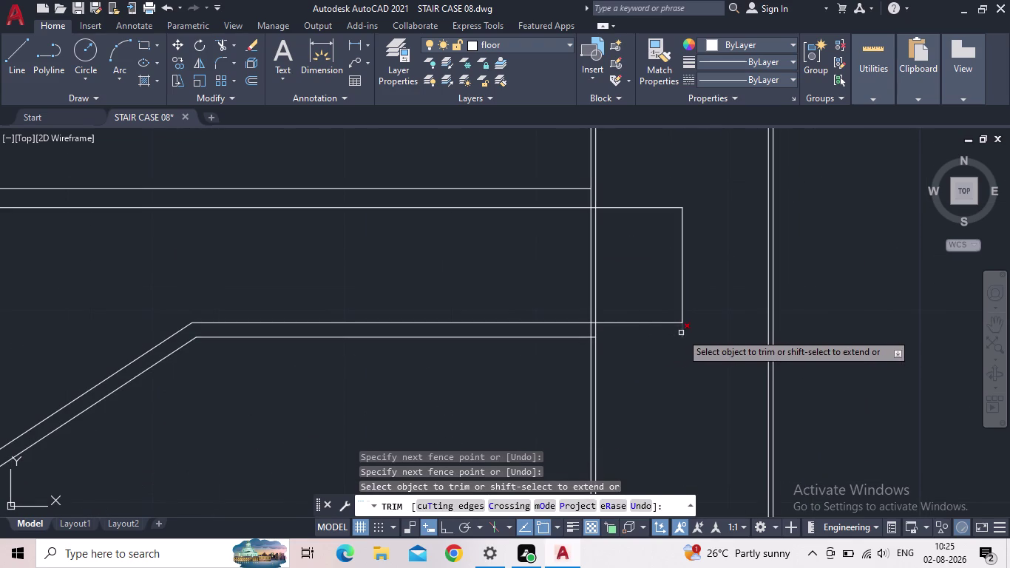
click(684, 333)
Fence-trim the remaining lines that cross the wall.
scroll(up, 3)
click(636, 330)
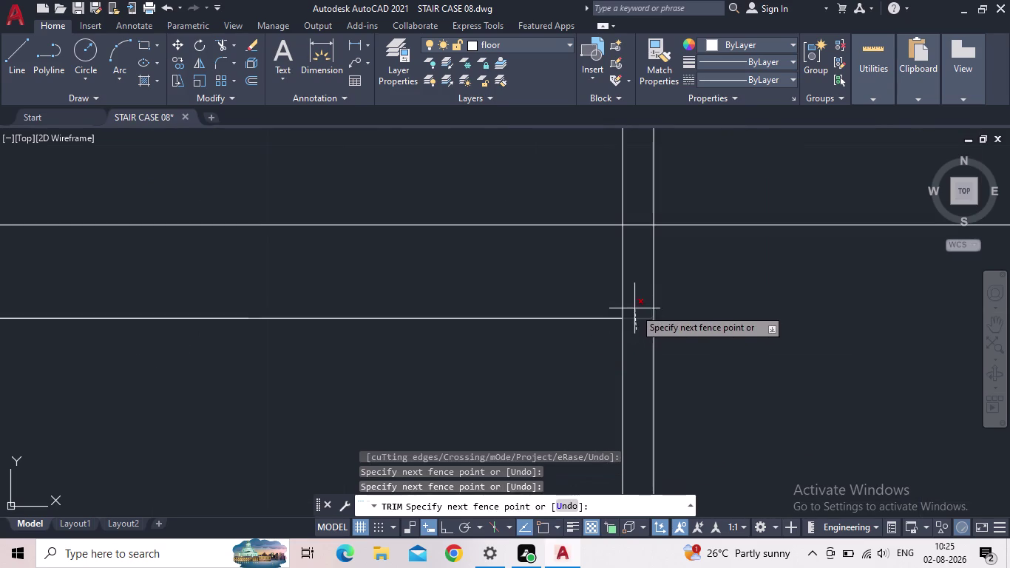
click(635, 308)
scroll(down, 3)
scroll(down, 3)
middle_drag(511, 387, 574, 359)
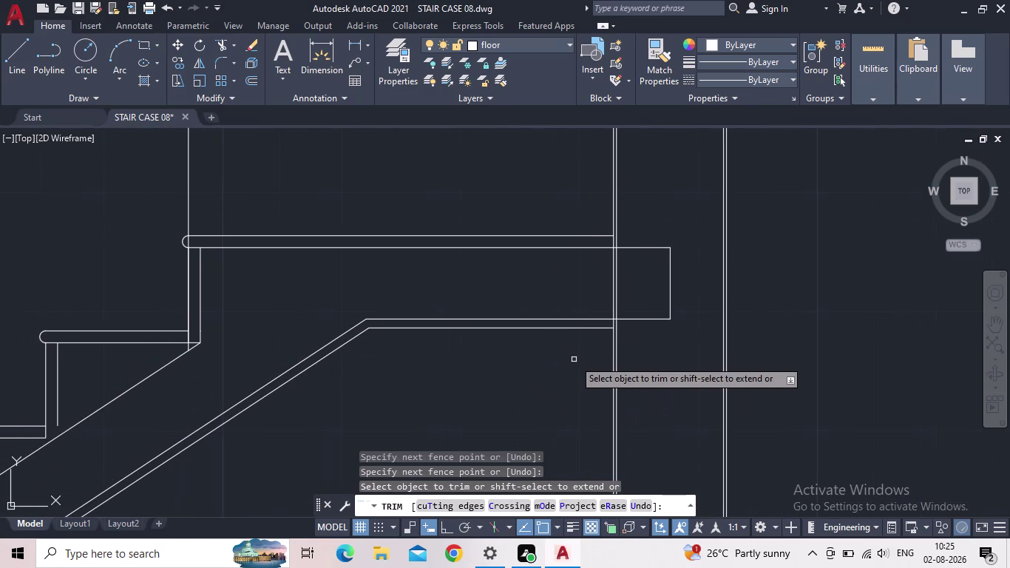
scroll(down, 3)
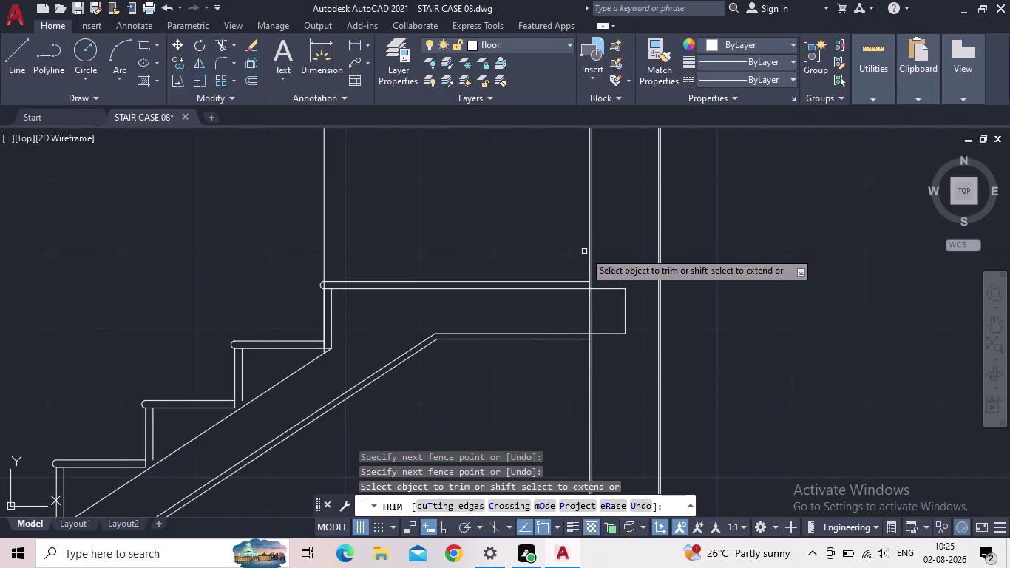
scroll(up, 3)
scroll(up, 3)
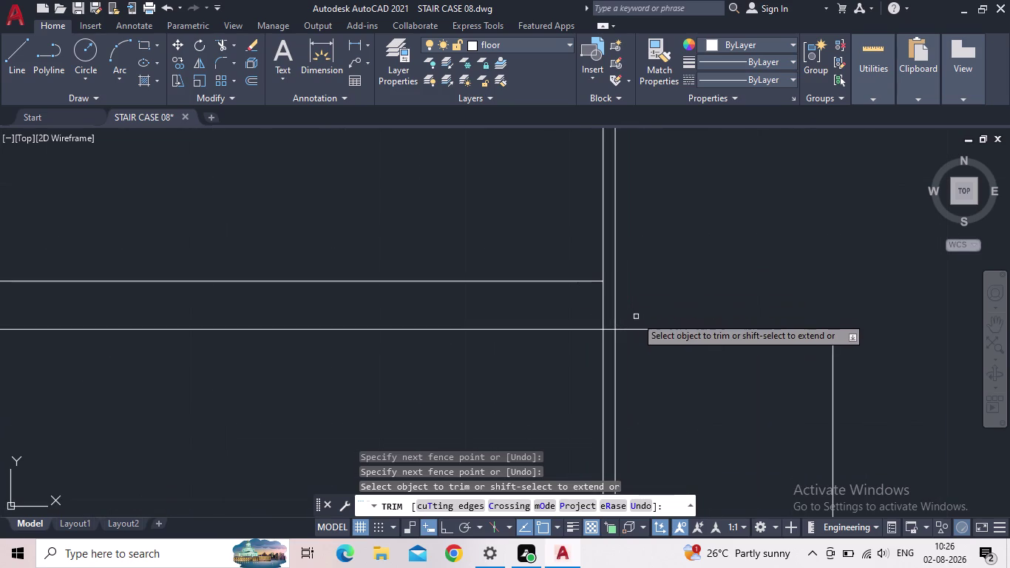
scroll(up, 3)
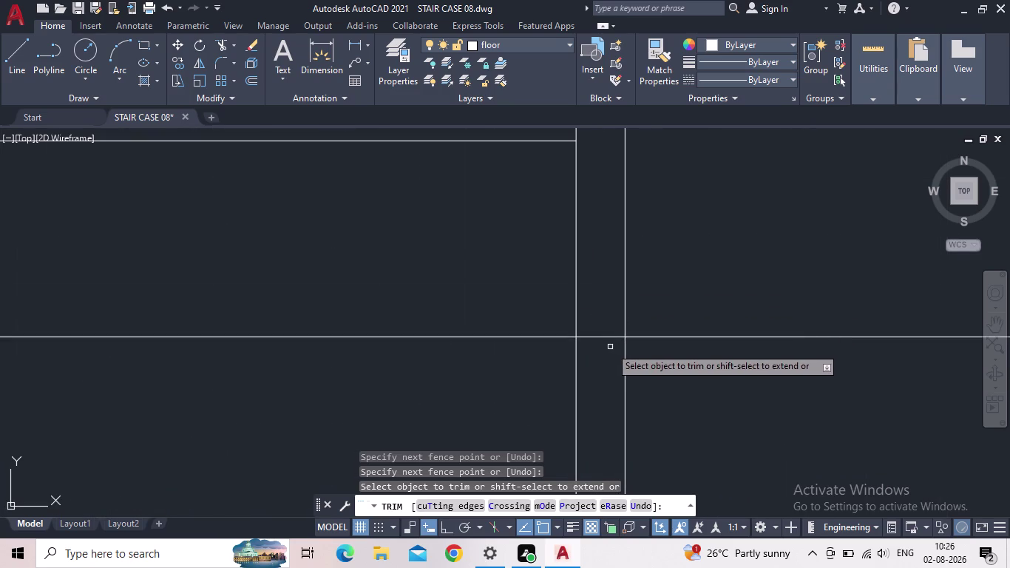
Abandon a last fence near the landing top and leave the trim command.
click(611, 347)
scroll(down, 3)
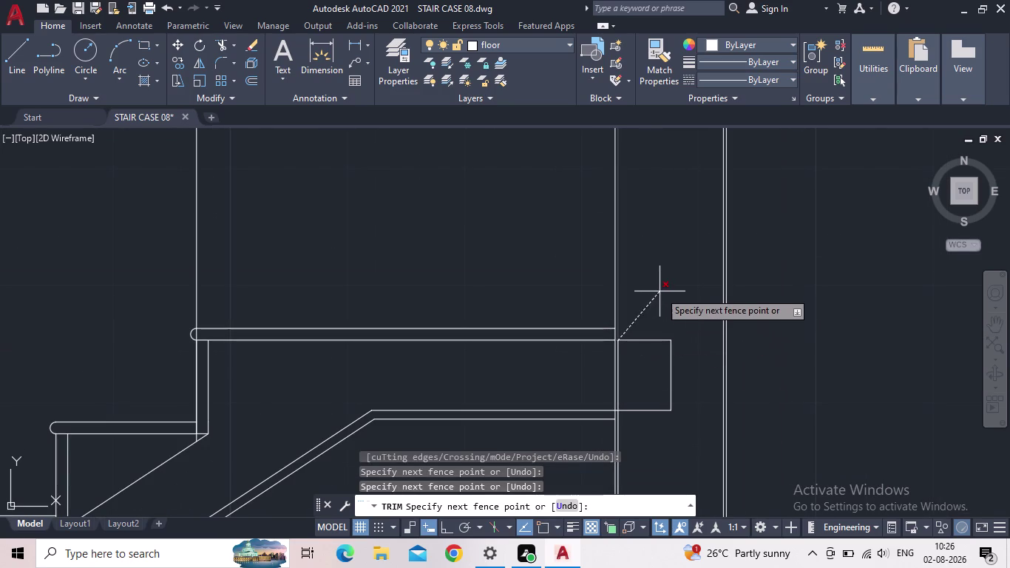
key(Escape)
scroll(down, 3)
middle_drag(648, 324, 657, 320)
middle_drag(695, 262, 717, 220)
middle_drag(625, 358, 753, 281)
scroll(up, 3)
scroll(up, 3)
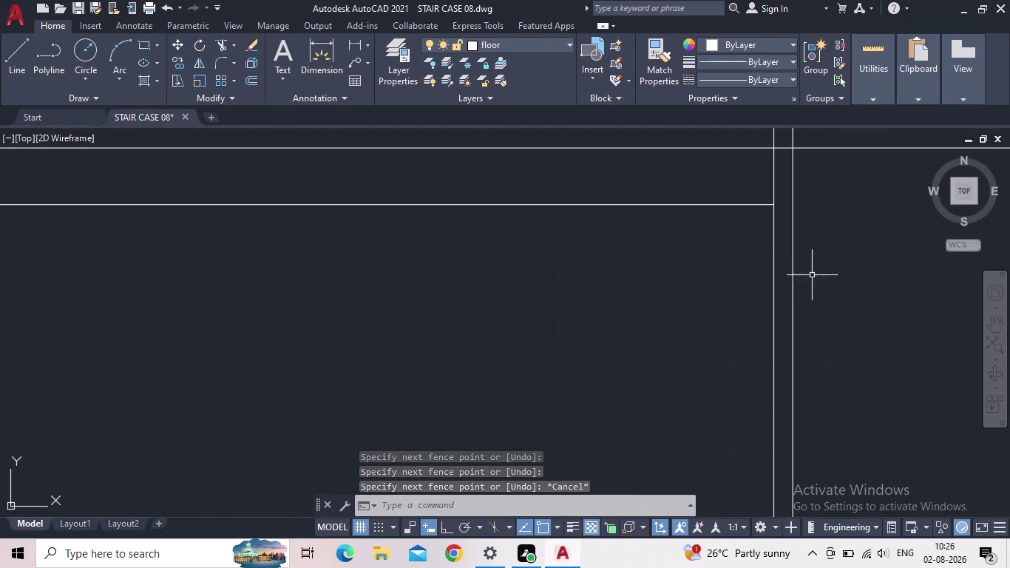
Pan and zoom out from the landing to frame the whole staircase flight.
scroll(down, 3)
middle_drag(537, 414, 696, 228)
middle_drag(658, 242, 570, 339)
scroll(up, 3)
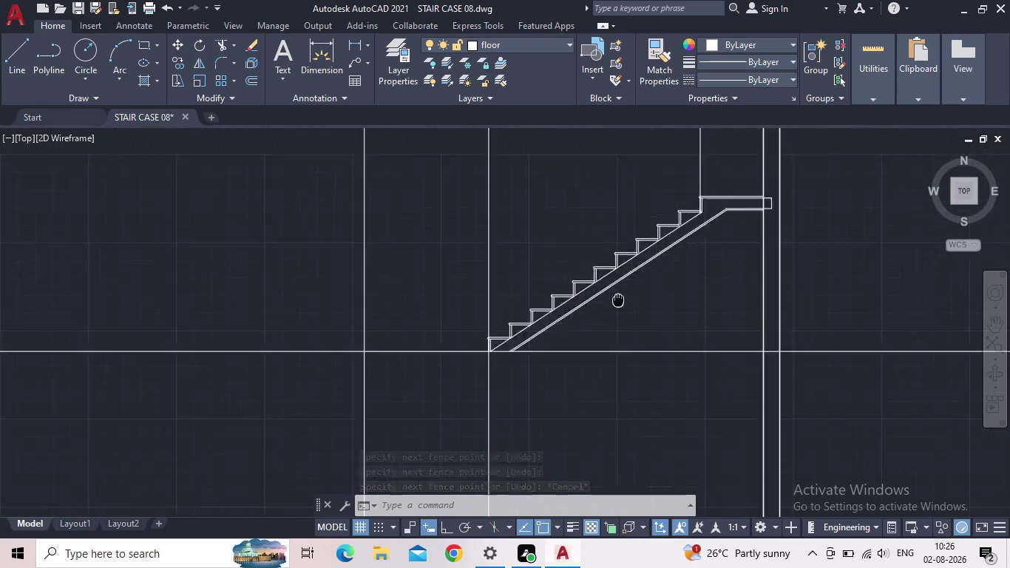
middle_drag(570, 340, 429, 379)
middle_drag(872, 258, 691, 329)
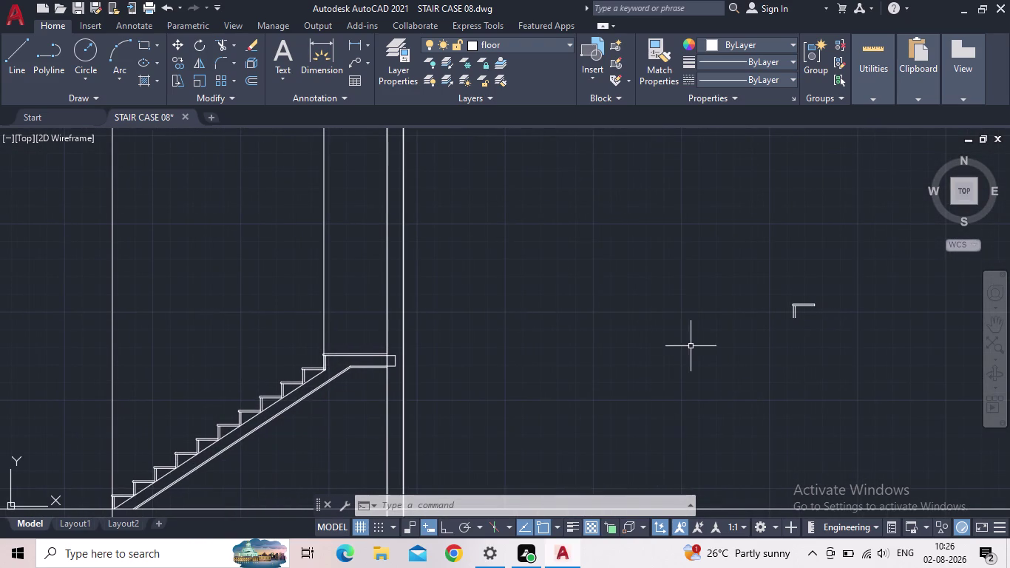
middle_drag(449, 376, 496, 358)
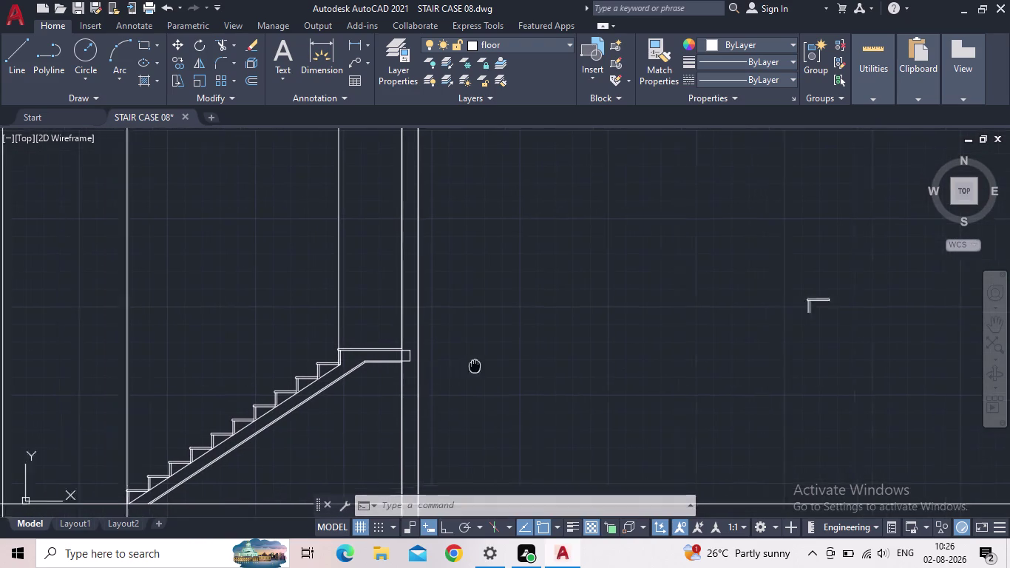
middle_drag(496, 358, 622, 320)
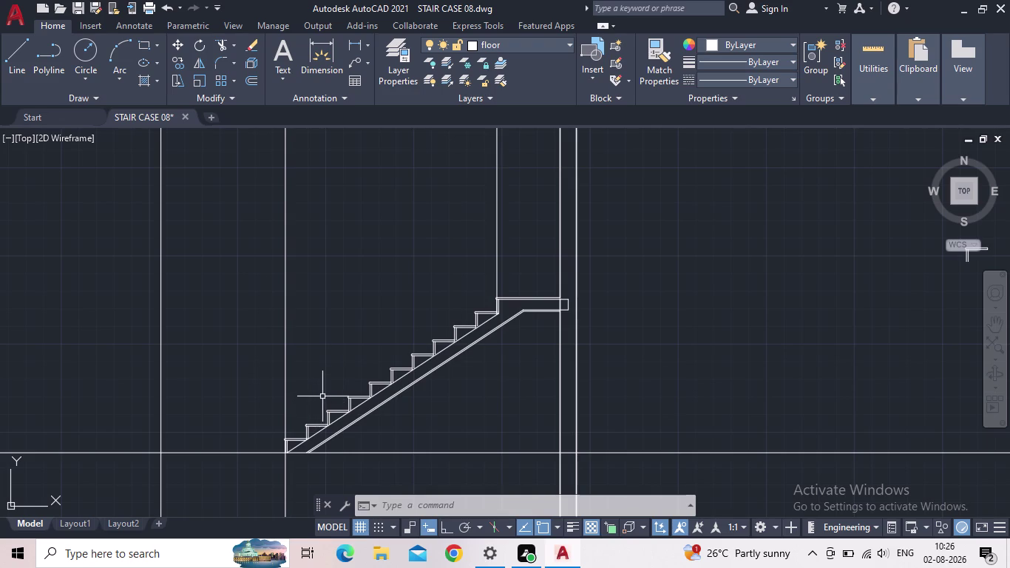
middle_drag(311, 330, 424, 256)
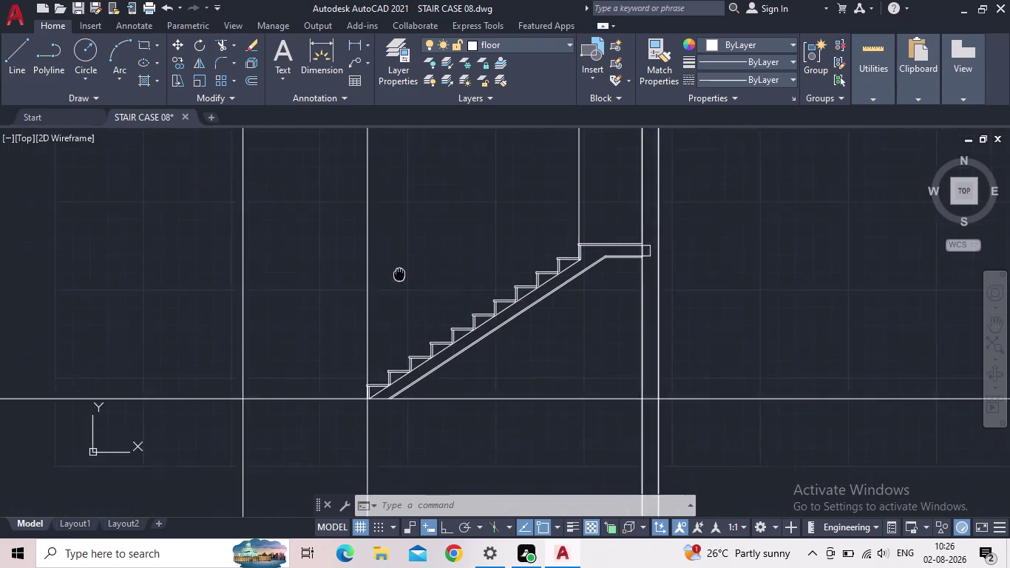
middle_drag(425, 257, 438, 247)
scroll(up, 3)
Select the lower steps' riser lines, tread nosing and tread edge.
click(391, 380)
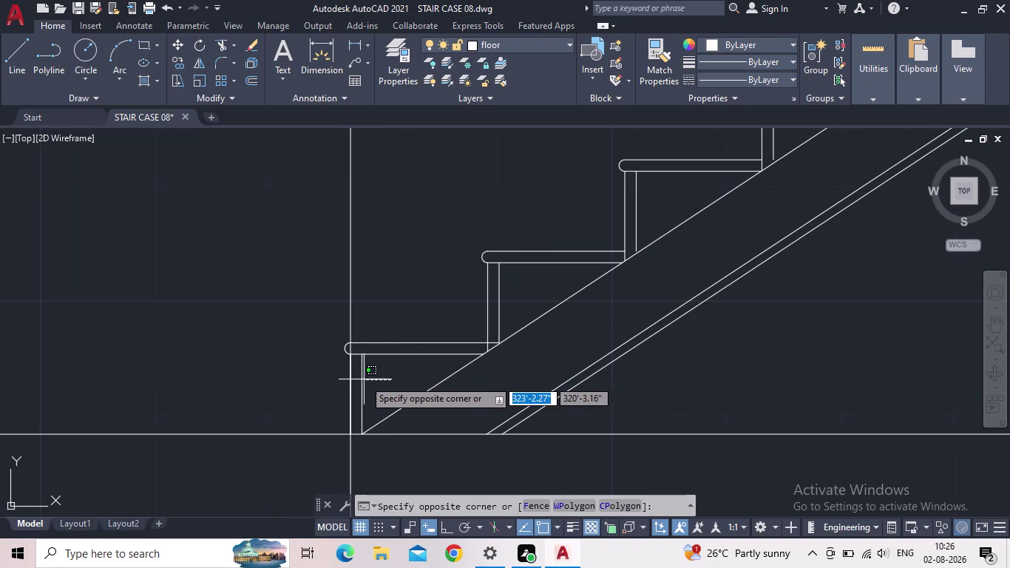
click(358, 381)
scroll(up, 3)
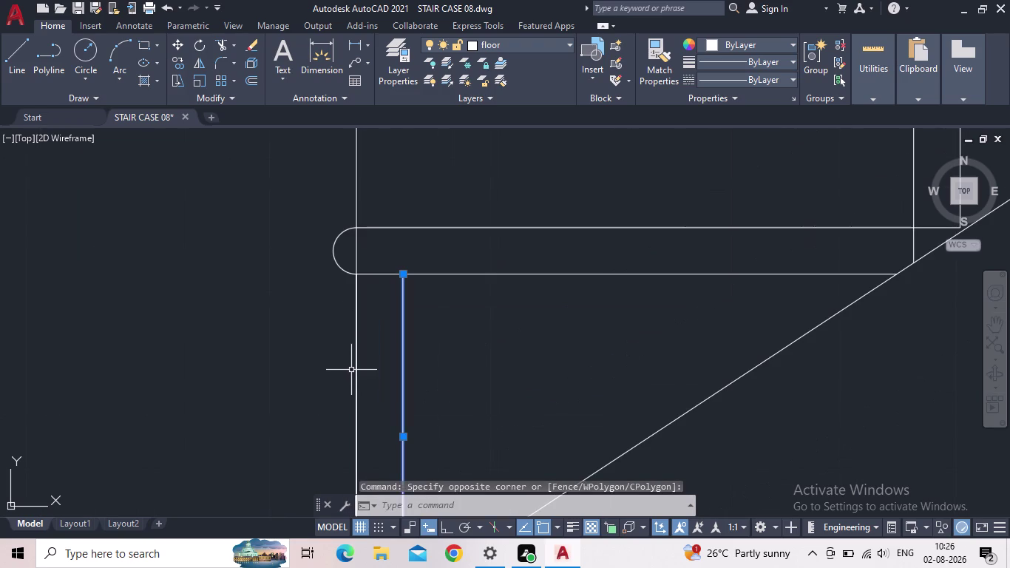
click(354, 361)
scroll(down, 3)
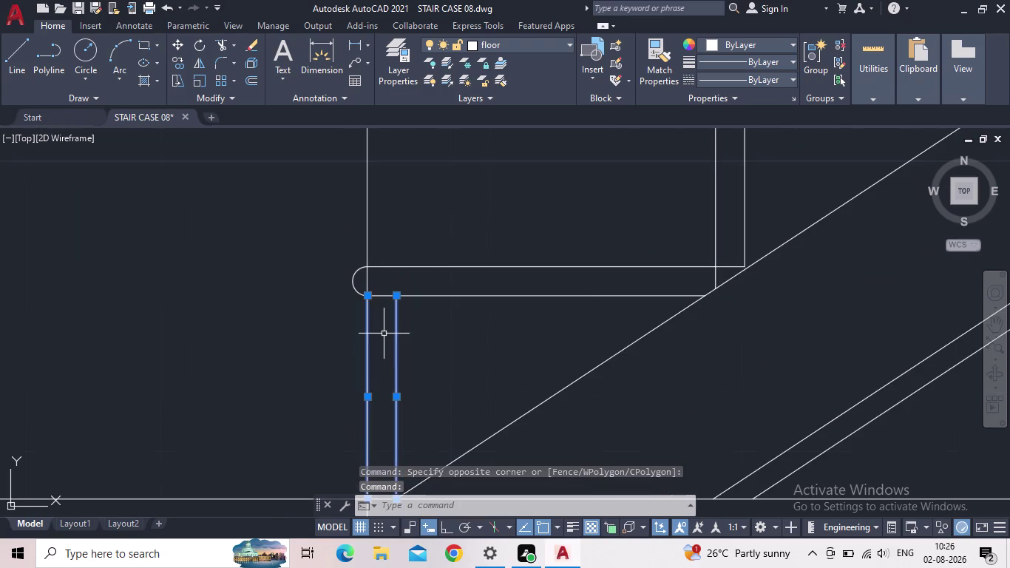
scroll(down, 3)
click(466, 321)
click(446, 273)
scroll(up, 3)
drag(453, 290, 445, 290)
click(389, 288)
scroll(down, 3)
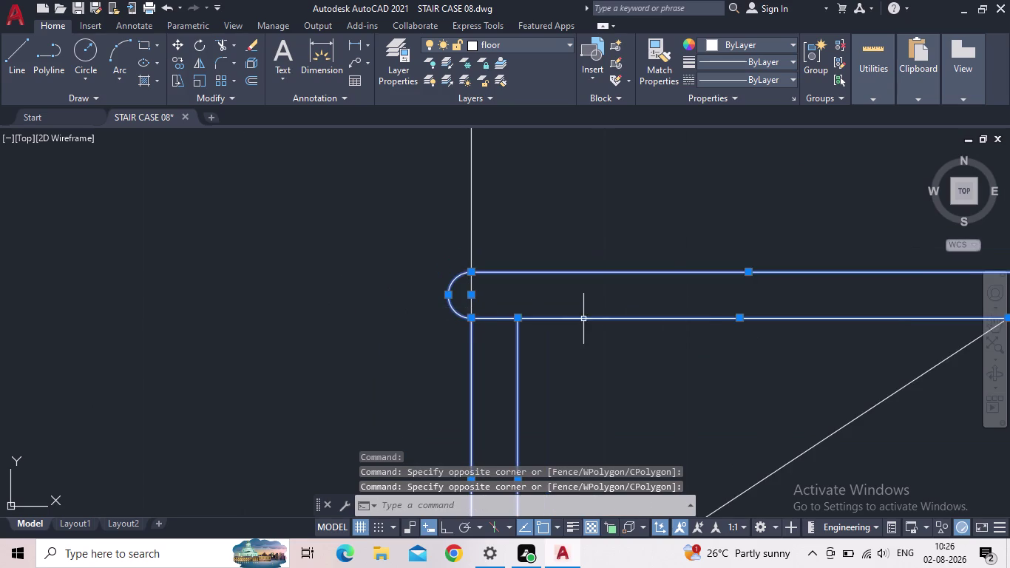
scroll(down, 3)
Add the next step's lines, tread end, upper tread and its nosing arc.
middle_drag(658, 351, 424, 361)
scroll(down, 3)
scroll(down, 3)
drag(531, 298, 533, 300)
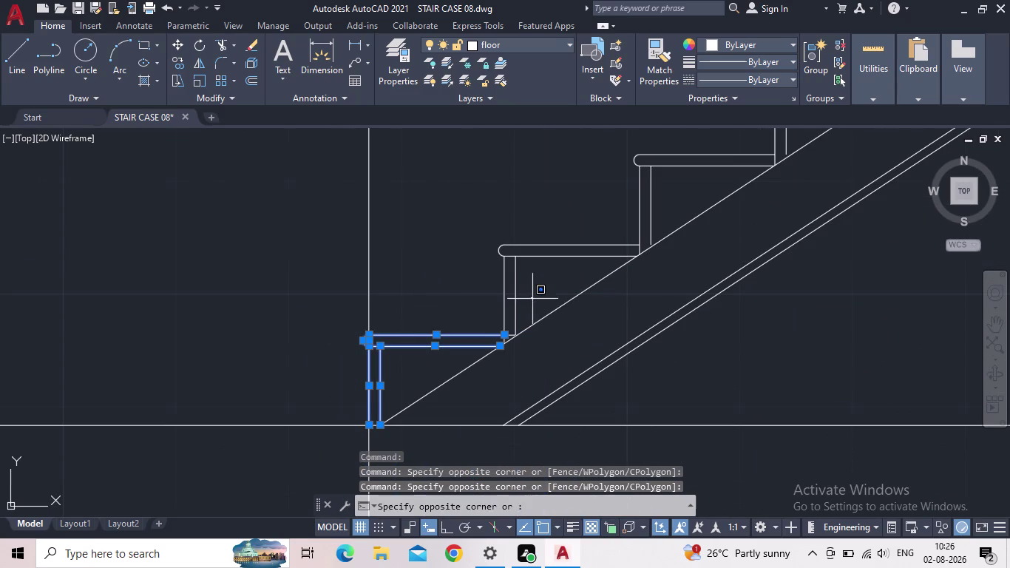
drag(534, 300, 517, 296)
click(455, 280)
drag(571, 283, 568, 274)
click(532, 234)
scroll(up, 3)
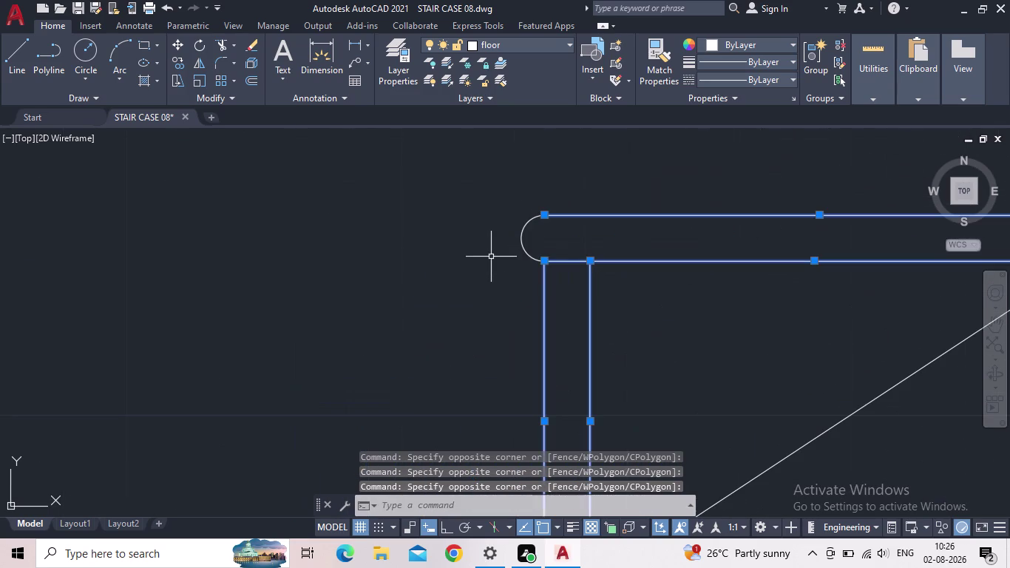
drag(557, 244, 535, 239)
click(496, 251)
scroll(down, 3)
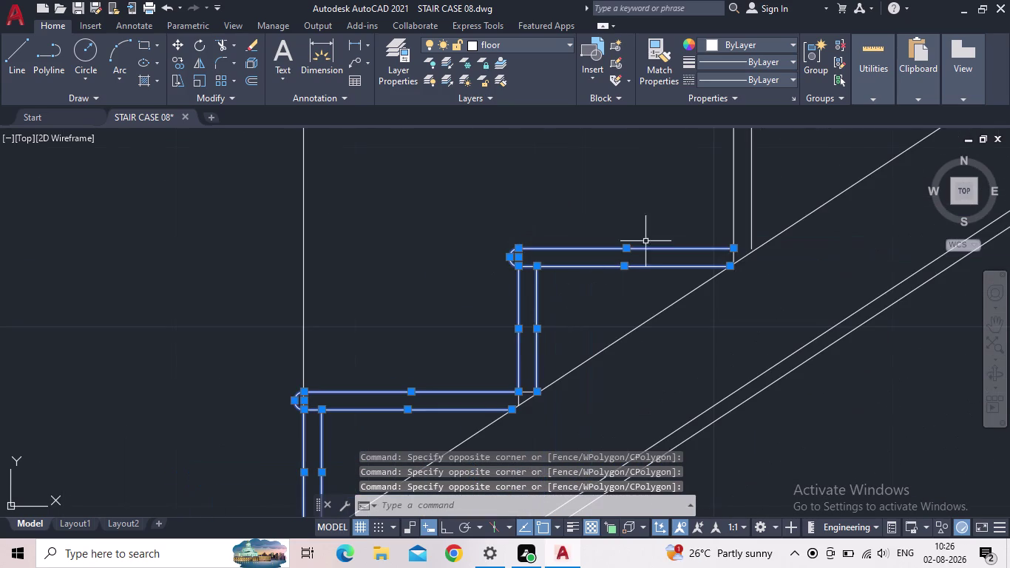
Add the tread end line, lower tread edge and riser corner line.
middle_drag(701, 201, 445, 317)
scroll(up, 3)
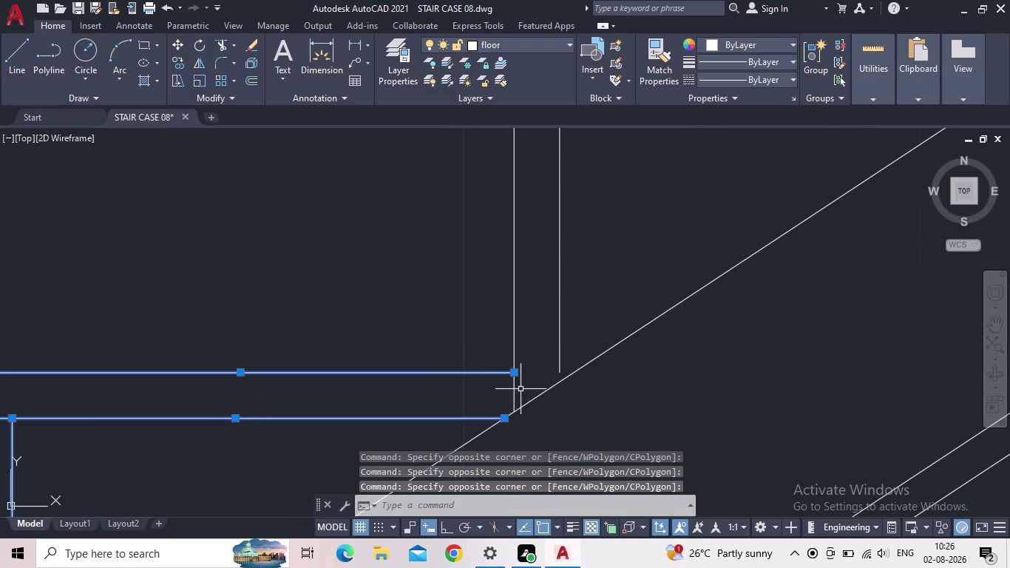
click(522, 388)
click(503, 389)
click(590, 274)
click(459, 261)
scroll(down, 3)
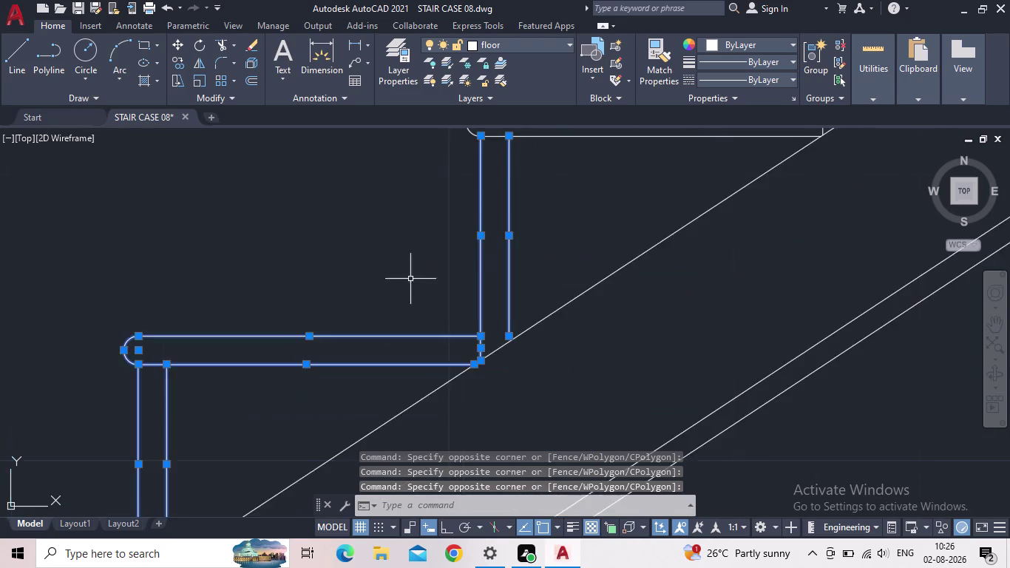
Add the next nosed tread, its riser and the tread top and bottom edges.
middle_drag(409, 280, 331, 418)
drag(504, 290, 503, 282)
click(442, 221)
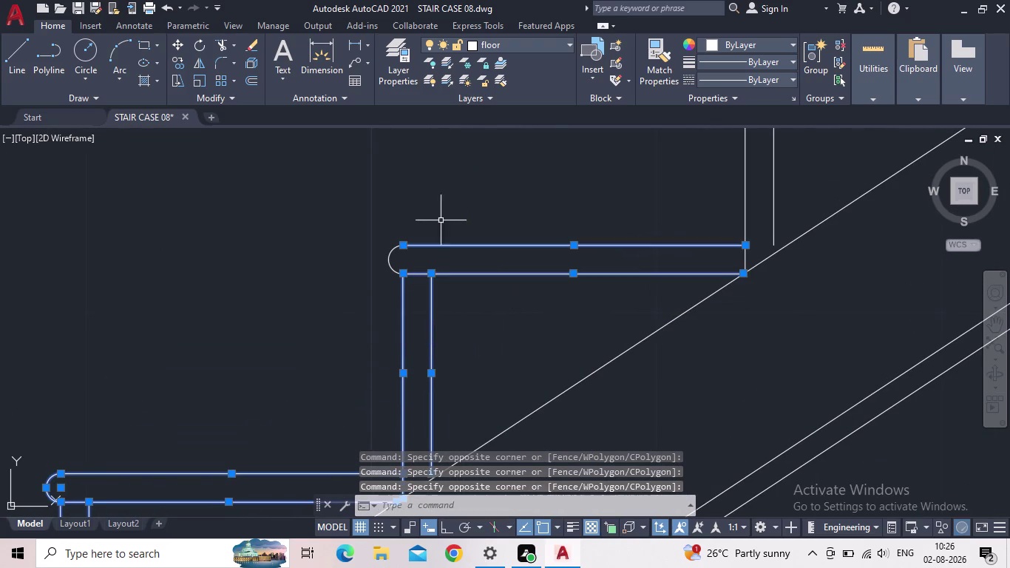
scroll(up, 3)
click(404, 260)
click(372, 261)
scroll(down, 3)
Add the following pair of riser lines and the tread end lines.
middle_drag(542, 282, 319, 349)
scroll(up, 3)
click(349, 357)
click(301, 355)
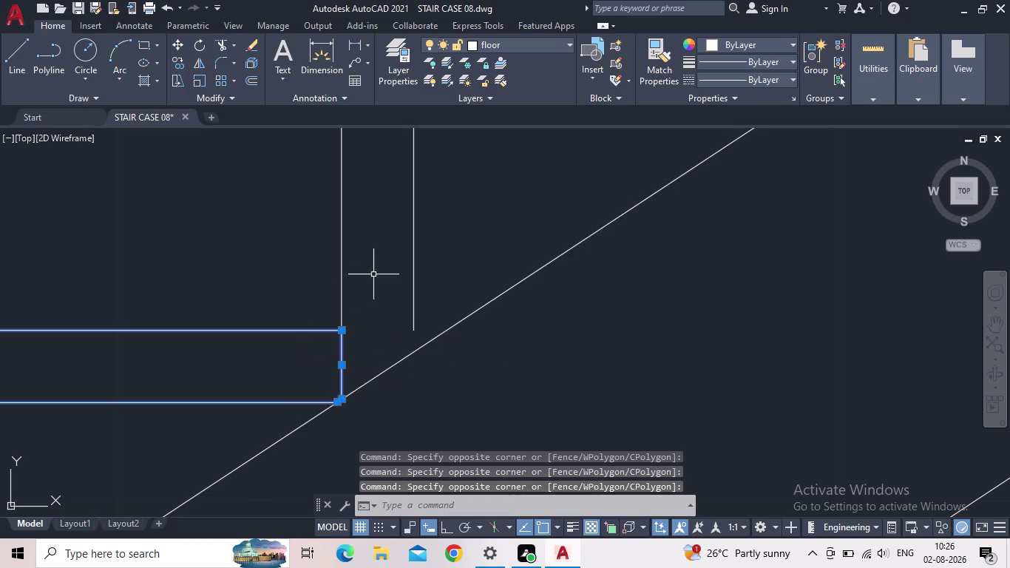
drag(496, 235, 448, 238)
click(262, 241)
scroll(down, 3)
Add the next riser pair, its tread, nosing and nosing arc.
middle_drag(307, 272, 341, 503)
scroll(down, 3)
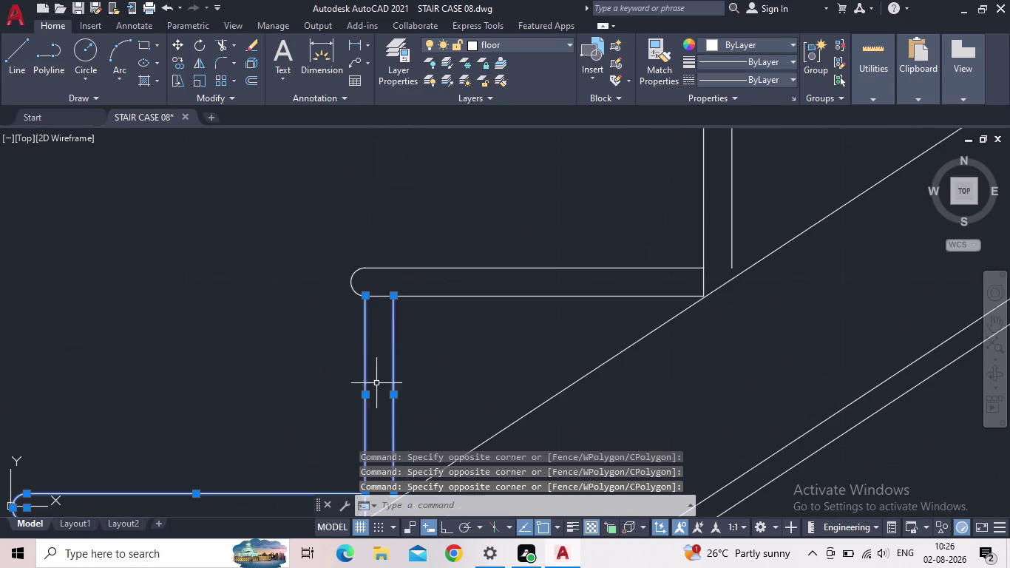
scroll(up, 3)
drag(384, 288, 386, 278)
click(361, 221)
drag(352, 218, 345, 218)
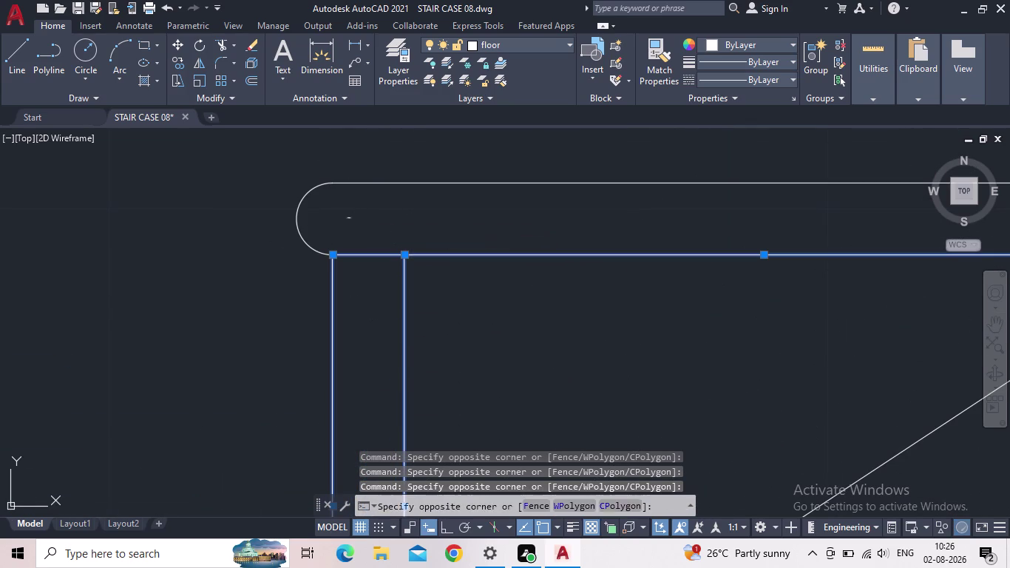
click(250, 221)
drag(528, 212, 522, 204)
click(481, 165)
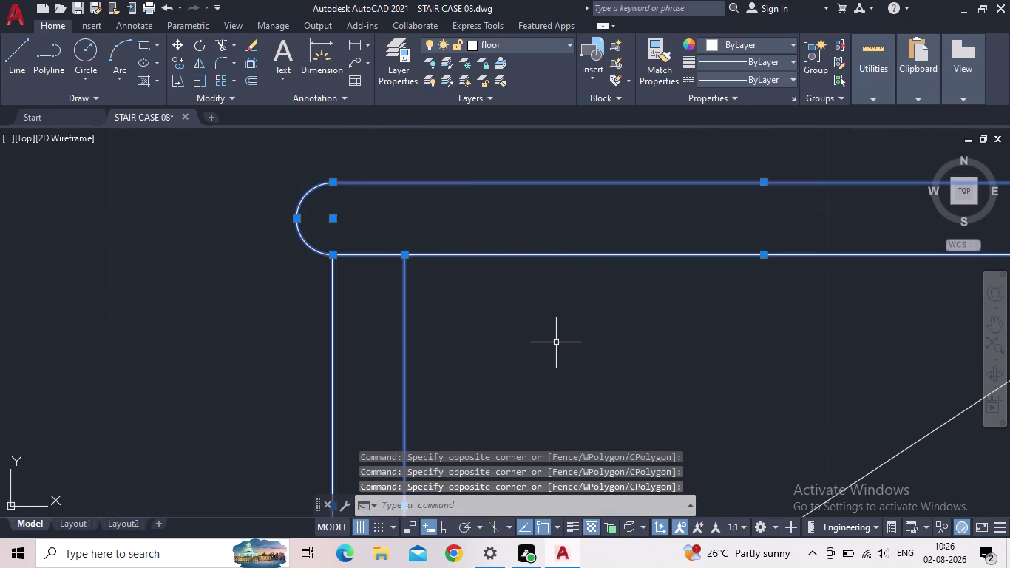
Add the lines at the tread's far end, including the riser above it.
scroll(down, 3)
middle_drag(655, 334, 286, 394)
scroll(up, 3)
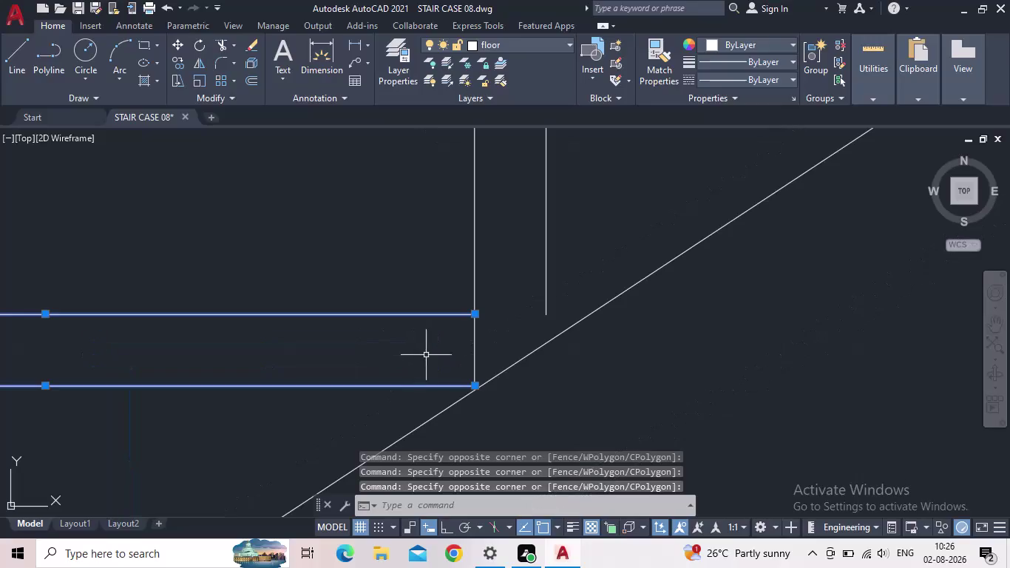
click(495, 341)
click(454, 344)
click(485, 264)
click(451, 258)
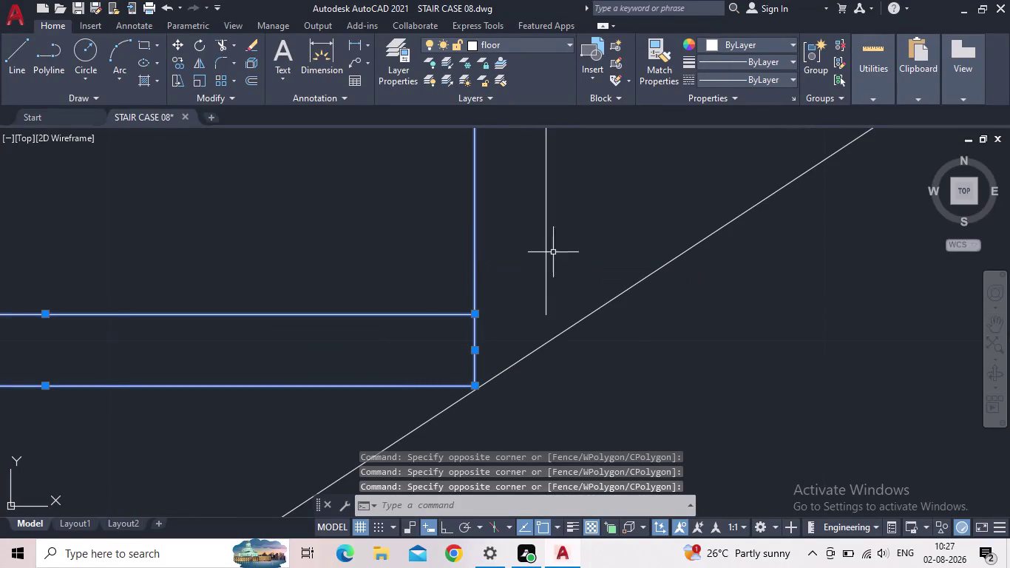
click(591, 249)
click(512, 255)
scroll(down, 3)
Further up the flight, add two riser lines and the nosed tread.
middle_drag(512, 296, 500, 567)
scroll(up, 3)
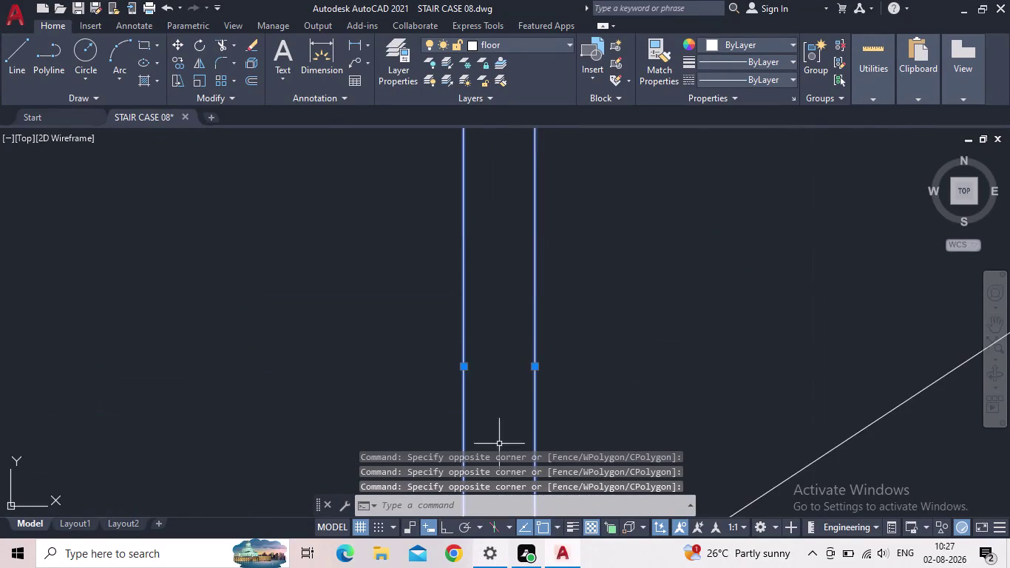
scroll(down, 3)
scroll(up, 3)
click(485, 285)
click(477, 259)
drag(454, 249, 447, 249)
click(403, 252)
click(580, 216)
drag(519, 192, 520, 199)
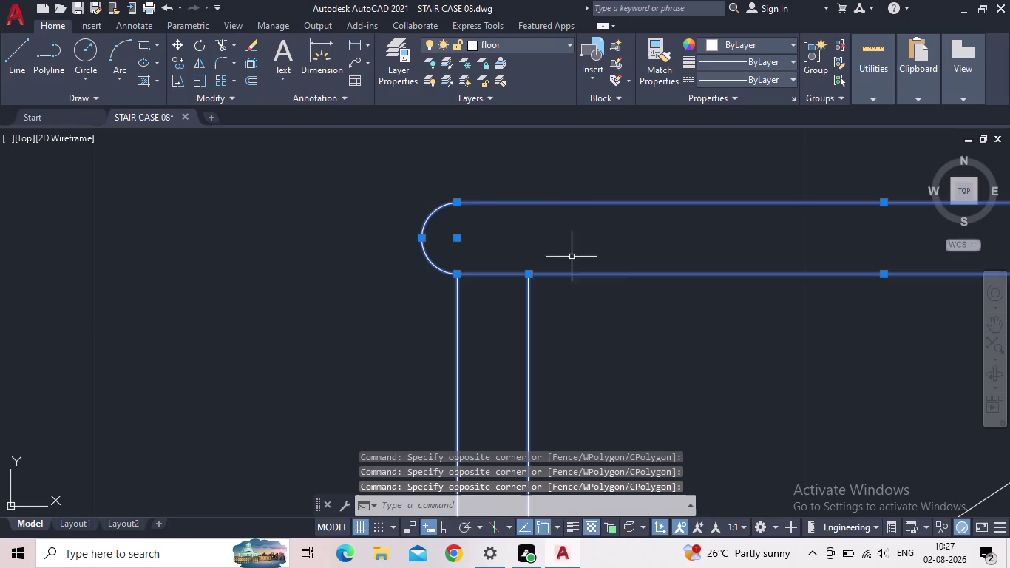
Add that tread's far-end lines, bottom edge and riser line.
scroll(down, 3)
scroll(down, 3)
middle_drag(628, 334, 386, 373)
scroll(up, 3)
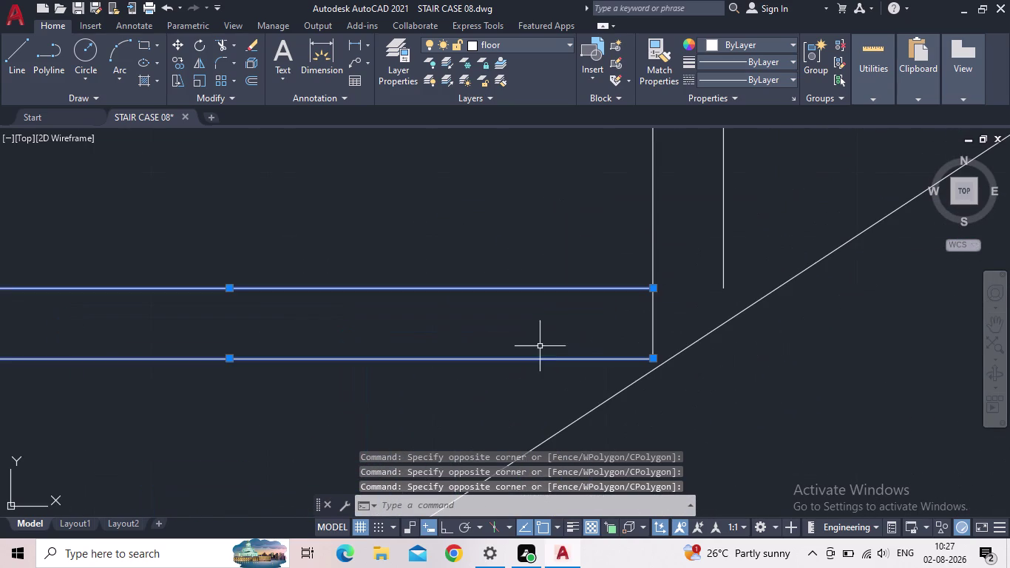
click(664, 319)
click(643, 320)
drag(672, 246, 637, 245)
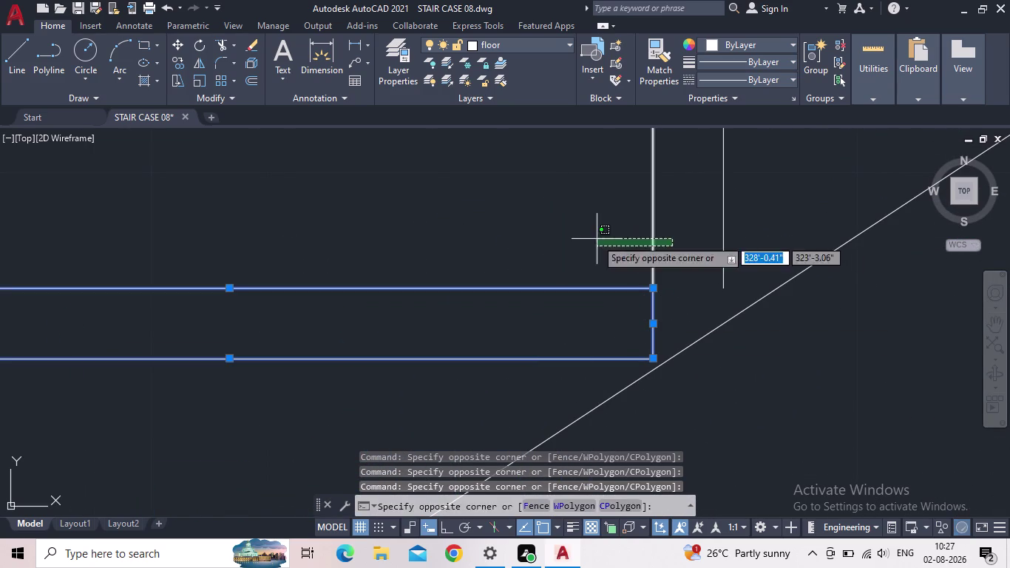
click(597, 239)
click(734, 229)
click(714, 234)
scroll(down, 3)
Add the next step's riser pair, tread nosing and nosing arc.
middle_drag(670, 248, 662, 381)
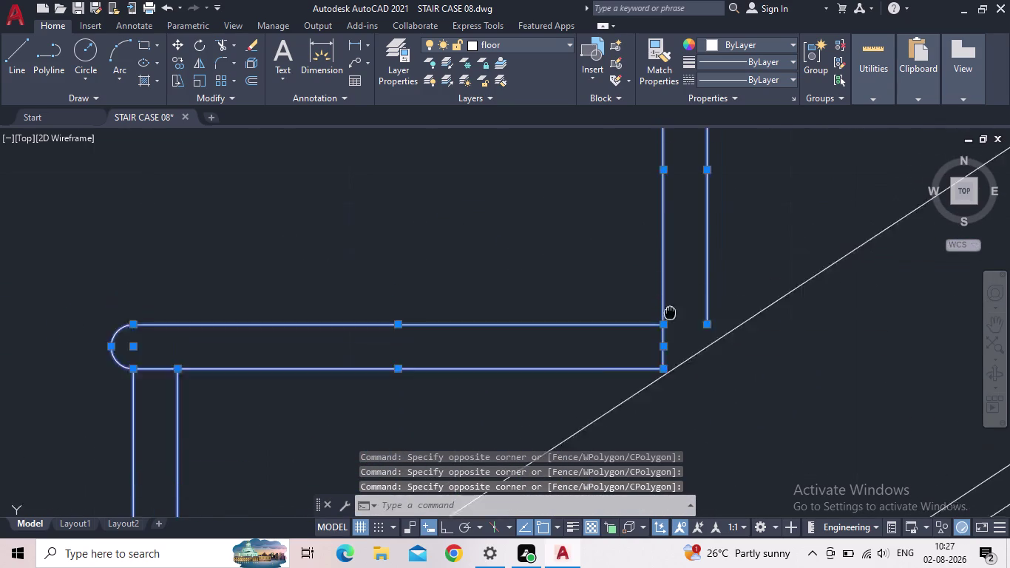
middle_drag(662, 380, 664, 567)
scroll(down, 3)
middle_drag(688, 435, 707, 340)
click(702, 366)
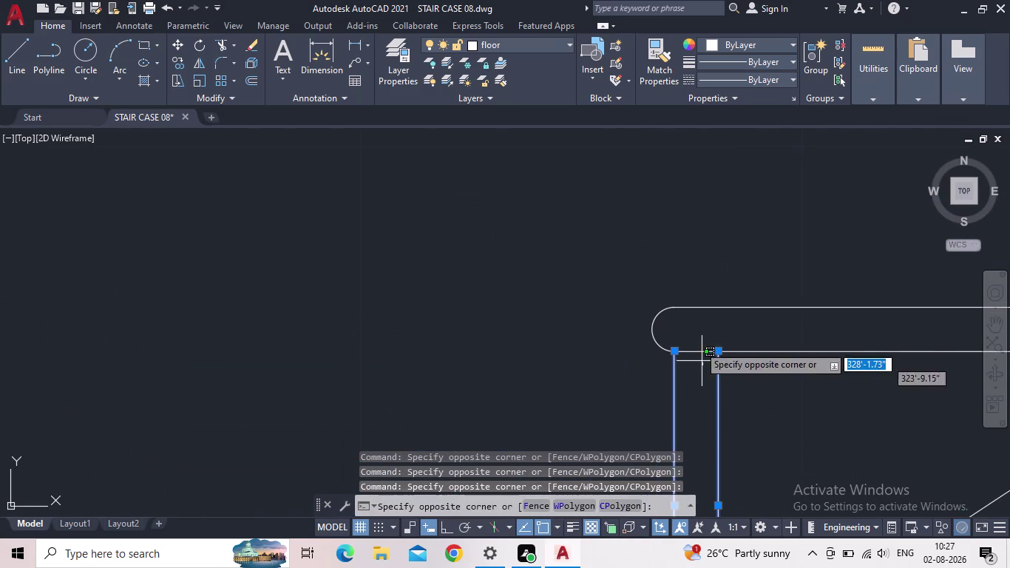
click(693, 332)
drag(663, 326, 650, 327)
click(634, 327)
drag(733, 321, 729, 314)
click(711, 293)
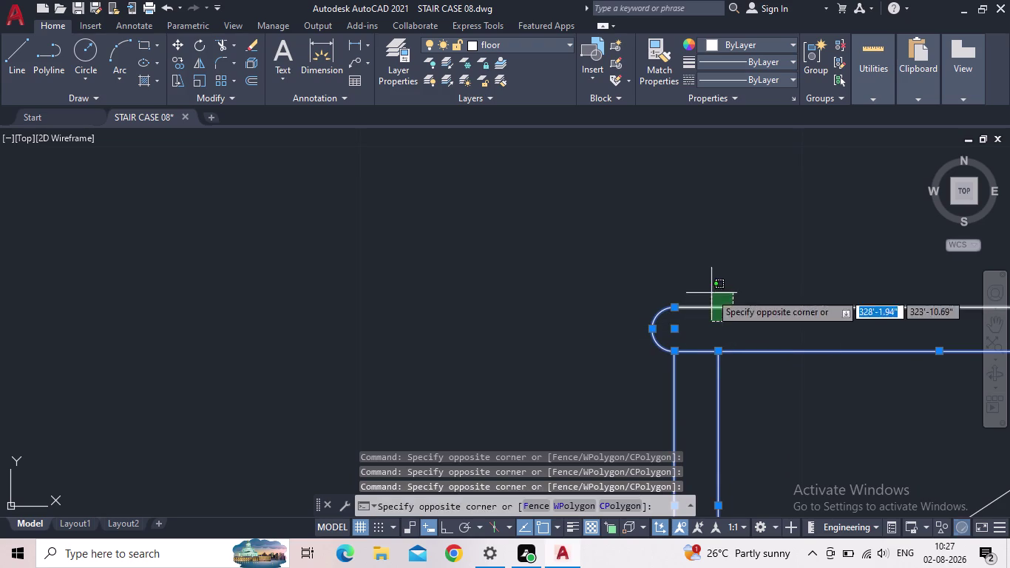
Add the tread end, top and bottom edges, riser and short end line.
scroll(down, 3)
middle_drag(762, 348, 541, 372)
scroll(up, 3)
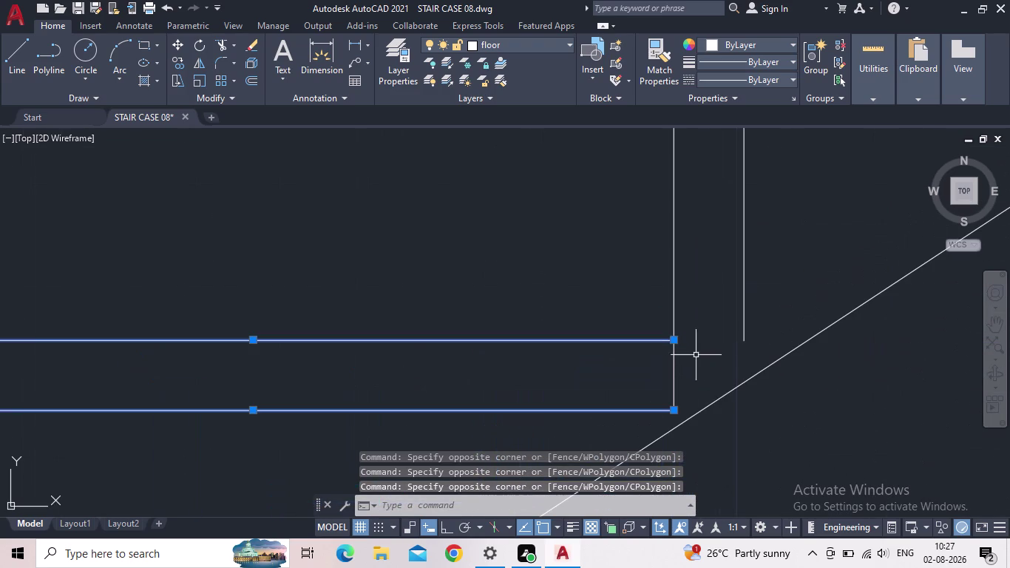
click(702, 372)
click(656, 370)
click(695, 296)
click(646, 301)
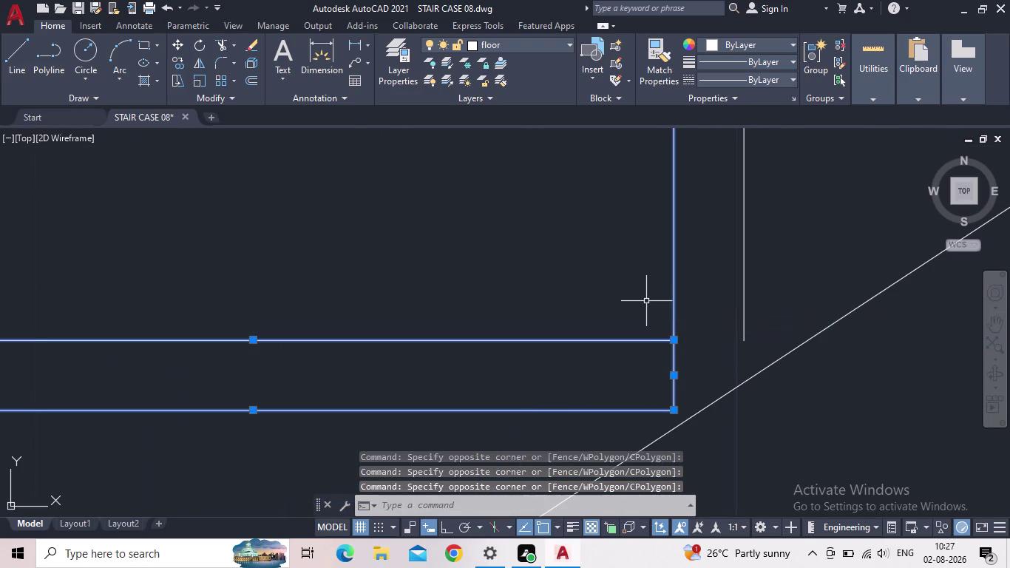
click(794, 275)
click(714, 282)
scroll(down, 3)
Finish with the top step's risers, nosing, tread edge and nosing arc.
middle_drag(718, 313, 751, 530)
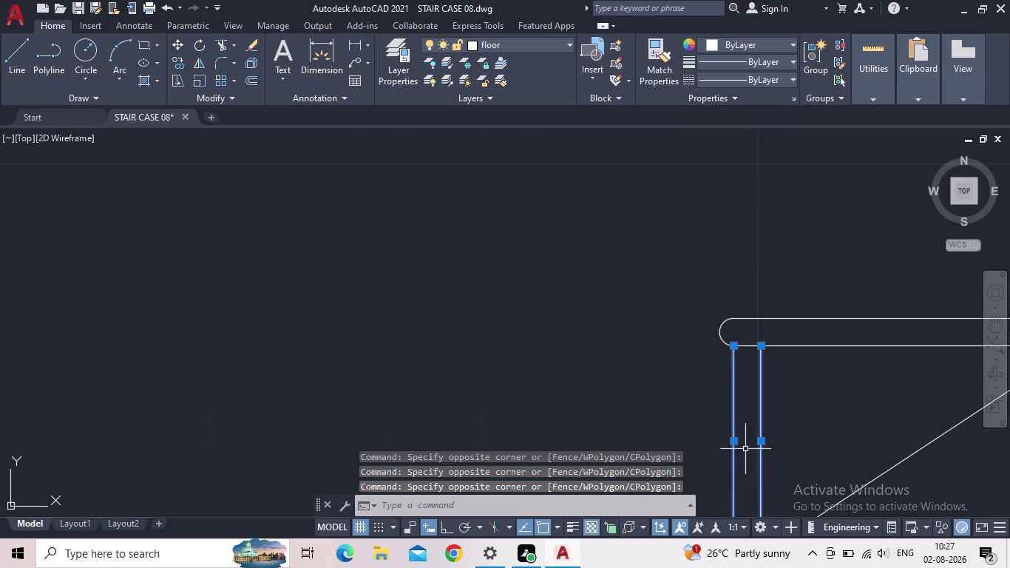
scroll(up, 3)
click(743, 343)
click(716, 312)
click(697, 304)
click(660, 300)
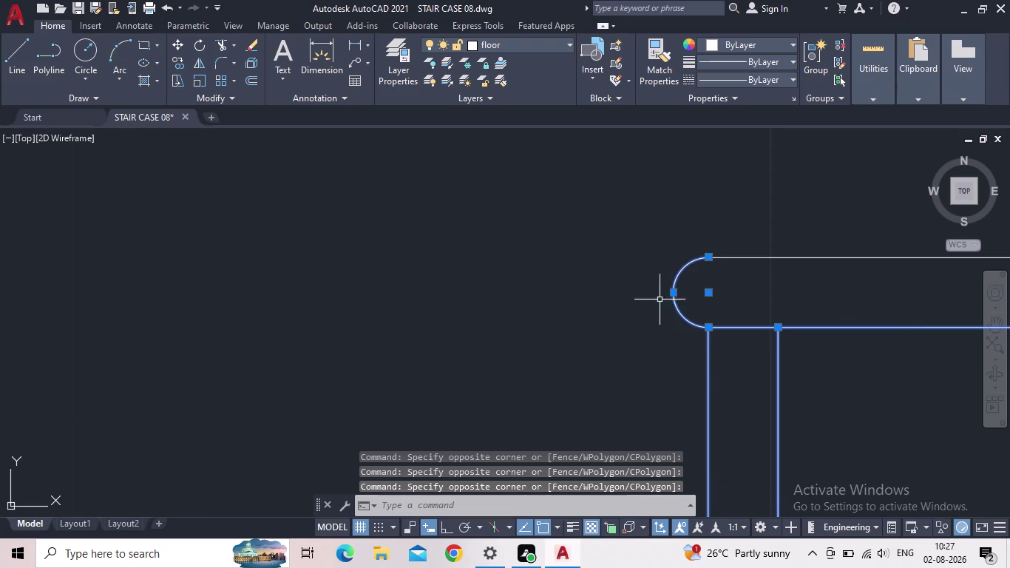
drag(784, 277, 777, 272)
click(740, 242)
scroll(down, 3)
middle_drag(815, 367, 452, 383)
scroll(down, 3)
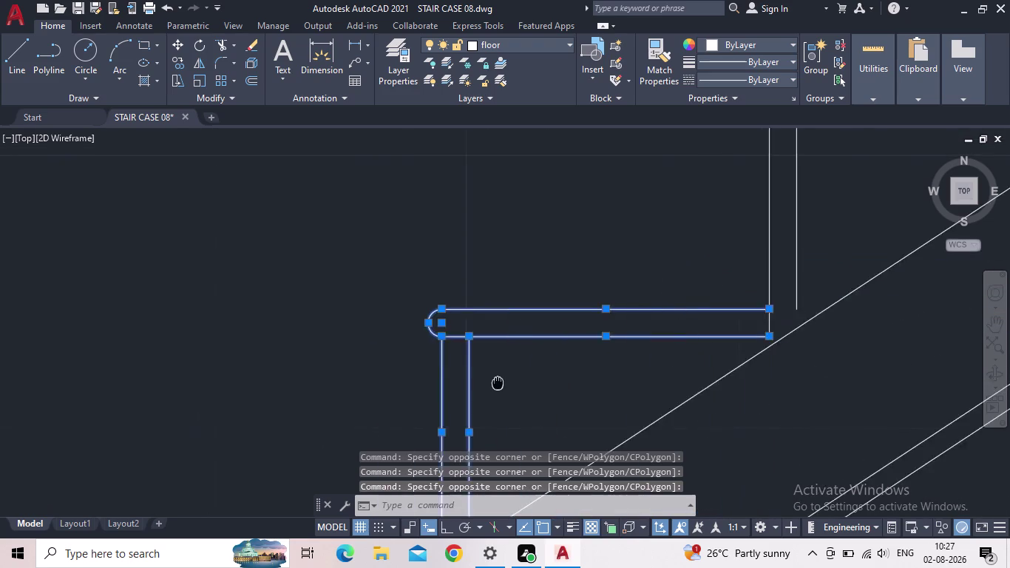
Select the first step's tread end, top and bottom edges, and the riser above.
scroll(down, 3)
scroll(up, 3)
click(533, 430)
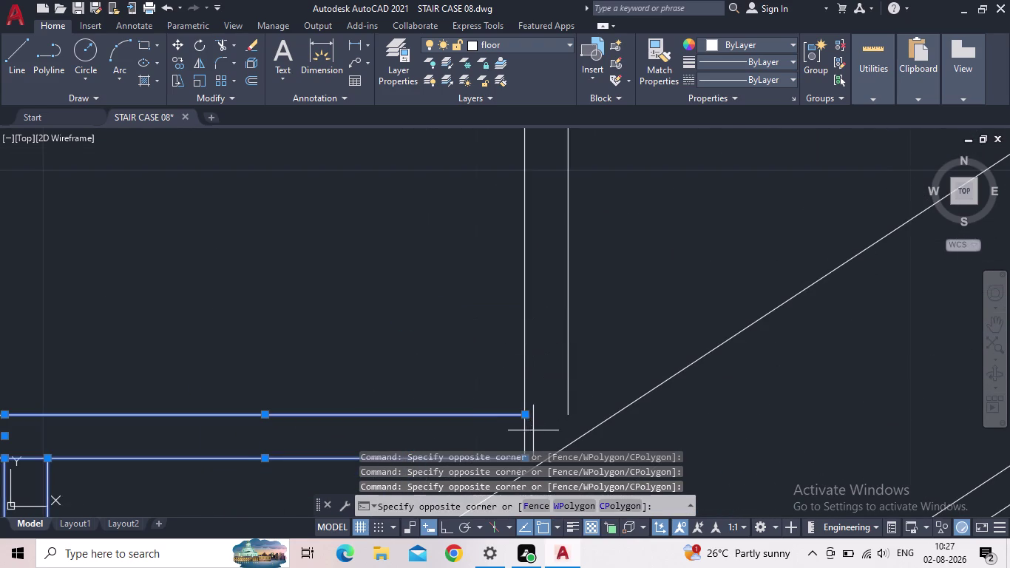
click(512, 433)
drag(535, 350, 520, 347)
click(498, 342)
drag(589, 317, 580, 316)
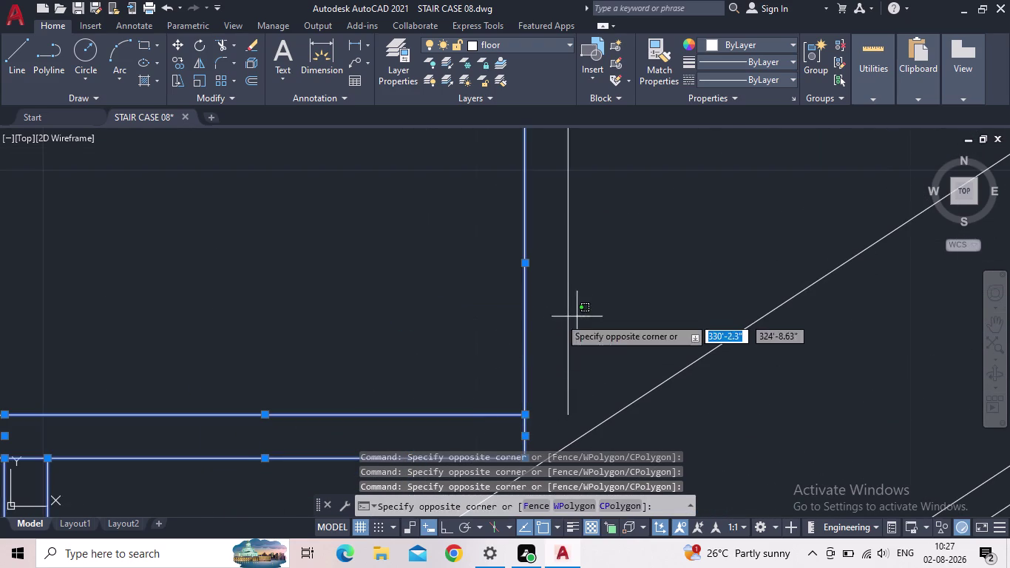
click(548, 325)
Add the next step's two riser lines, nosing arc and nosed tread edges.
scroll(down, 3)
middle_drag(547, 327, 601, 478)
scroll(up, 3)
scroll(up, 3)
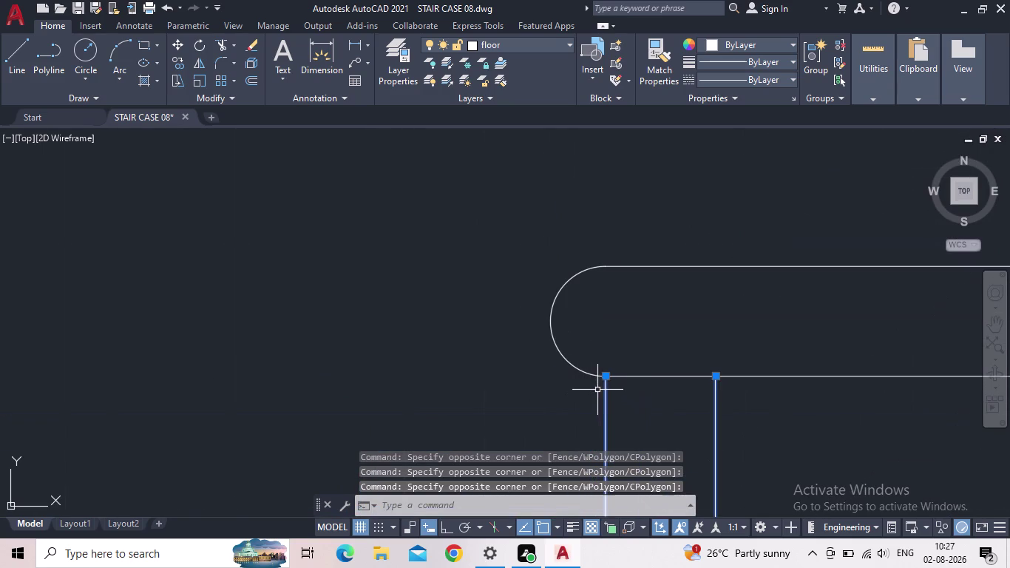
click(645, 387)
click(623, 353)
drag(599, 340, 560, 341)
click(539, 336)
drag(695, 285, 695, 284)
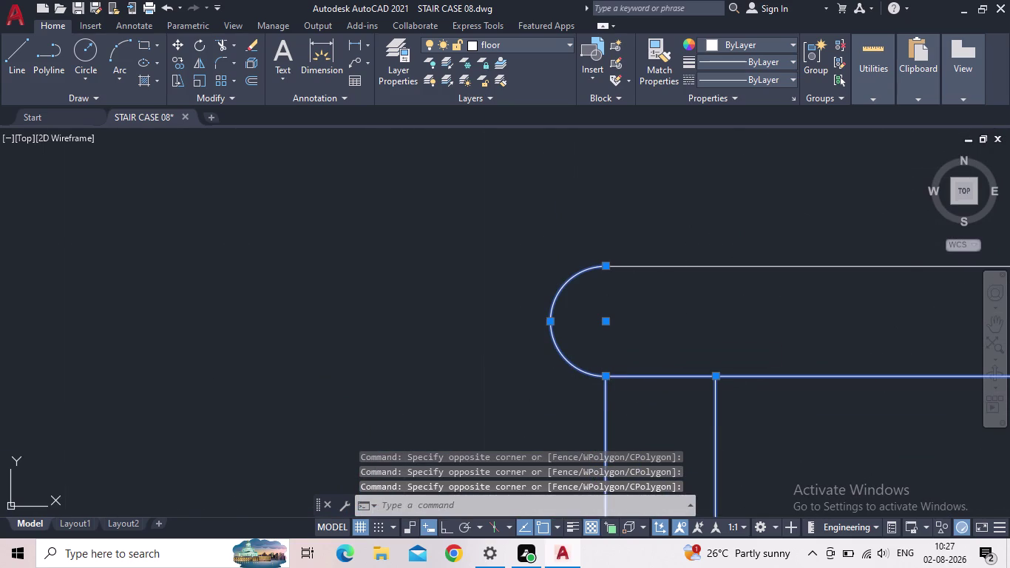
drag(694, 283, 680, 273)
click(656, 240)
Add the following step's tread outlines, riser end and riser outline.
scroll(down, 3)
middle_drag(698, 316, 354, 324)
scroll(down, 3)
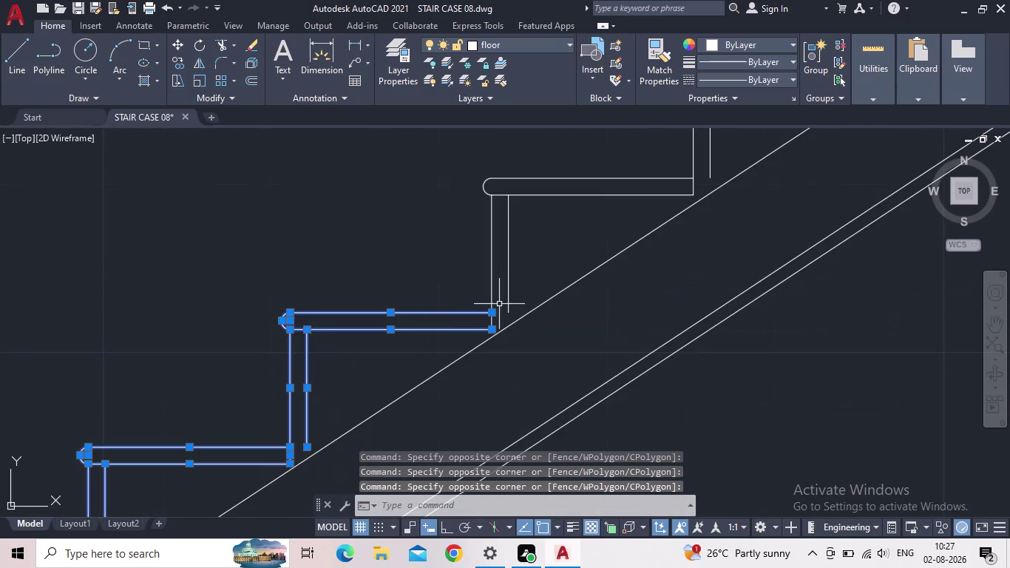
scroll(up, 3)
click(484, 386)
click(449, 379)
drag(483, 292, 471, 293)
click(442, 291)
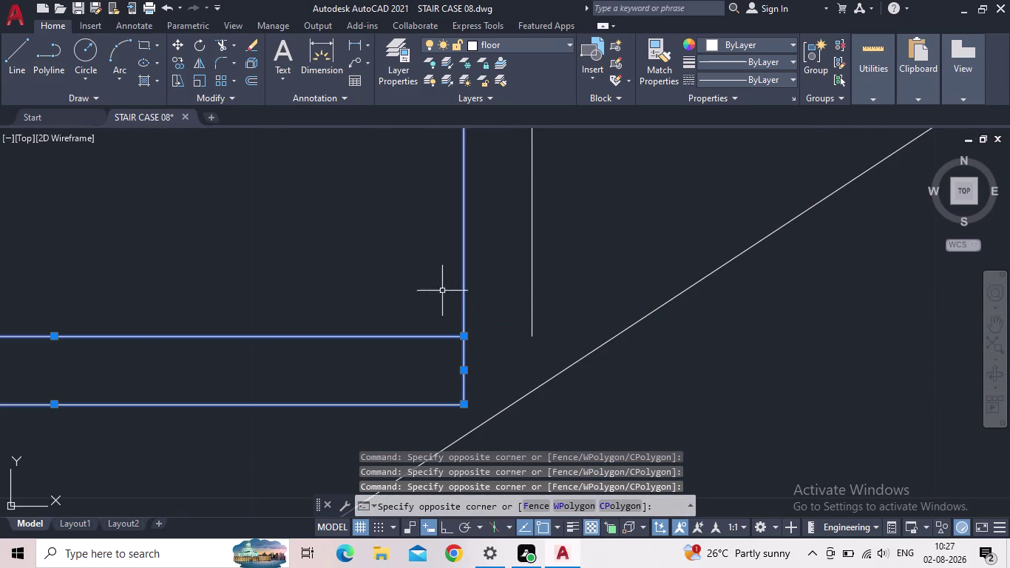
drag(574, 266, 560, 268)
click(513, 280)
Add that step's riser pair, rounded nosing and upper tread edge.
scroll(down, 3)
middle_drag(507, 296, 636, 536)
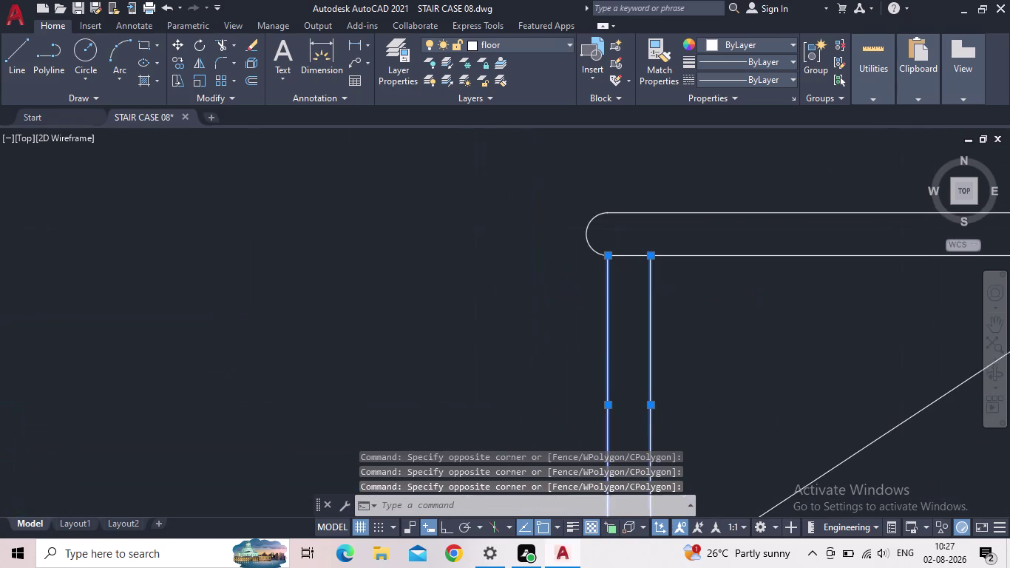
scroll(up, 3)
drag(631, 267, 629, 260)
click(617, 227)
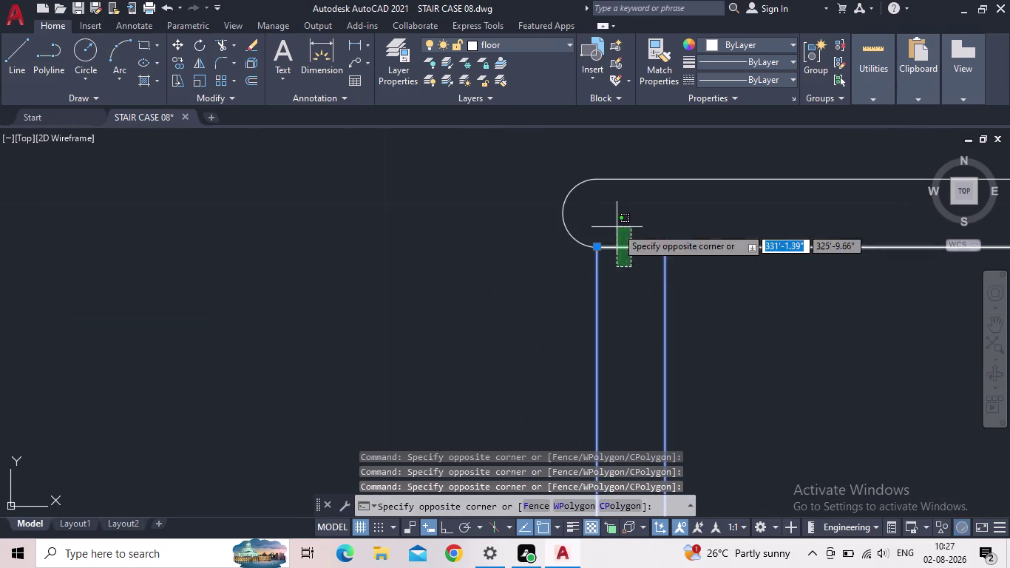
drag(594, 222, 578, 223)
click(549, 222)
drag(681, 196, 660, 187)
click(642, 165)
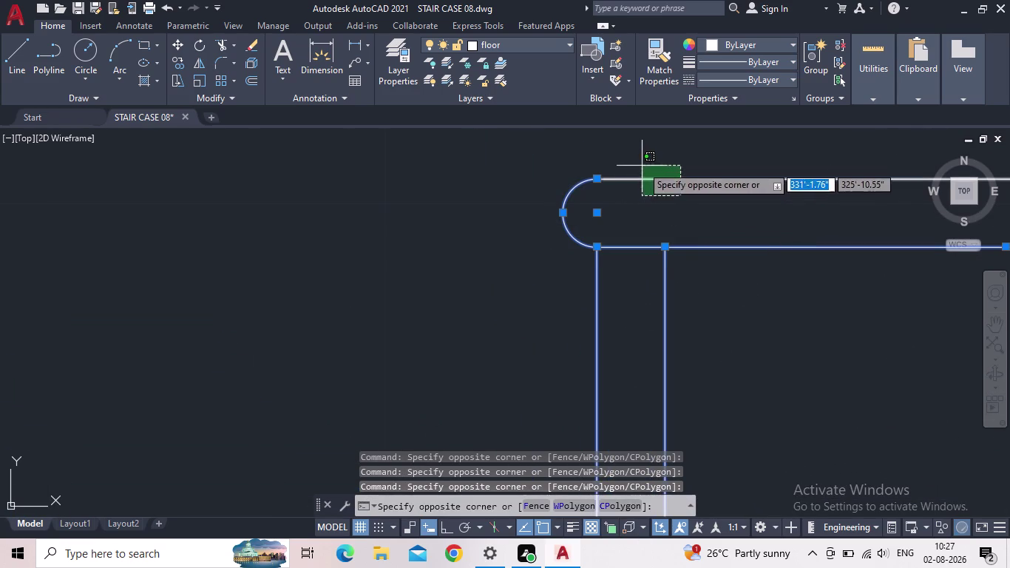
Add the next step's tread end, the riser above and the following riser.
scroll(down, 3)
middle_drag(774, 321, 326, 383)
scroll(up, 3)
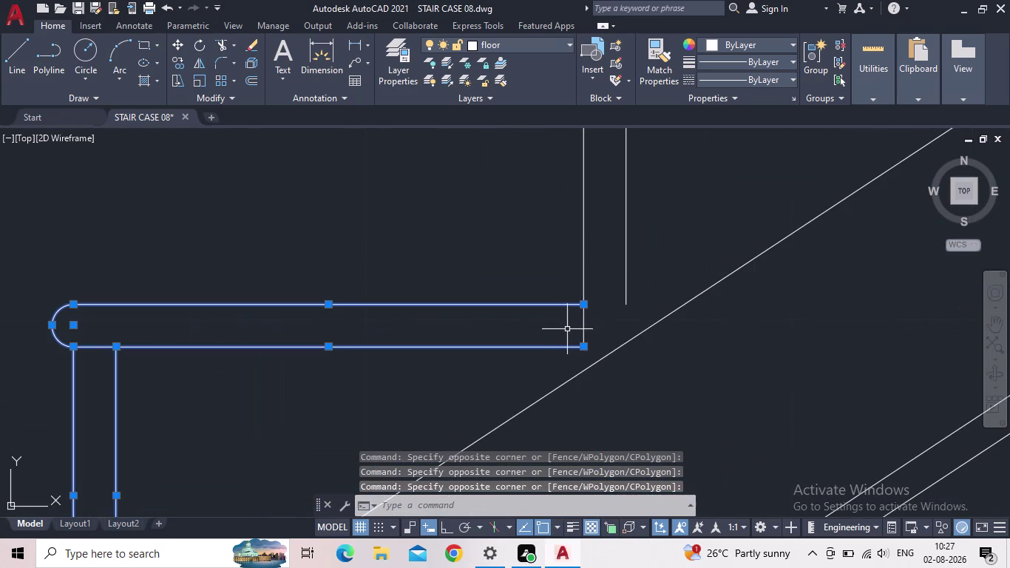
click(600, 325)
click(570, 325)
drag(592, 273, 575, 274)
click(559, 273)
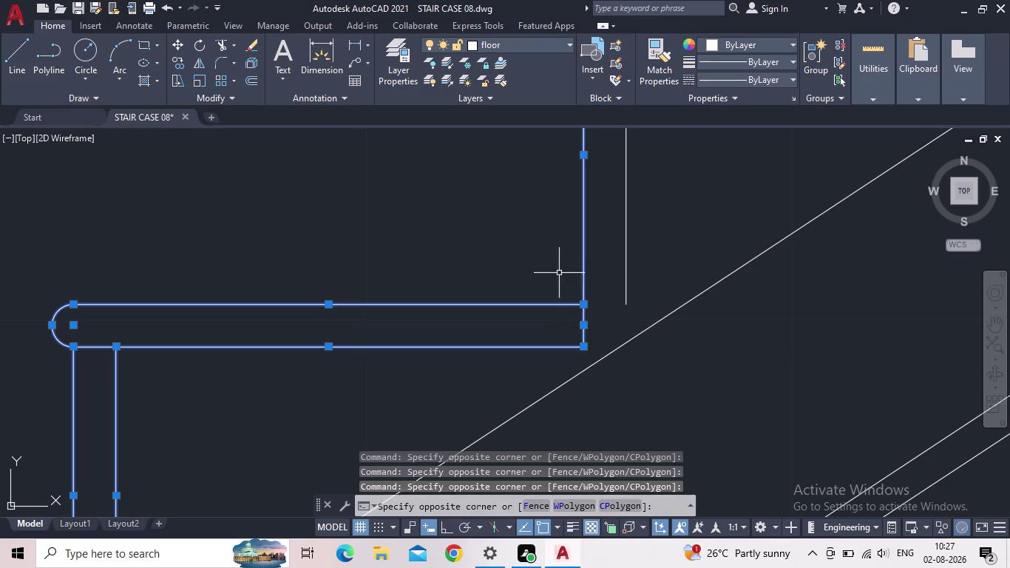
click(630, 260)
click(622, 260)
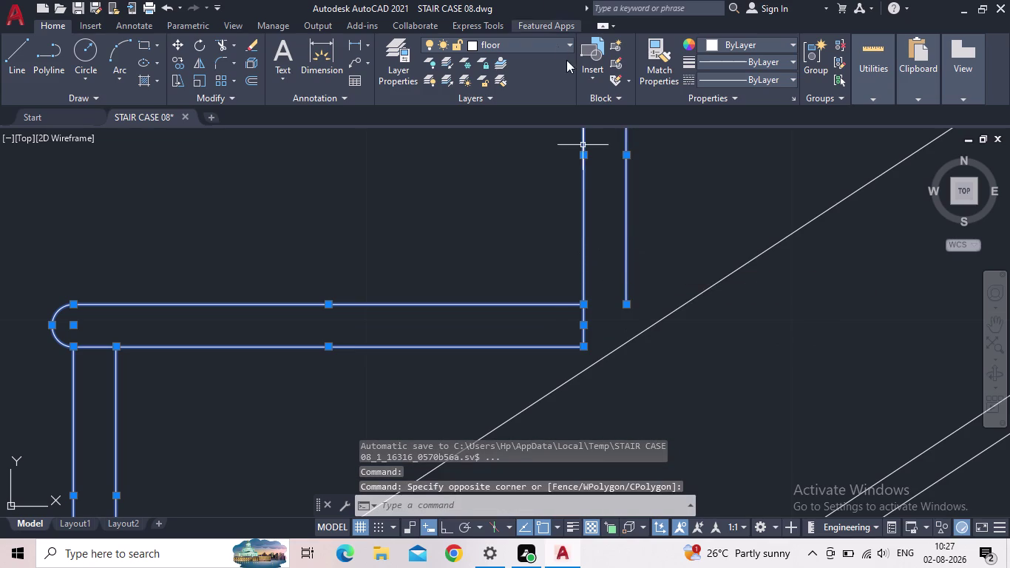
Add the riser tops, nosing, tread outline and next piece higher up the flight.
middle_drag(603, 207, 645, 433)
scroll(up, 3)
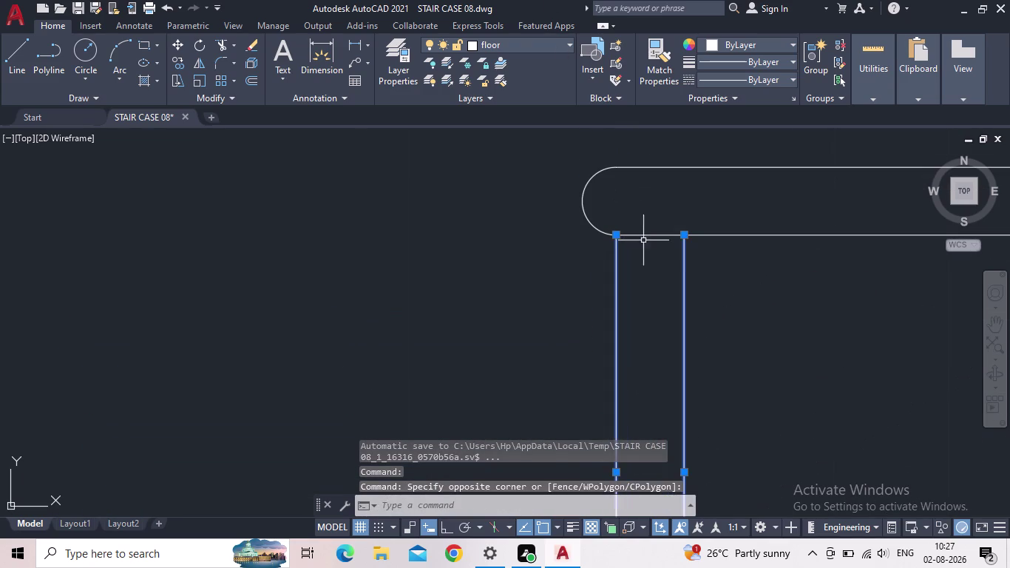
click(651, 247)
click(639, 218)
click(594, 216)
click(627, 210)
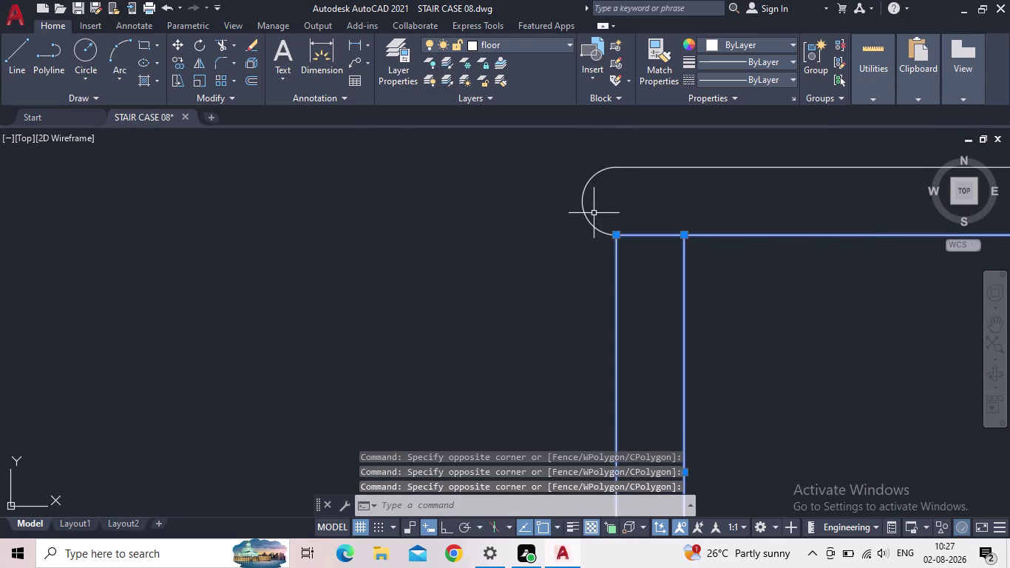
drag(623, 208, 609, 208)
click(578, 215)
click(686, 183)
click(671, 152)
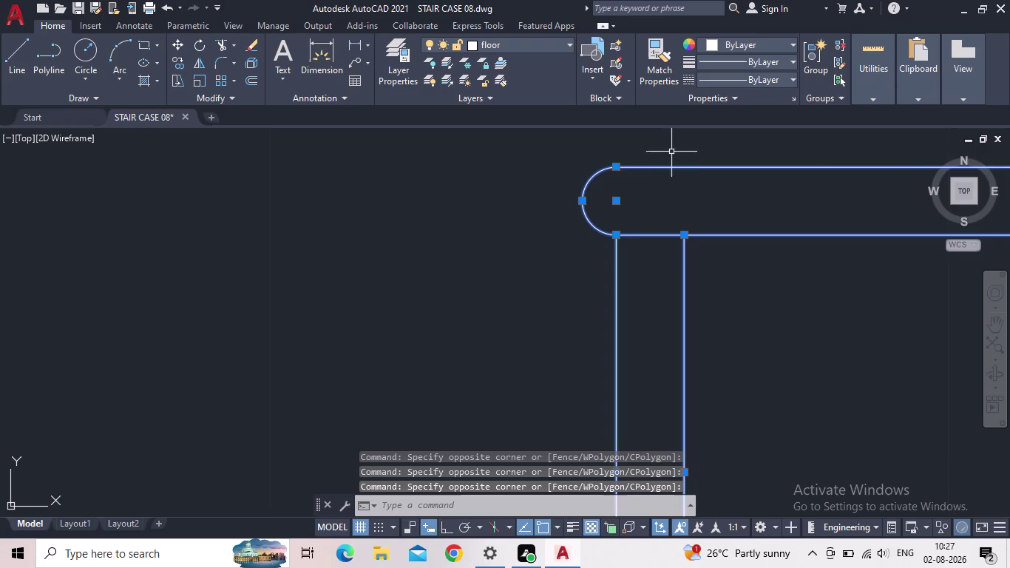
Add one more tread end, then cancel the unfinished riser selection window.
scroll(down, 3)
middle_drag(731, 256, 344, 304)
scroll(up, 3)
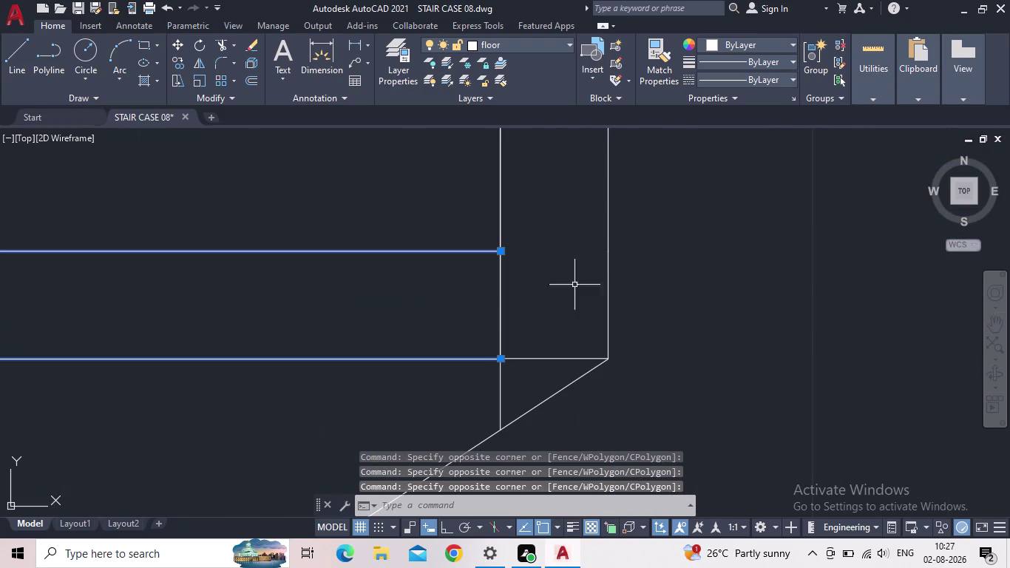
click(544, 297)
click(460, 301)
middle_drag(529, 263, 643, 422)
scroll(down, 3)
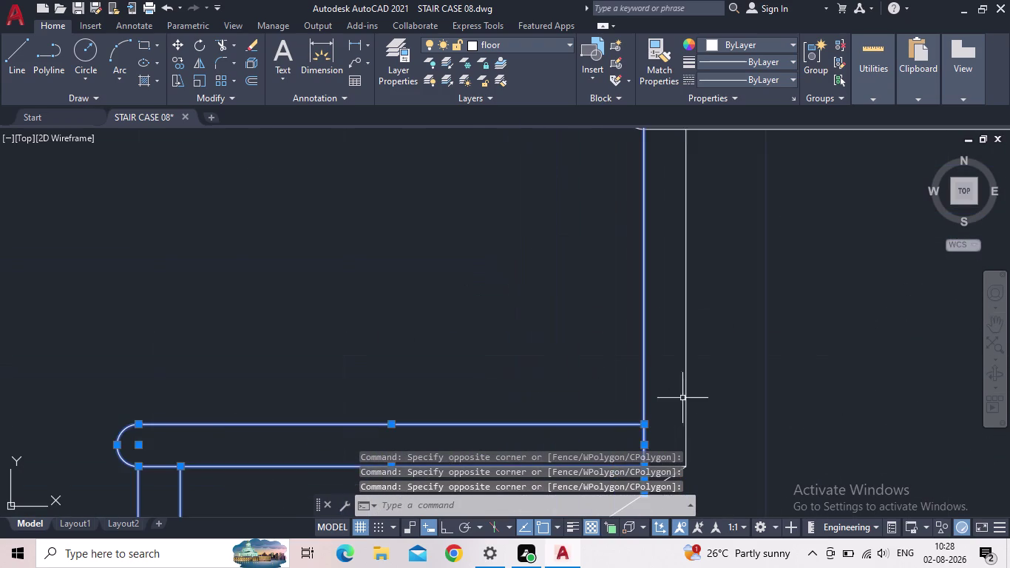
scroll(down, 3)
click(698, 346)
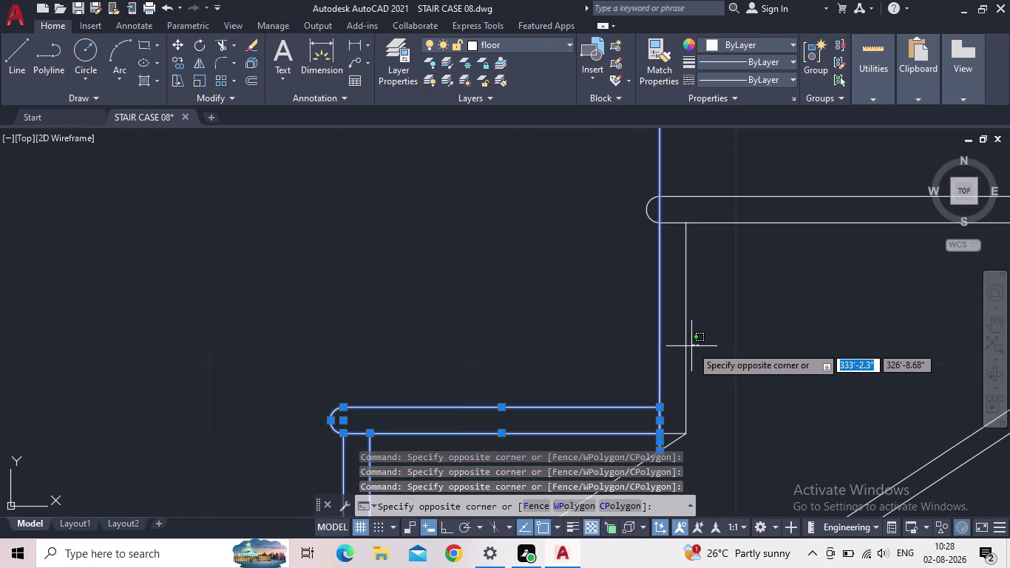
key(Escape)
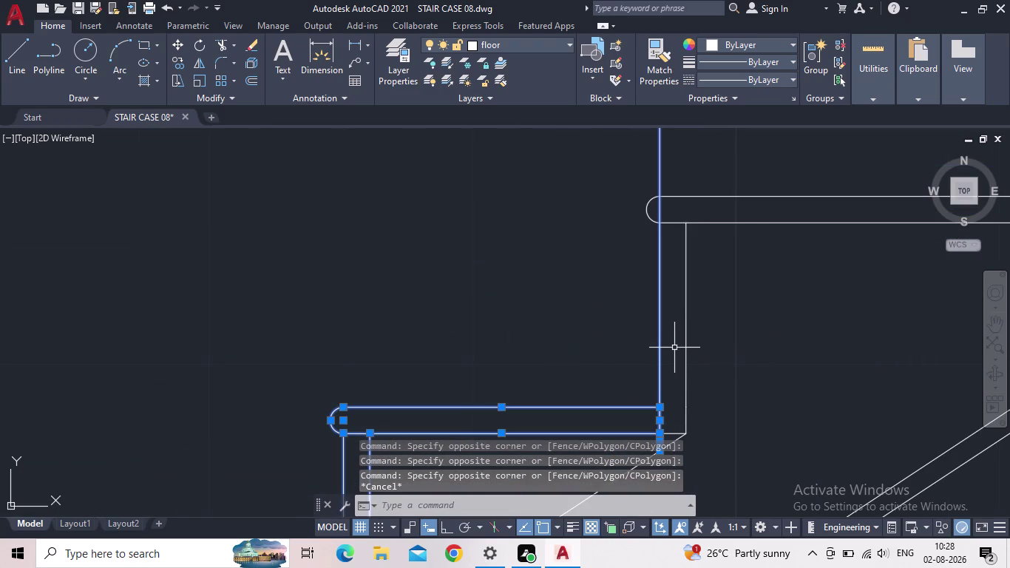
Add the remaining riser pair, riser lines, riser top and nosing to the selection.
click(673, 344)
click(652, 348)
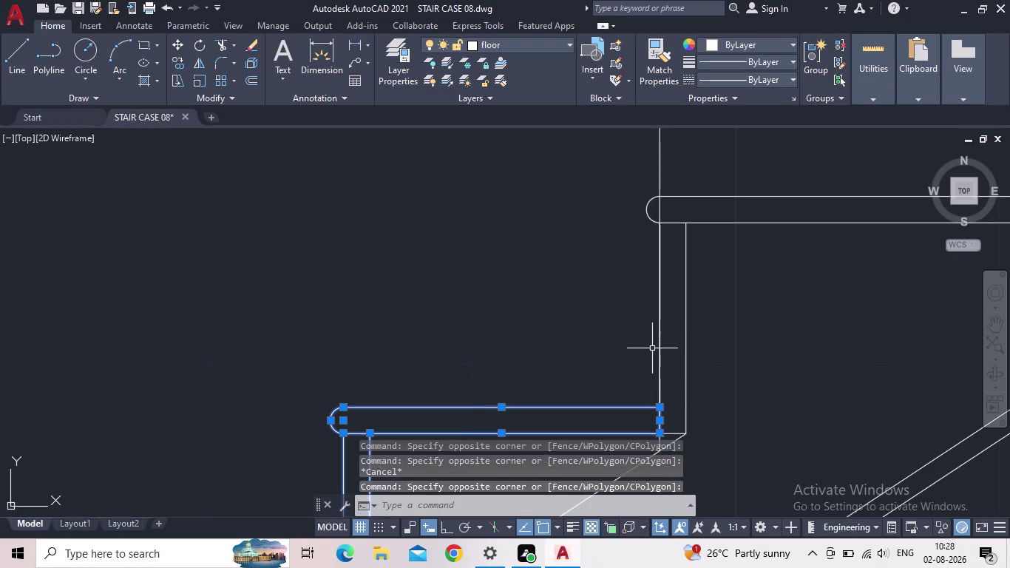
click(659, 244)
click(687, 265)
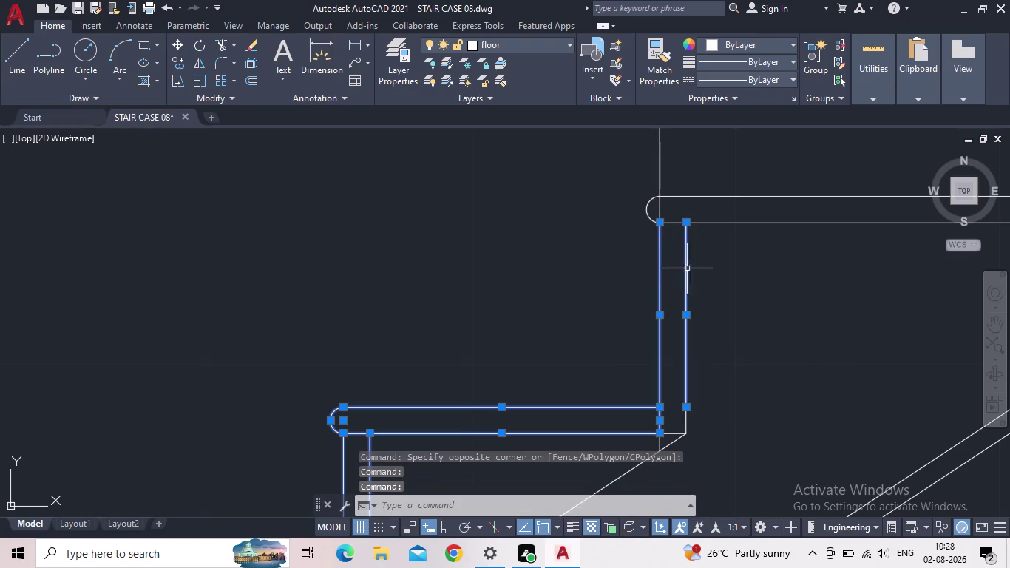
scroll(up, 3)
click(645, 236)
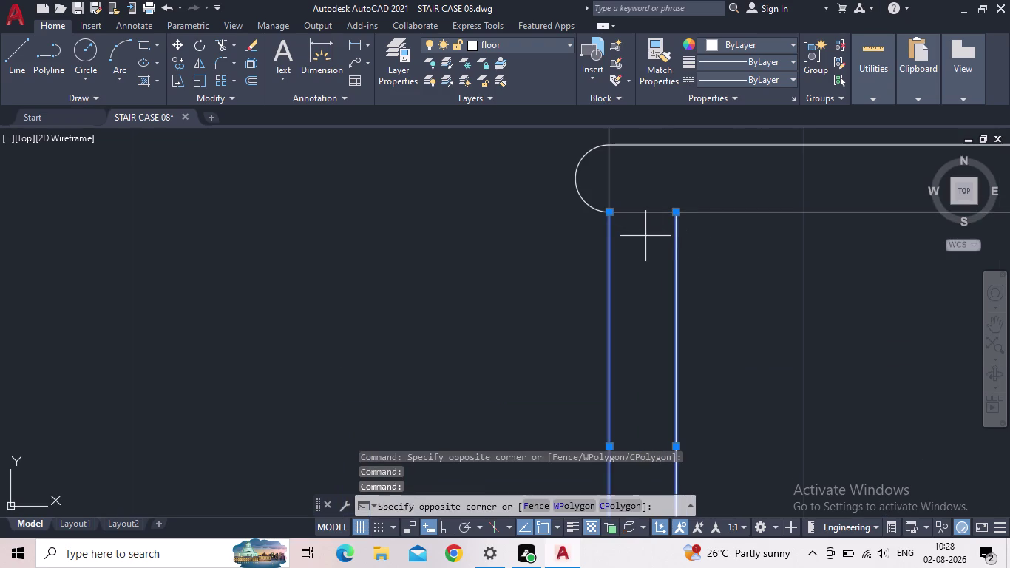
click(639, 205)
click(591, 190)
click(573, 192)
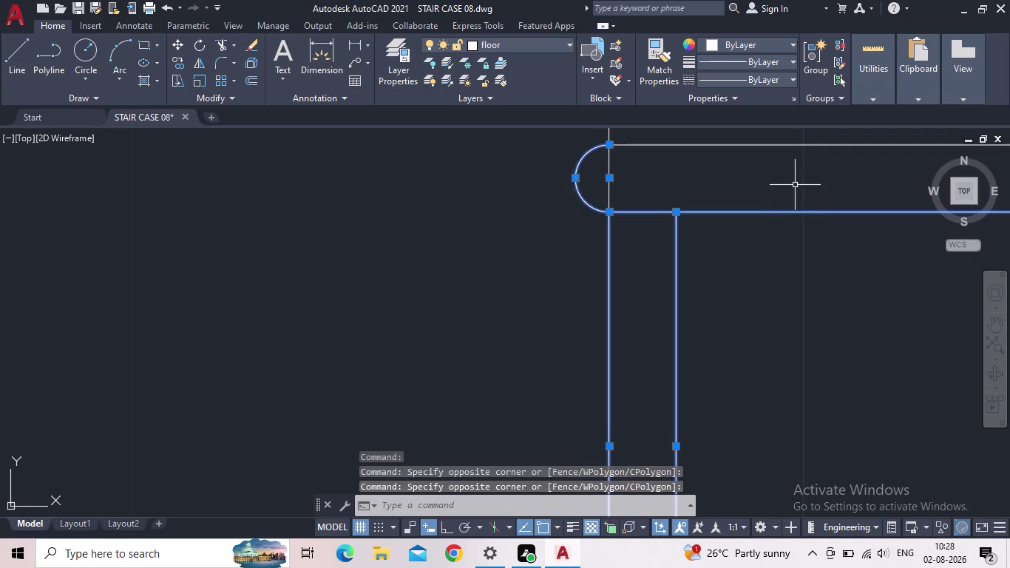
Add the last remaining step piece and zoom out to check all 64 objects.
middle_drag(794, 186, 685, 278)
drag(687, 259, 676, 238)
click(656, 206)
scroll(down, 3)
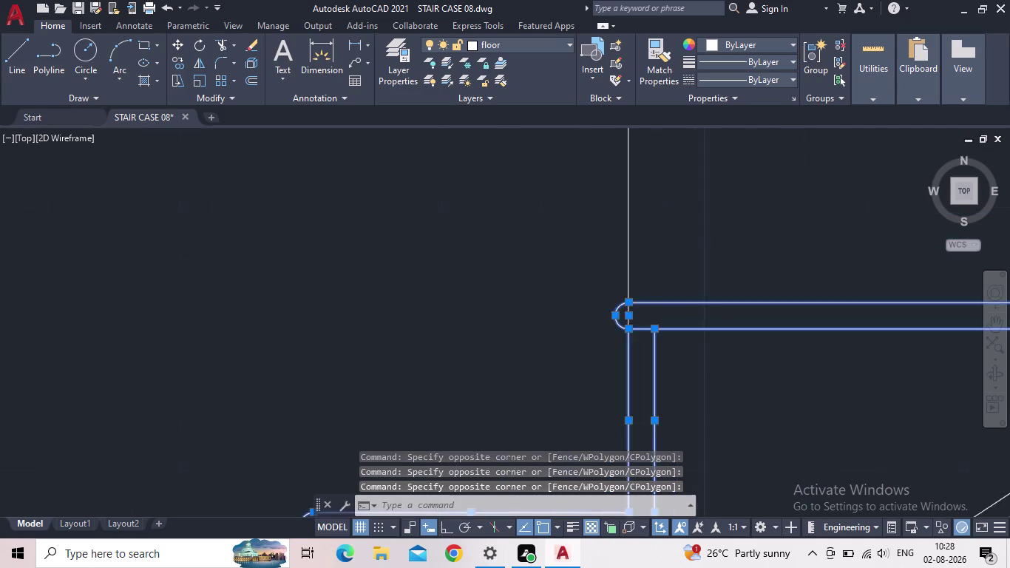
scroll(down, 3)
middle_drag(787, 361, 721, 230)
middle_drag(582, 347, 839, 194)
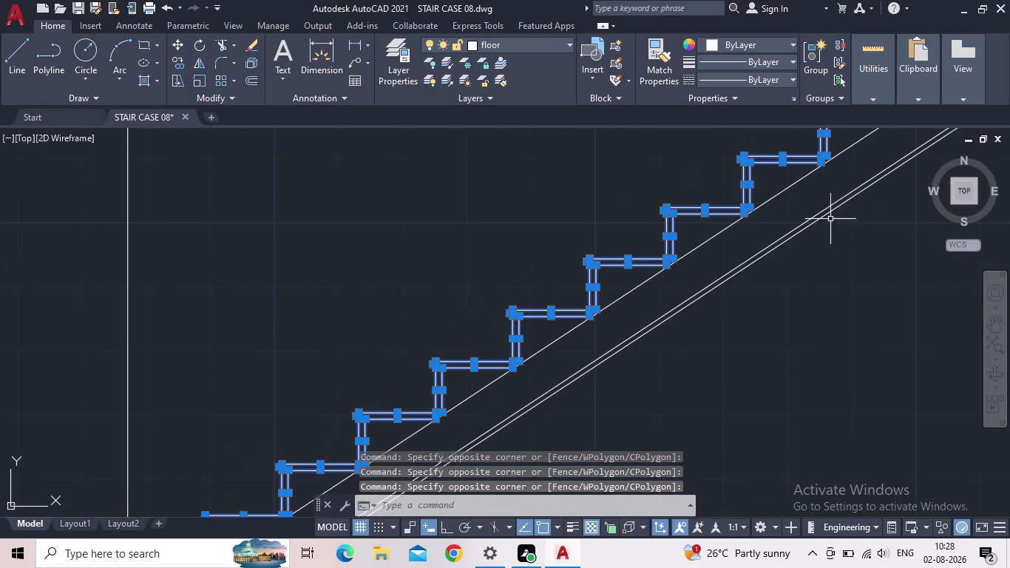
Copy the flight with CO from its bottom corner to open space up and right.
key(c)
key(o)
key(Return)
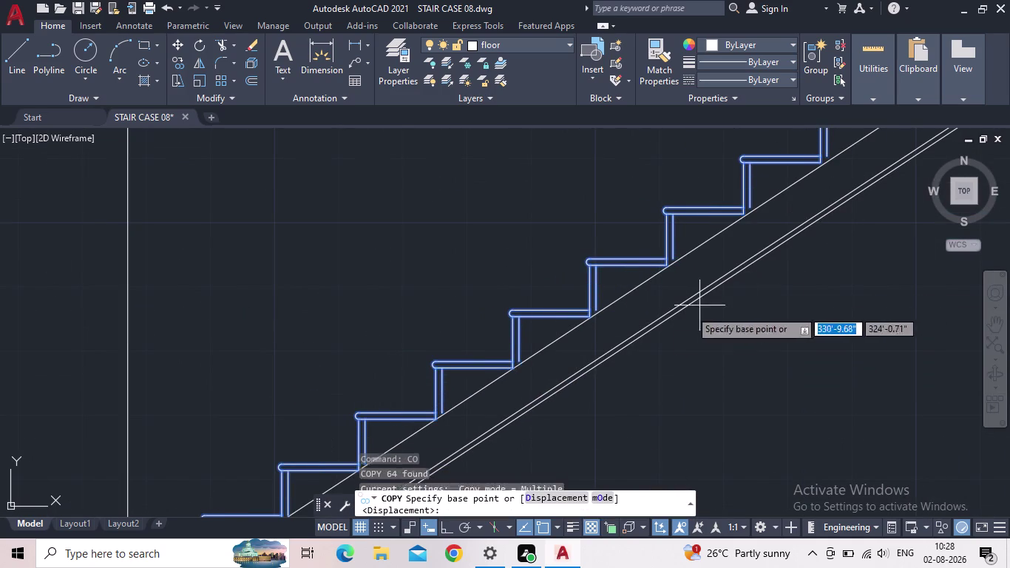
middle_drag(457, 348, 674, 158)
scroll(down, 3)
scroll(up, 3)
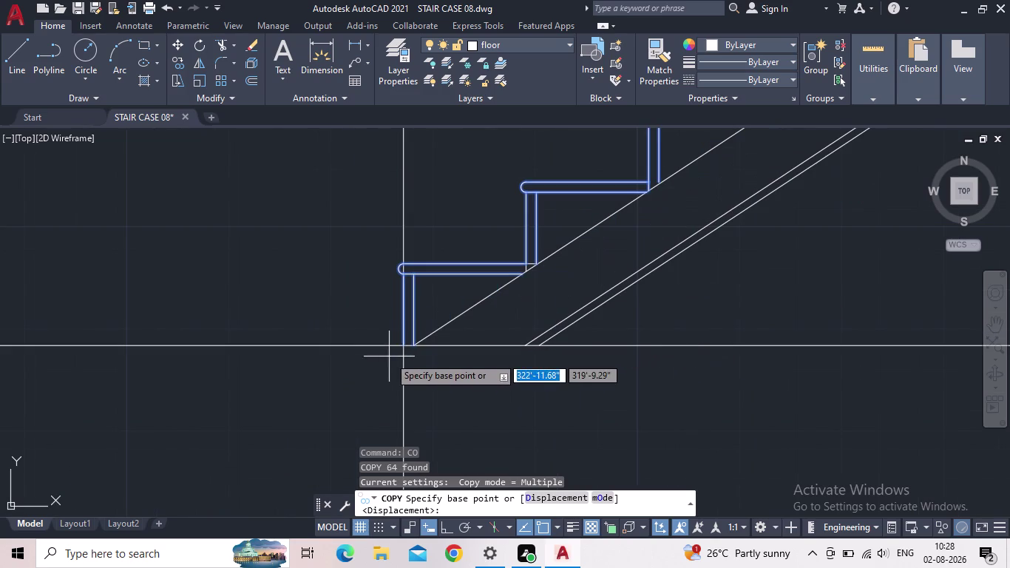
click(403, 346)
scroll(up, 3)
middle_drag(714, 273, 342, 410)
scroll(down, 3)
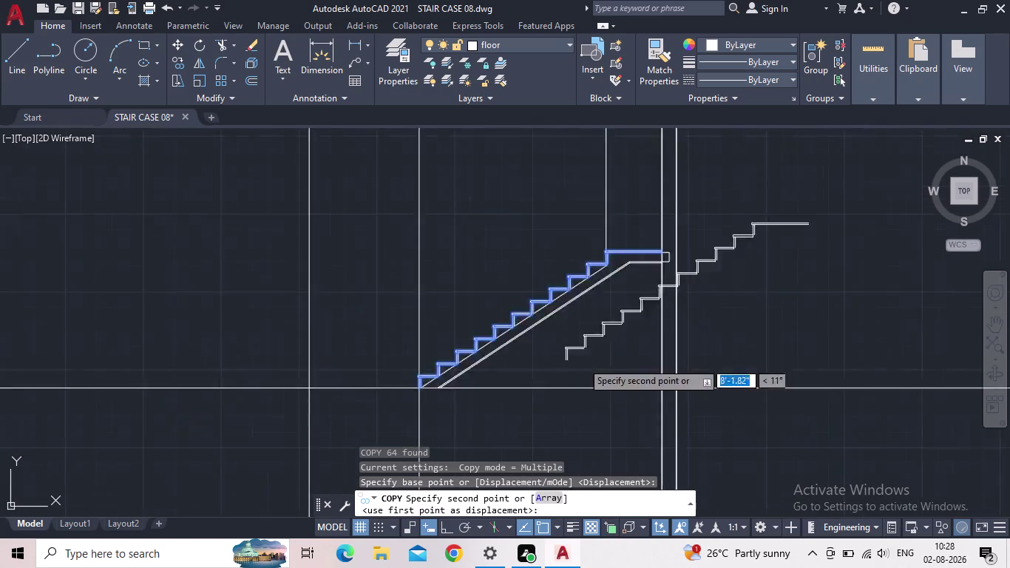
scroll(down, 3)
middle_drag(646, 335, 400, 330)
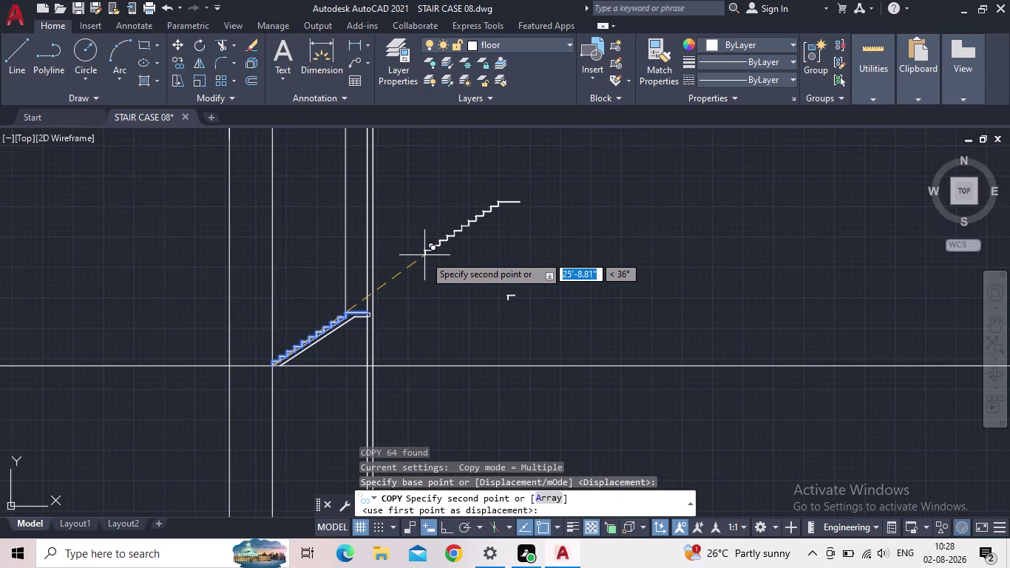
click(447, 257)
scroll(up, 3)
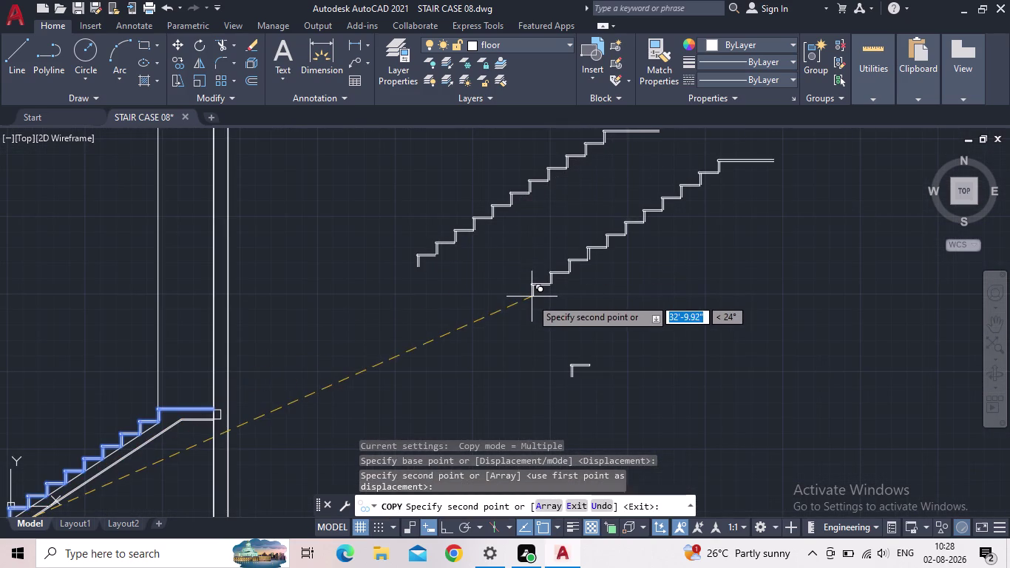
key(Escape)
Window-select the copied flight and centre it in the view.
middle_drag(518, 280, 523, 354)
drag(648, 343, 643, 336)
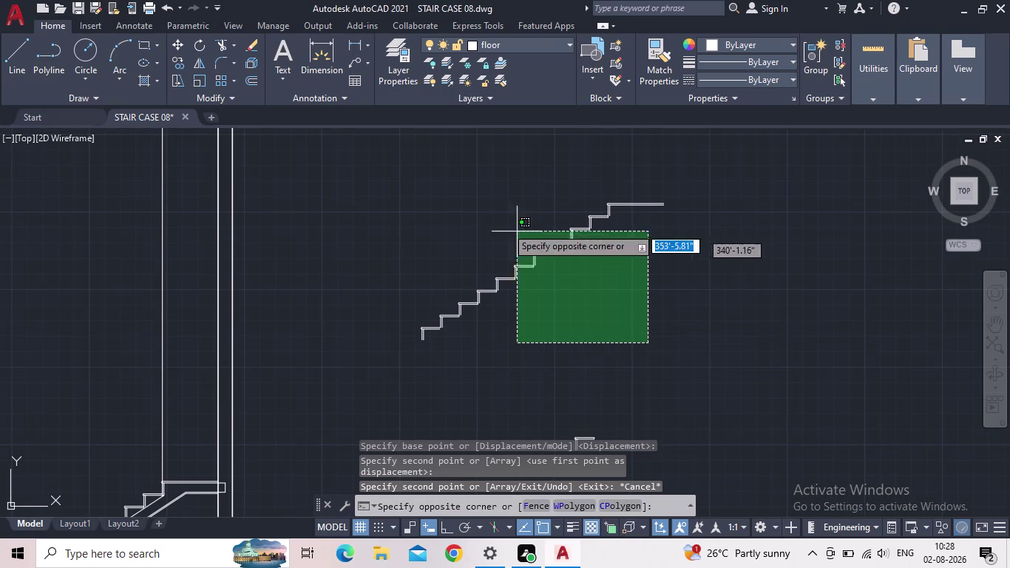
click(382, 179)
scroll(up, 3)
middle_drag(480, 337, 504, 293)
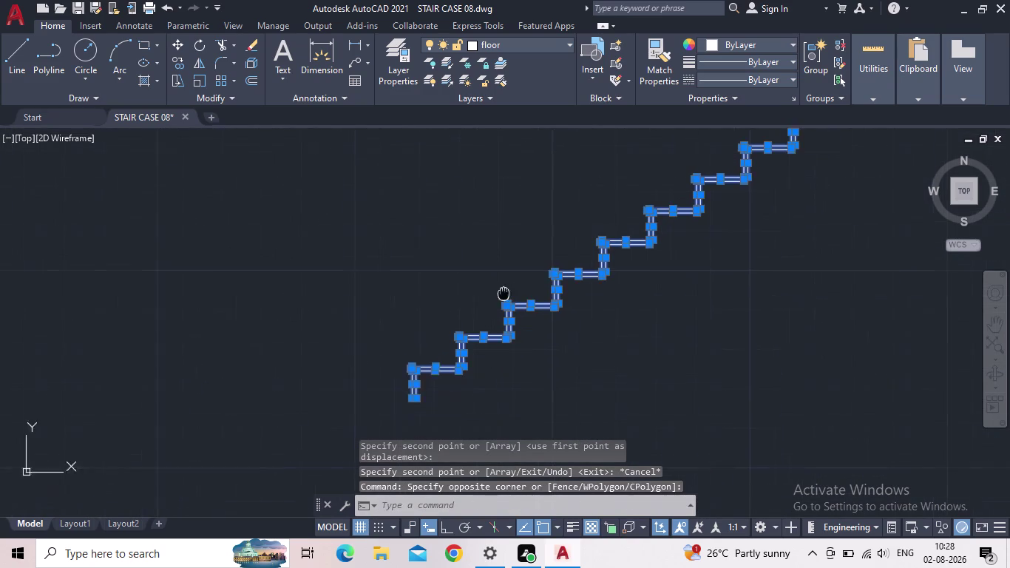
middle_drag(504, 294, 547, 258)
scroll(up, 3)
scroll(down, 3)
scroll(down, 3)
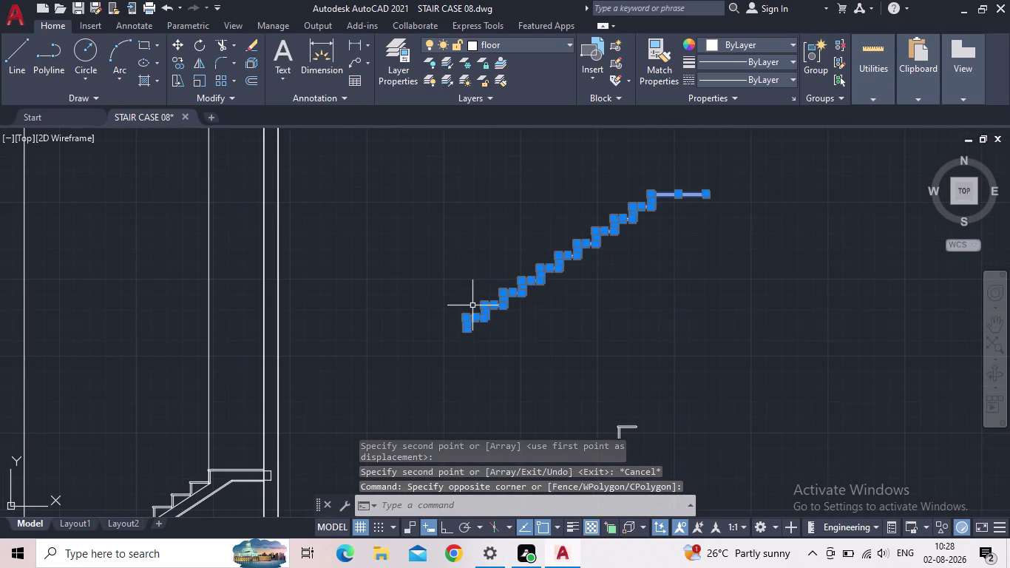
Mirror the copied flight about a vertical axis through its bottom step, keeping the source.
text(MI)
key(Return)
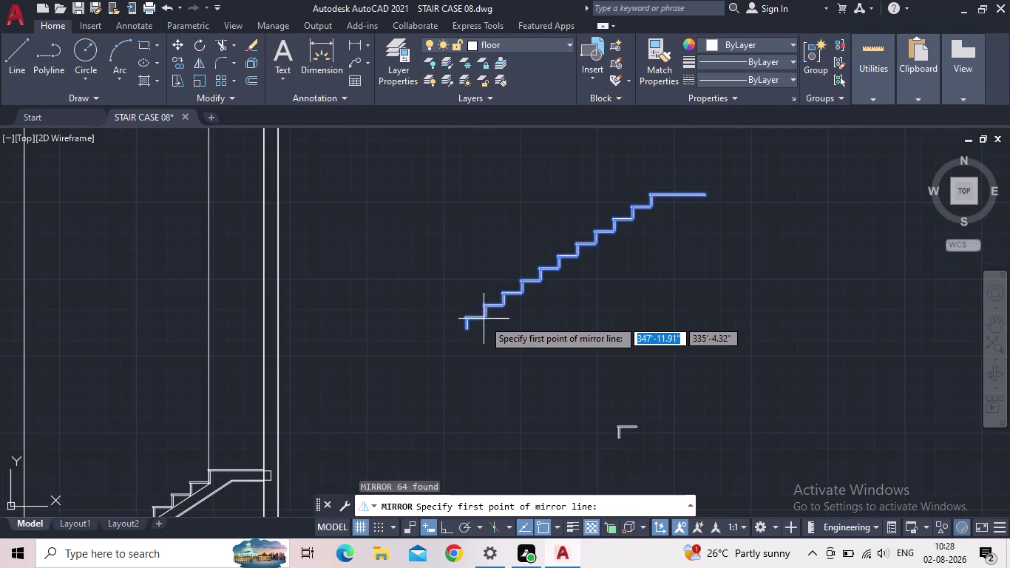
click(469, 331)
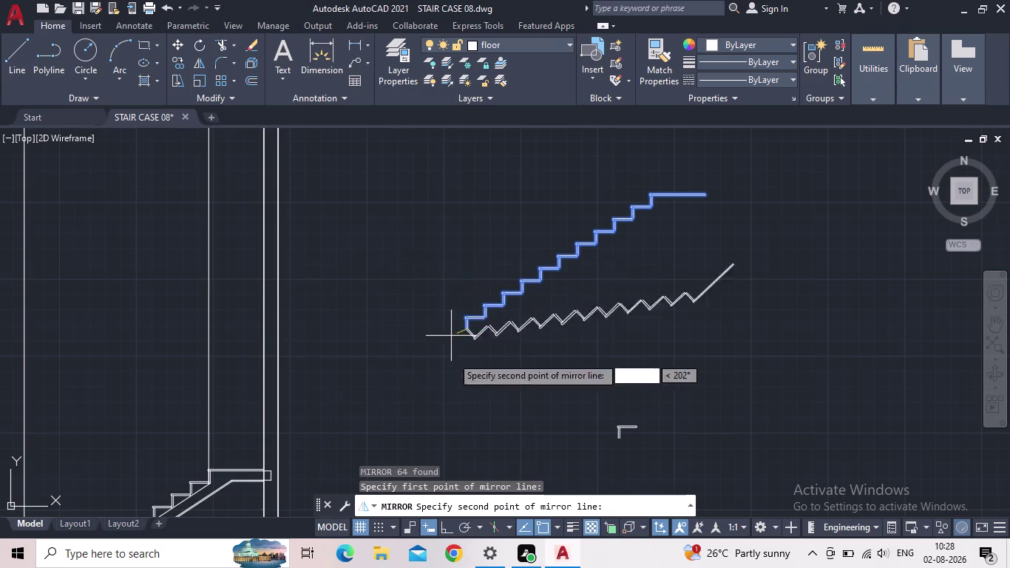
click(441, 528)
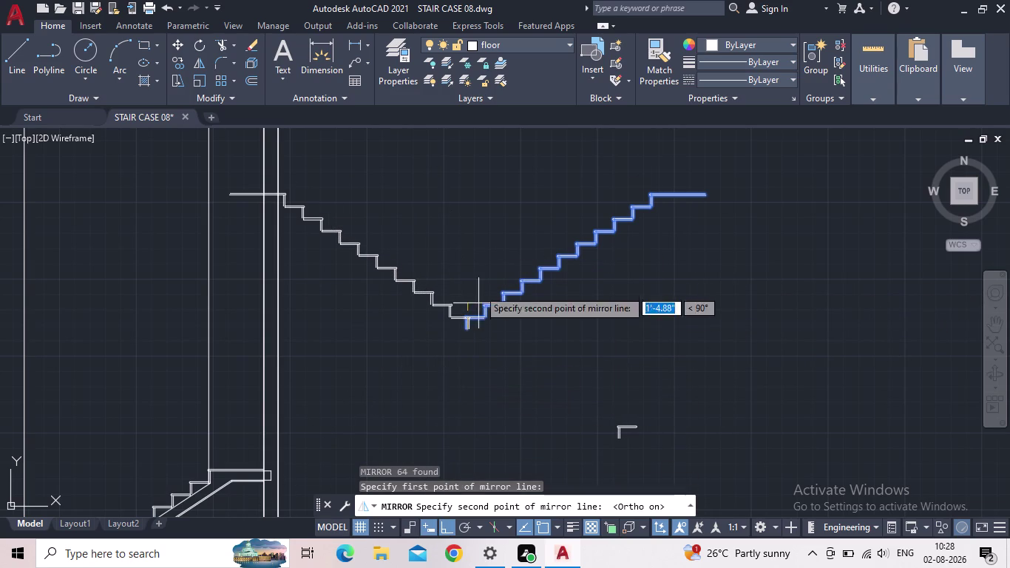
middle_drag(474, 168, 478, 186)
scroll(down, 3)
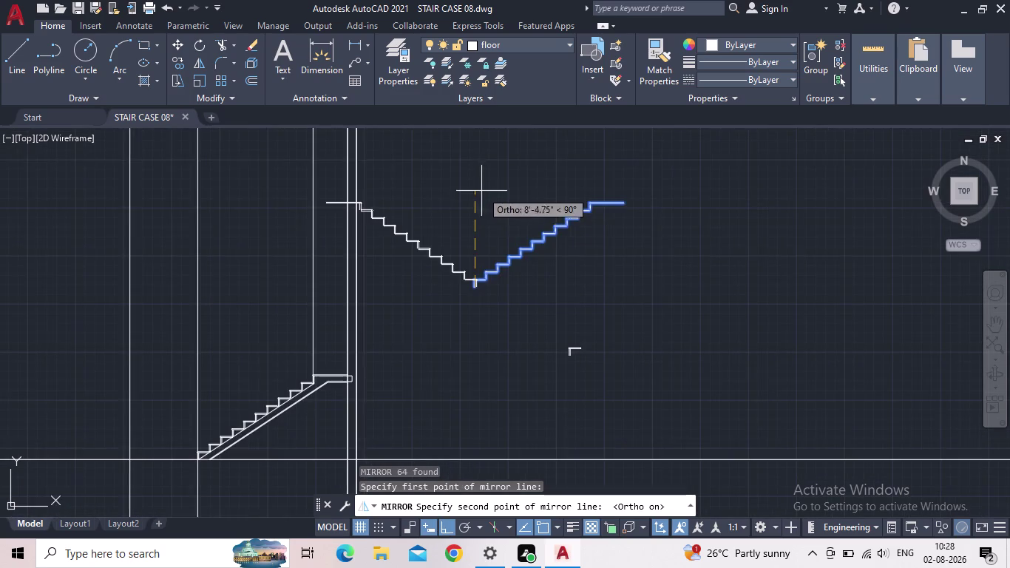
scroll(up, 3)
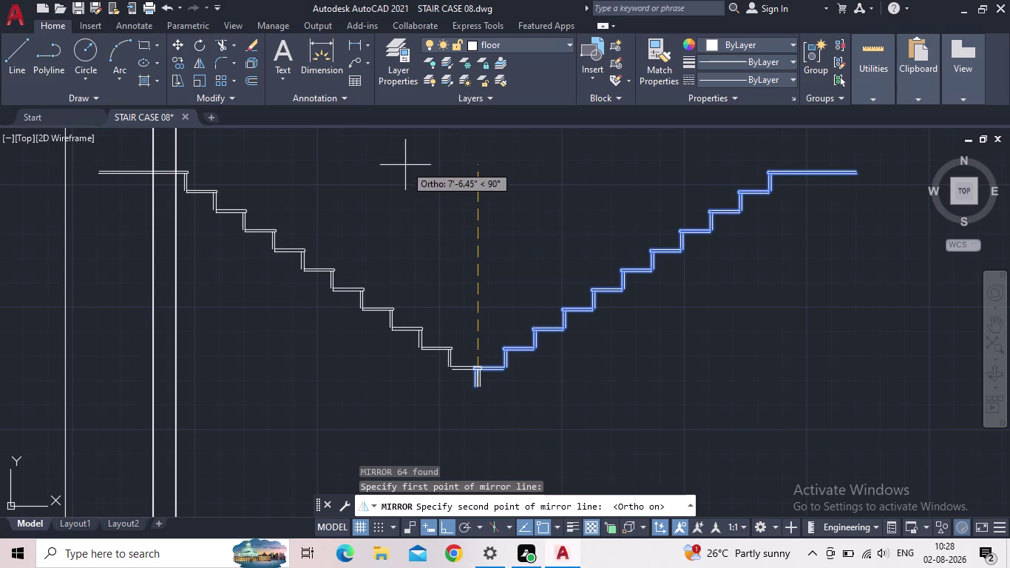
middle_drag(418, 160, 431, 210)
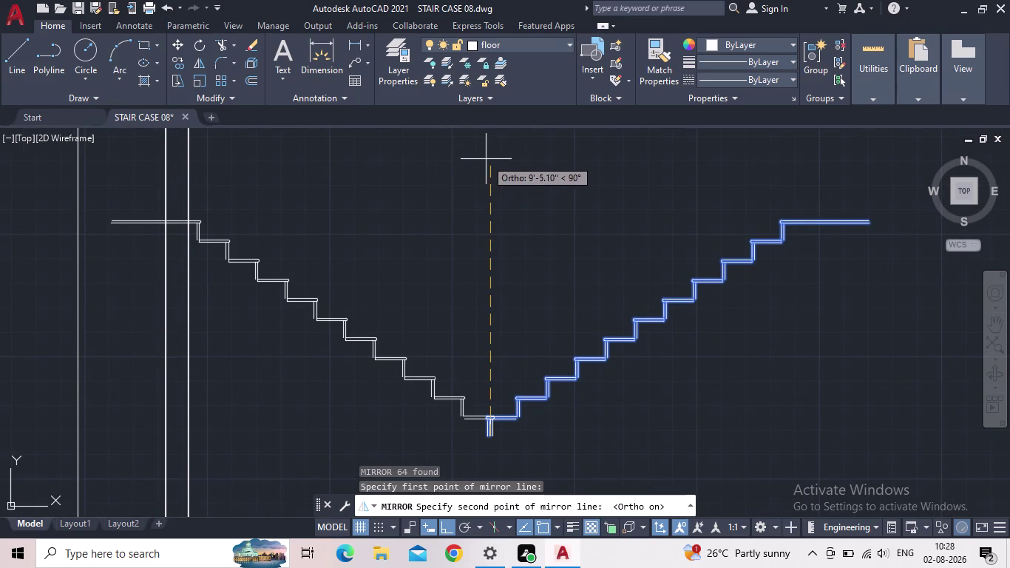
click(487, 148)
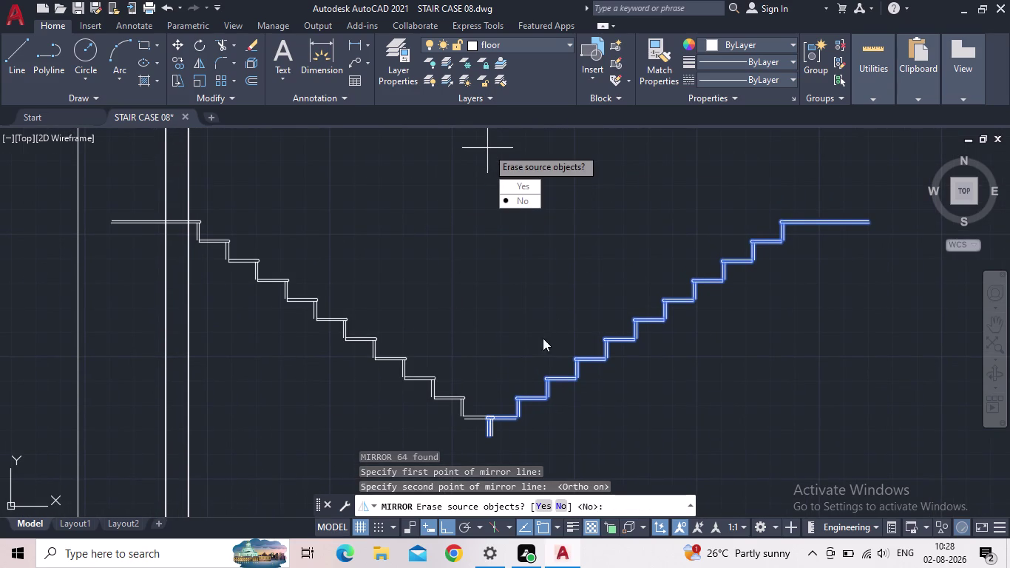
drag(520, 202, 487, 148)
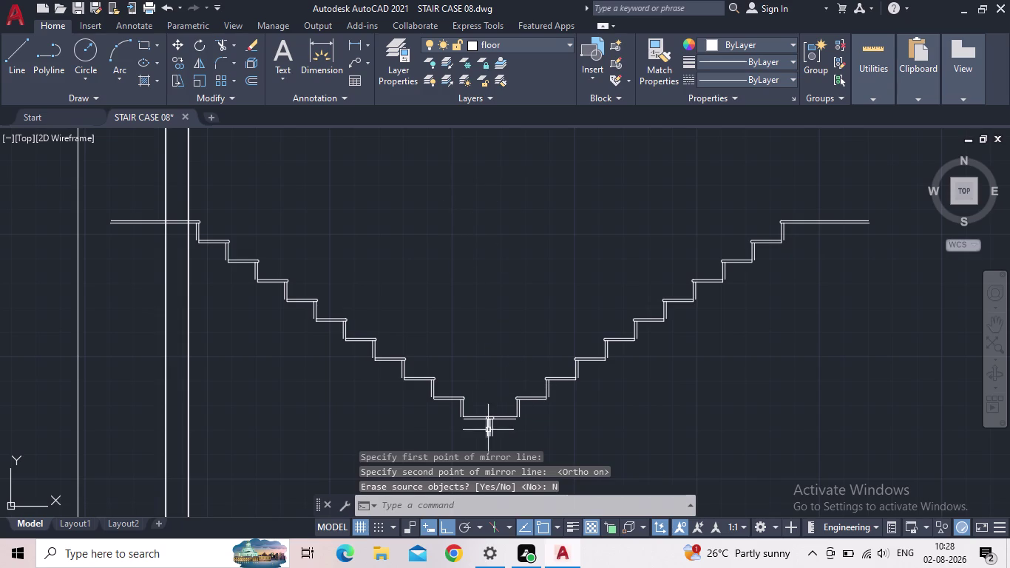
key(Escape)
middle_drag(488, 425, 484, 386)
scroll(up, 3)
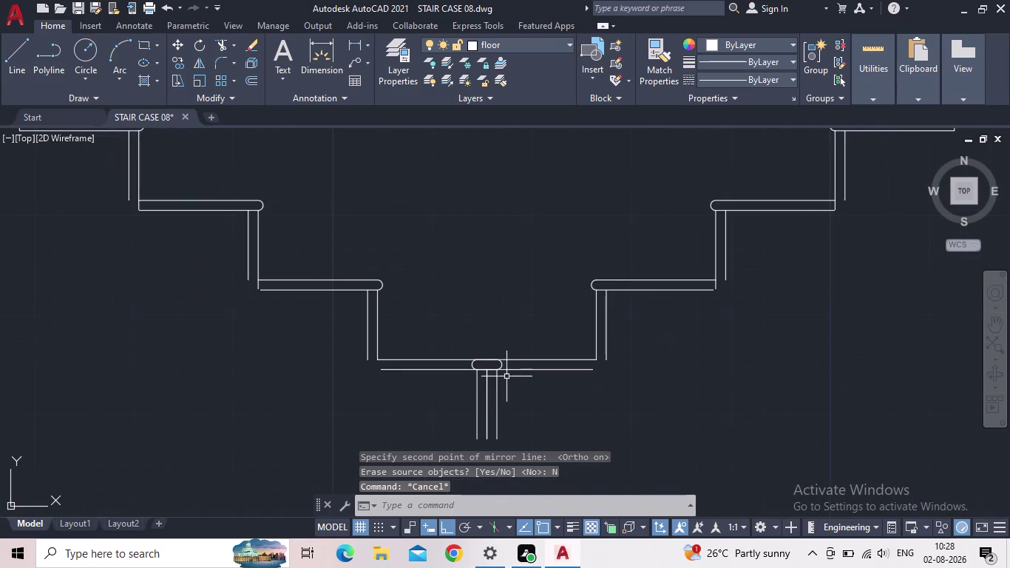
scroll(up, 3)
drag(566, 386, 559, 372)
click(493, 305)
scroll(up, 3)
click(470, 291)
click(408, 294)
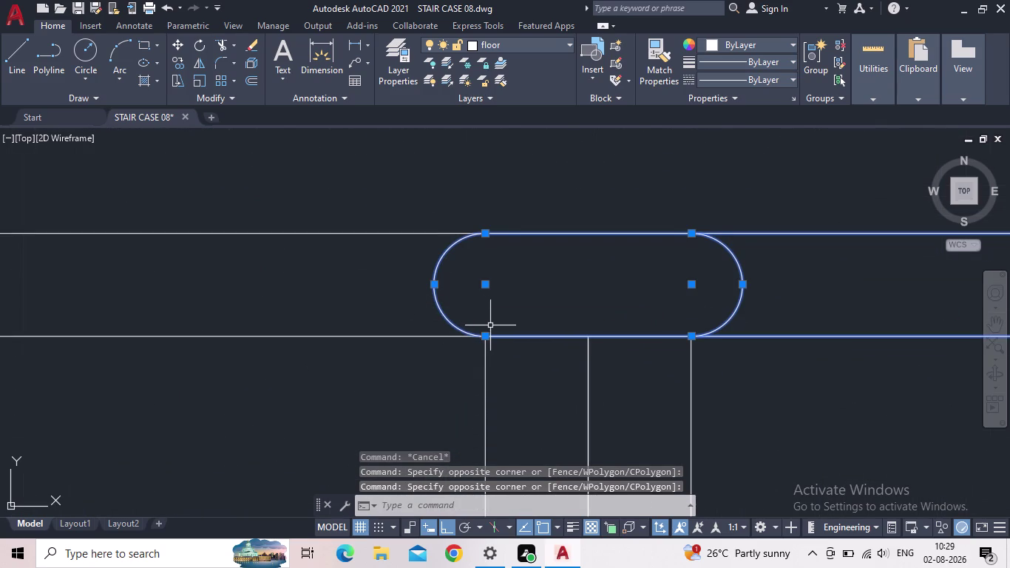
key(Escape)
scroll(down, 3)
drag(511, 325, 495, 324)
click(475, 318)
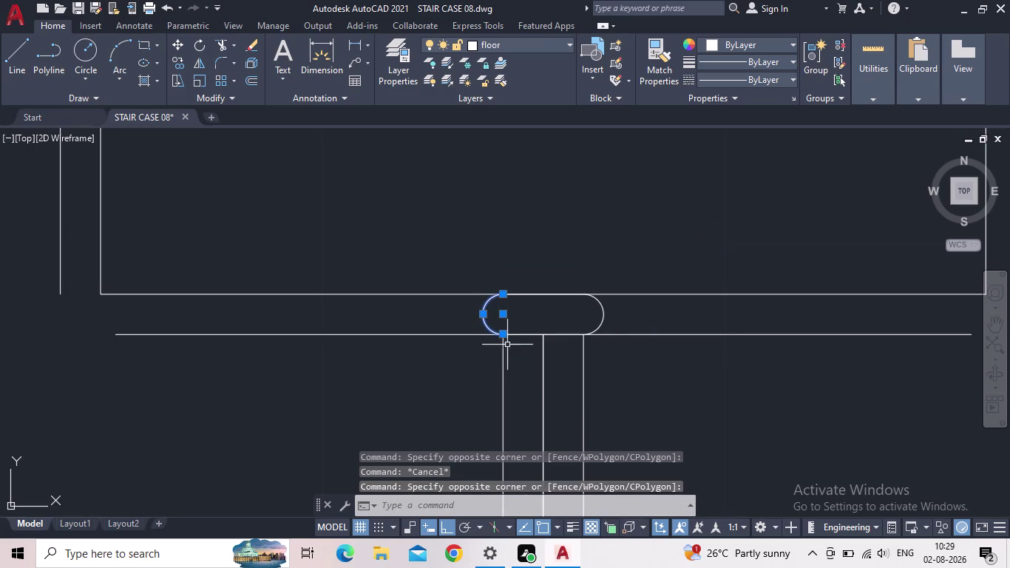
drag(738, 372, 734, 351)
click(691, 253)
middle_drag(658, 350, 659, 324)
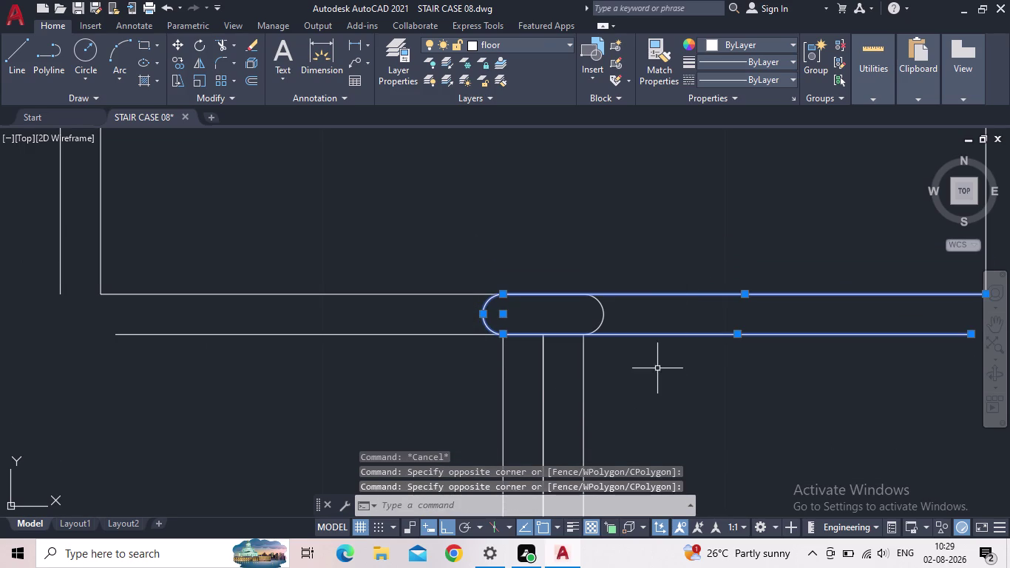
middle_drag(659, 325, 657, 255)
scroll(down, 3)
scroll(up, 3)
click(629, 367)
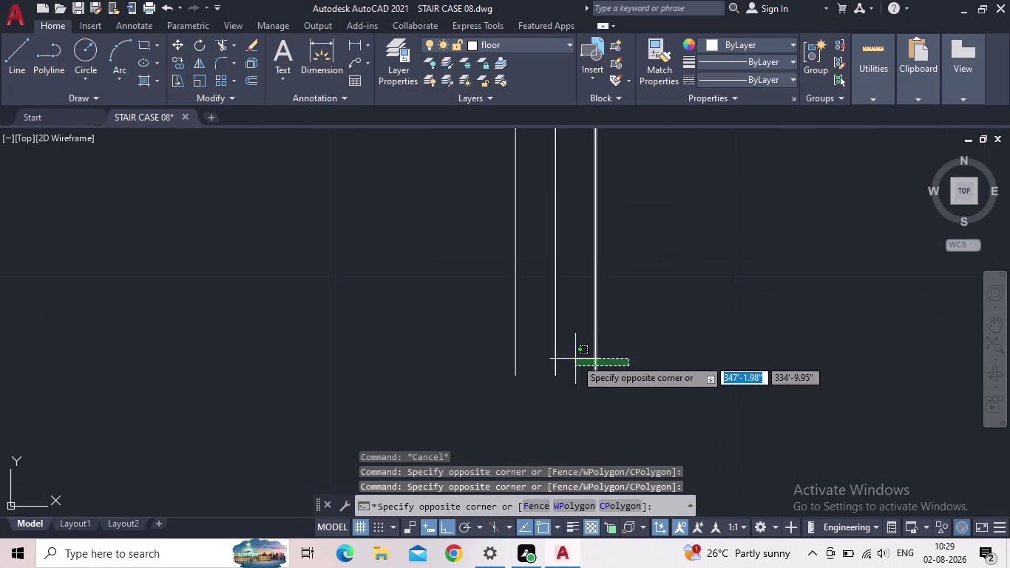
click(551, 362)
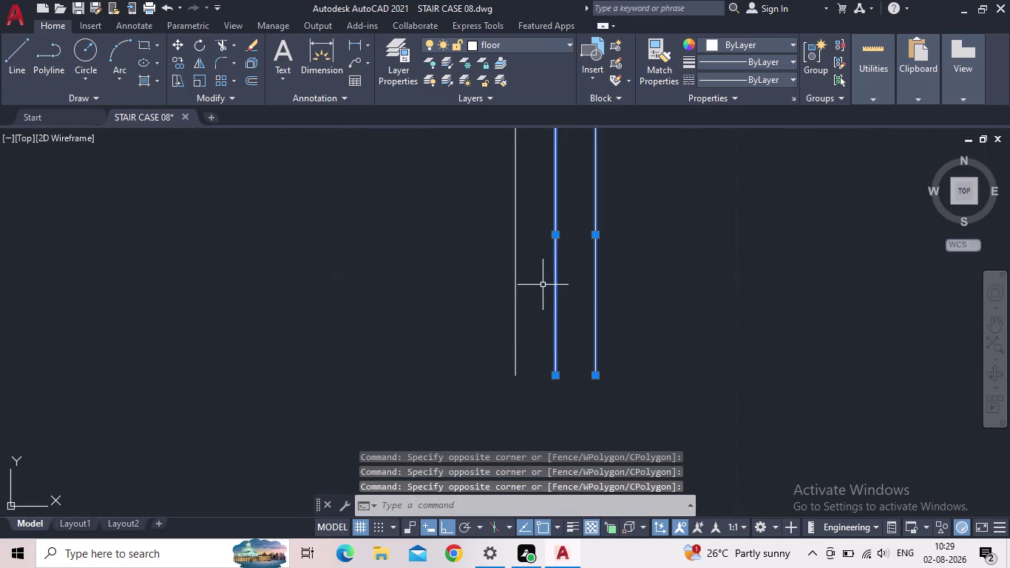
key(Delete)
scroll(down, 3)
middle_drag(557, 298, 539, 350)
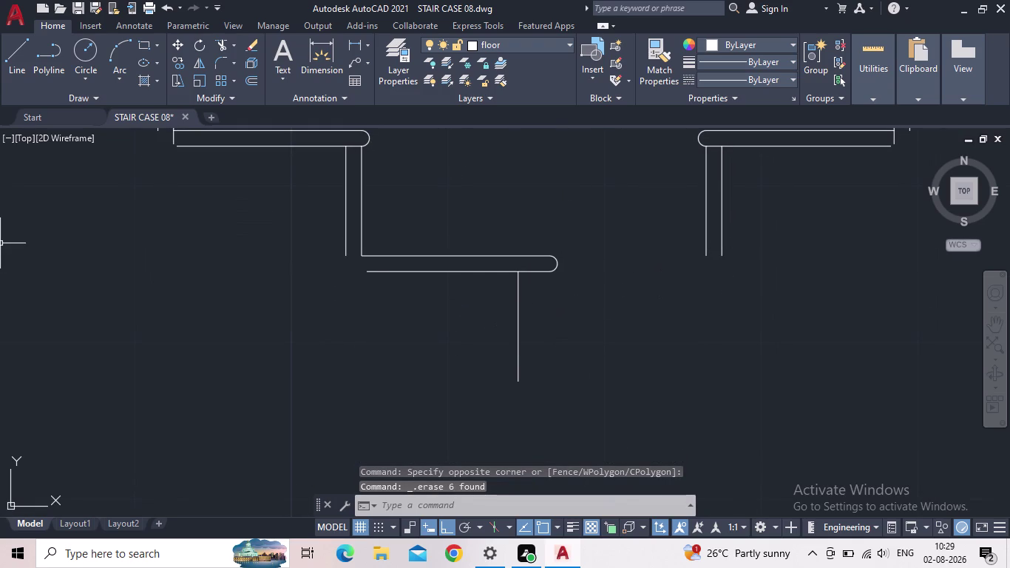
click(165, 3)
scroll(down, 3)
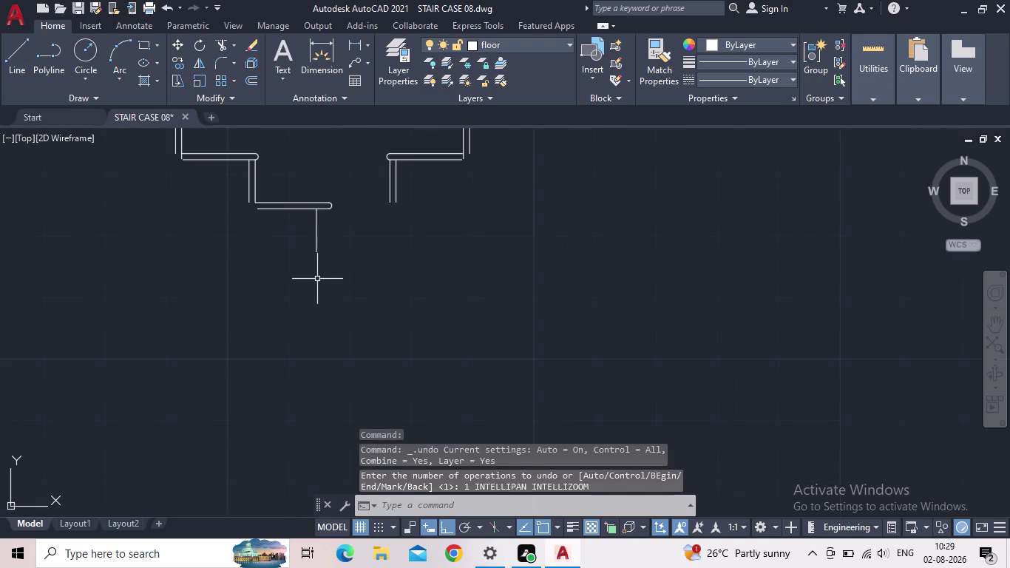
scroll(down, 3)
middle_drag(324, 293, 360, 389)
scroll(down, 3)
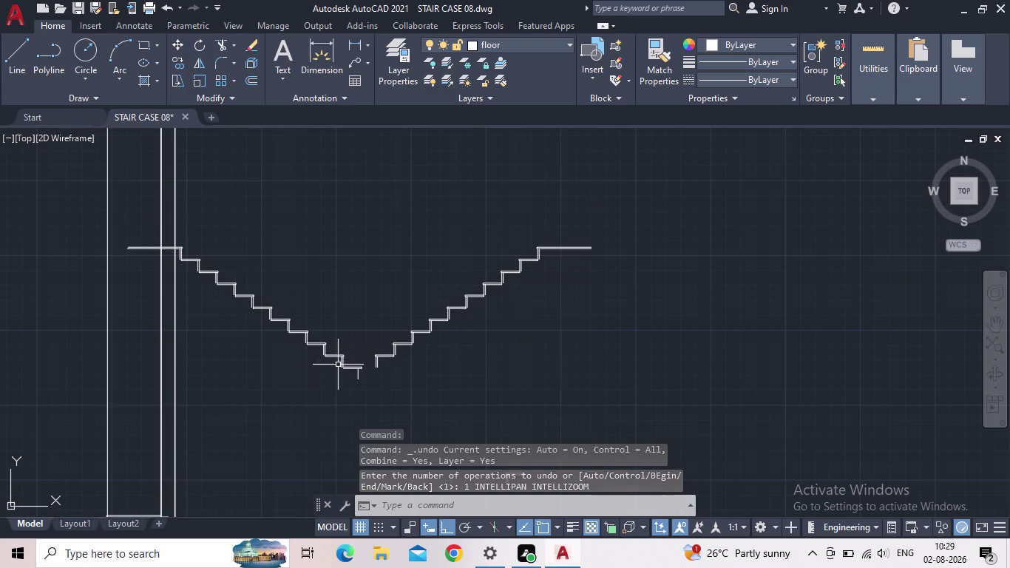
click(163, 9)
scroll(down, 3)
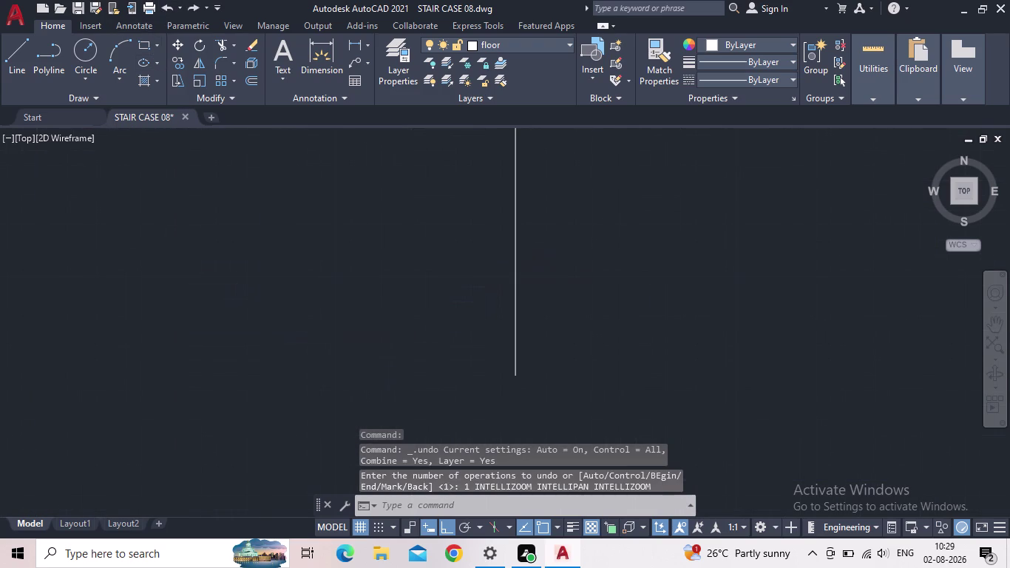
scroll(down, 3)
click(165, 7)
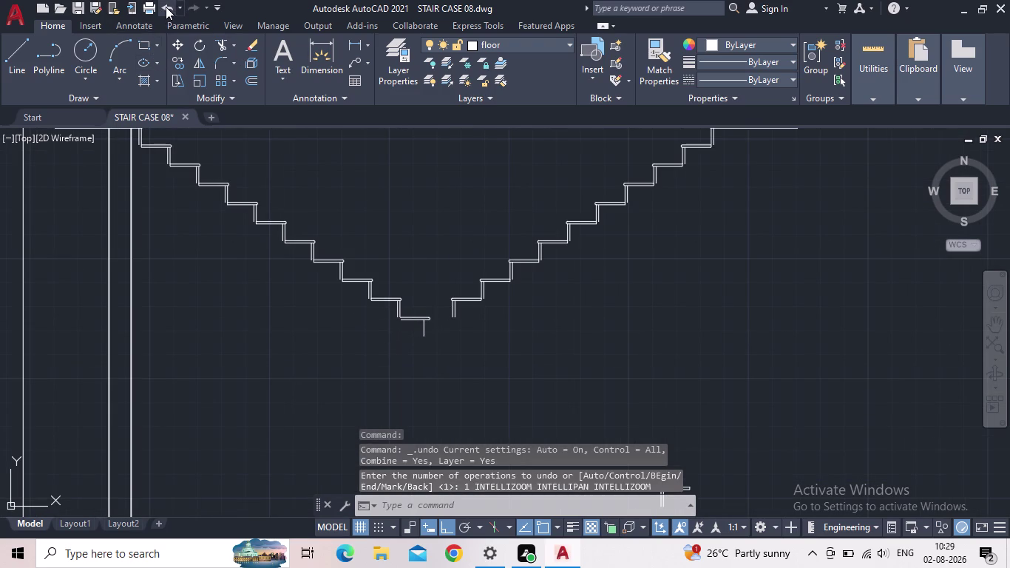
click(169, 6)
scroll(down, 3)
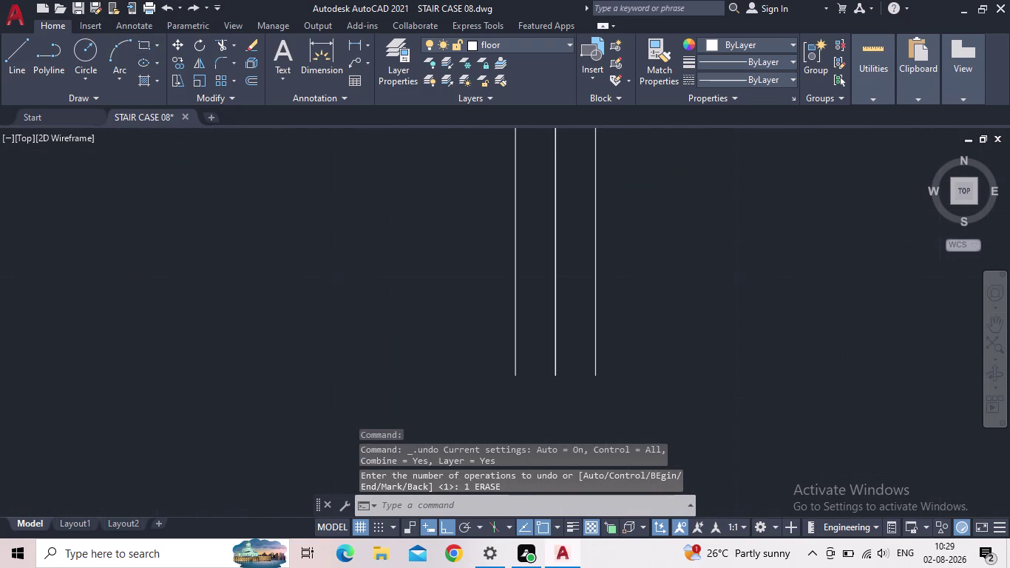
scroll(down, 3)
middle_drag(367, 287, 508, 404)
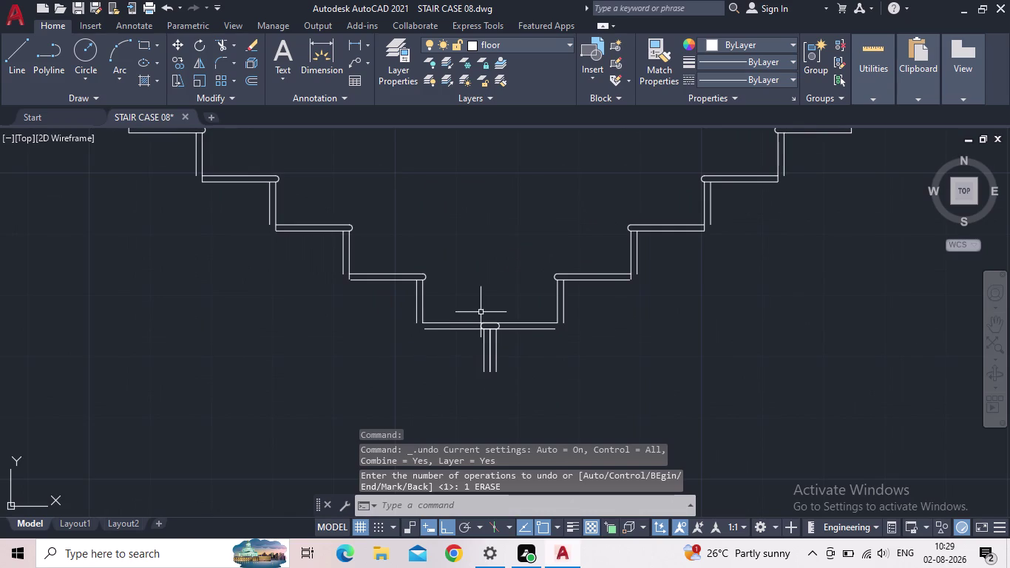
scroll(up, 3)
middle_drag(520, 375, 528, 266)
scroll(up, 3)
click(514, 270)
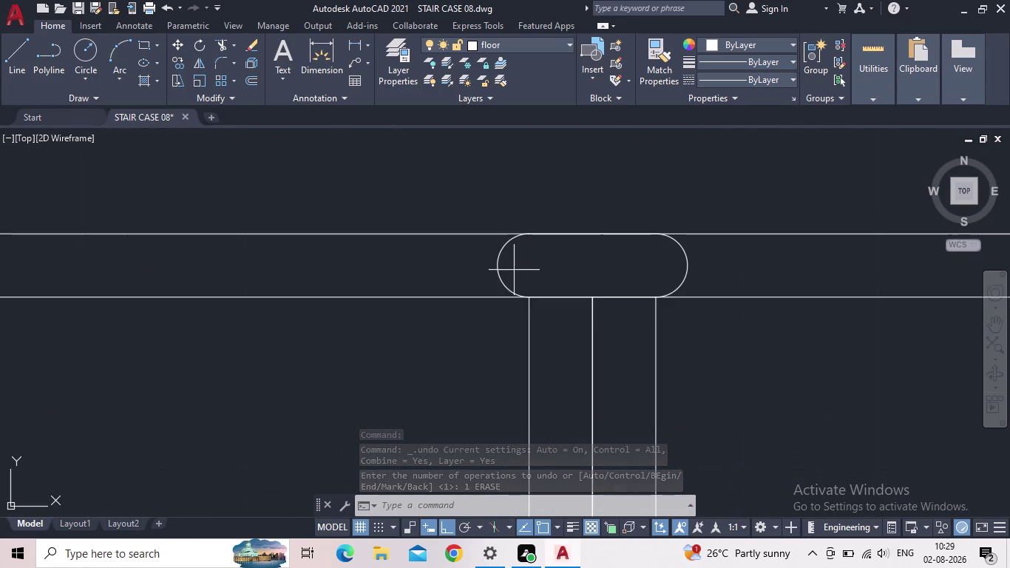
click(471, 267)
key(Delete)
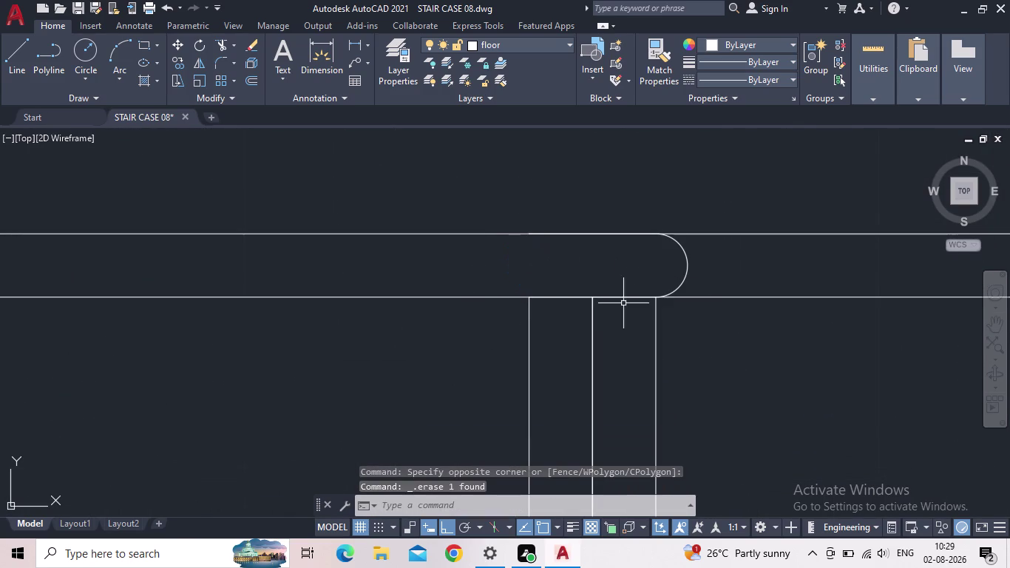
click(655, 323)
click(591, 353)
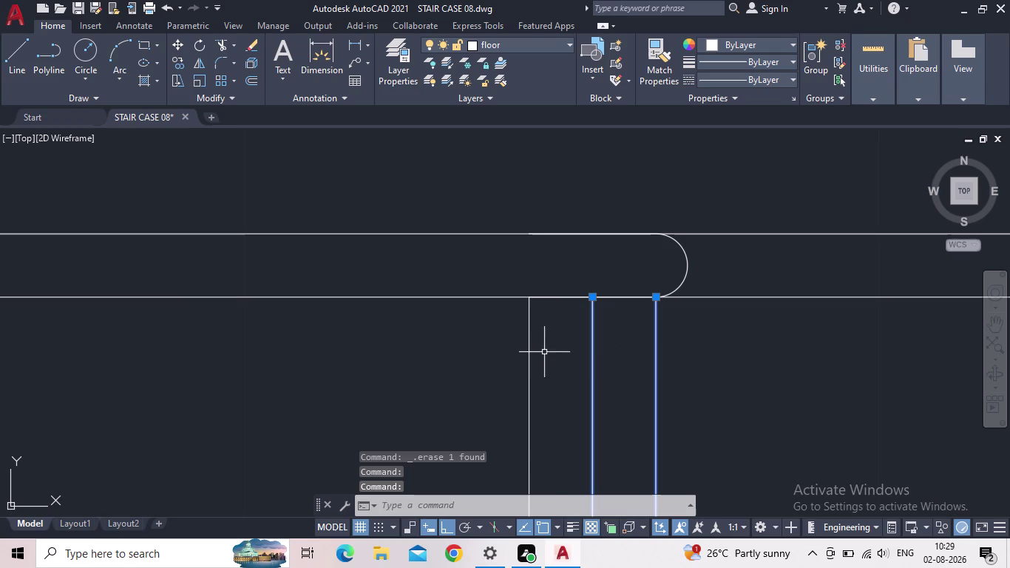
drag(540, 353, 525, 352)
click(486, 355)
drag(669, 353, 658, 358)
click(531, 368)
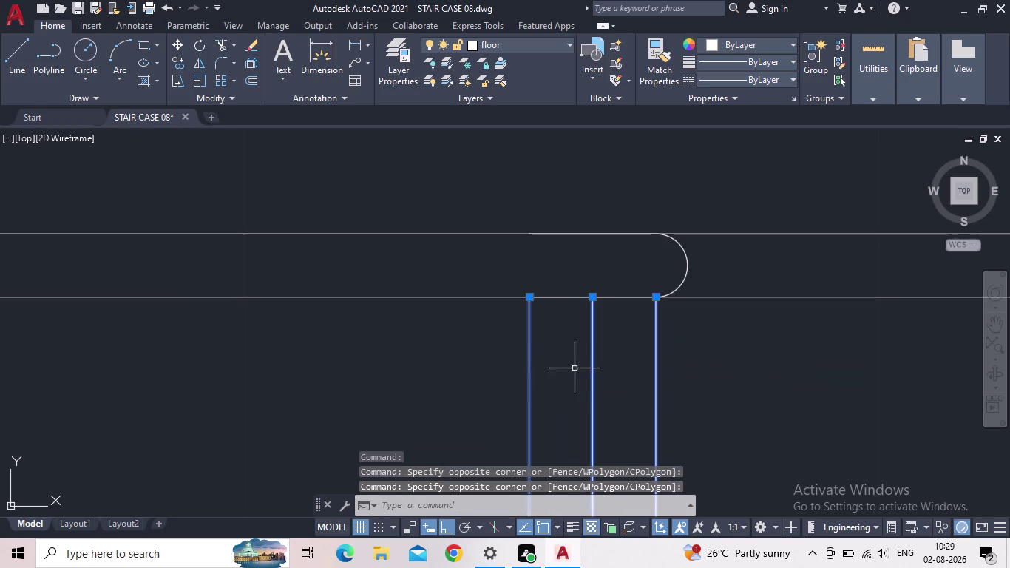
key(Escape)
key(Escape)
click(164, 8)
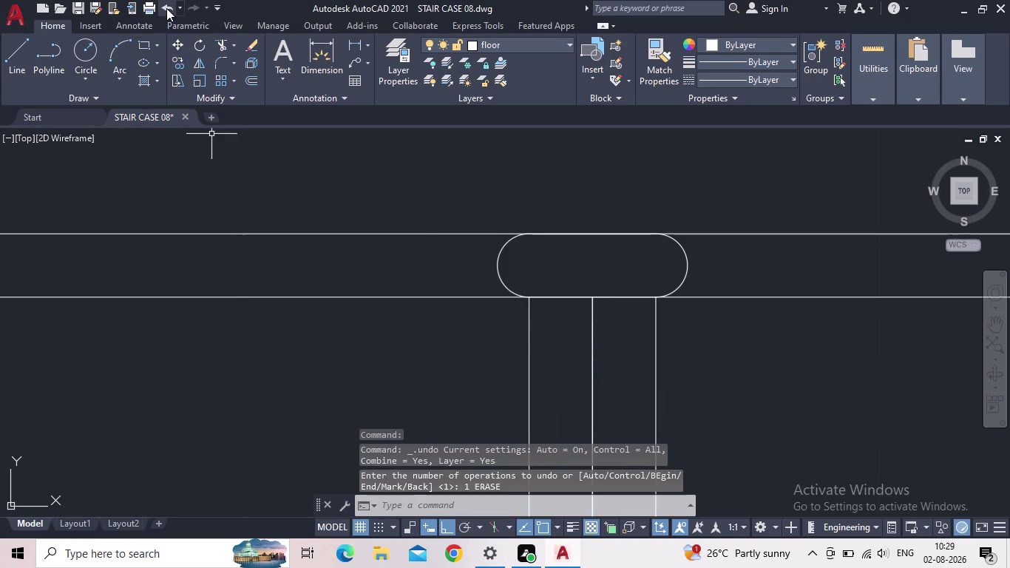
Undo the mirrored twin and window-select the whole copied flight.
click(167, 8)
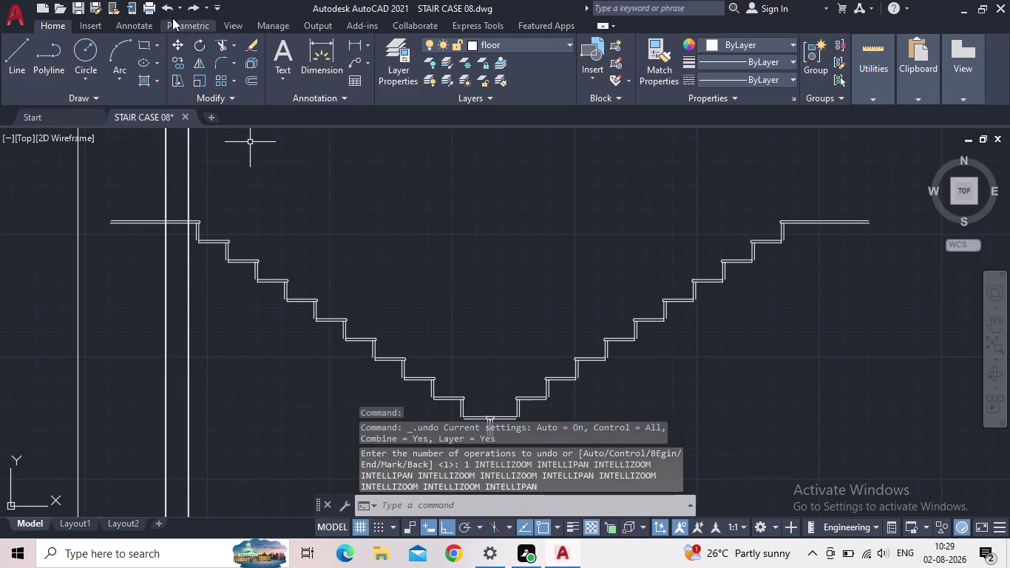
click(165, 12)
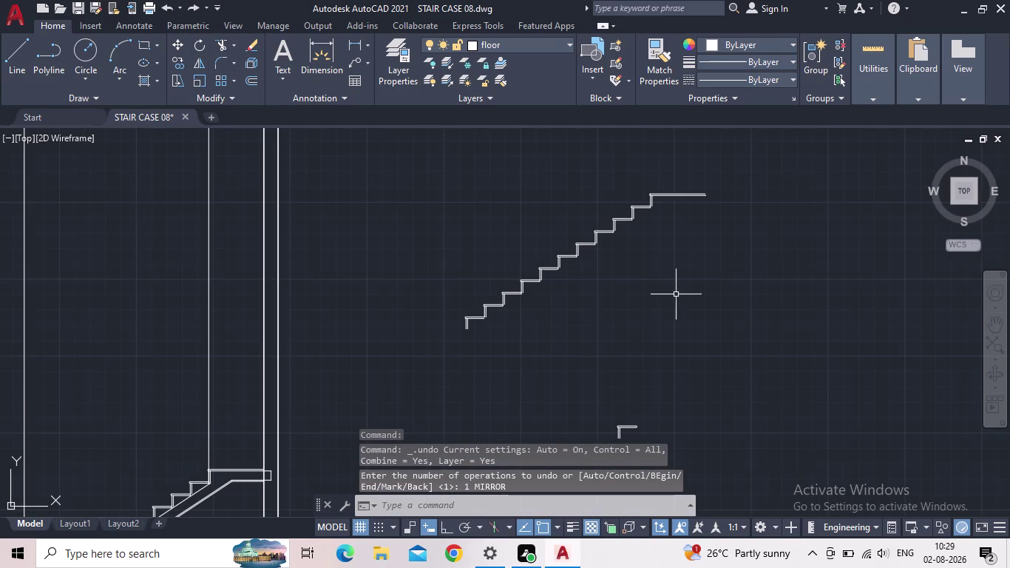
click(683, 294)
click(457, 226)
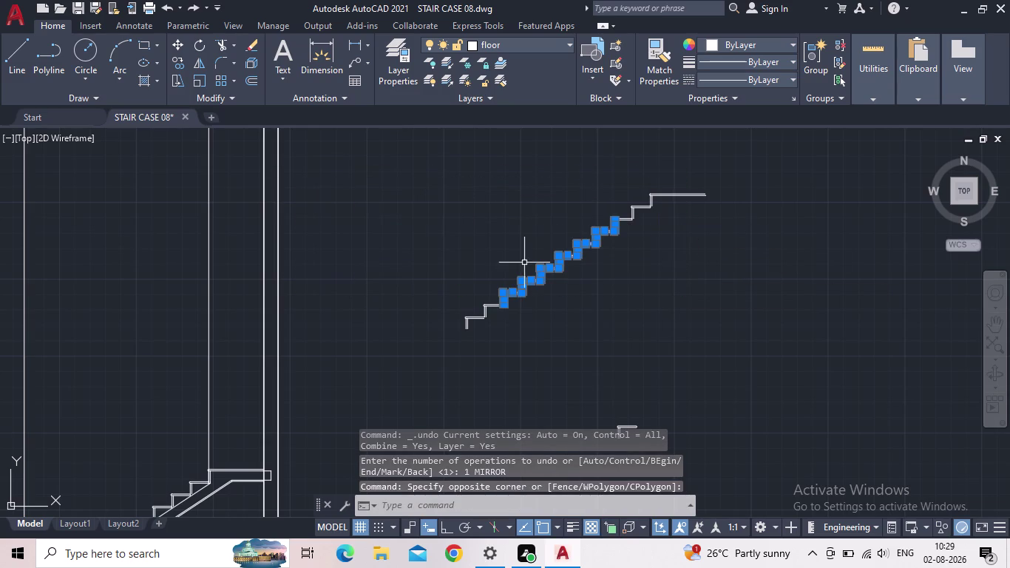
key(Escape)
drag(793, 321, 781, 304)
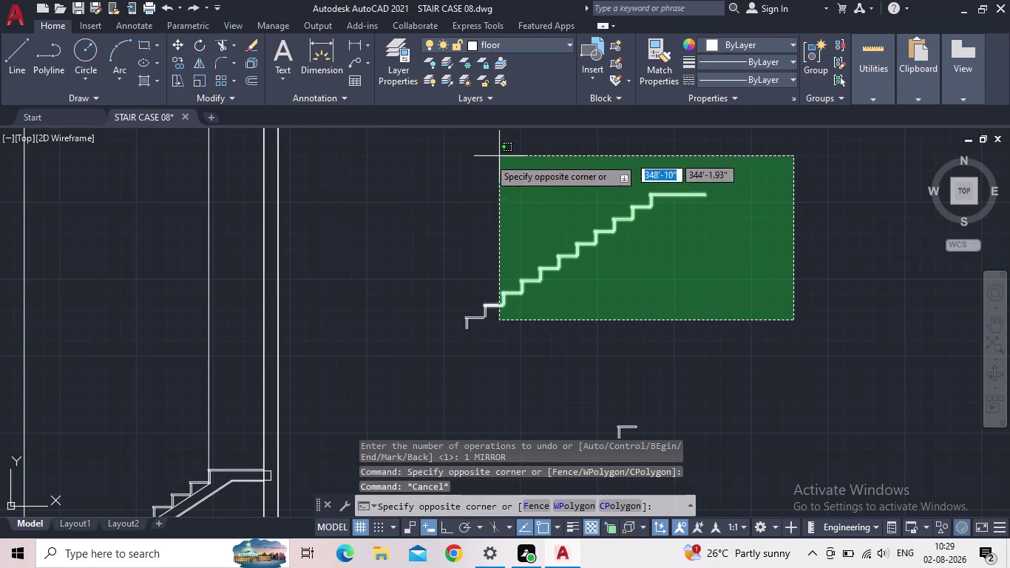
click(405, 175)
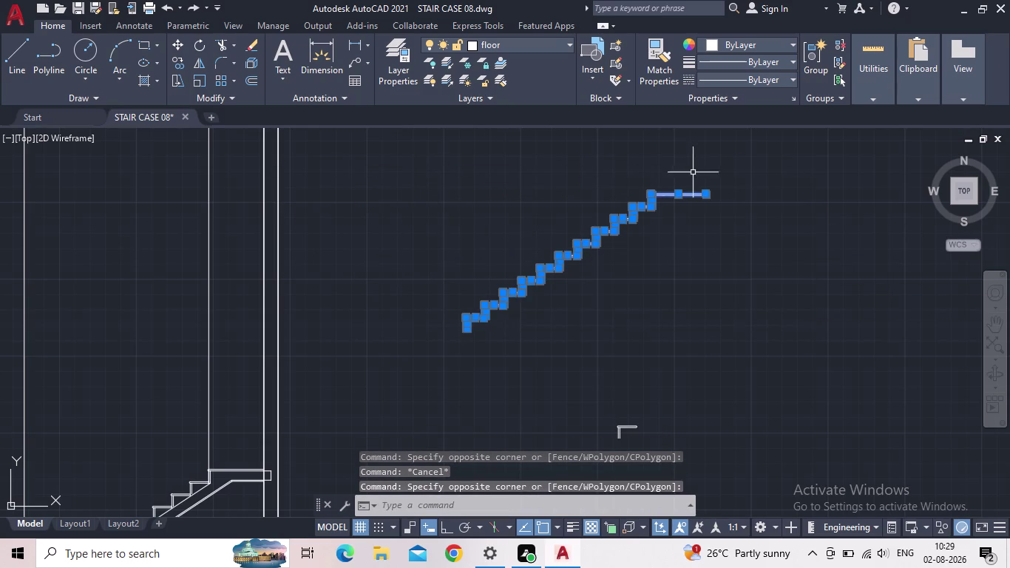
Pan and zoom along the selected flight to confirm every piece is included.
scroll(up, 3)
middle_drag(582, 264, 639, 205)
scroll(up, 3)
scroll(down, 3)
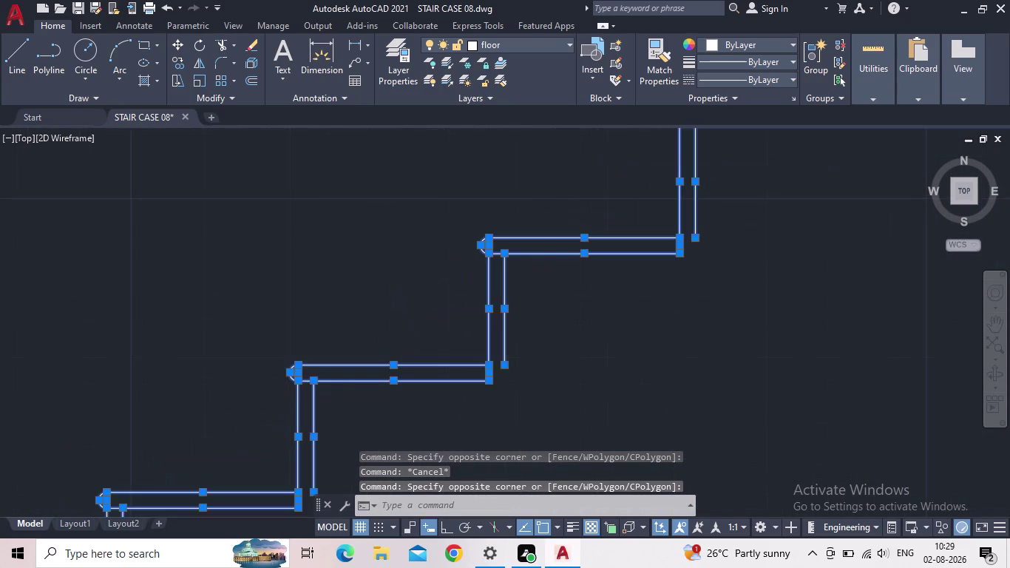
scroll(down, 3)
middle_drag(478, 278, 739, 132)
scroll(up, 3)
scroll(down, 3)
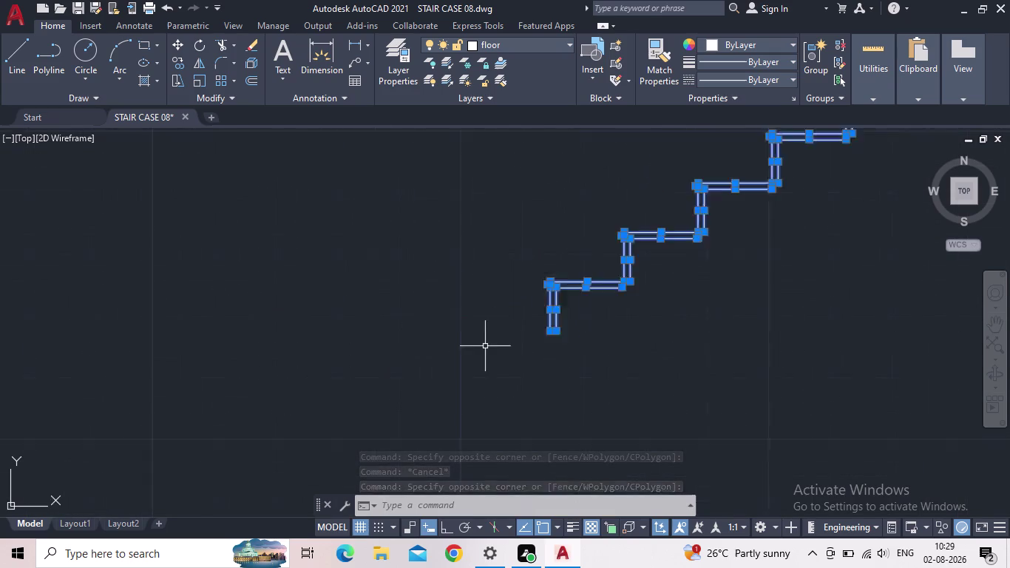
middle_drag(452, 275, 362, 349)
middle_drag(390, 390, 330, 440)
scroll(down, 3)
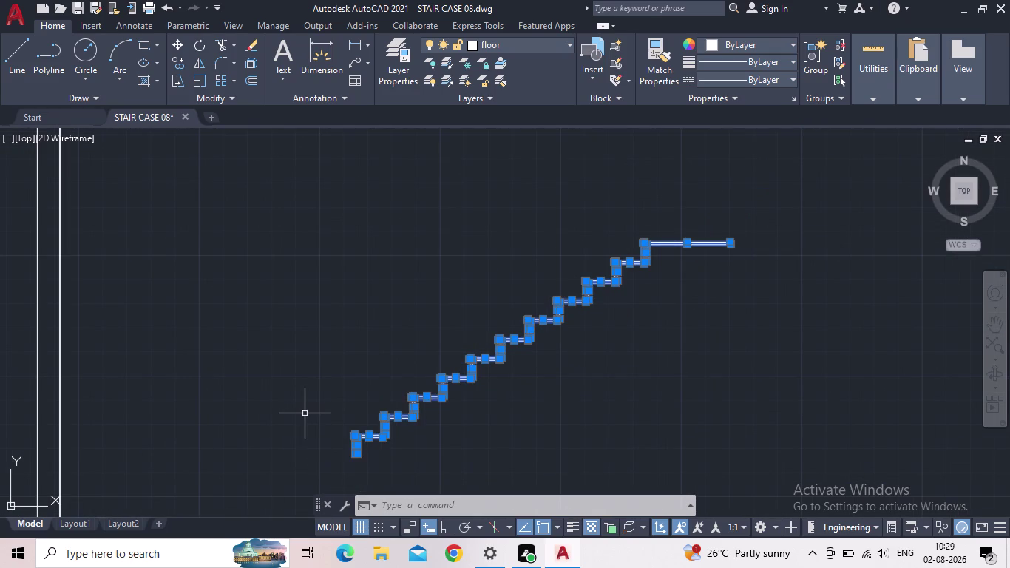
Start MIRROR on the nosed flight, with the first mirror point at its foot and Ortho on.
text(MI)
key(Return)
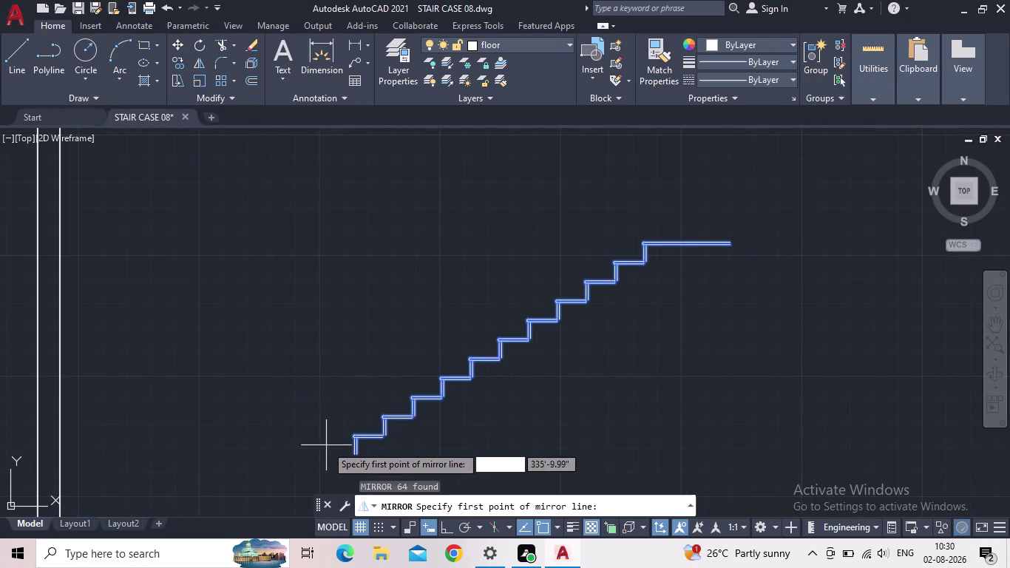
scroll(up, 3)
scroll(up, 3)
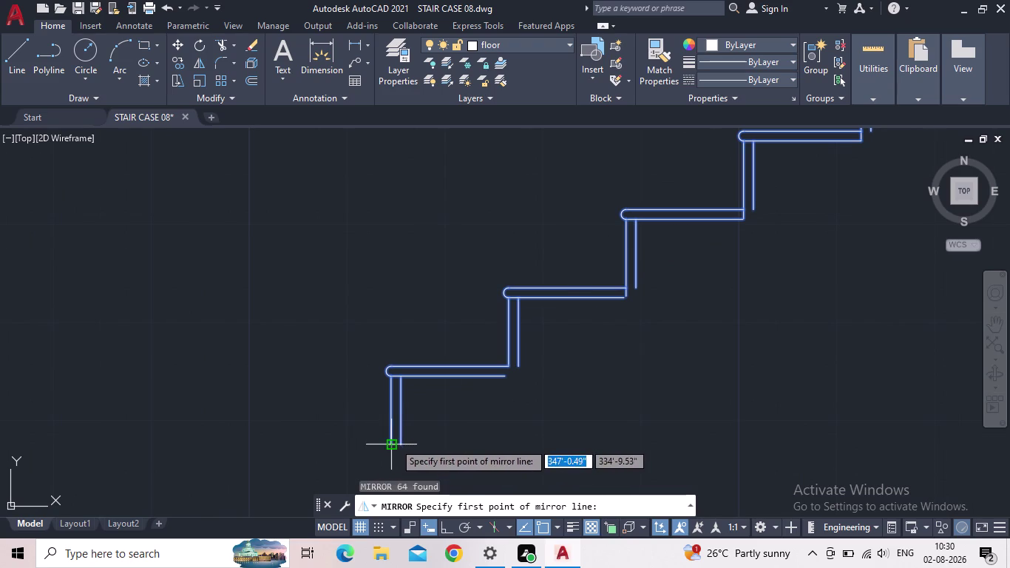
click(395, 442)
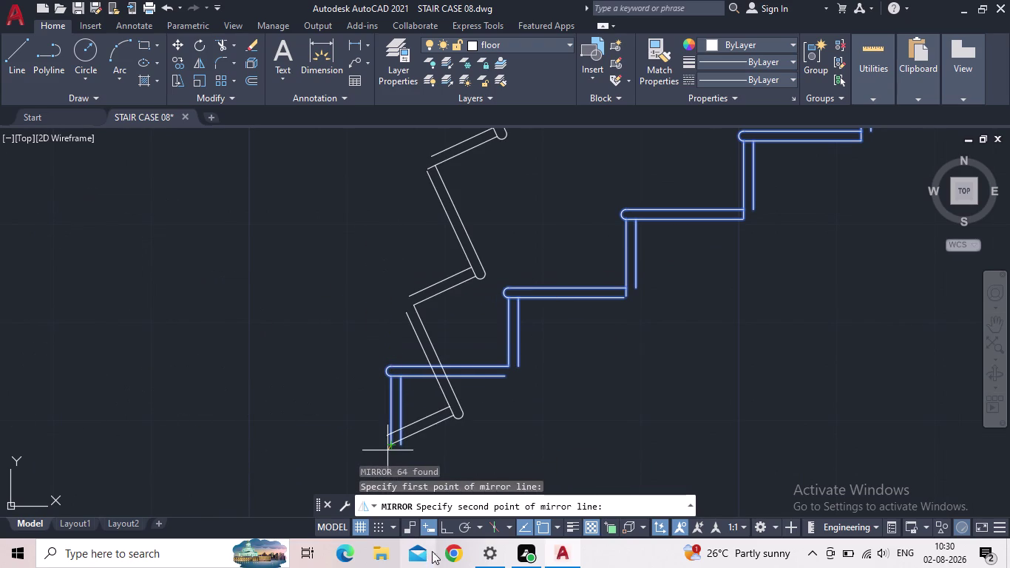
click(443, 531)
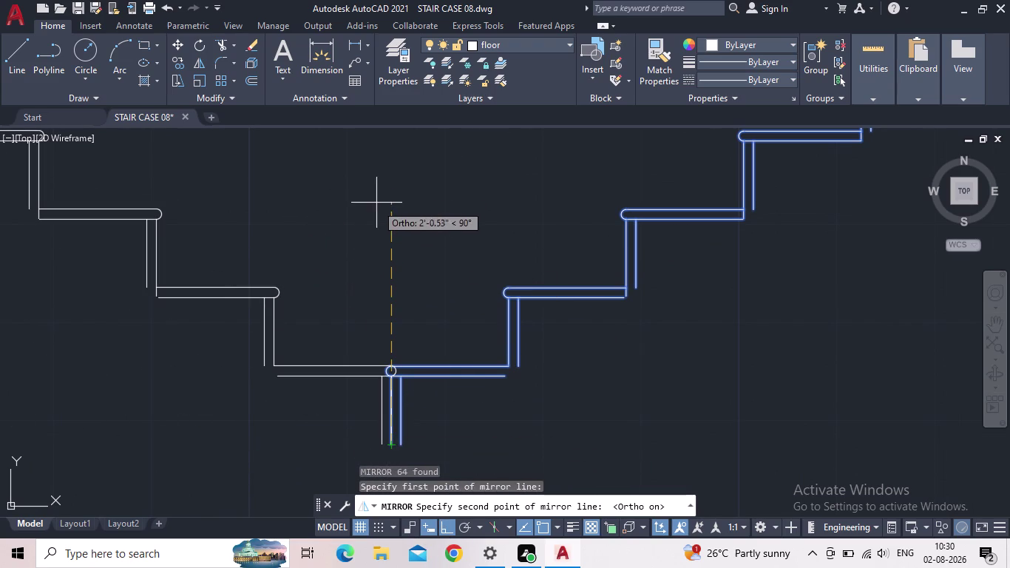
Set the vertical mirror line's upper point and erase the original flight.
middle_drag(395, 230, 452, 398)
scroll(down, 3)
scroll(down, 3)
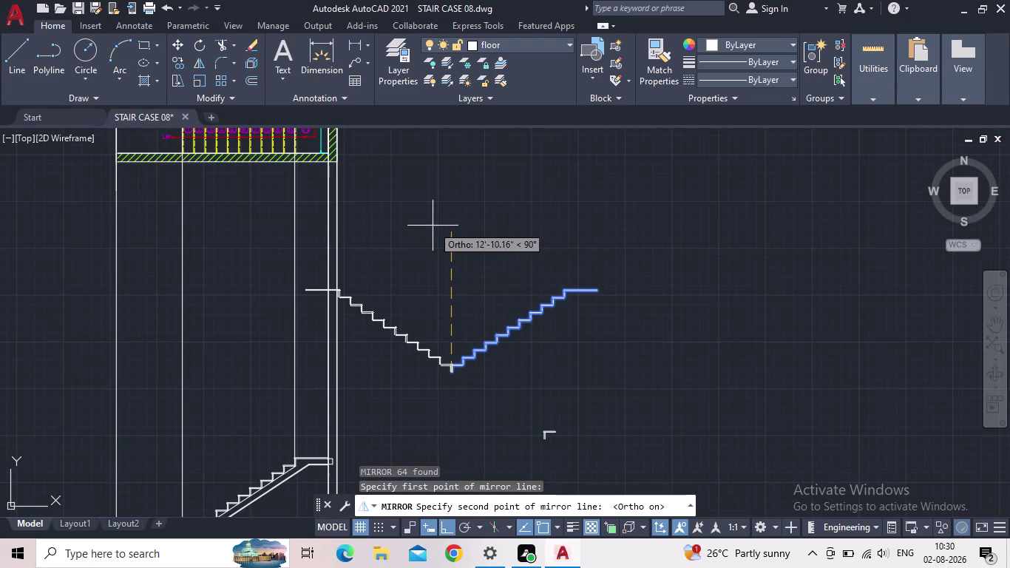
click(433, 207)
drag(455, 240, 432, 207)
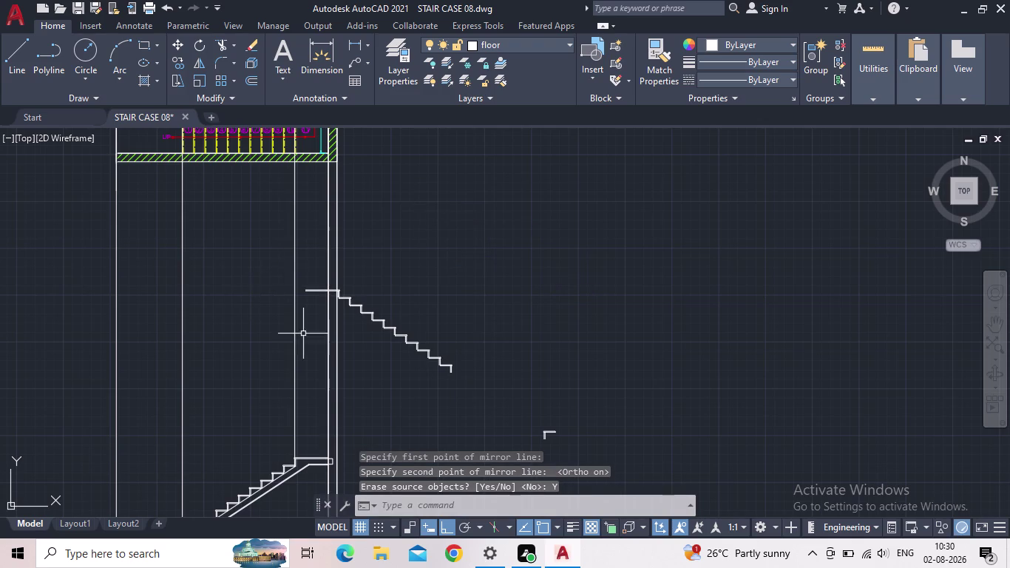
scroll(up, 3)
key(Escape)
scroll(up, 3)
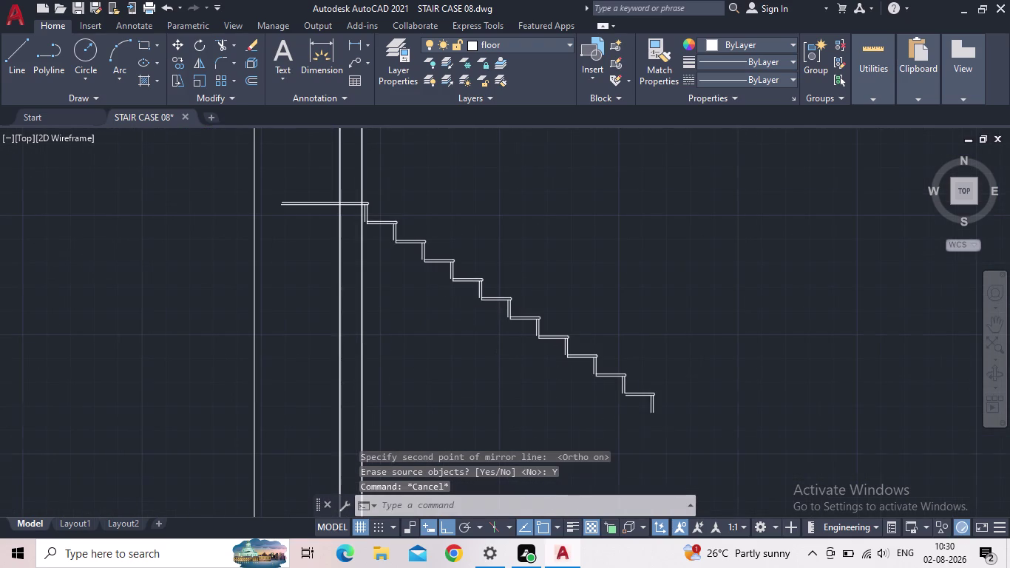
scroll(up, 3)
scroll(down, 3)
scroll(up, 3)
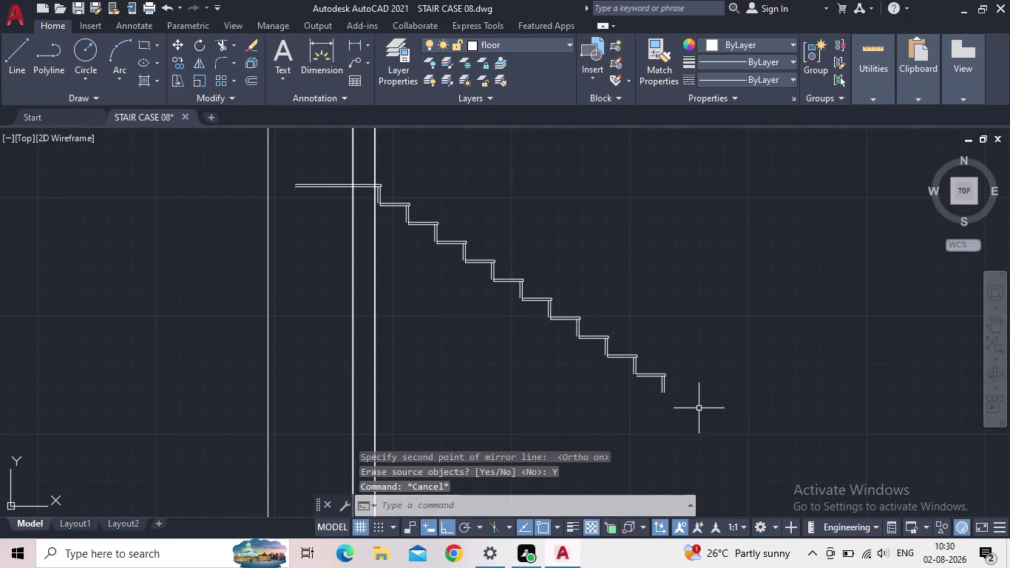
click(707, 409)
Select the entire mirrored nosed flight.
click(380, 180)
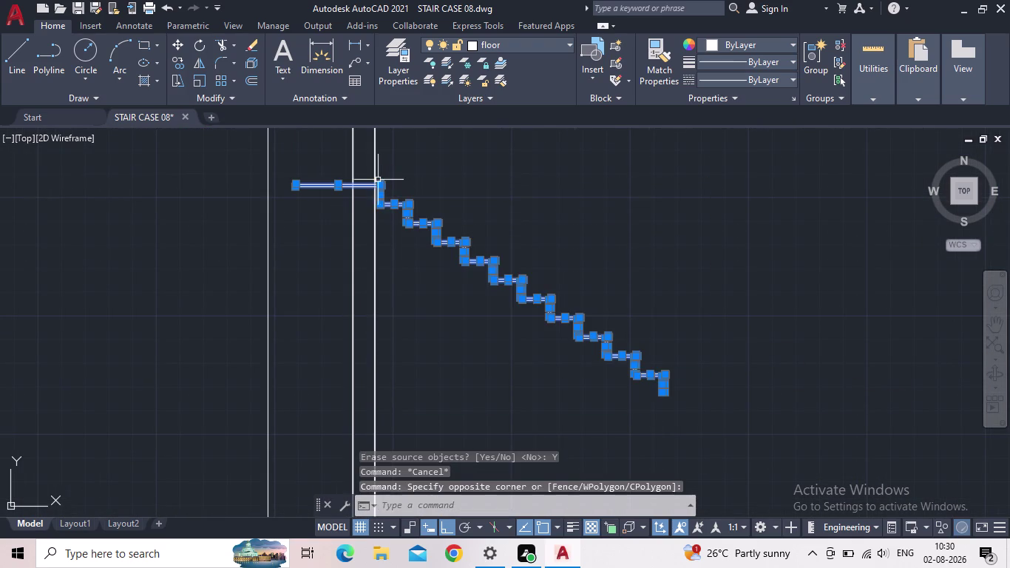
scroll(up, 3)
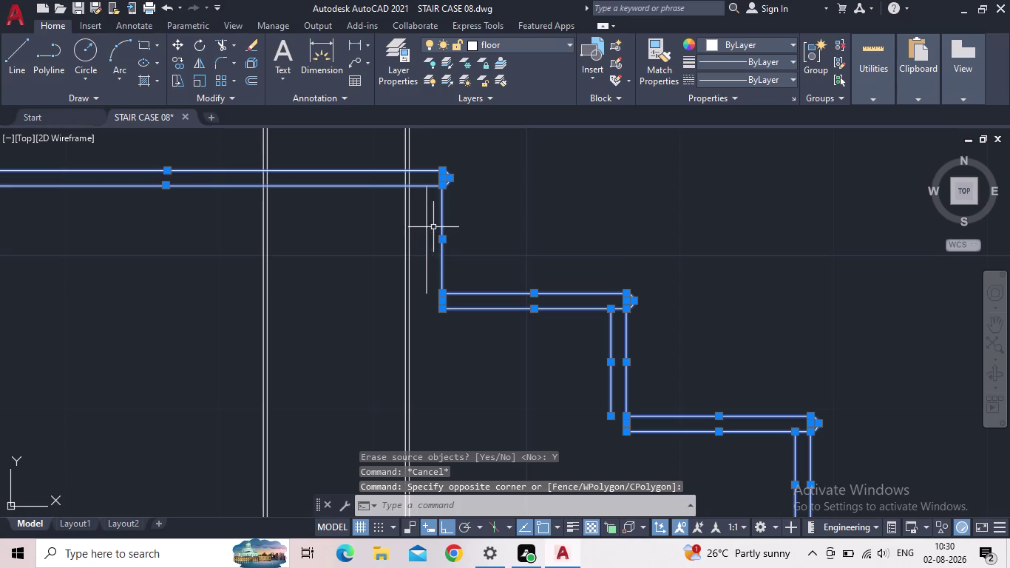
click(433, 227)
click(421, 226)
scroll(down, 3)
middle_drag(321, 266, 233, 168)
scroll(down, 3)
middle_drag(482, 360, 202, 126)
middle_click(197, 124)
middle_drag(598, 327, 472, 216)
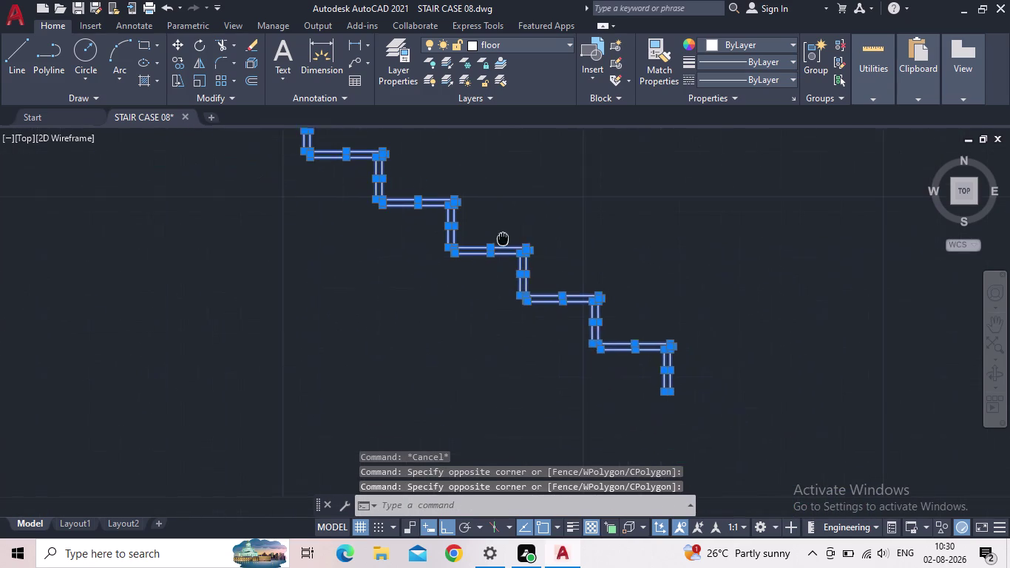
middle_drag(472, 216, 452, 202)
Move the flight from its bottom riser endpoint toward the landing corner, with Ortho off.
click(176, 42)
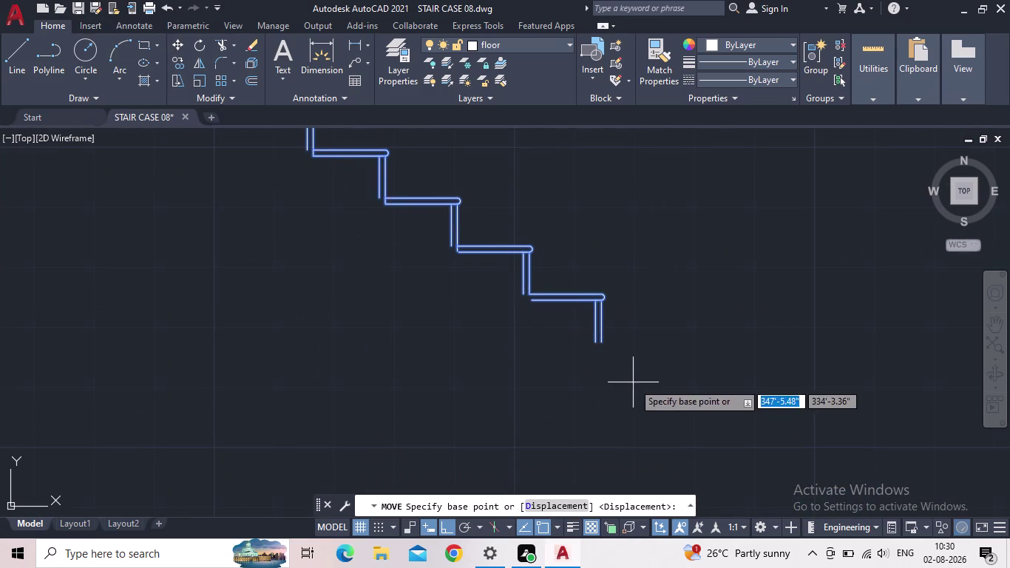
scroll(up, 3)
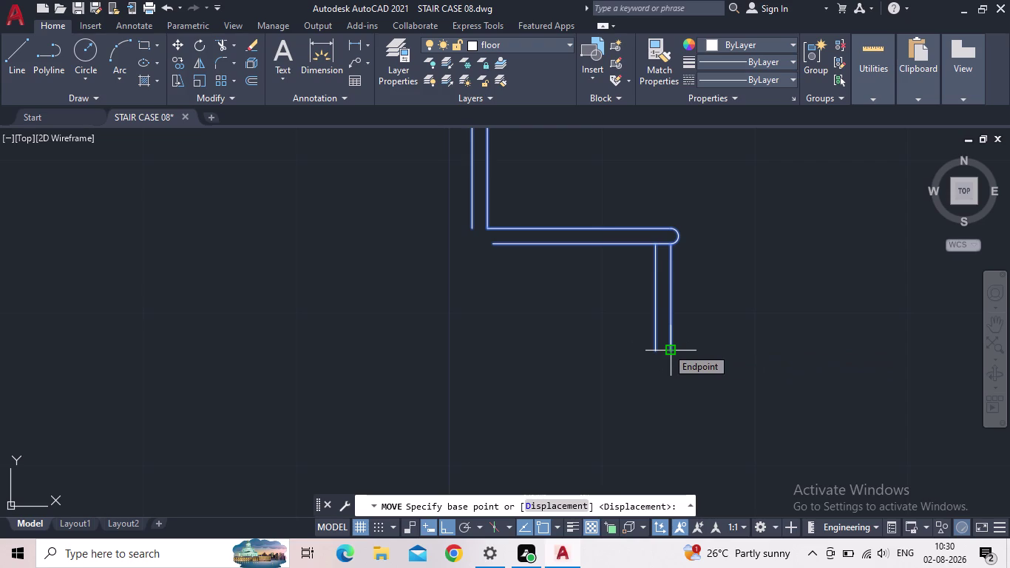
click(668, 348)
scroll(down, 3)
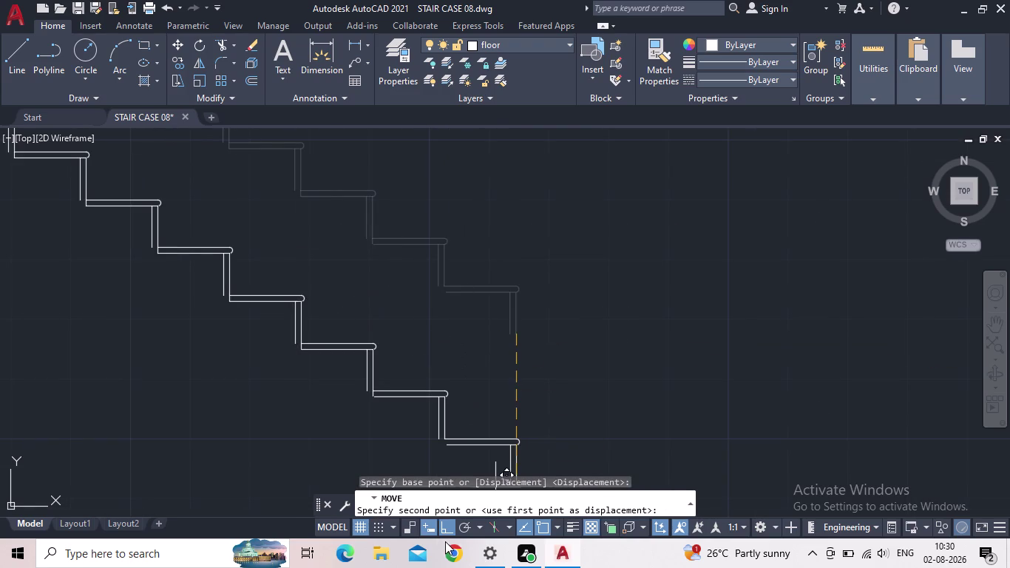
click(446, 530)
scroll(down, 3)
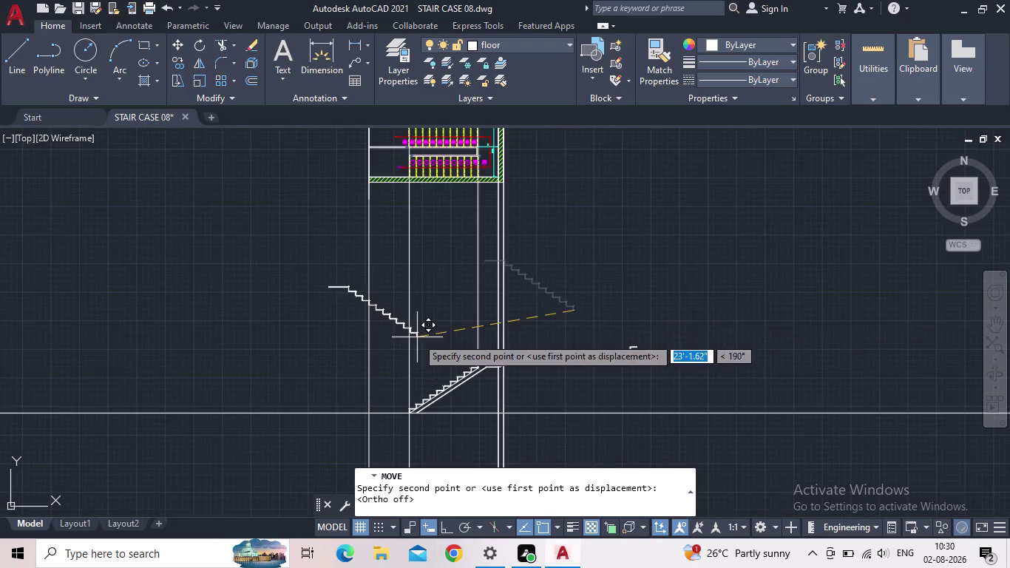
scroll(up, 3)
scroll(up, 3)
scroll(up, 3)
scroll(up, 3)
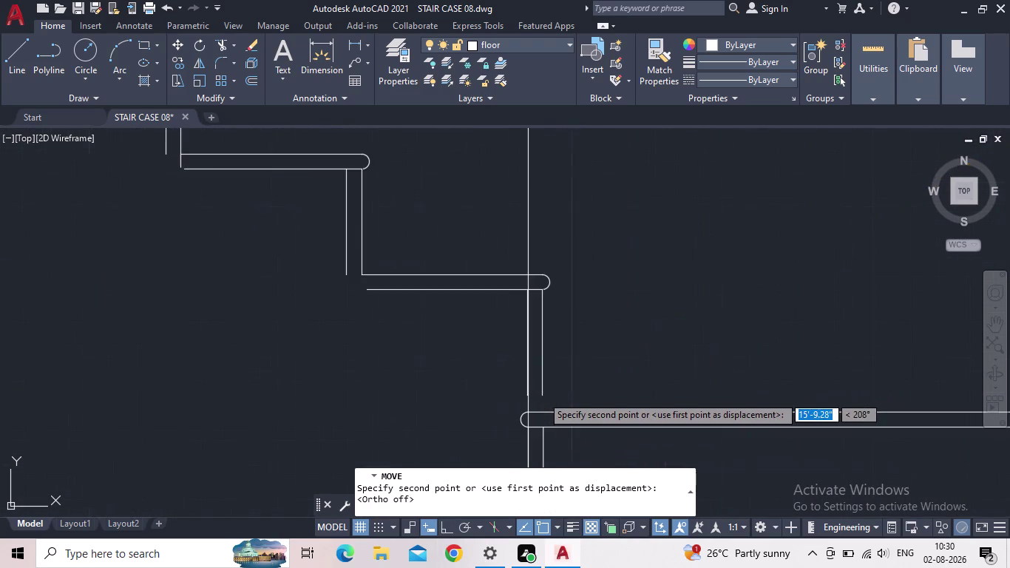
scroll(up, 3)
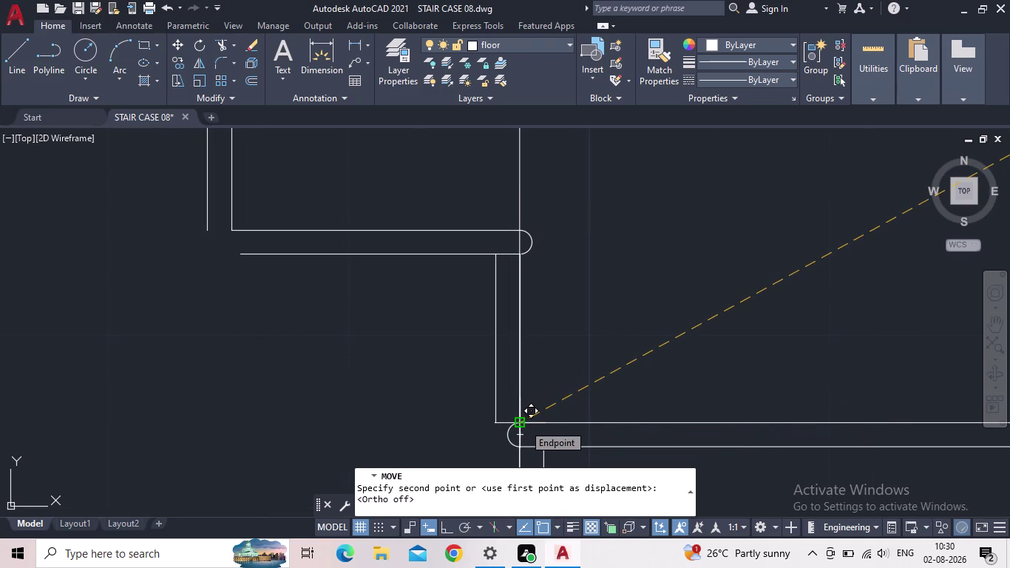
scroll(up, 3)
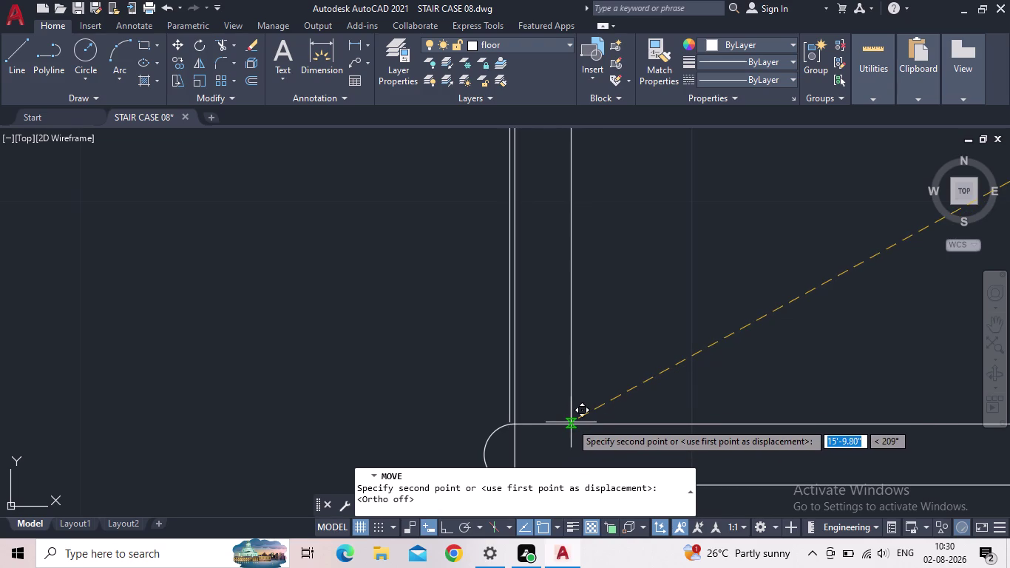
click(571, 422)
key(Escape)
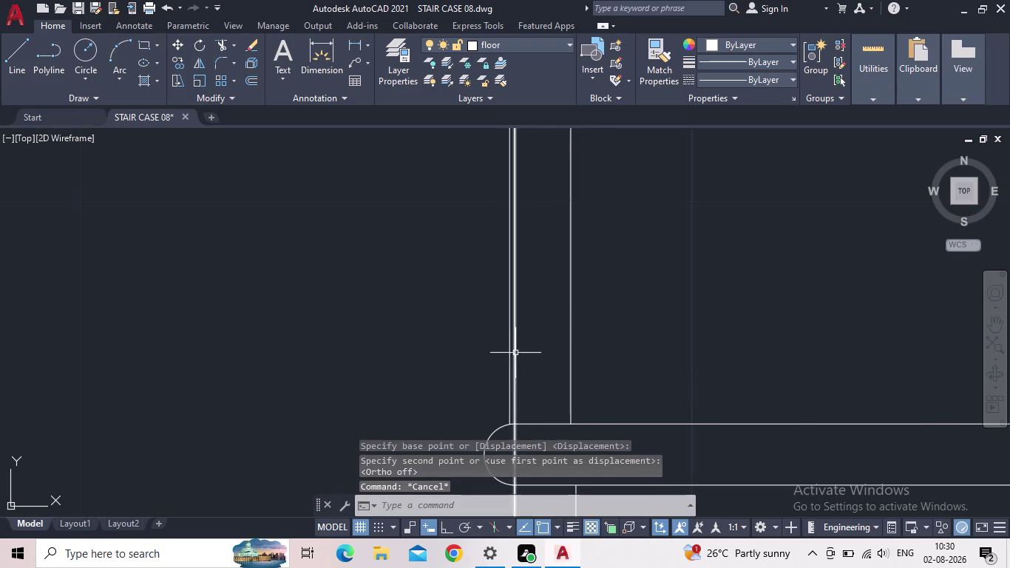
Undo the last zoom change with Quick Access Undo.
scroll(down, 3)
scroll(up, 3)
scroll(down, 3)
scroll(down, 3)
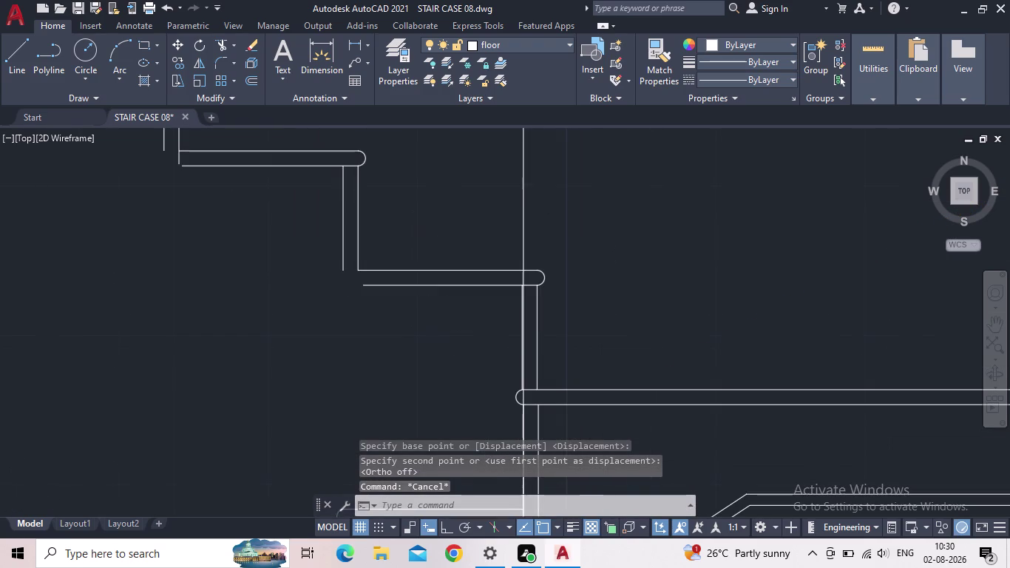
scroll(down, 3)
scroll(down, 3)
scroll(up, 3)
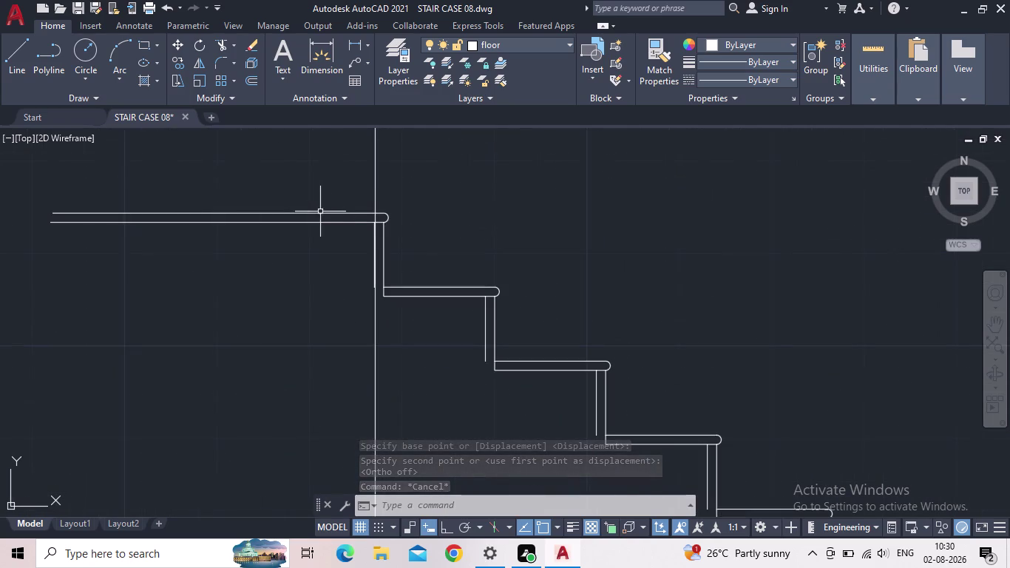
scroll(up, 3)
scroll(down, 3)
scroll(down, 3)
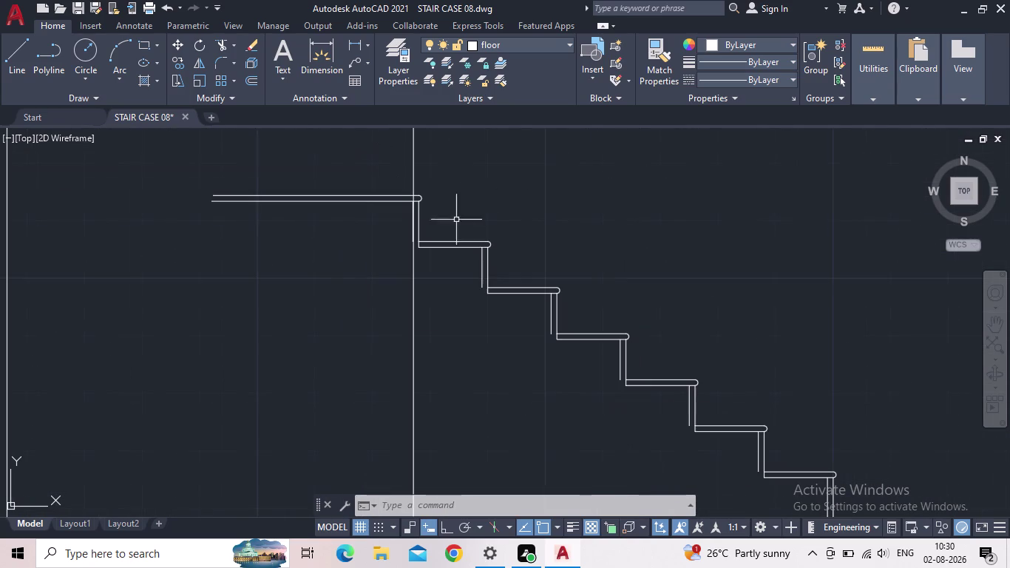
click(168, 8)
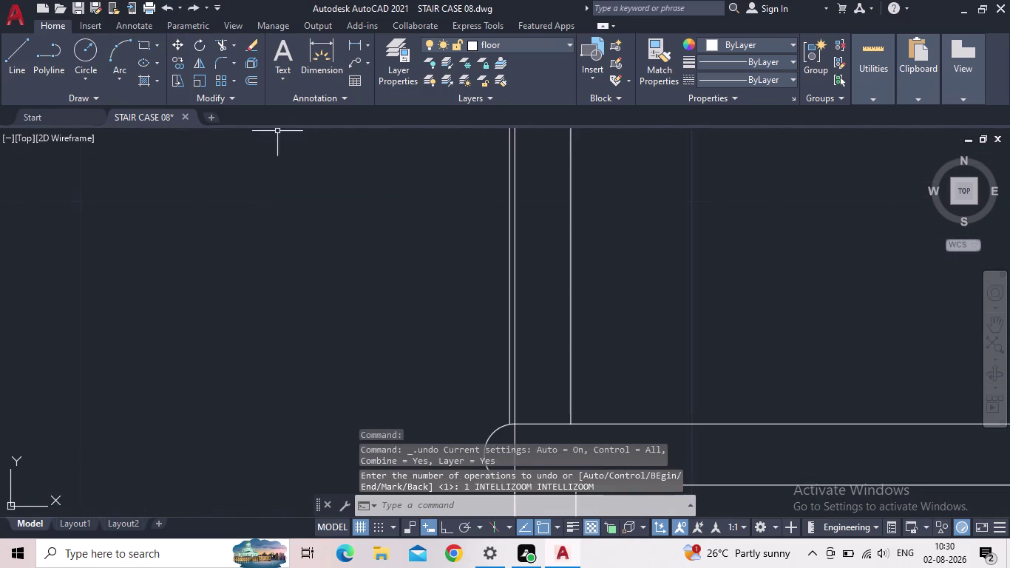
scroll(down, 3)
scroll(down, 3)
Undo two more zoom changes and then the flight relocation.
click(165, 3)
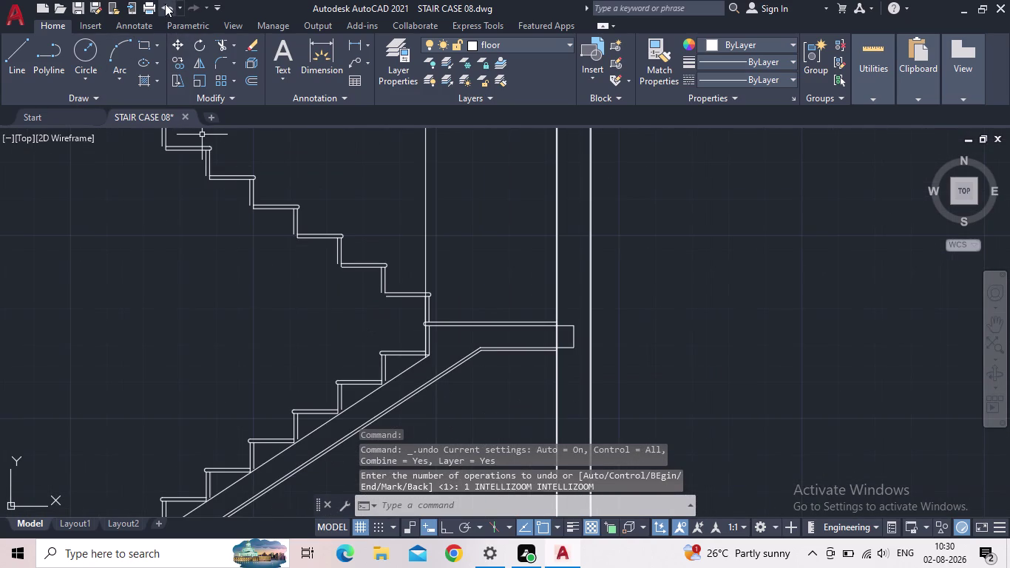
scroll(down, 3)
click(167, 6)
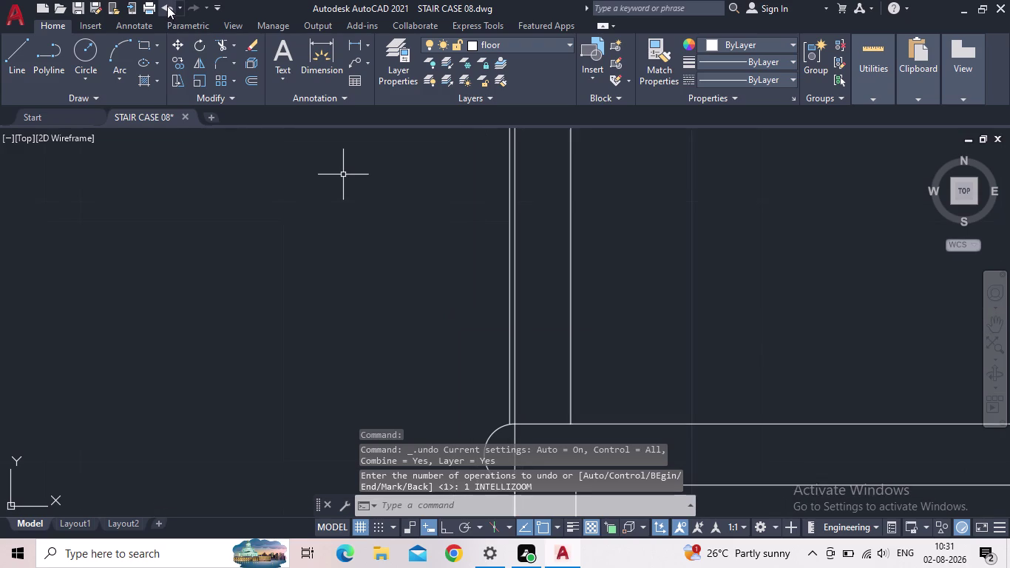
click(162, 6)
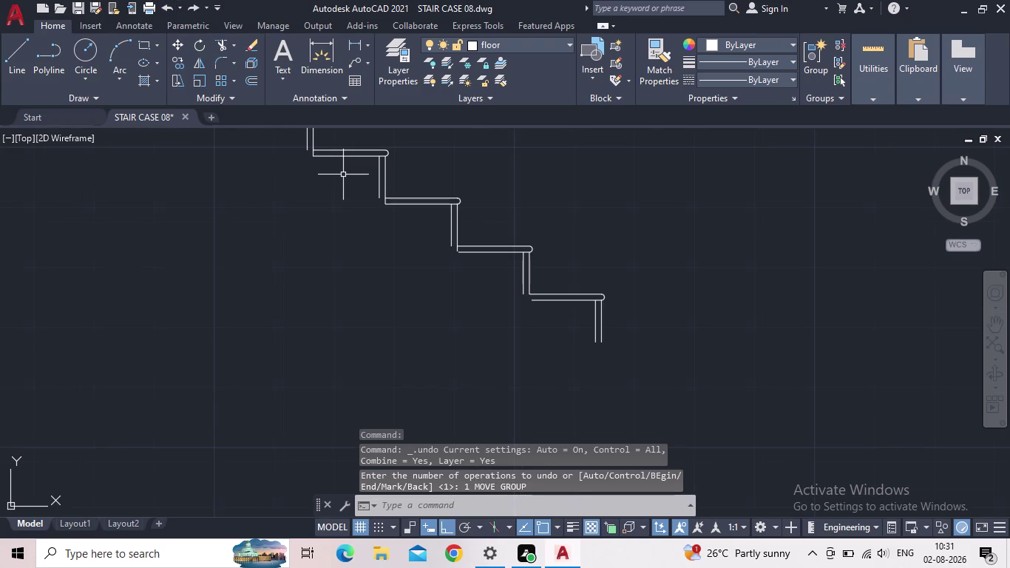
scroll(down, 3)
middle_drag(426, 275, 578, 412)
Select the mirrored flight together with the top landing lines.
drag(617, 392, 574, 364)
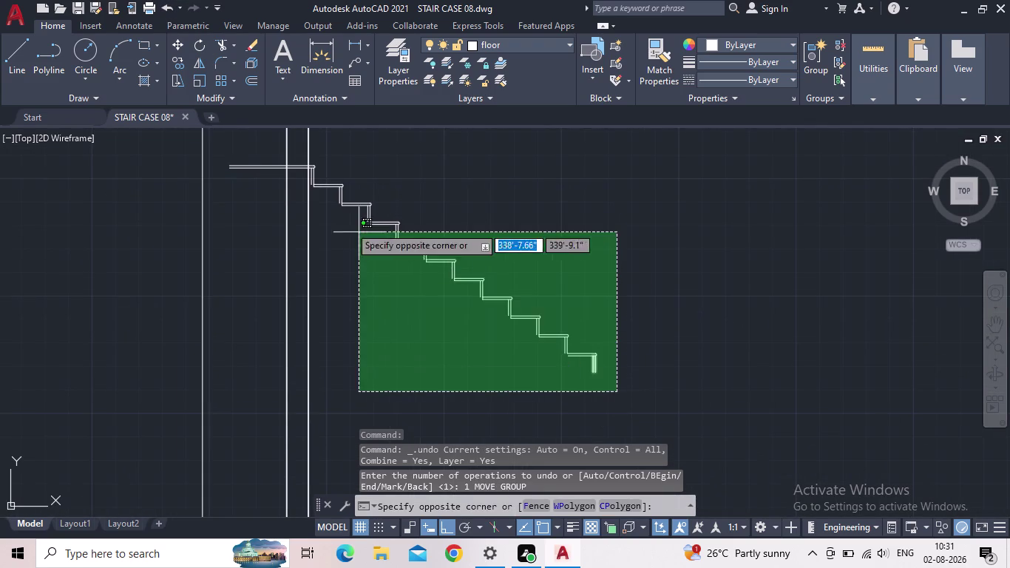
click(315, 162)
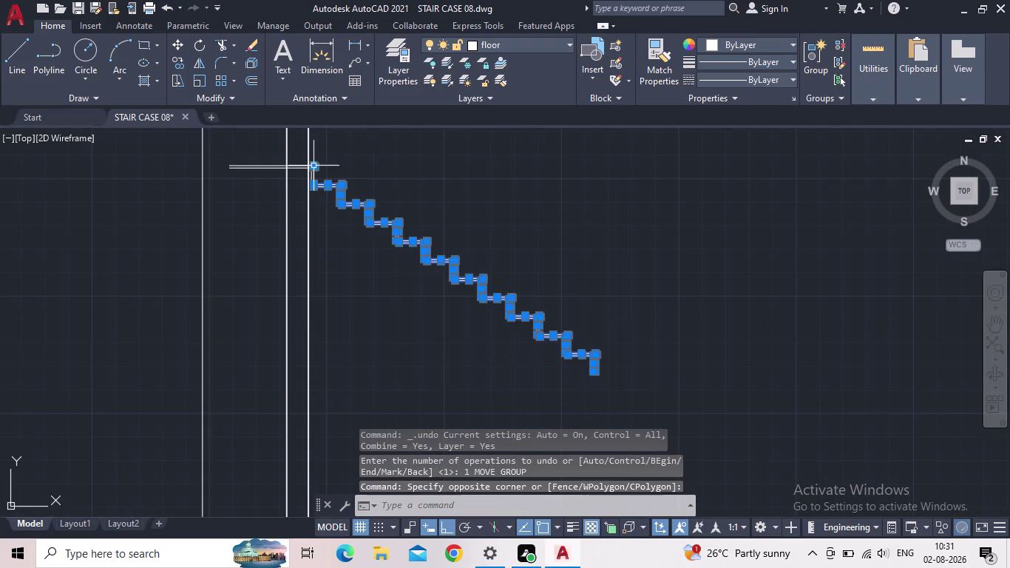
scroll(up, 3)
drag(294, 196, 287, 187)
click(268, 155)
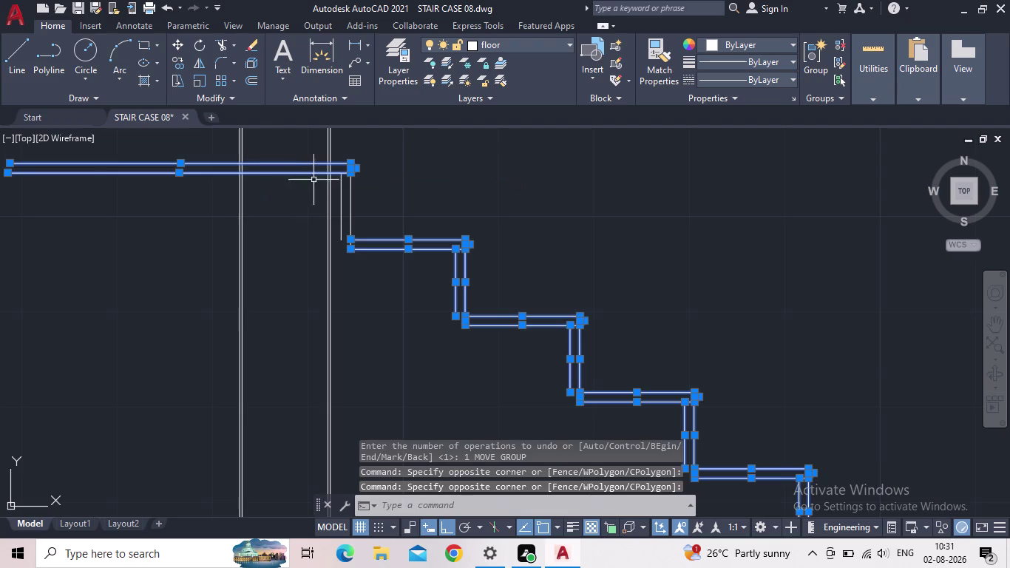
scroll(up, 3)
drag(402, 208, 396, 208)
click(357, 205)
scroll(down, 3)
scroll(down, 3)
middle_drag(663, 301, 391, 190)
scroll(up, 3)
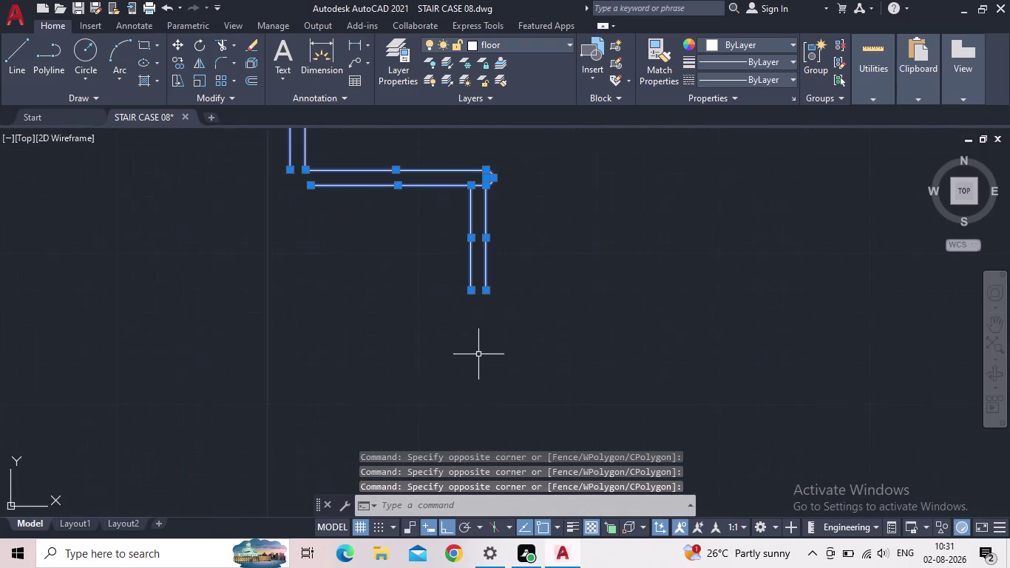
scroll(up, 3)
scroll(down, 3)
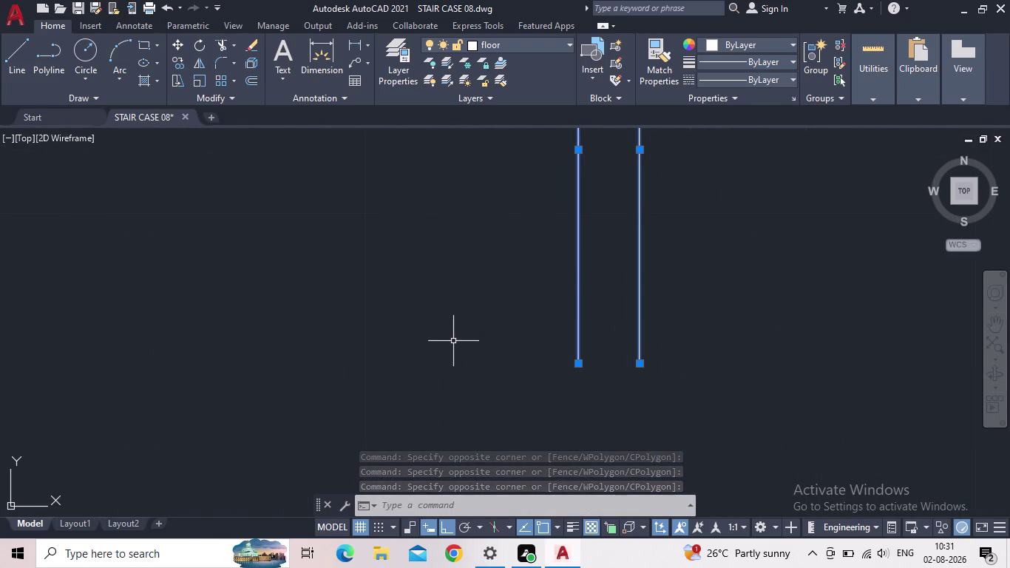
Start MOVE with the base point at the flight's bottom and Ortho off.
key(m)
key(Return)
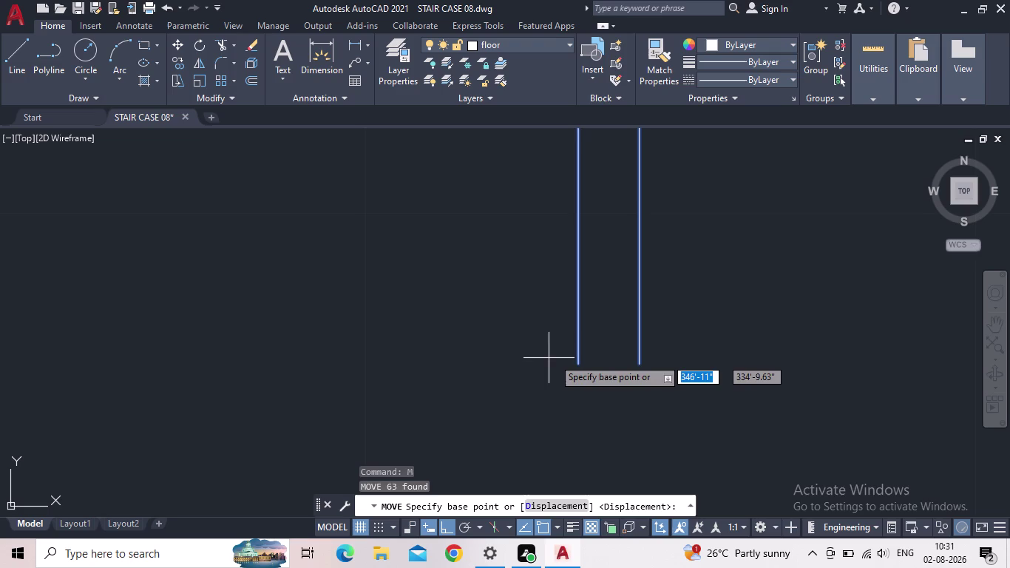
click(574, 362)
middle_drag(363, 319, 395, 331)
scroll(down, 3)
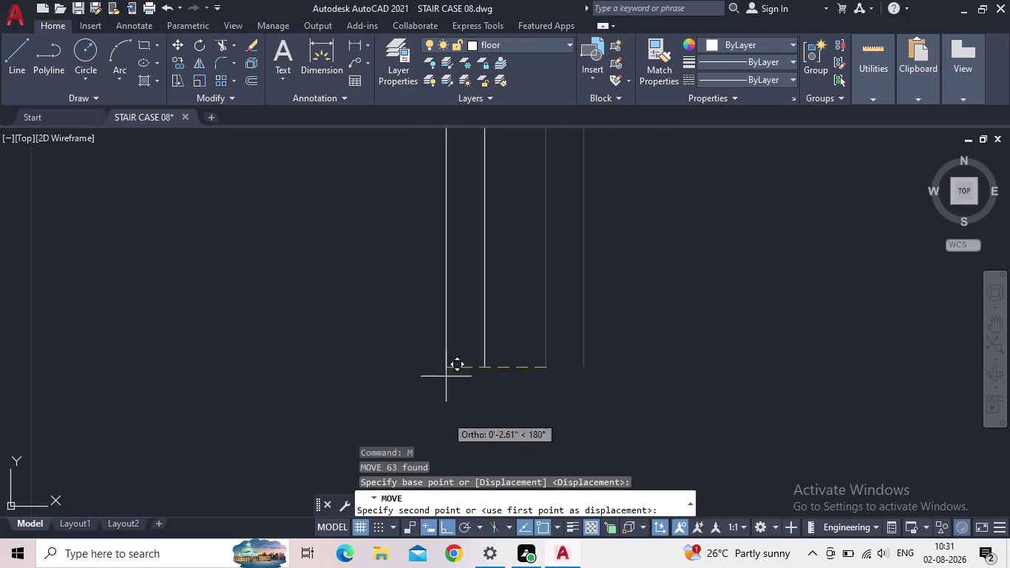
click(443, 524)
Place the flight's foot on the landing corner.
middle_drag(194, 248, 612, 383)
scroll(down, 3)
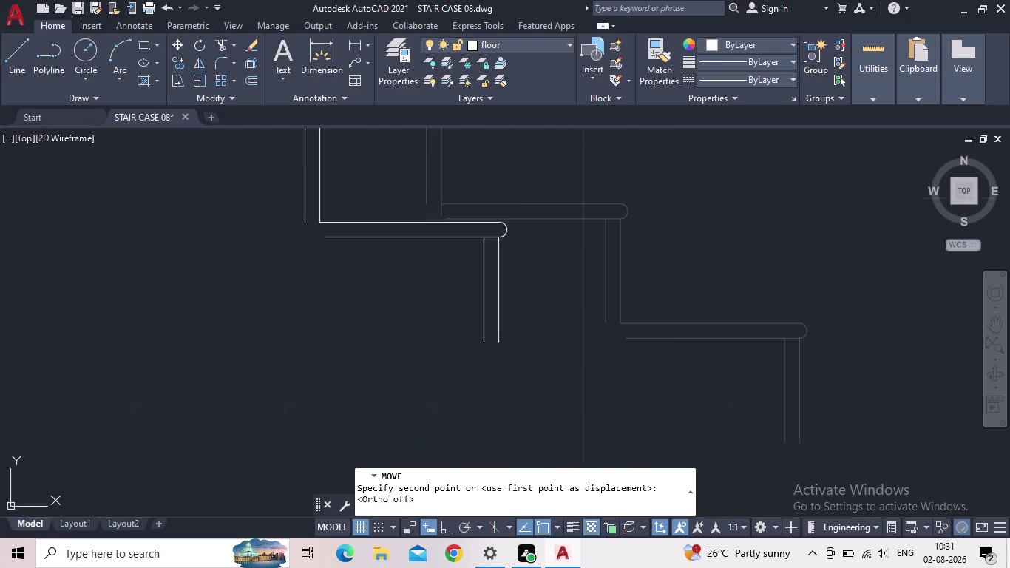
scroll(down, 3)
middle_drag(403, 329, 767, 425)
scroll(down, 3)
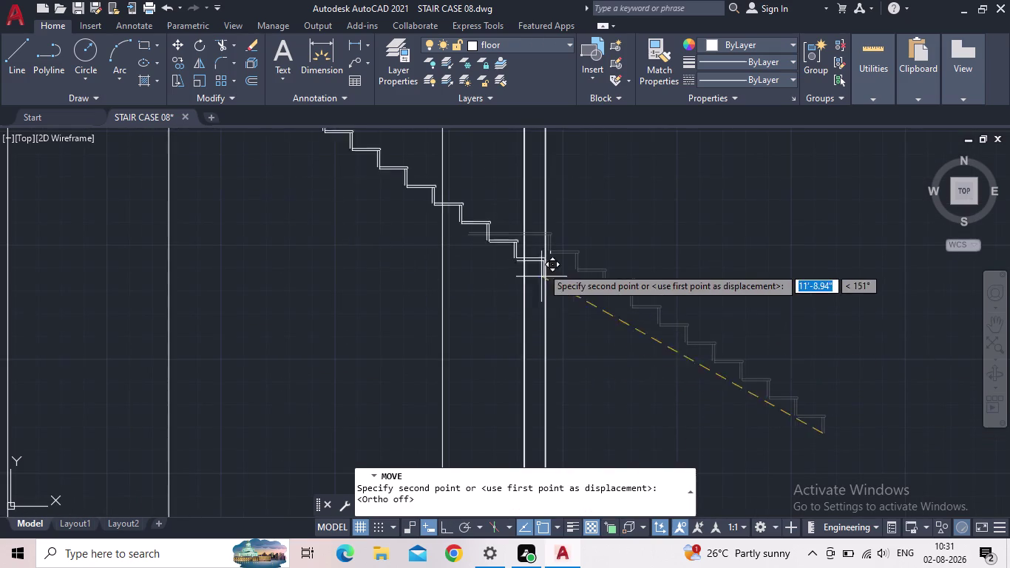
scroll(up, 3)
scroll(up, 3)
scroll(down, 3)
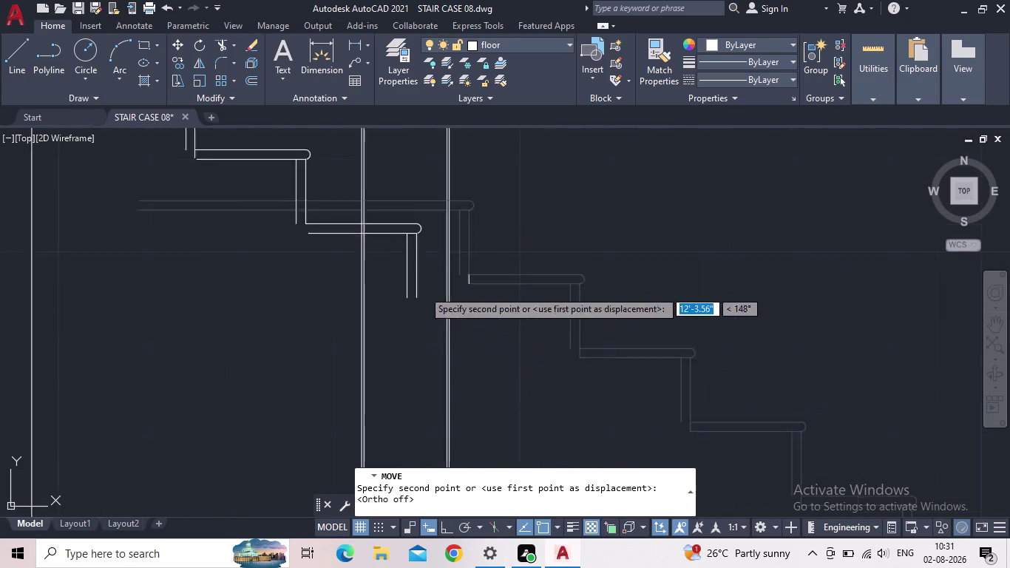
scroll(down, 3)
scroll(down, 3)
middle_drag(383, 344, 489, 247)
scroll(down, 3)
scroll(up, 3)
scroll(up, 3)
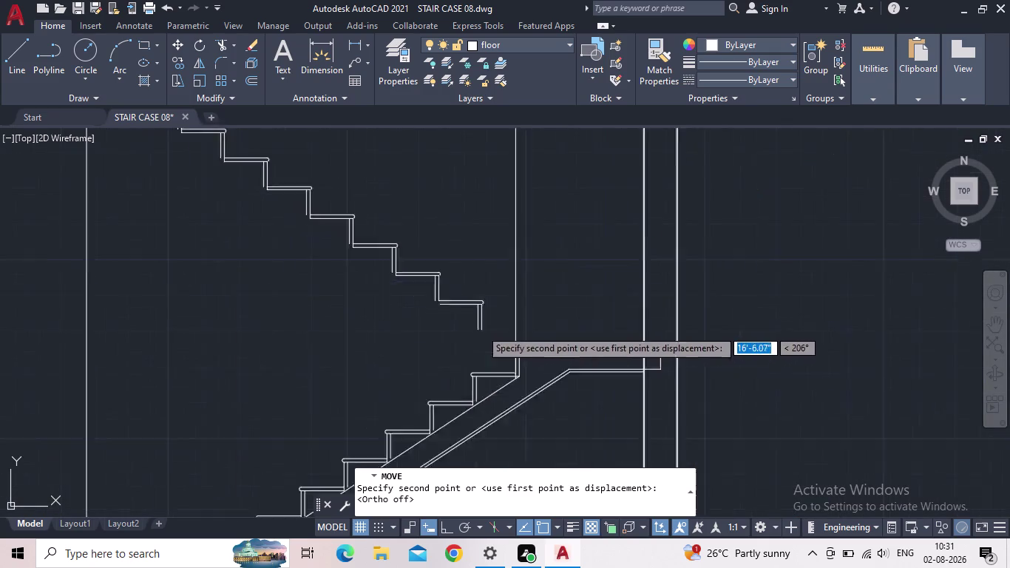
scroll(up, 3)
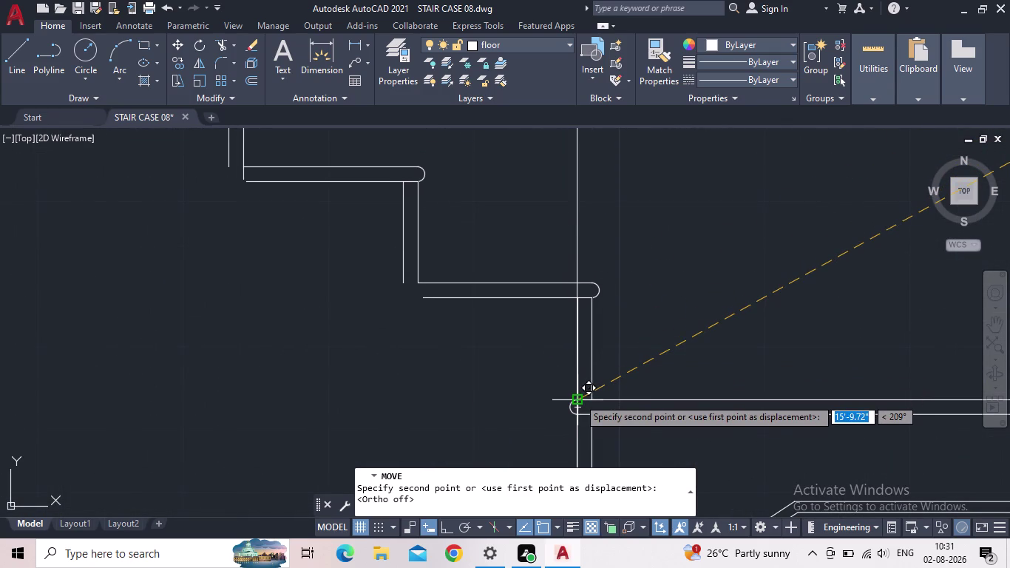
click(579, 398)
Pan around to review the joined flights and the short stray line.
scroll(down, 3)
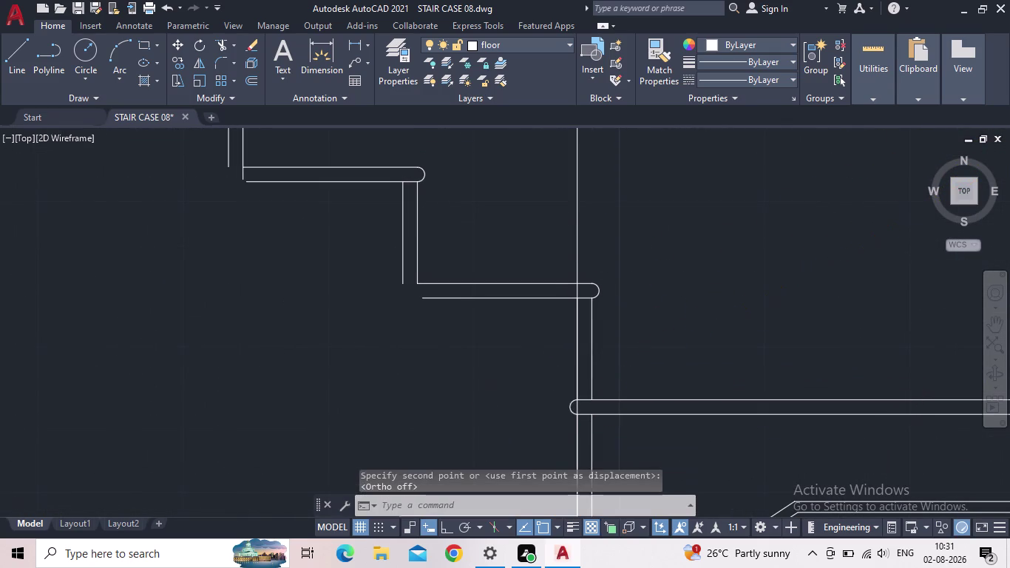
middle_drag(173, 234, 658, 478)
scroll(down, 3)
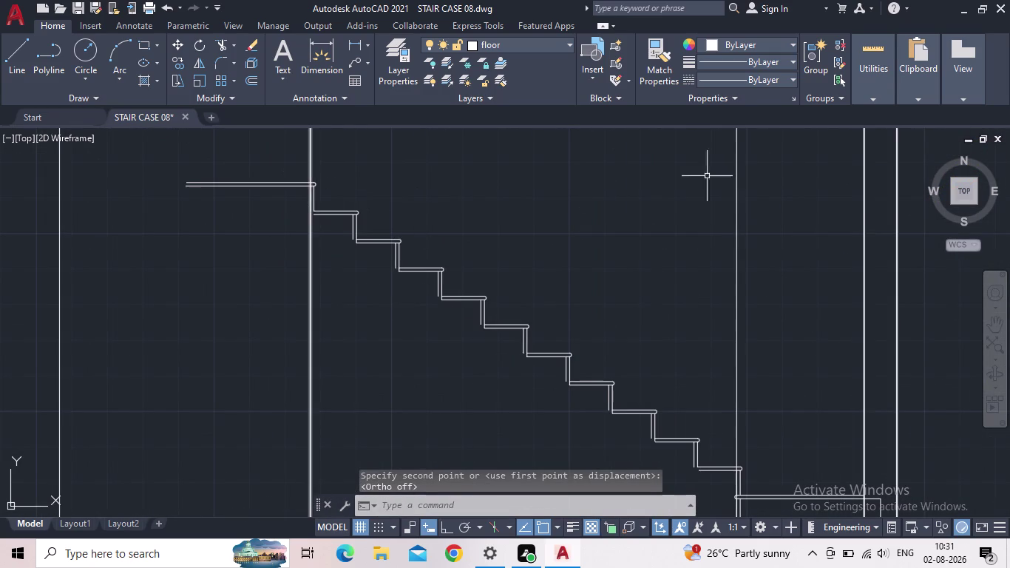
middle_drag(782, 207, 324, 272)
scroll(down, 3)
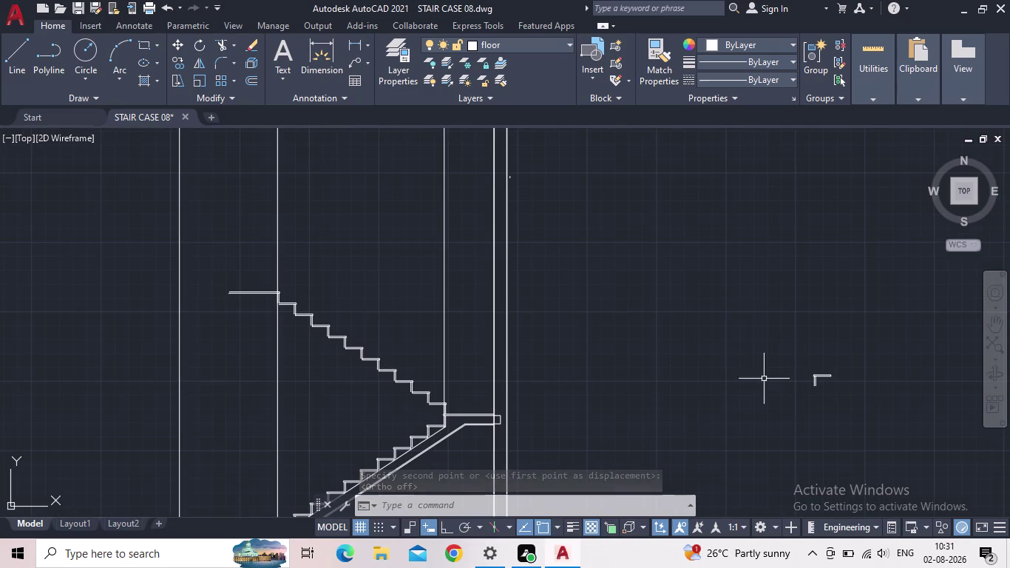
scroll(up, 3)
scroll(down, 3)
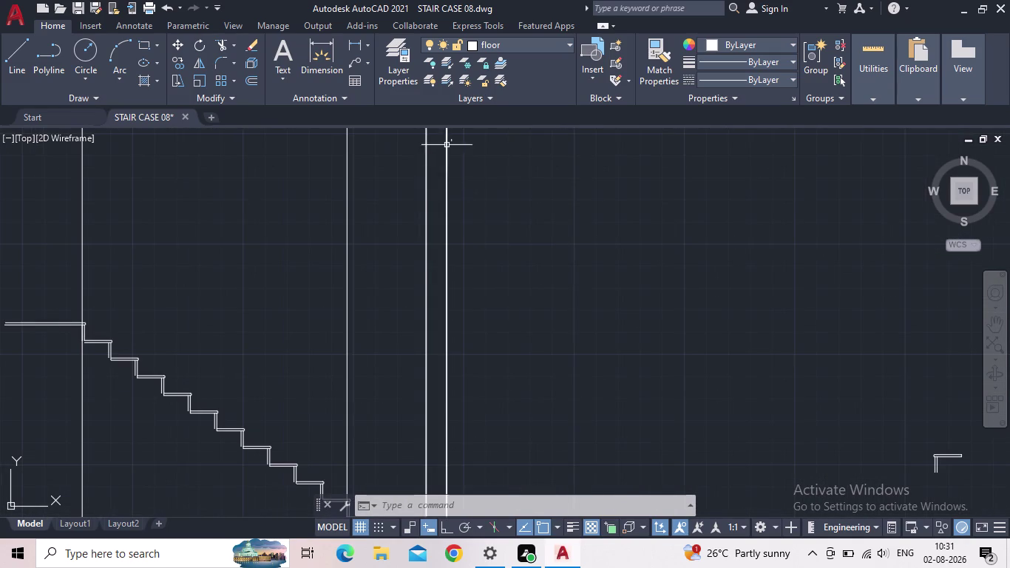
middle_drag(452, 152, 517, 266)
scroll(up, 3)
Window-select the short vertical line and start moving it from its base point.
click(521, 191)
click(507, 188)
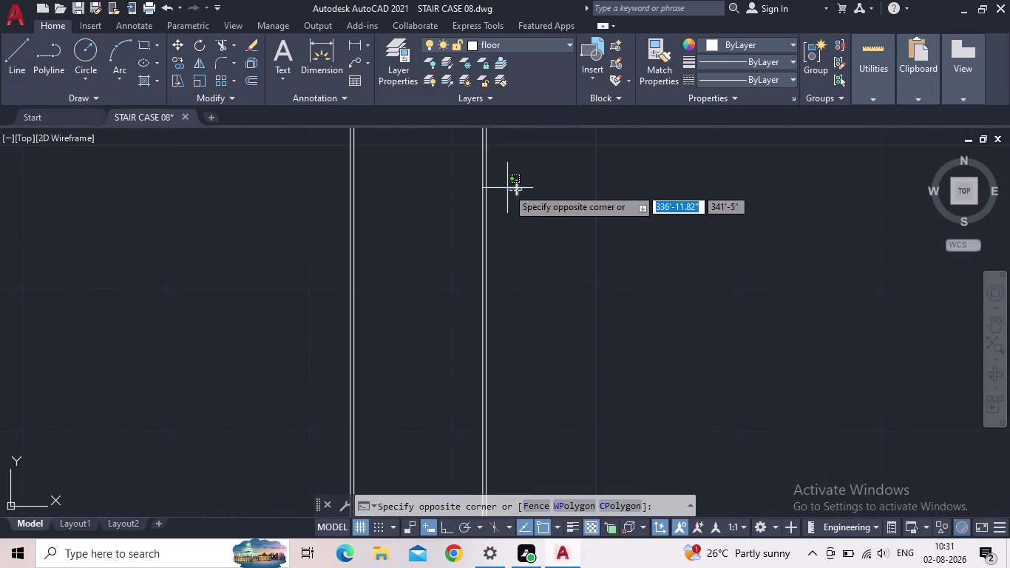
scroll(up, 3)
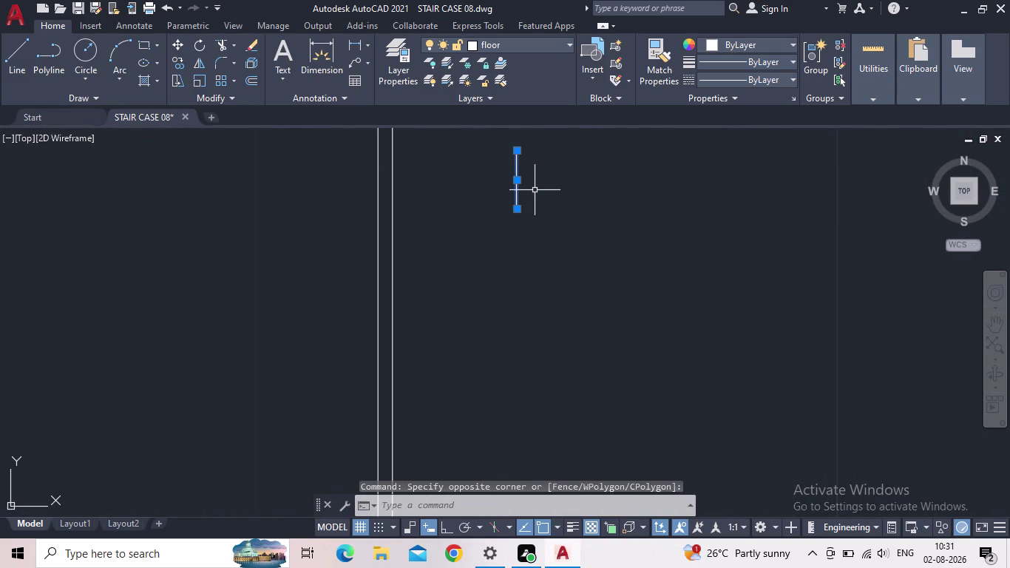
key(comma)
key(BackSpace)
key(m)
key(space)
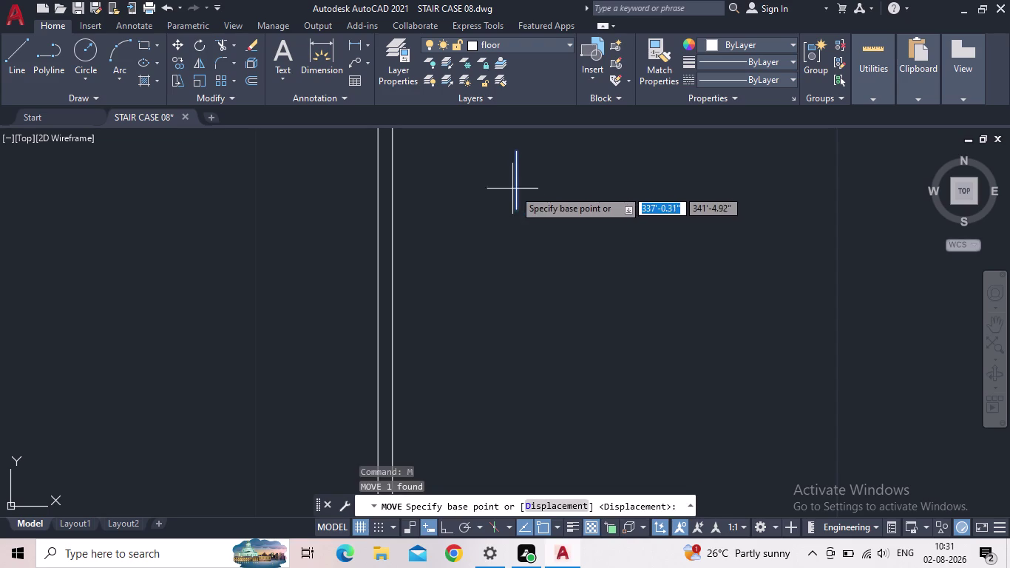
click(518, 211)
Pan and zoom toward the landing corner to find the destination point.
middle_drag(337, 269, 528, 254)
scroll(down, 3)
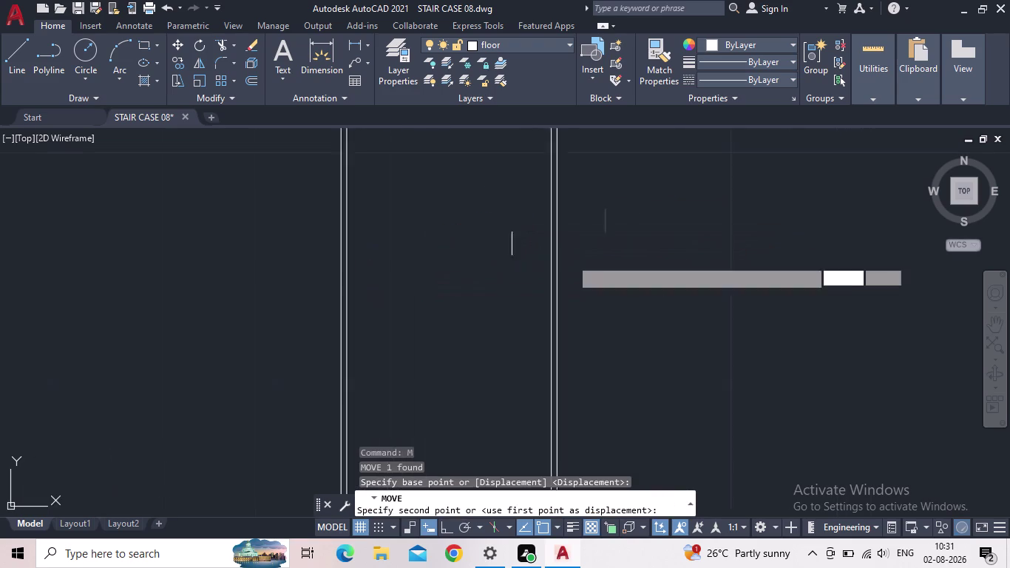
middle_drag(401, 352, 654, 287)
scroll(down, 3)
middle_drag(498, 352, 773, 228)
scroll(down, 3)
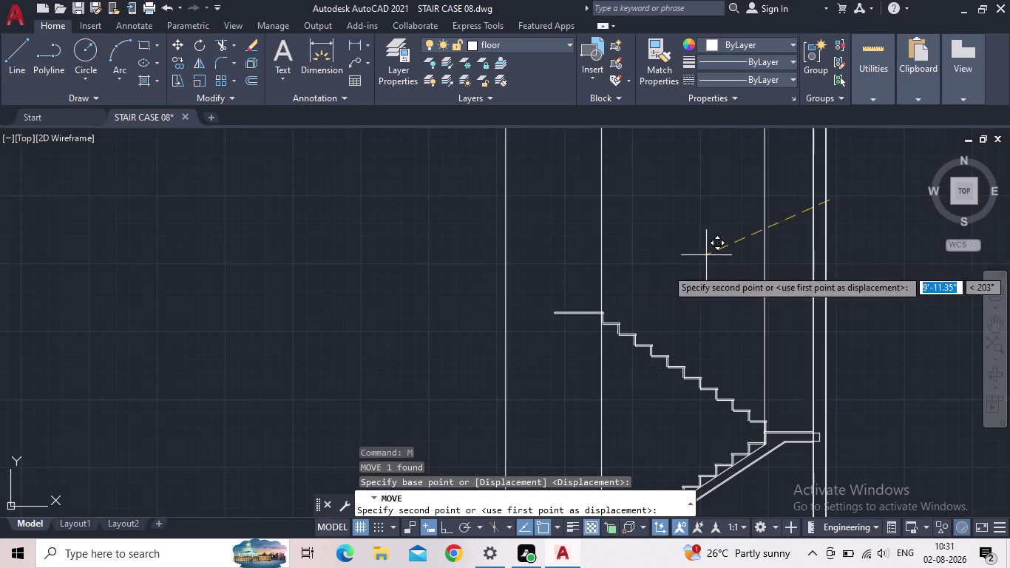
scroll(up, 3)
scroll(up, 3)
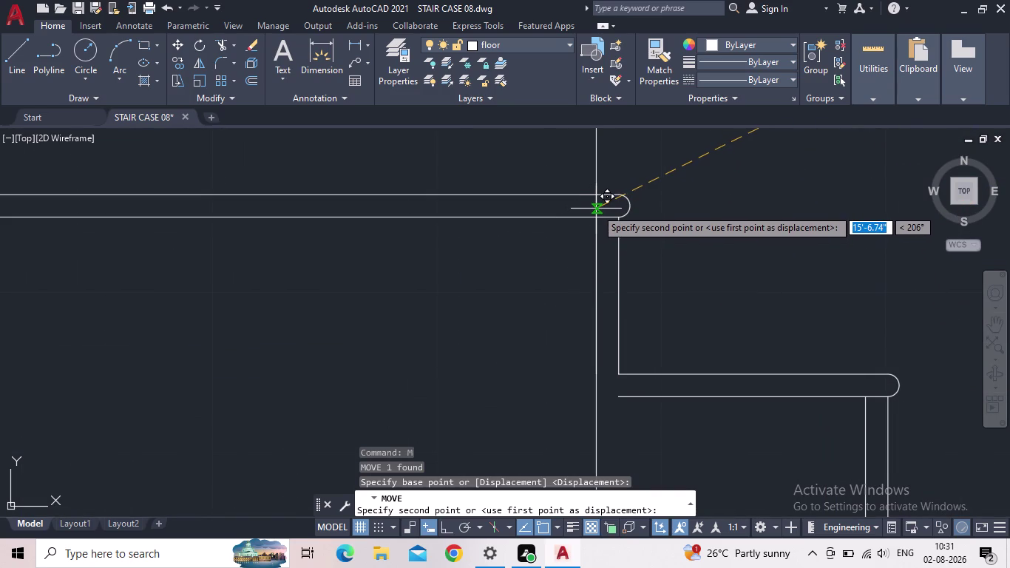
scroll(down, 3)
scroll(up, 3)
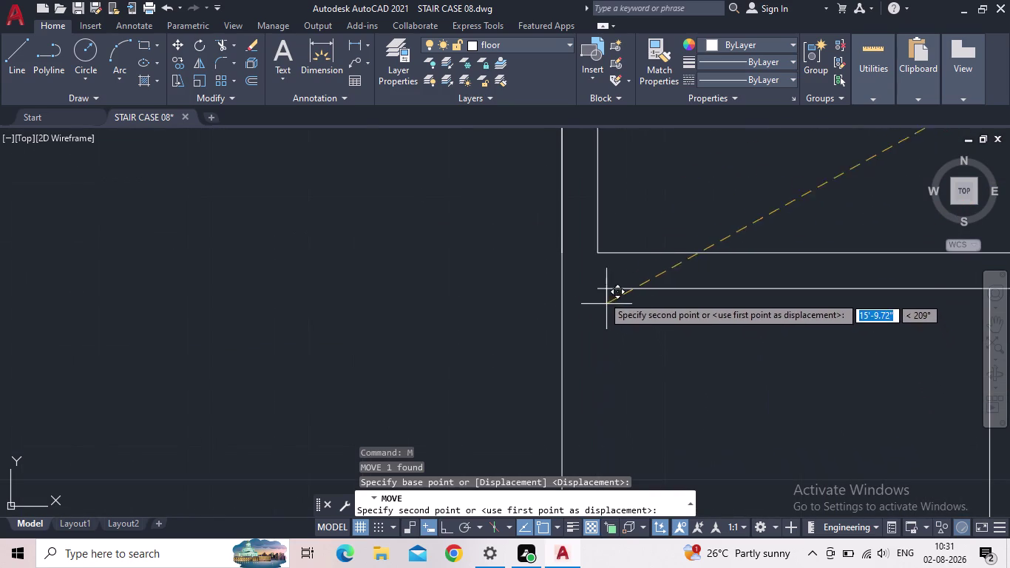
scroll(up, 3)
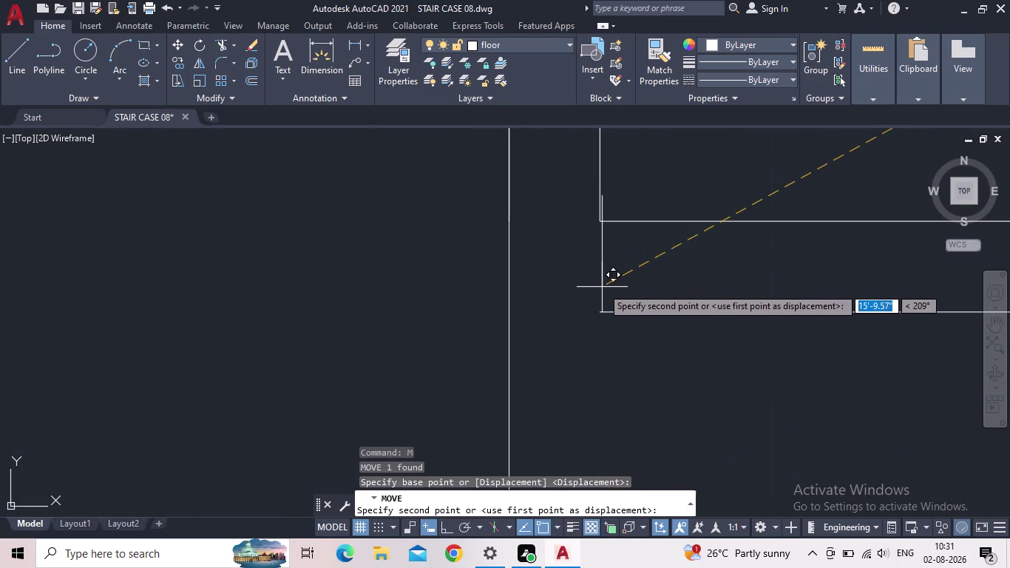